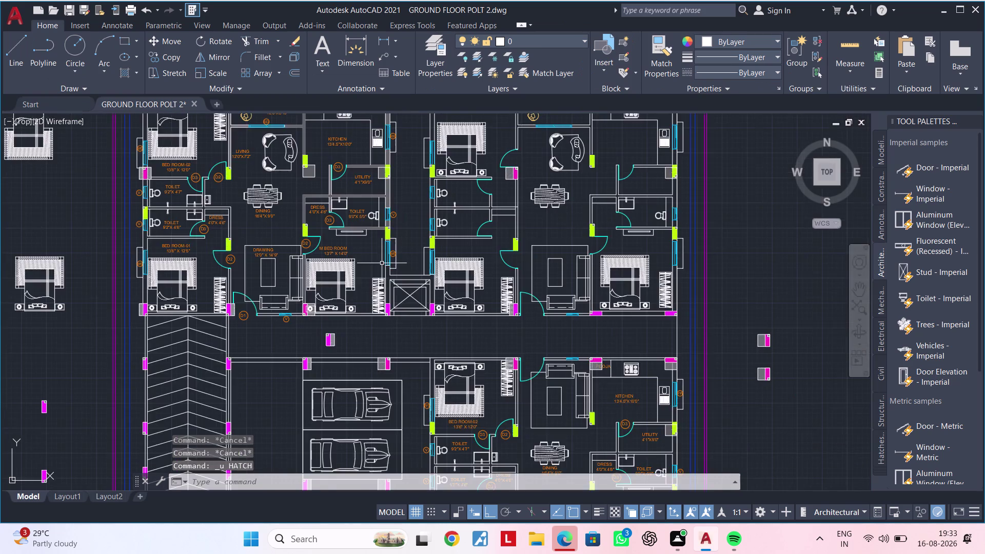
Zoom to the magenta bedroom column, attempt a hatch fill there, then cancel it.
middle_drag(367, 277, 532, 249)
scroll(up, 3)
middle_drag(289, 282, 471, 274)
scroll(up, 3)
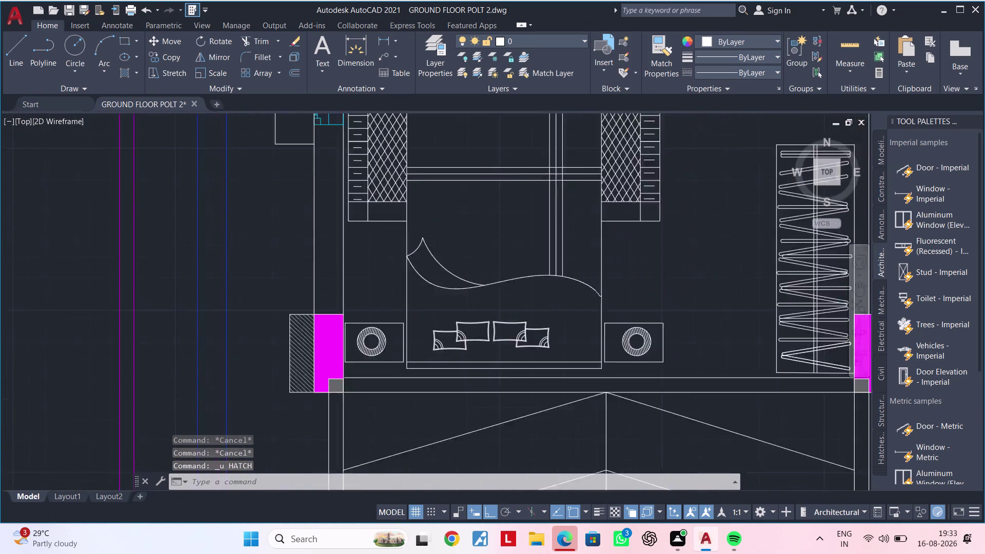
key(Escape)
key(Escape)
key(h)
key(space)
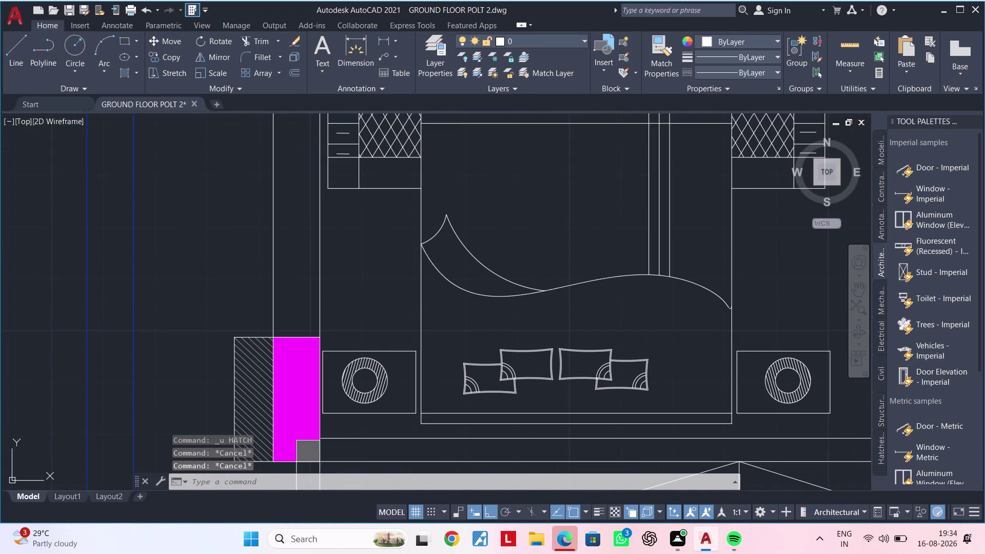
click(303, 318)
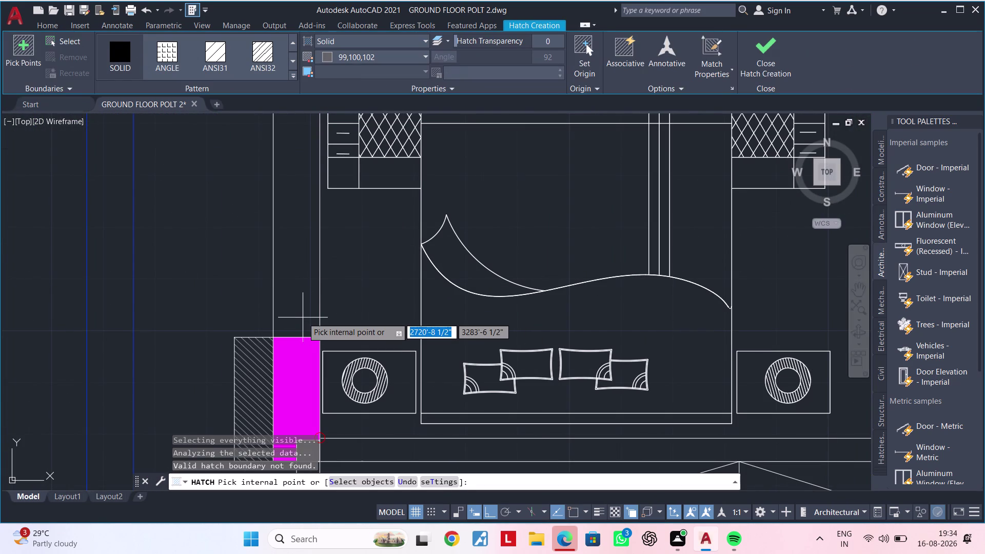
key(Escape)
key(Escape)
key(Escape)
Zoom into the column's corner and pick the polyline among the overlapping objects there.
scroll(down, 3)
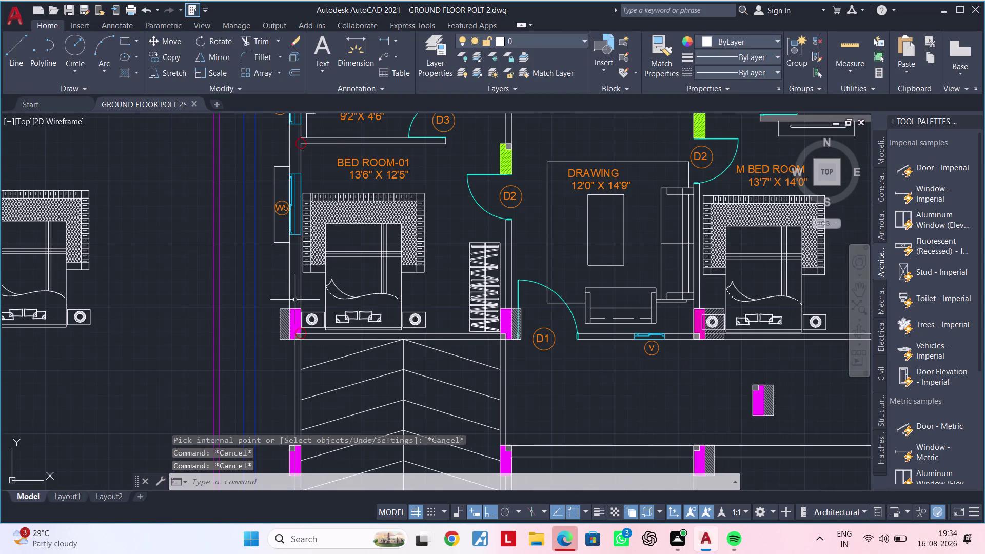
middle_drag(295, 297, 295, 266)
scroll(up, 3)
scroll(up, 3)
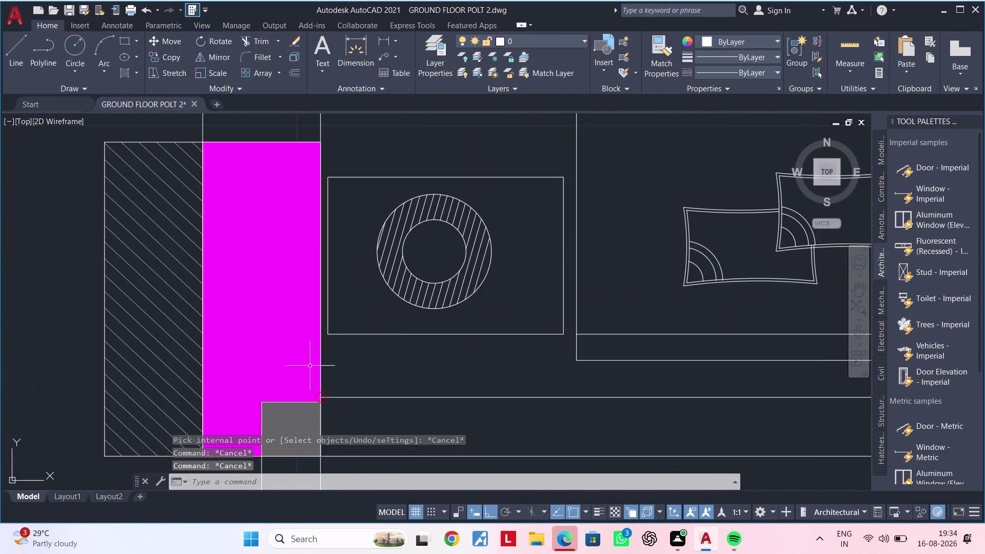
middle_drag(318, 357, 315, 273)
key(Escape)
click(320, 314)
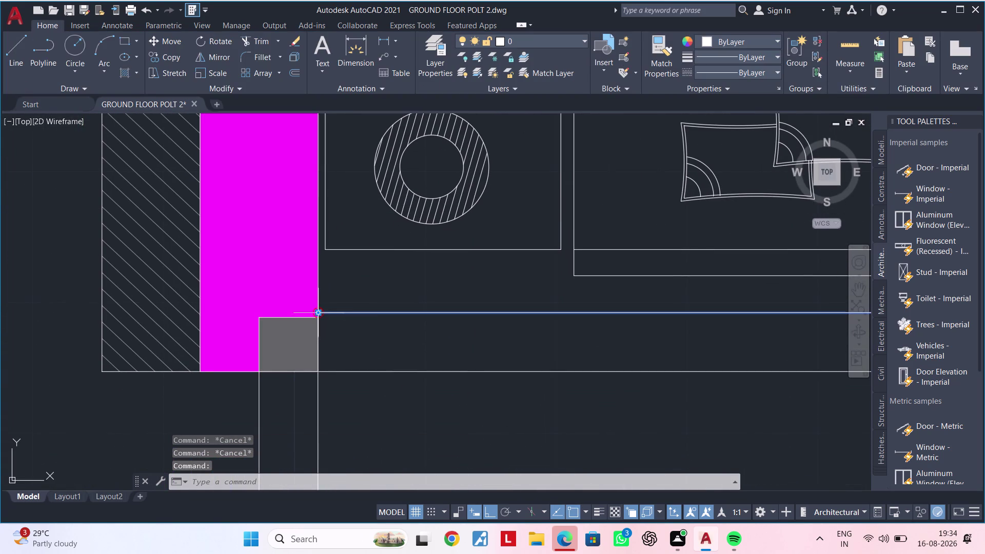
key(Escape)
click(317, 288)
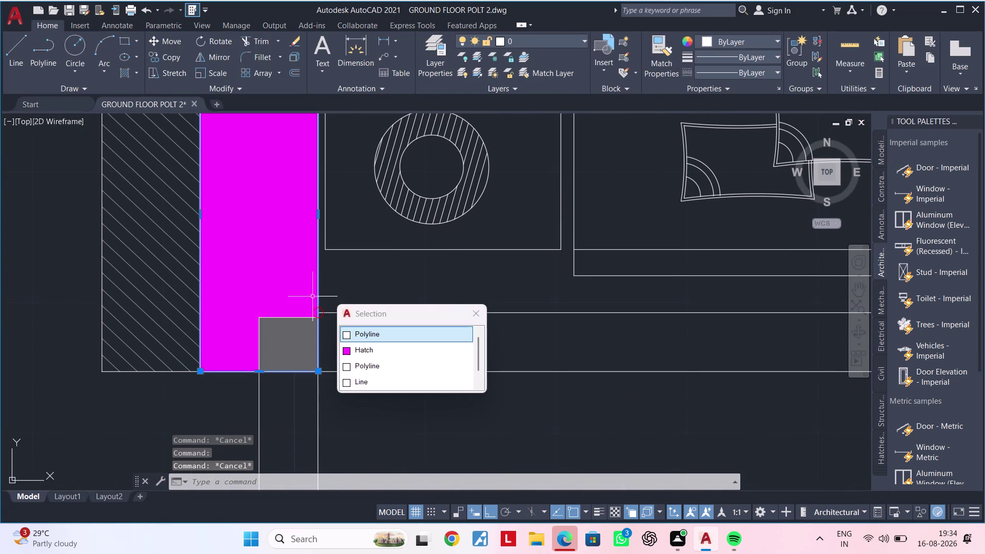
click(317, 370)
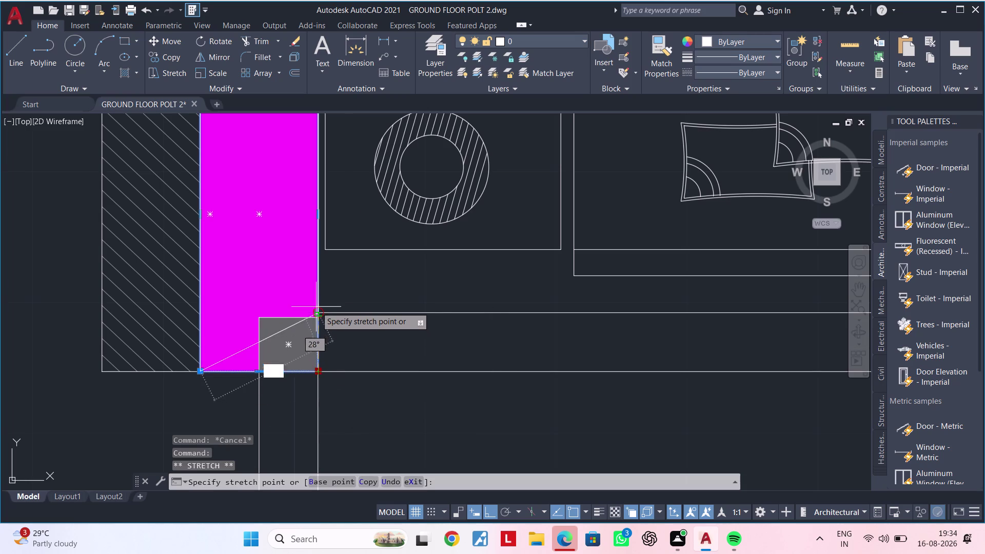
key(Escape)
key(Escape)
key(Escape)
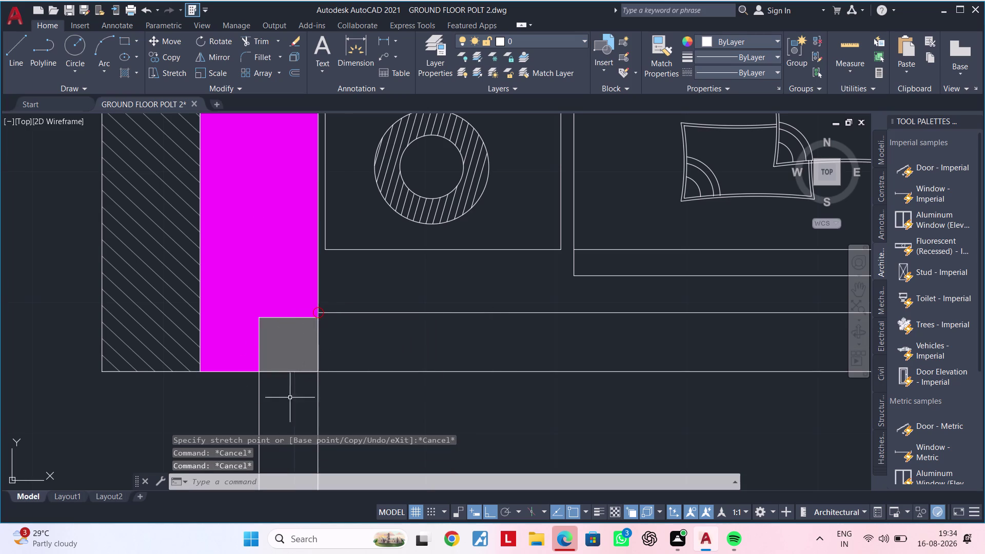
Select the magenta hatch at the column corner and inspect its corner grip and wall edge.
click(255, 372)
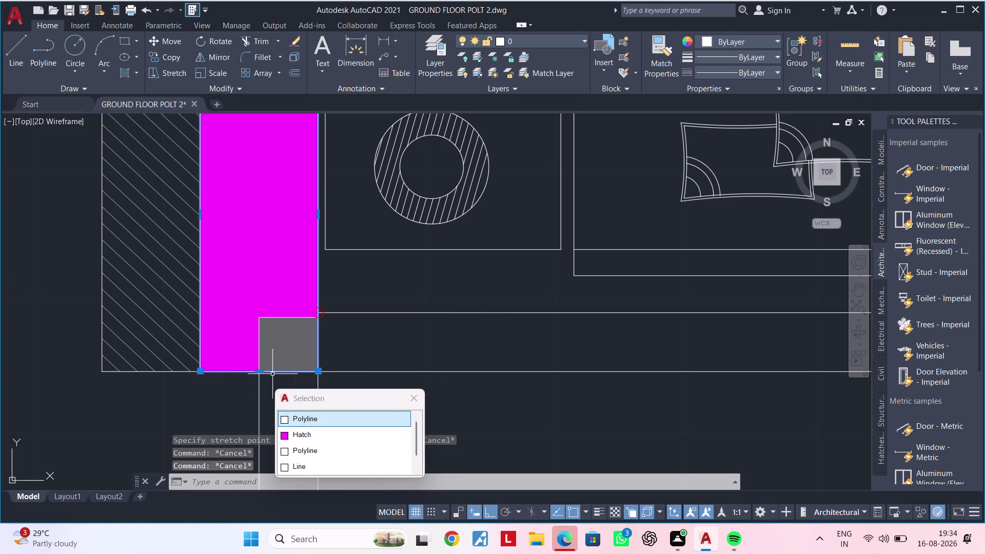
key(Escape)
key(Escape)
click(317, 373)
key(Escape)
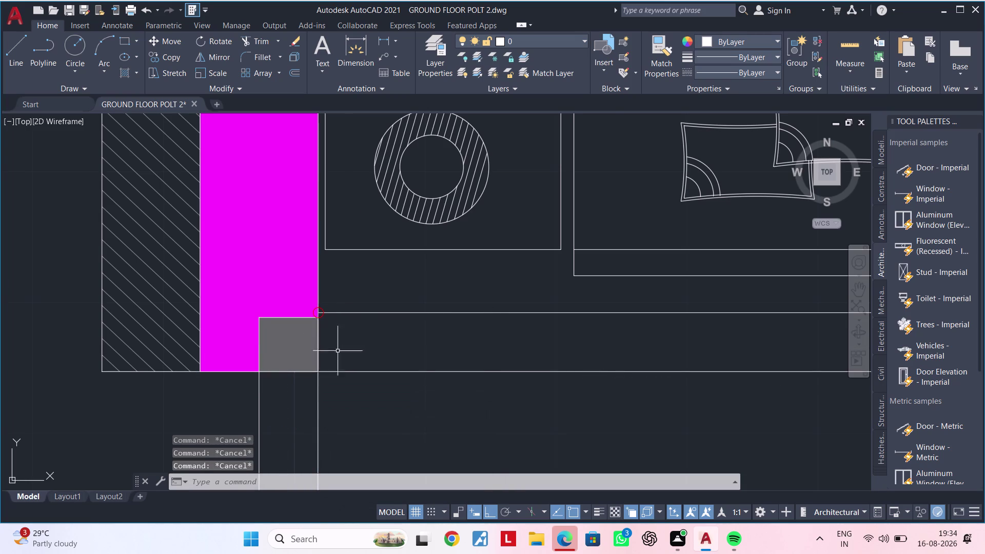
click(320, 300)
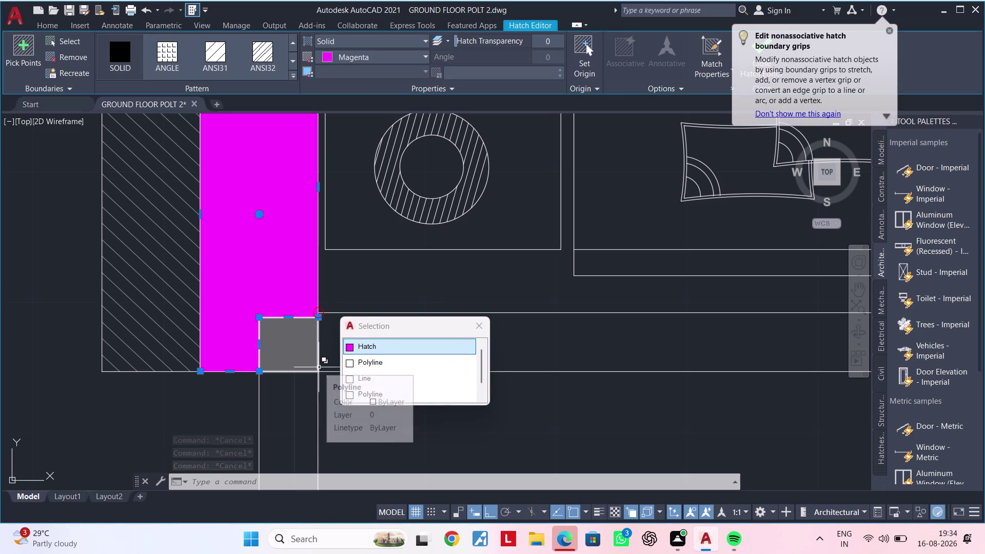
click(363, 381)
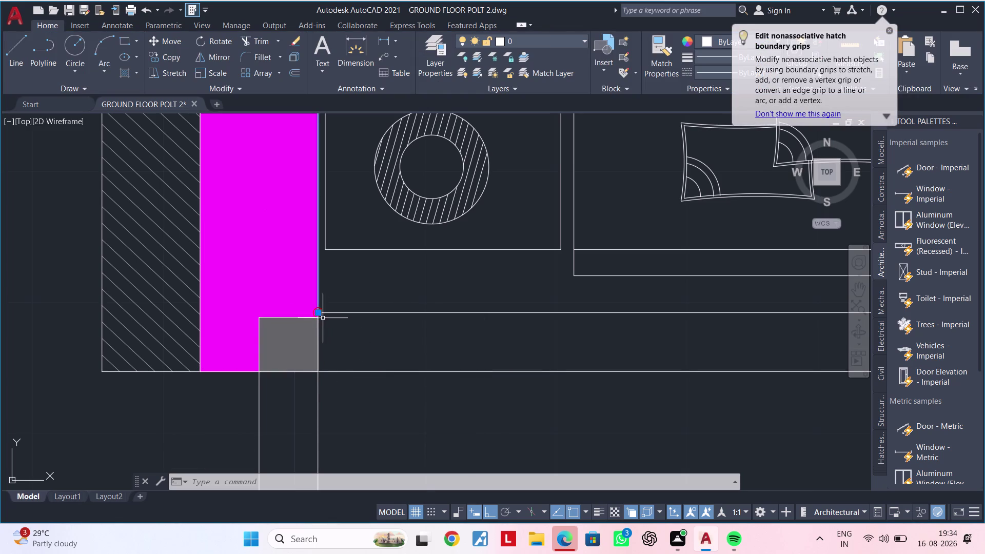
click(320, 312)
click(318, 319)
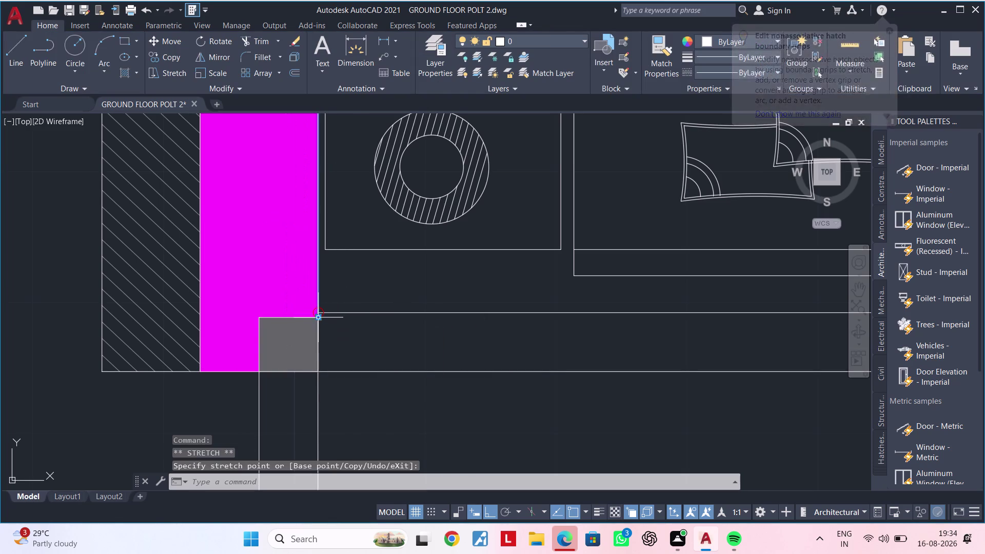
scroll(up, 3)
middle_drag(305, 319, 393, 306)
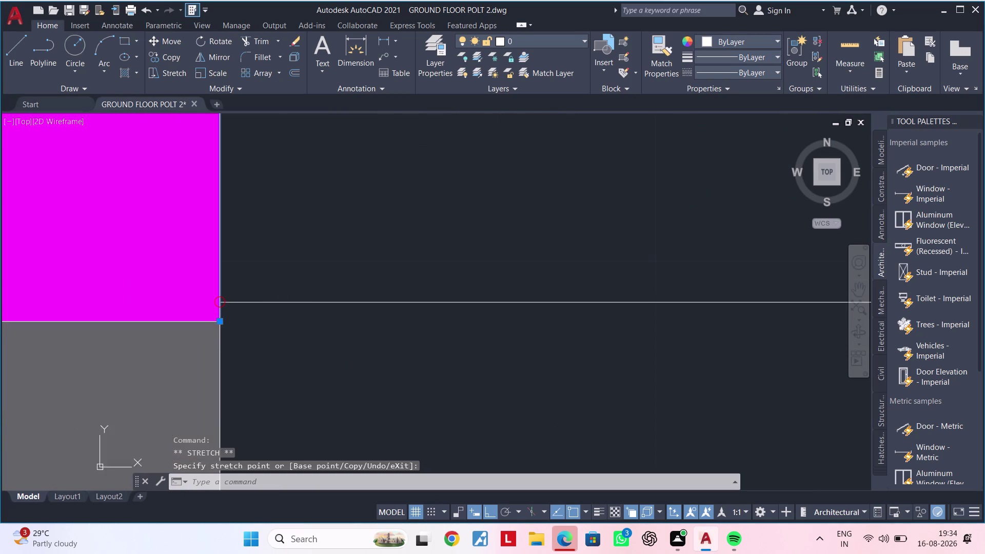
click(267, 304)
click(220, 302)
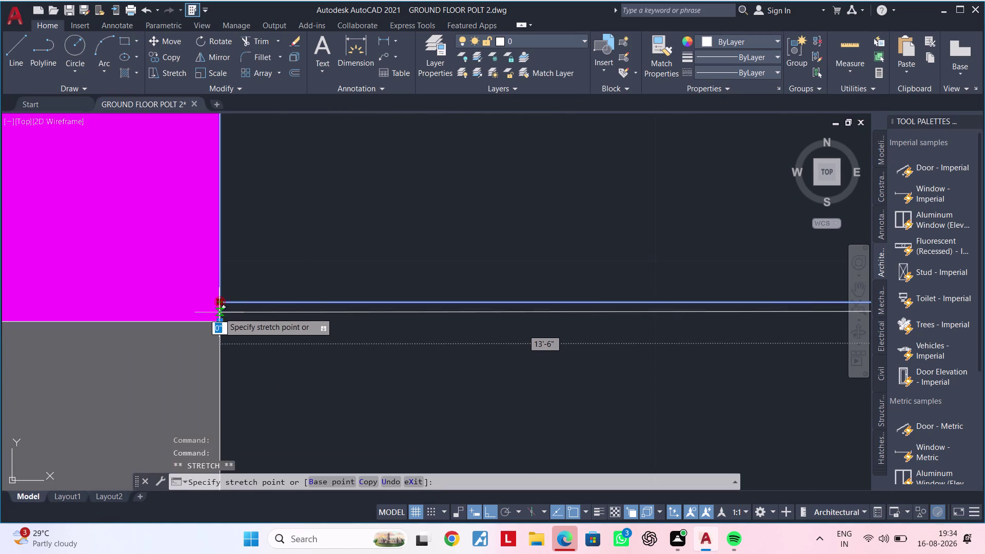
click(219, 320)
scroll(down, 3)
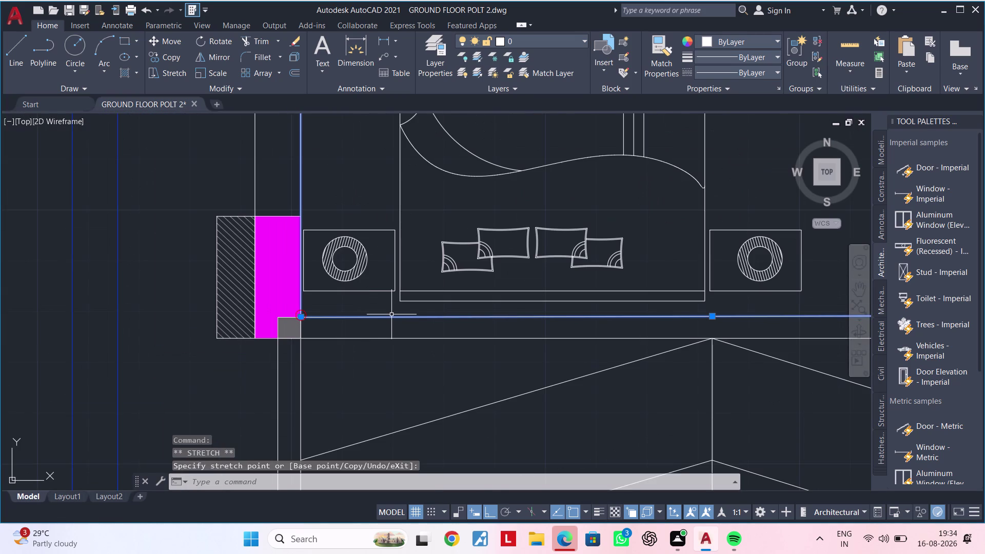
Cancel the stretch, clear the selection and restart Hatch with H.
key(Escape)
key(Escape)
middle_drag(328, 312, 376, 311)
key(Escape)
key(Escape)
key(Escape)
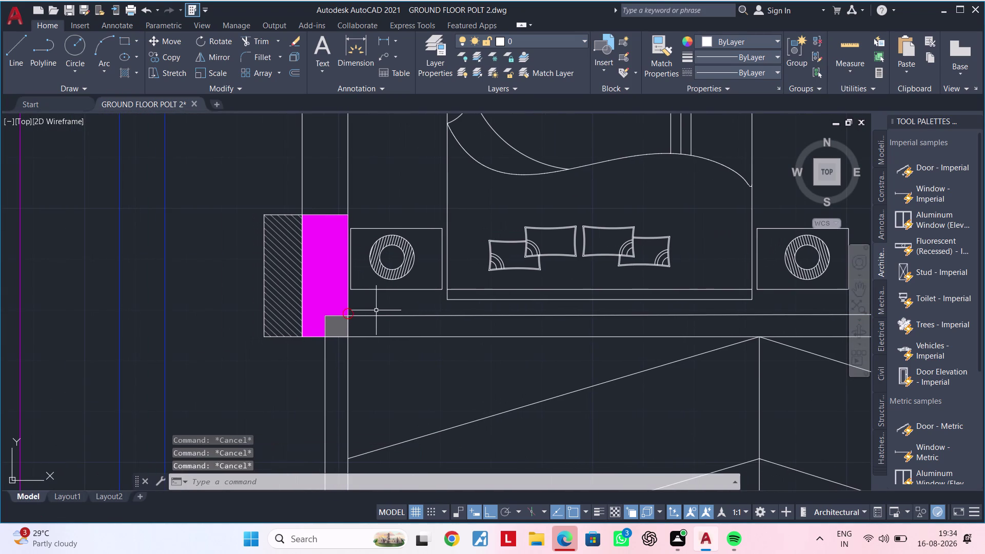
text(H)
key(space)
Pick wall strips along the wall toward the D1 door as hatch areas, then cancel.
click(378, 330)
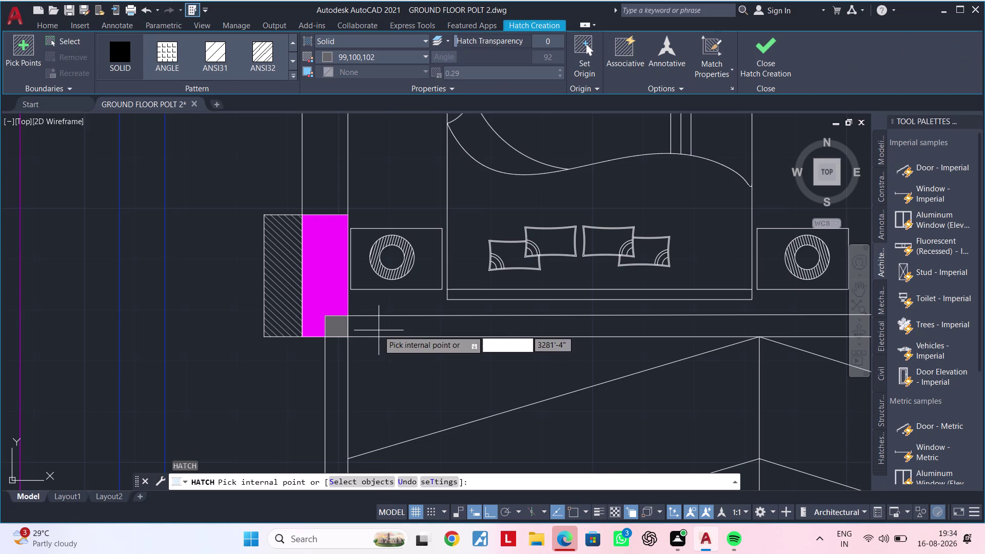
scroll(down, 3)
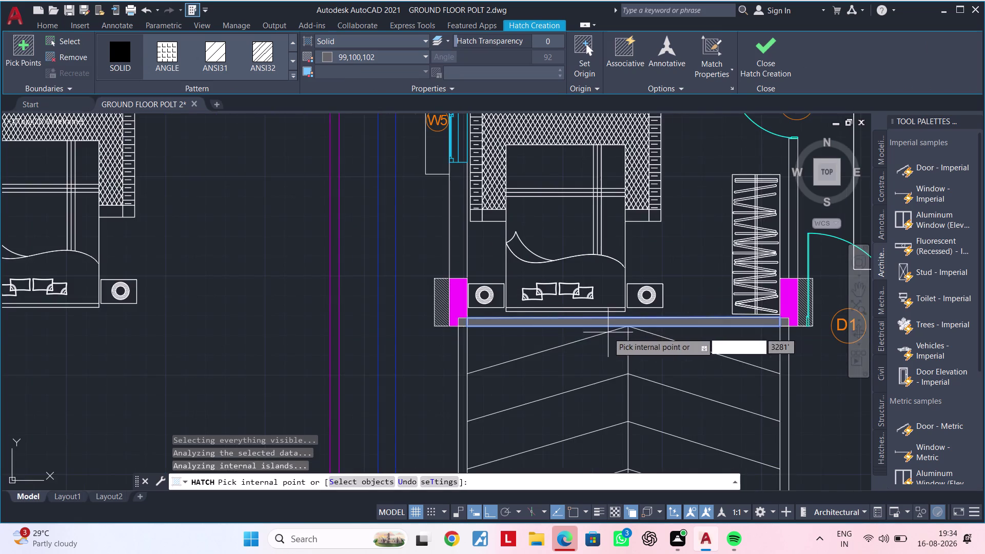
middle_drag(598, 336, 179, 388)
scroll(up, 3)
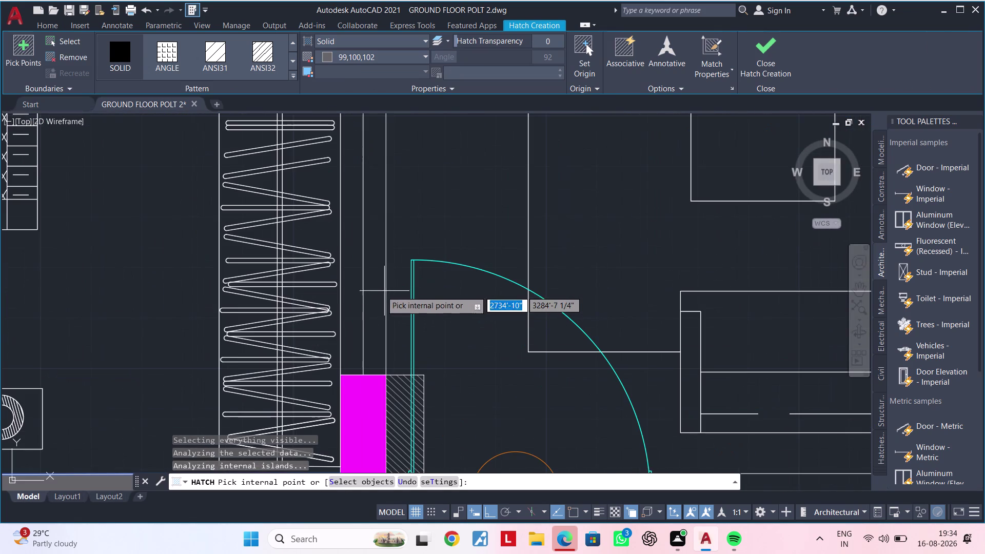
click(376, 291)
scroll(down, 3)
scroll(up, 3)
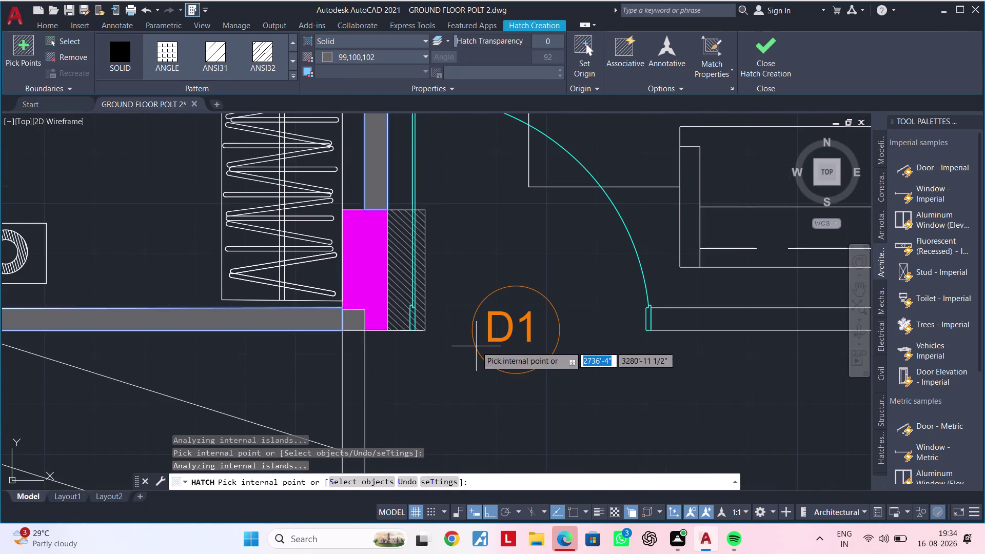
middle_drag(476, 346, 198, 383)
click(404, 351)
scroll(down, 3)
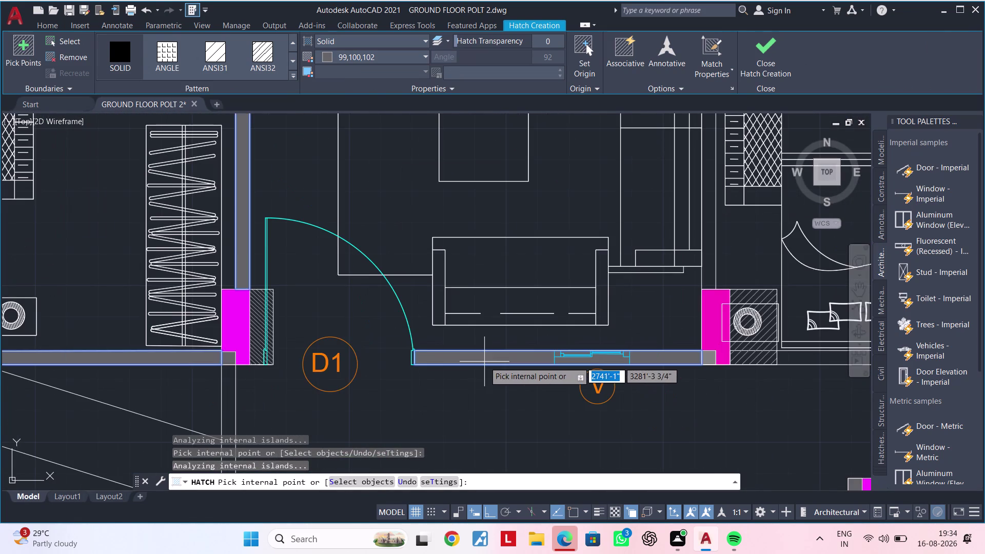
middle_drag(484, 361, 310, 359)
key(Escape)
scroll(up, 3)
key(Escape)
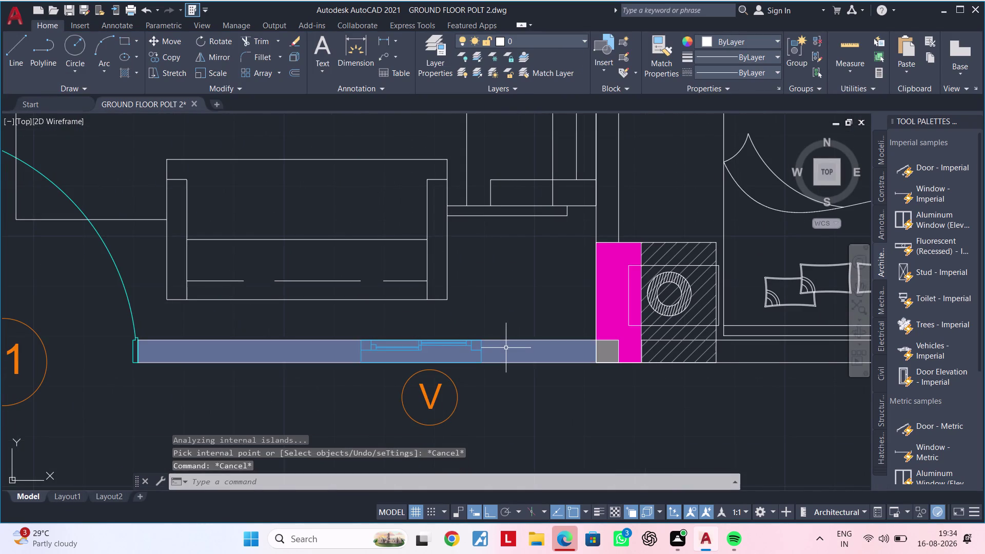
Delete the wrongly filled wall strip beside the window.
click(505, 351)
key(Delete)
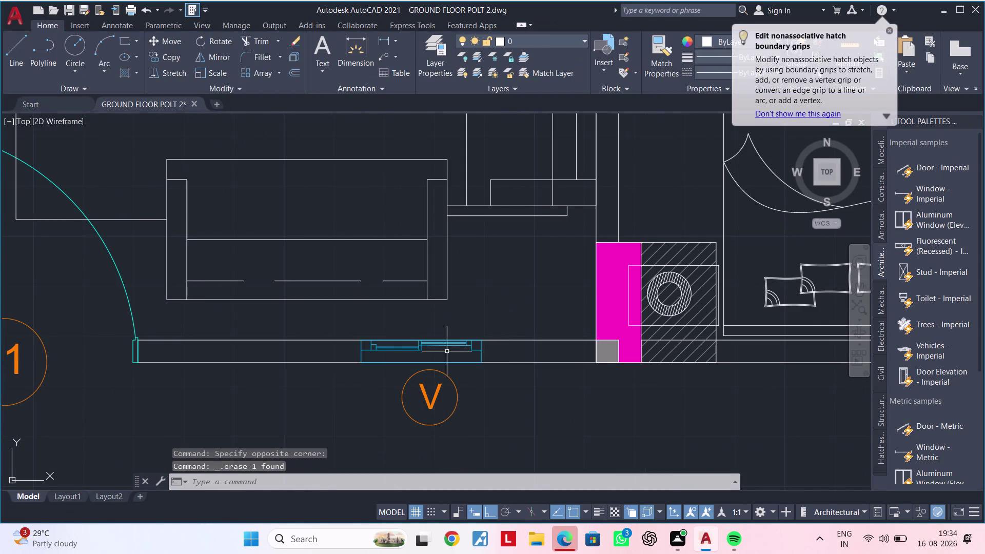
middle_drag(435, 356, 462, 348)
key(Escape)
key(Escape)
Draw a line across the wall from its top edge to its bottom edge at the window frame.
text(L)
key(space)
scroll(up, 3)
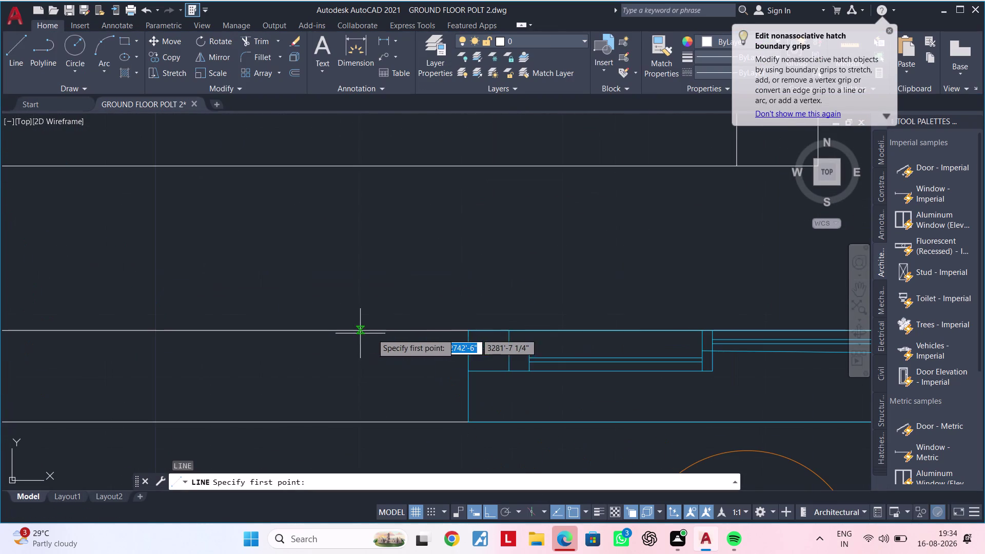
click(470, 331)
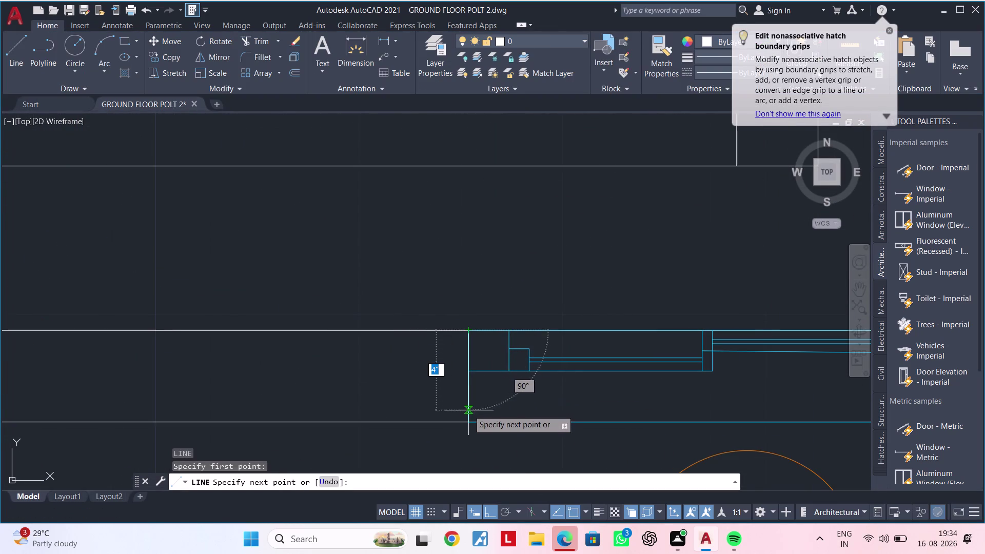
click(470, 420)
key(Escape)
key(Escape)
Bring the whole window wall strip into view and restart Hatch.
scroll(down, 3)
middle_drag(395, 378, 443, 362)
key(Escape)
key(Escape)
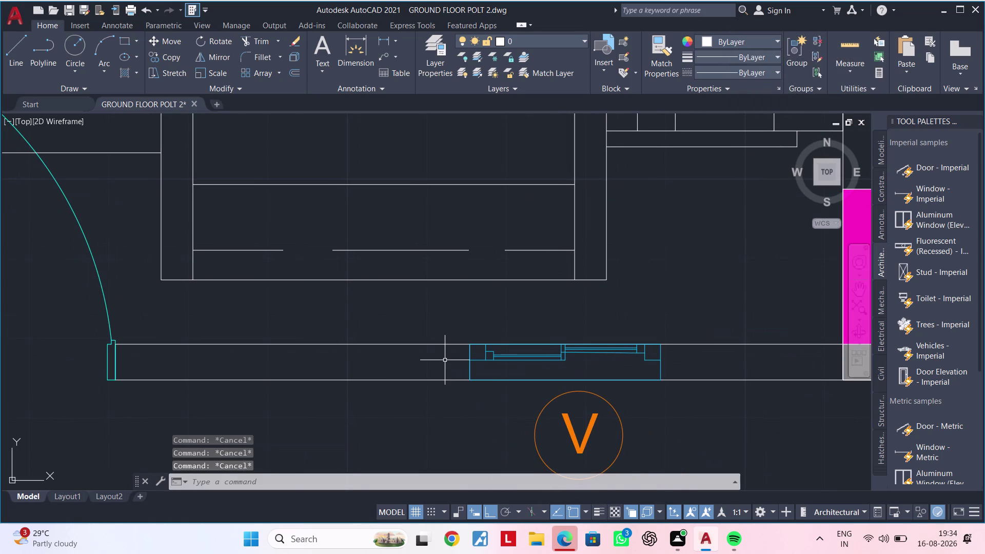
text(H)
key(space)
Fill the wall strips on both sides of the window and below the bedroom.
click(373, 362)
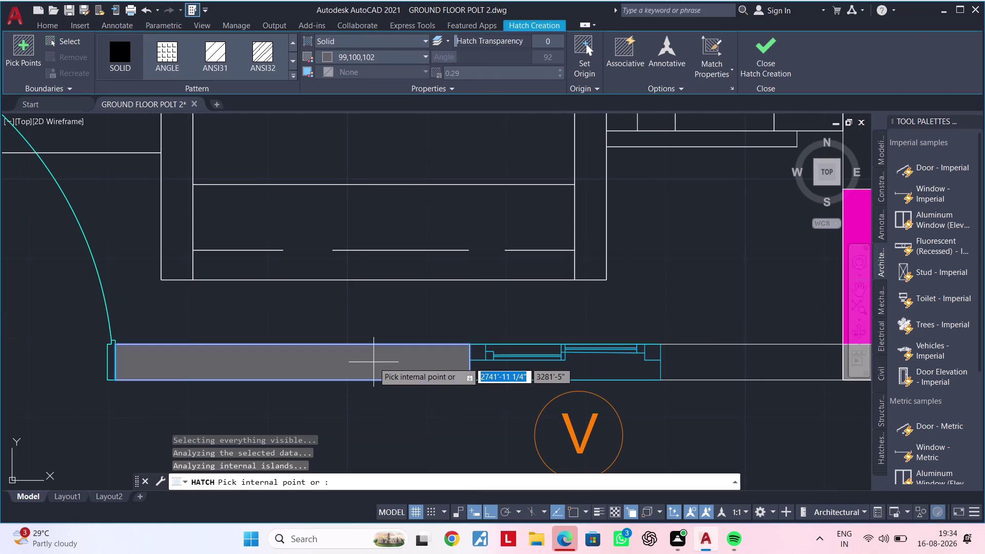
middle_drag(395, 363, 280, 364)
click(582, 360)
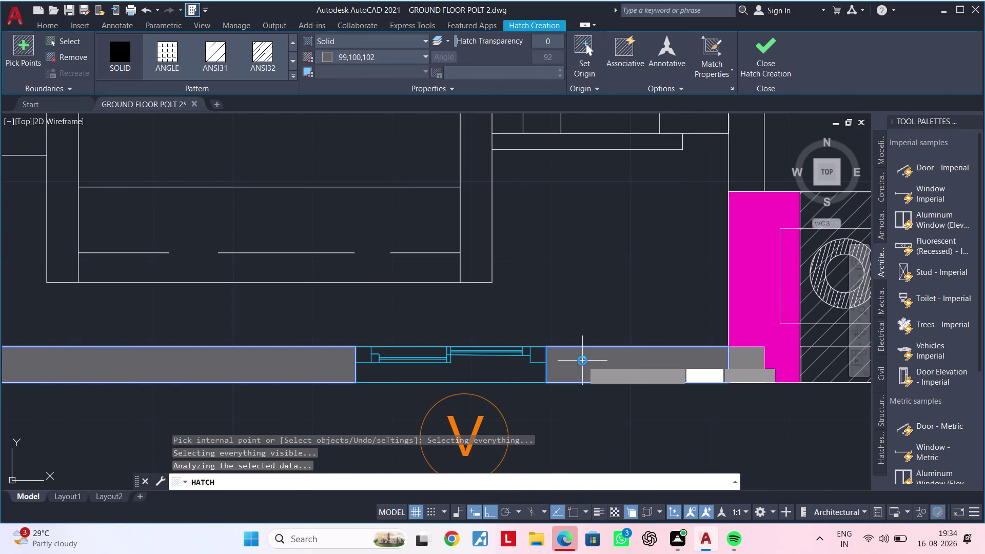
scroll(down, 3)
middle_drag(648, 365, 246, 354)
click(477, 351)
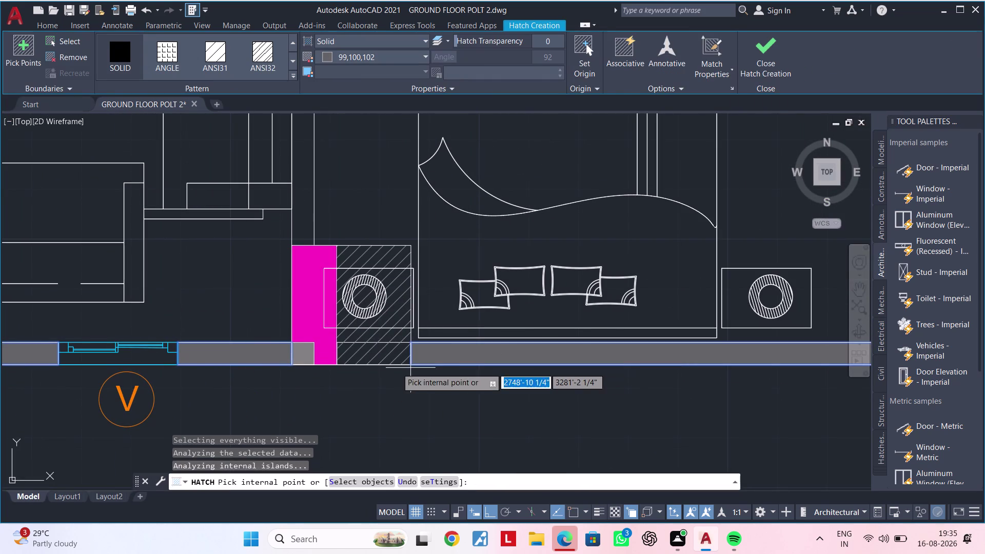
click(385, 358)
Fill the walls around the lift shaft.
scroll(down, 3)
middle_drag(565, 383, 204, 403)
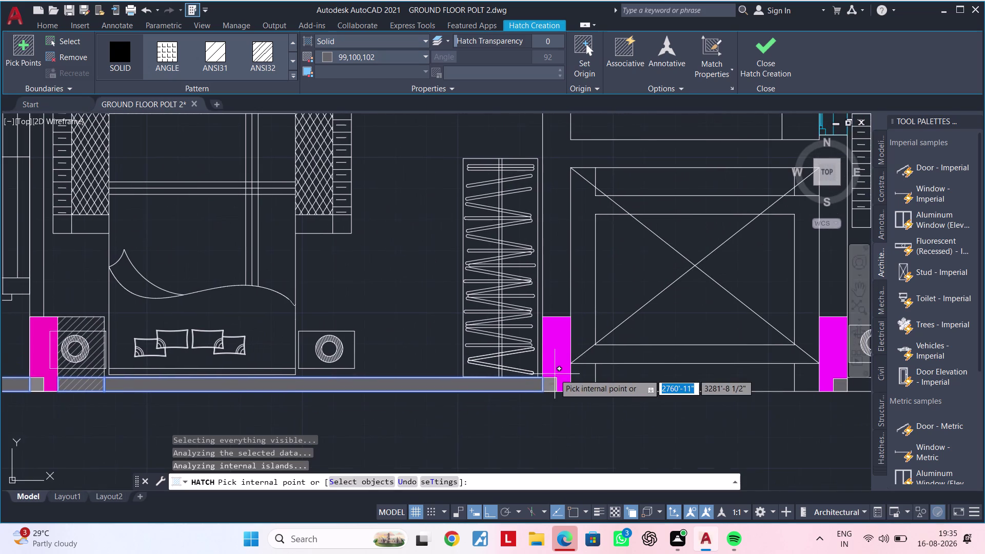
click(553, 296)
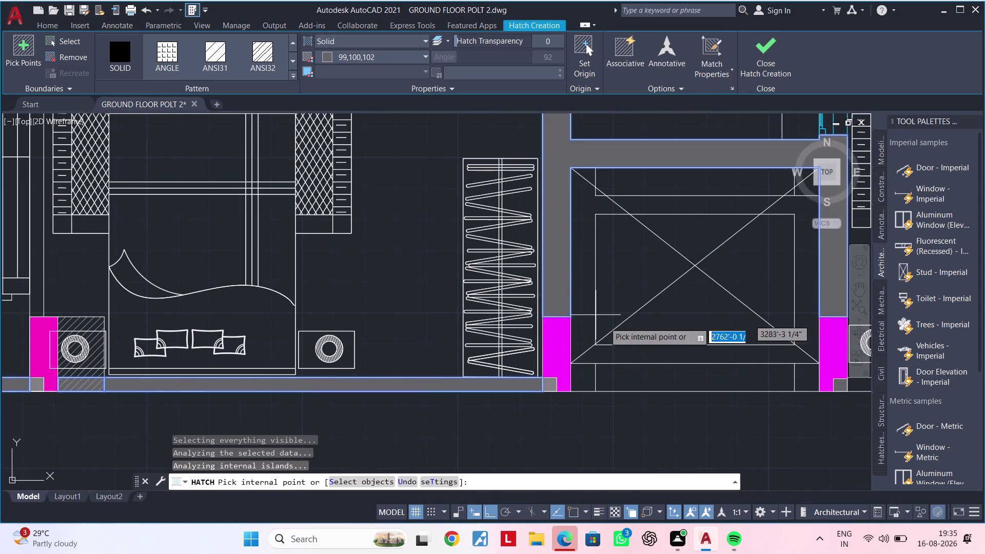
scroll(down, 3)
middle_drag(664, 363, 480, 365)
scroll(up, 3)
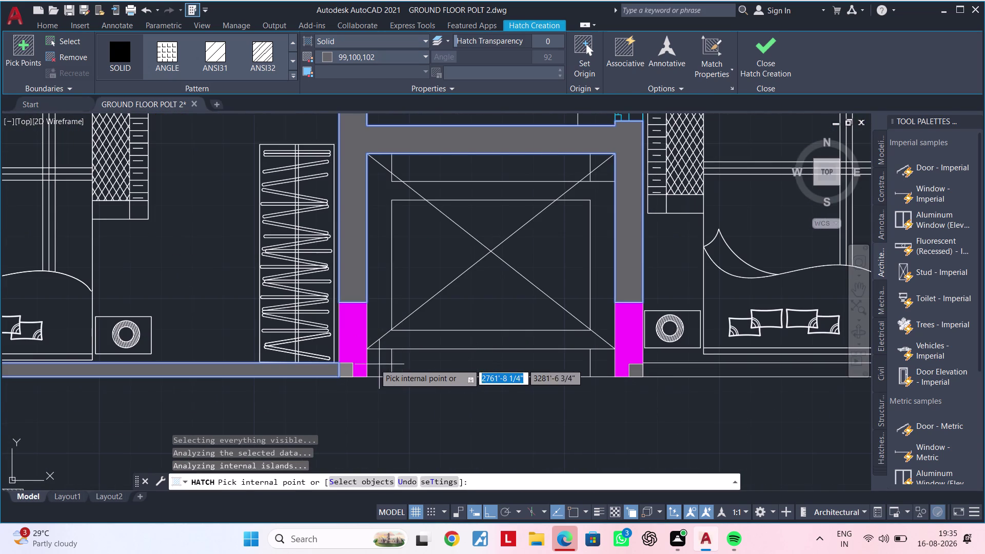
scroll(up, 3)
click(379, 364)
Fill the wall strip right of the lift and the strip near the bedroom.
middle_drag(529, 367, 394, 371)
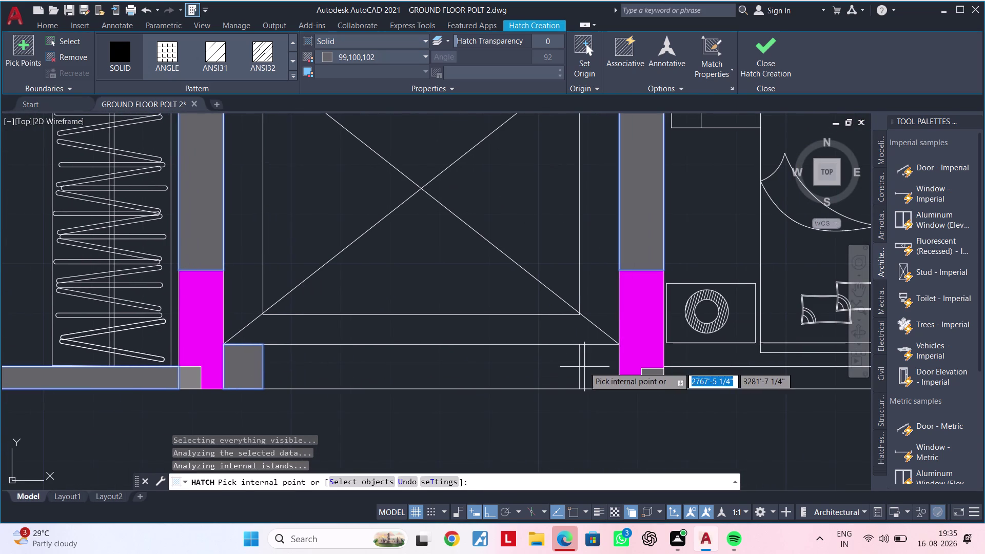
click(596, 364)
scroll(down, 3)
scroll(down, 3)
middle_drag(484, 324, 539, 457)
middle_drag(466, 308, 594, 163)
middle_drag(478, 352, 679, 397)
scroll(up, 3)
click(389, 360)
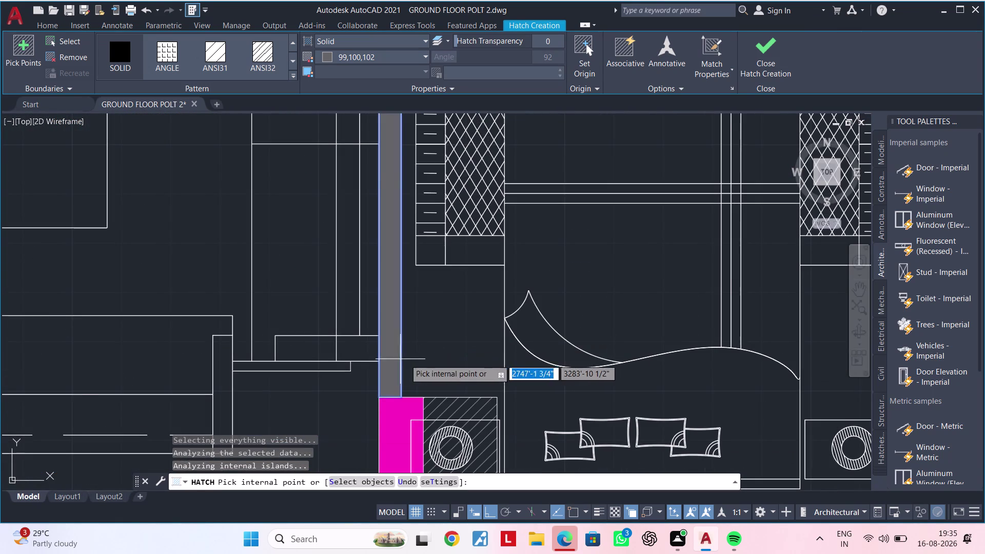
Fill the wall beside Bed Room-01, then exit the hatch command.
scroll(down, 3)
middle_drag(420, 353, 593, 374)
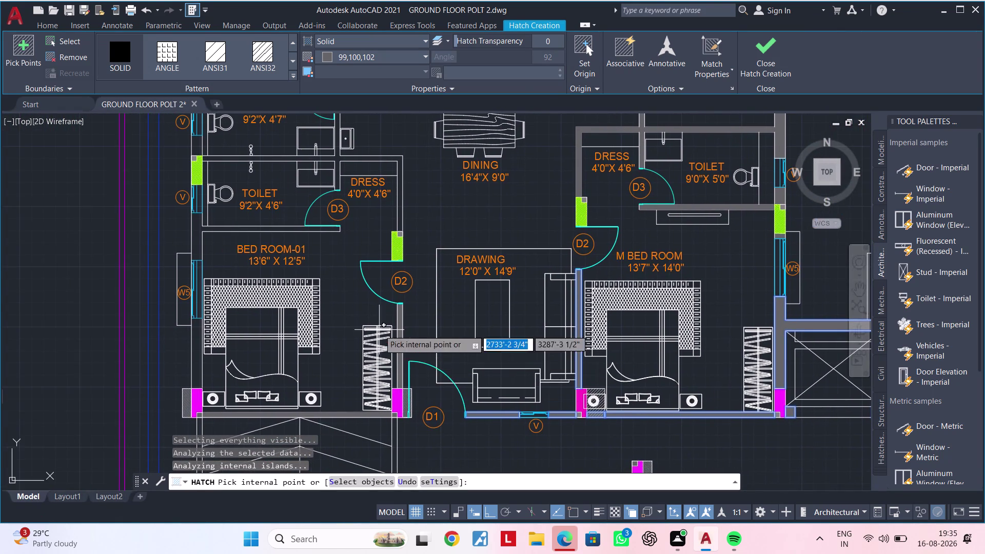
middle_drag(383, 330, 540, 317)
scroll(up, 3)
click(365, 353)
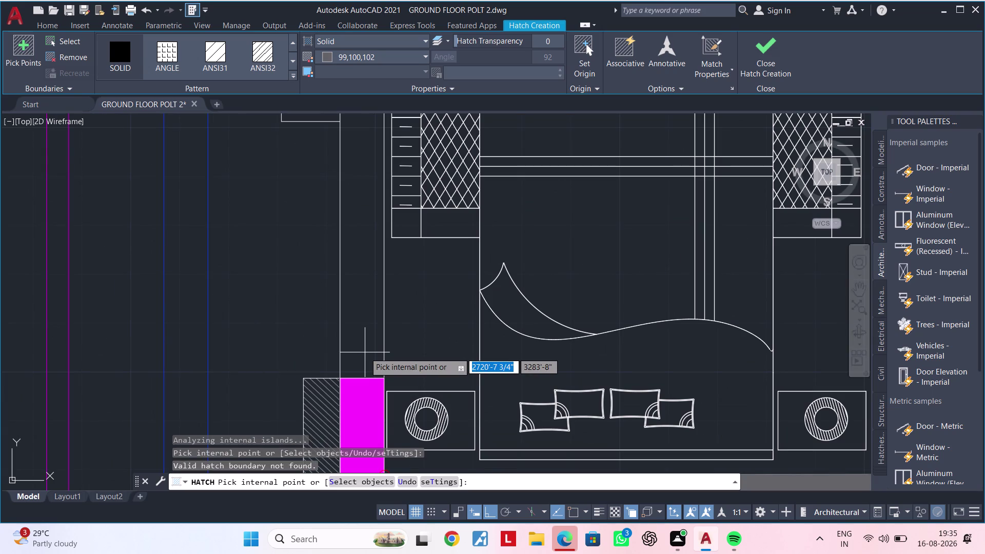
scroll(down, 3)
middle_drag(395, 334, 392, 377)
key(Escape)
key(Escape)
middle_drag(482, 355, 449, 423)
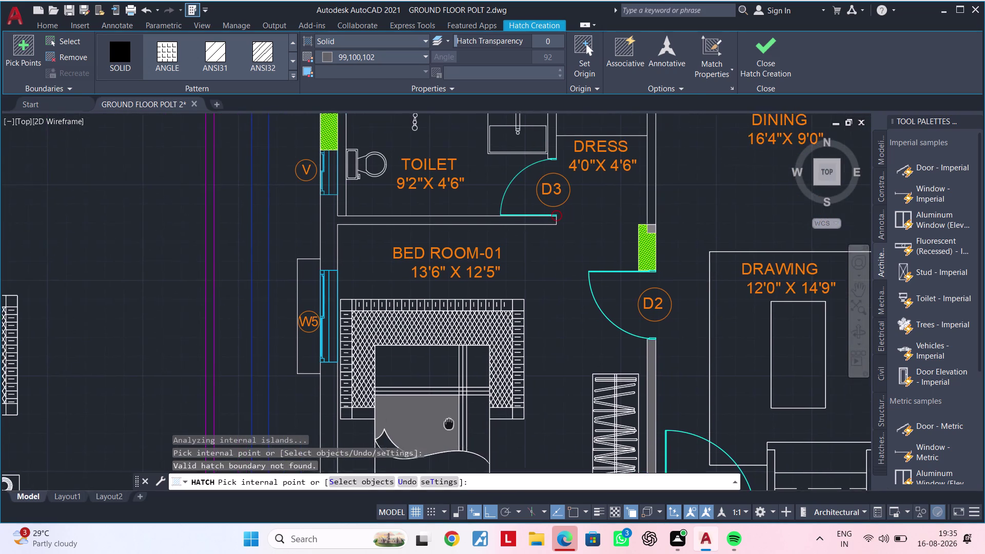
middle_drag(449, 424, 462, 389)
key(Escape)
key(Escape)
Restart the hatch and fill the walls beside the DRESS room and the toilet.
middle_drag(564, 296, 443, 429)
scroll(down, 3)
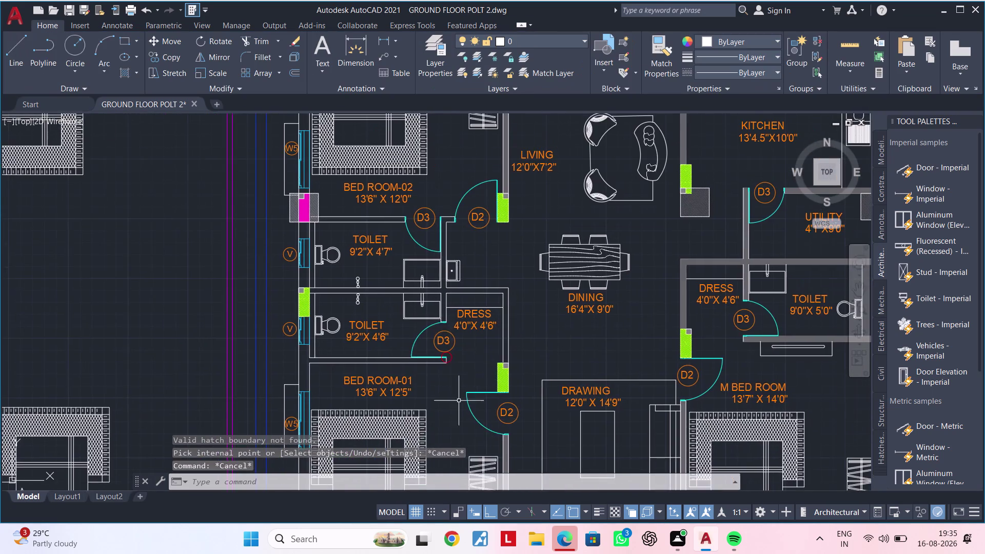
scroll(up, 3)
key(space)
scroll(up, 3)
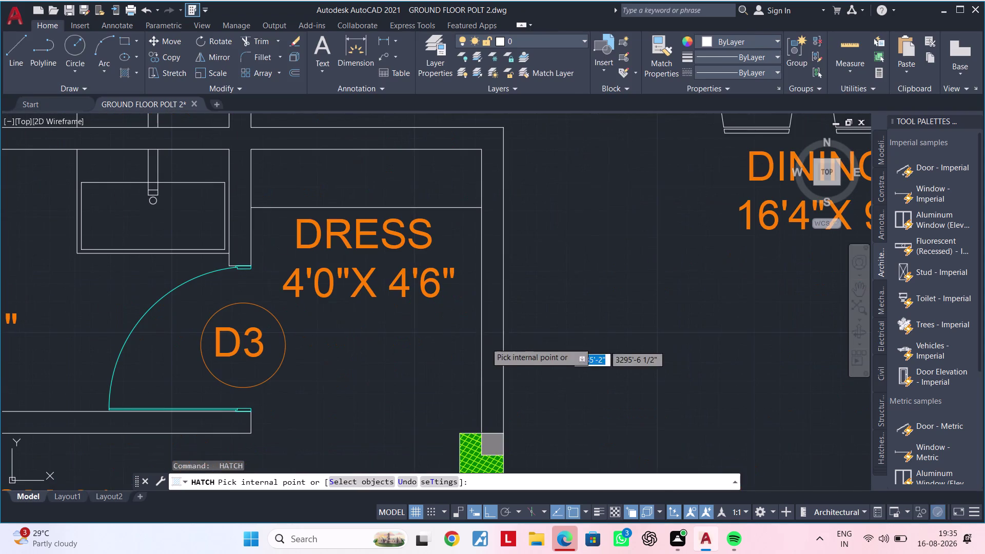
click(491, 330)
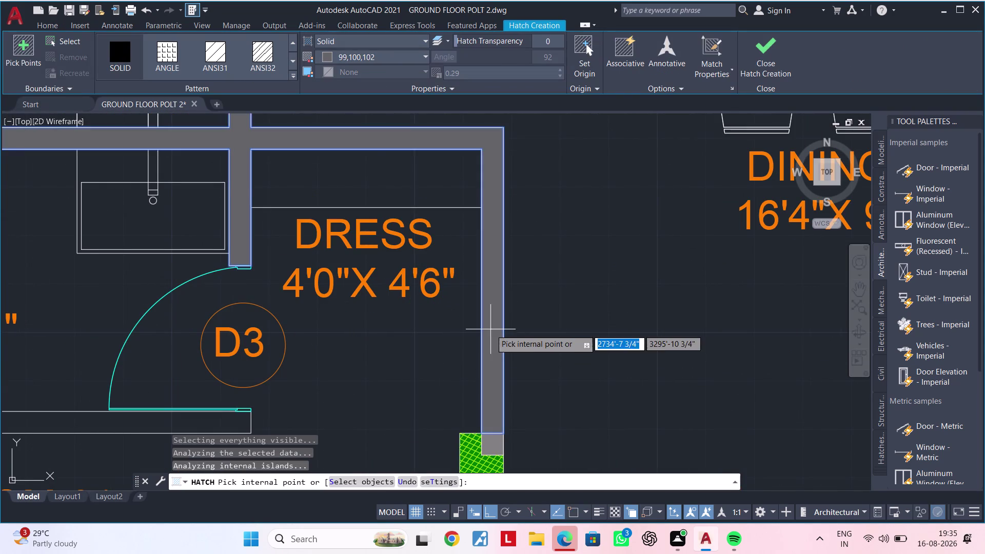
scroll(down, 3)
middle_drag(443, 353, 505, 333)
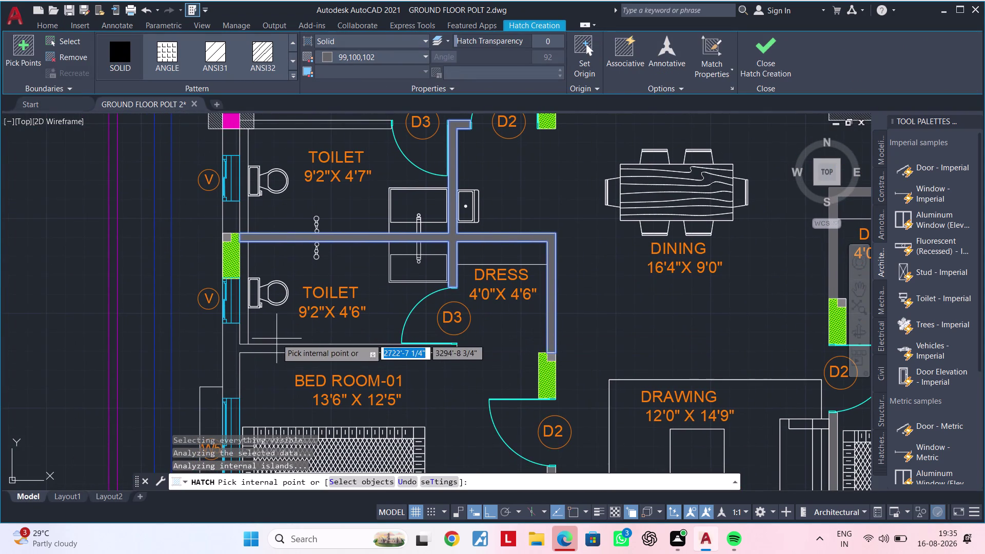
scroll(up, 3)
click(222, 361)
scroll(down, 3)
middle_drag(220, 361, 306, 309)
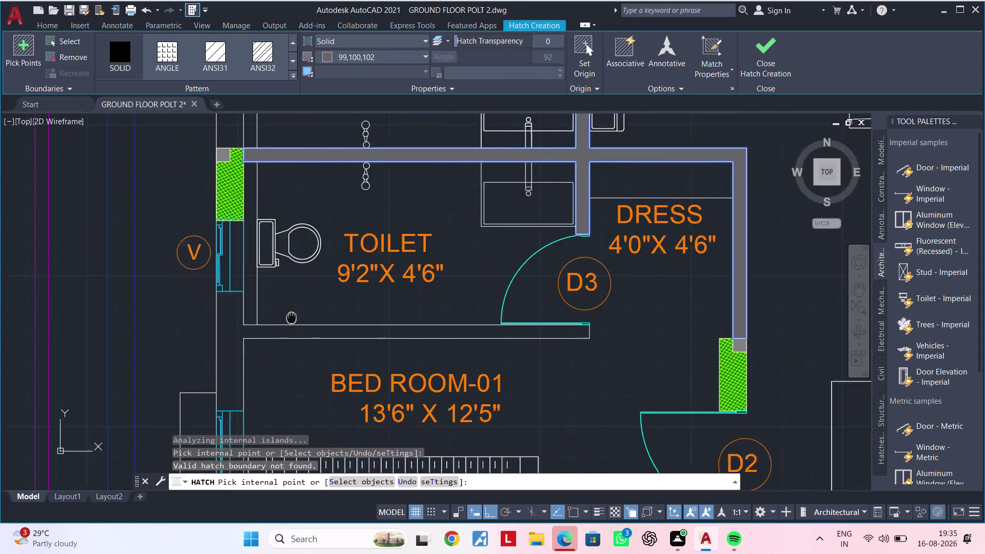
middle_drag(306, 309, 380, 264)
End the hatch command and pan toward the toilets and Bed Room-01.
key(Escape)
key(Escape)
key(Escape)
key(Escape)
key(Escape)
scroll(down, 3)
middle_drag(421, 334, 341, 426)
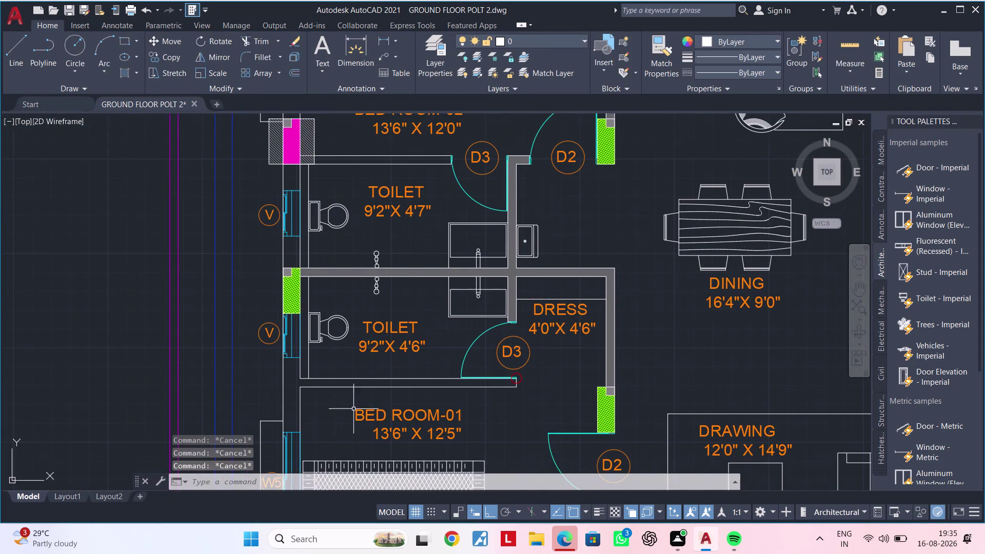
key(Escape)
scroll(up, 3)
Bring the Bed Room-02 walls into view and restart the solid wall hatch.
scroll(up, 3)
scroll(up, 3)
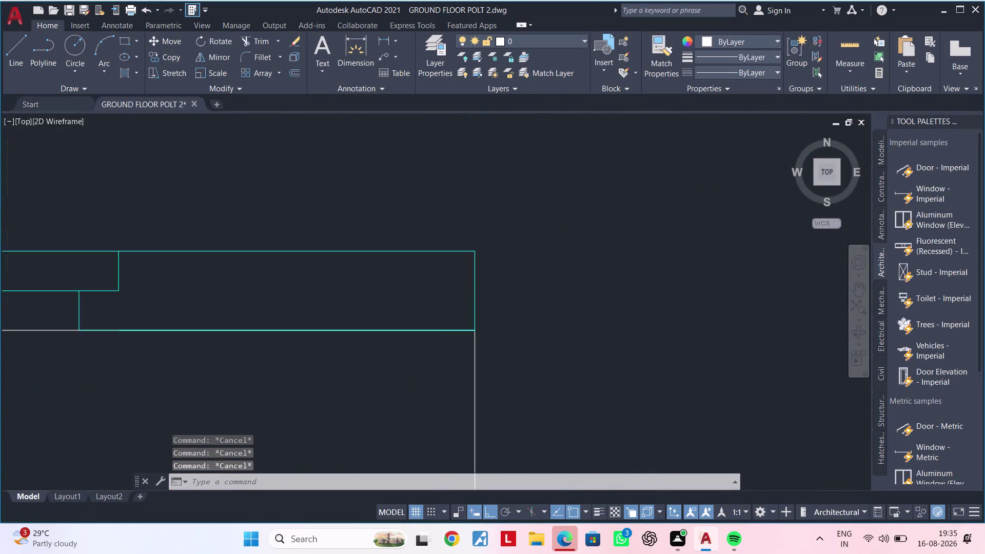
scroll(up, 3)
scroll(up, 3)
scroll(up, 3)
scroll(up, 3)
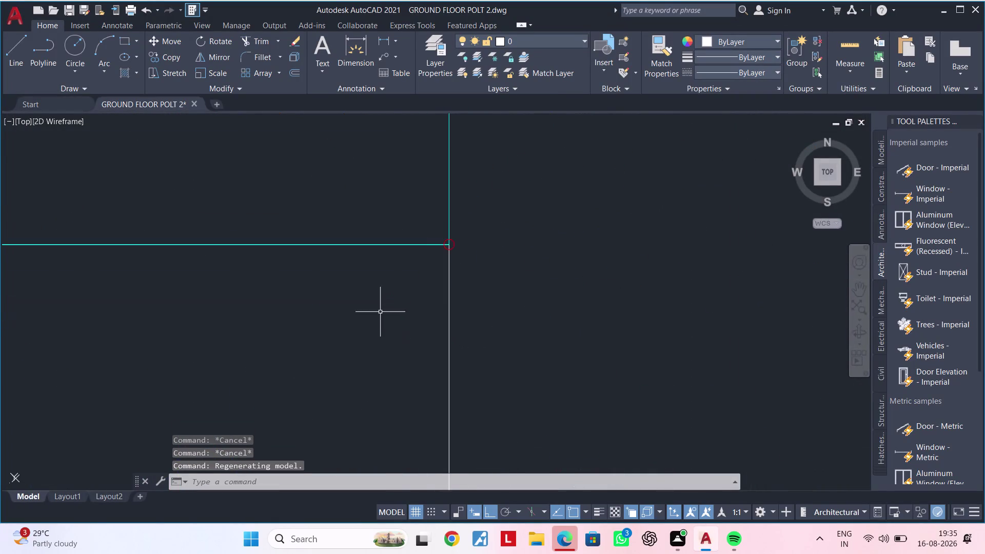
scroll(up, 3)
scroll(up, 3)
scroll(down, 3)
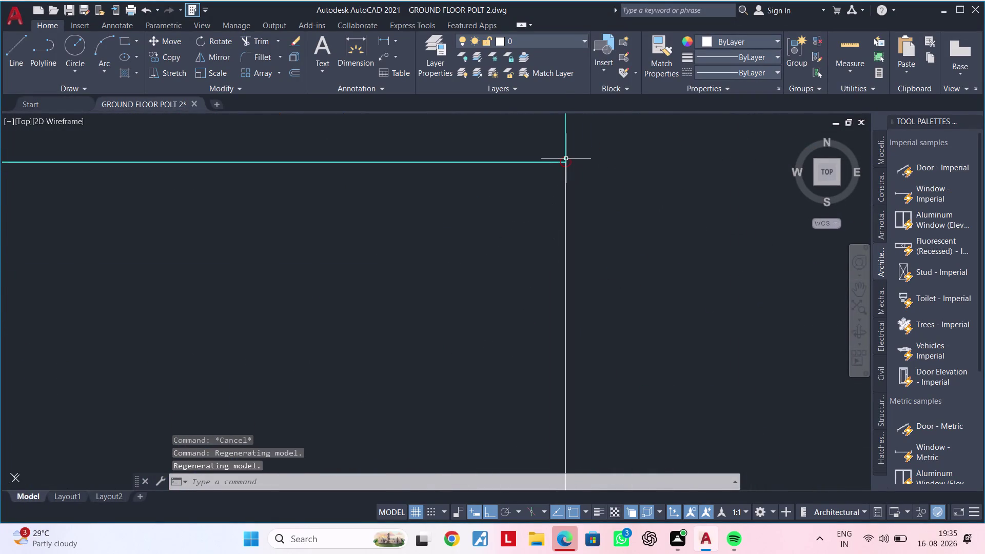
middle_click(566, 159)
scroll(down, 3)
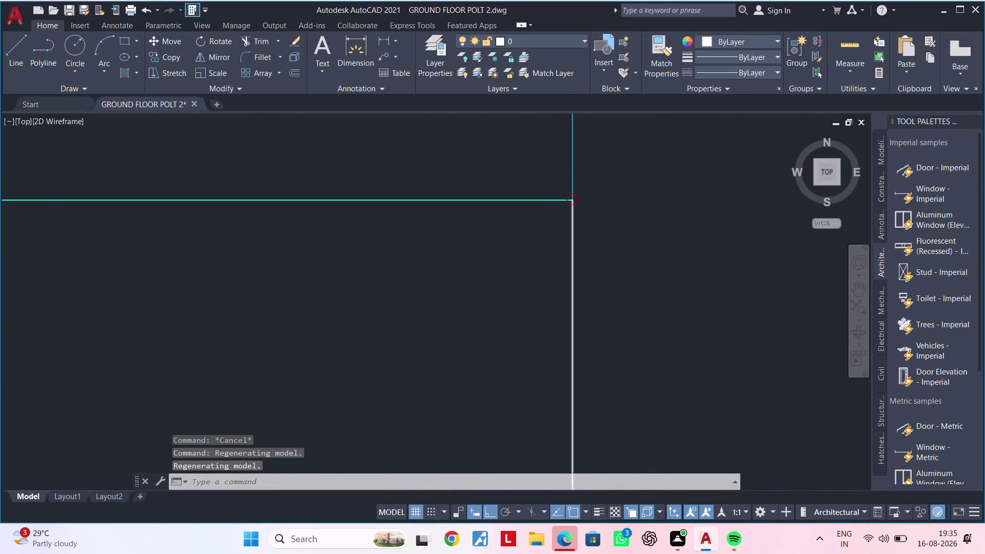
scroll(down, 3)
scroll(down, 3)
scroll(down, 3)
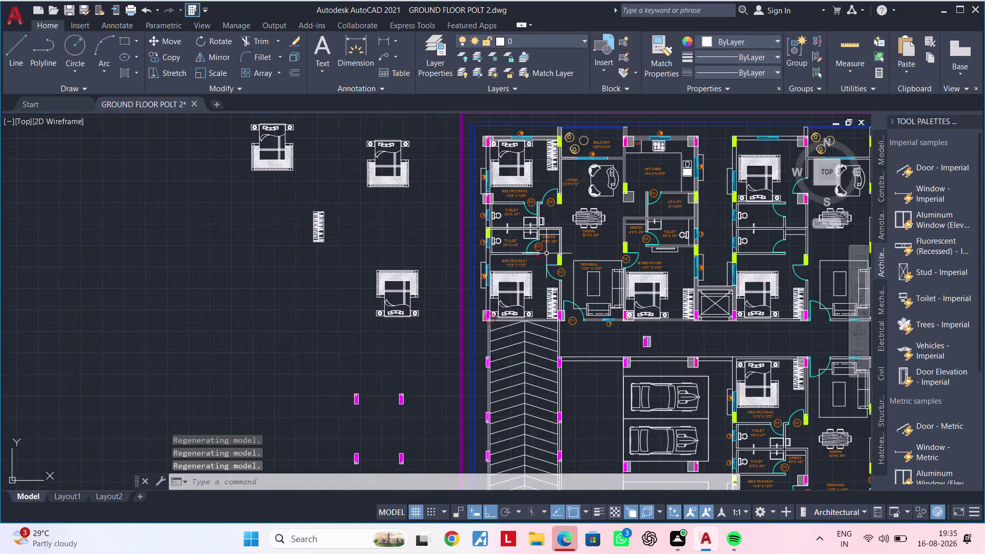
middle_drag(540, 264, 449, 381)
scroll(up, 3)
middle_drag(451, 298, 500, 247)
middle_drag(406, 390, 489, 323)
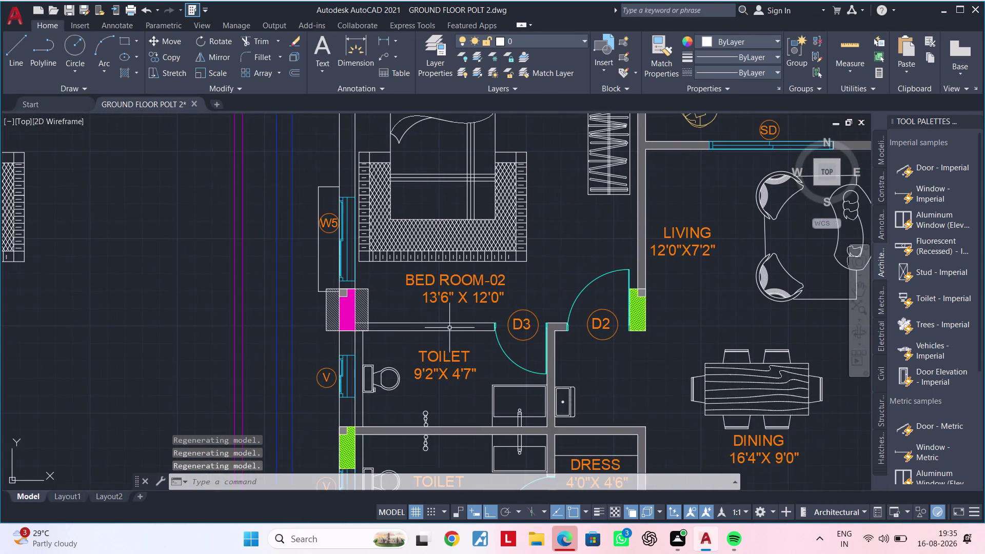
middle_drag(449, 328, 461, 319)
scroll(up, 3)
middle_drag(448, 319, 490, 301)
key(Escape)
key(Escape)
key(space)
scroll(up, 3)
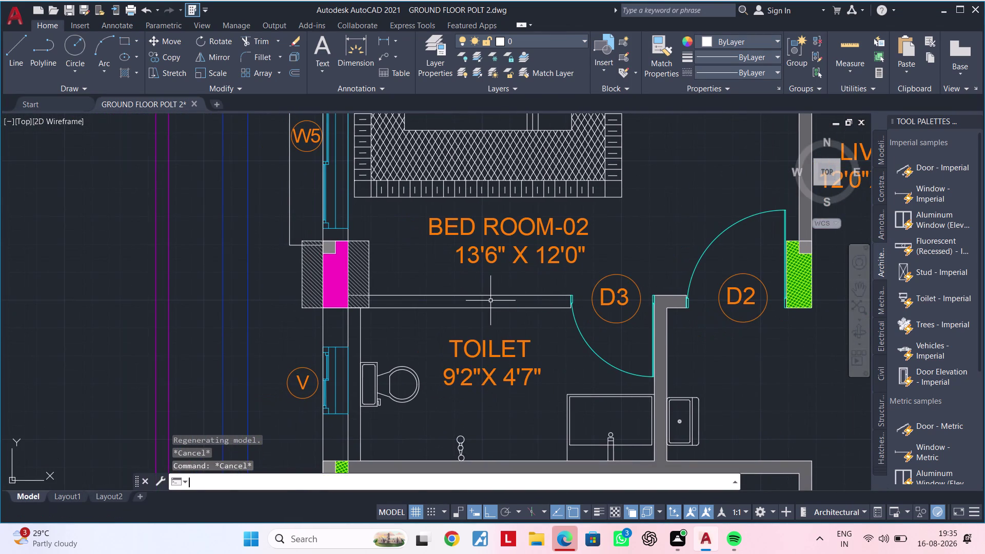
Fill the wall strips around Bed Room-02 and beside the toilet with solid gray.
click(470, 304)
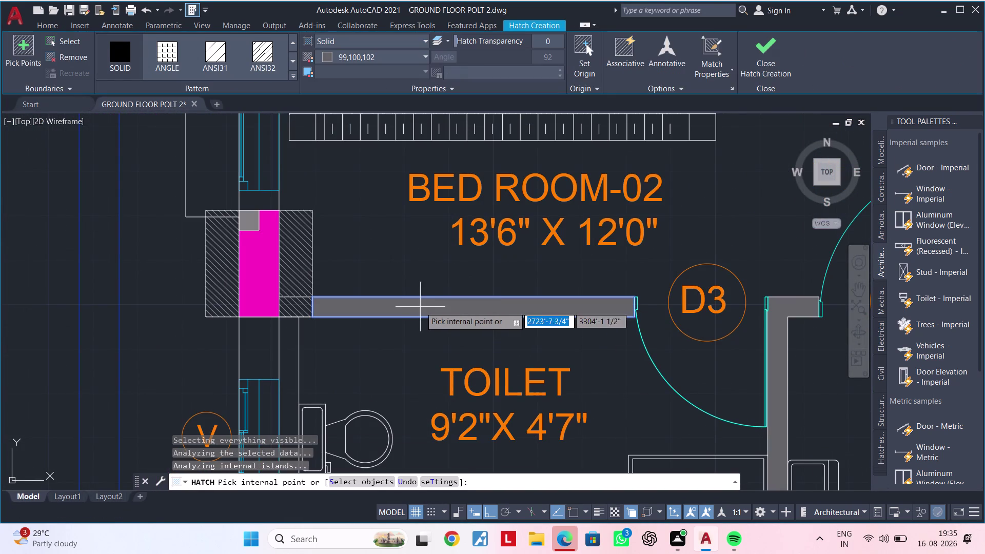
middle_drag(394, 301, 471, 275)
scroll(up, 3)
click(372, 284)
scroll(down, 3)
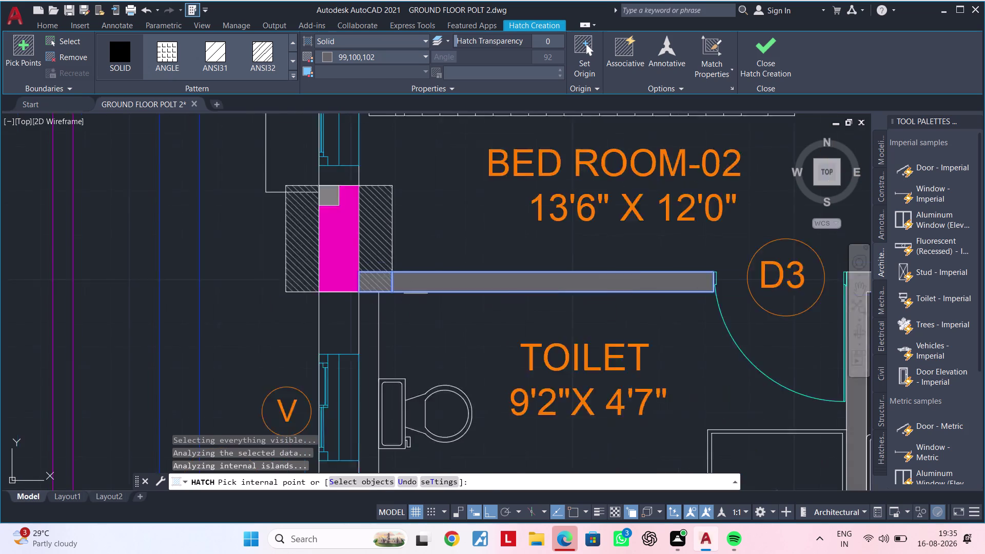
scroll(down, 3)
middle_drag(415, 315, 416, 277)
middle_drag(414, 296, 441, 281)
click(397, 265)
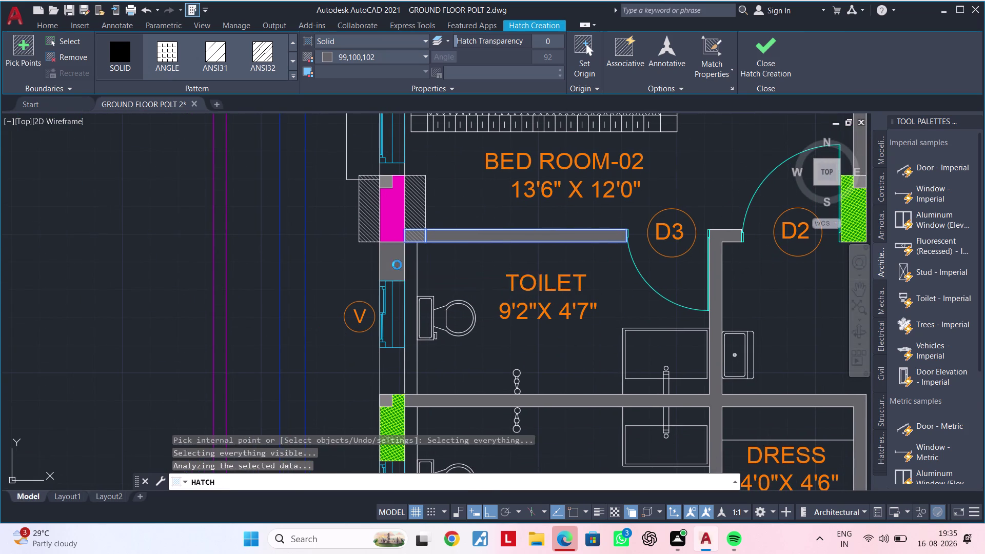
click(395, 358)
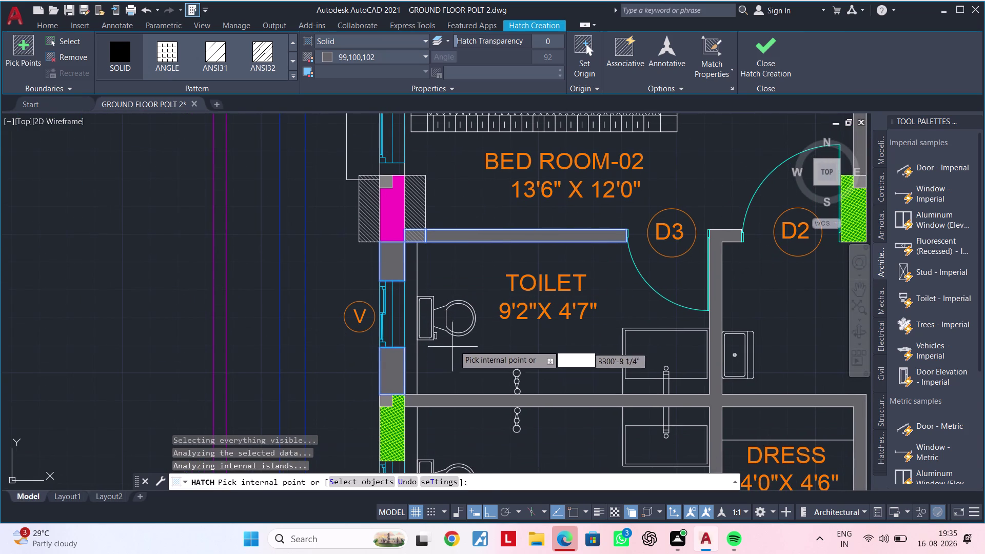
Fill the walls above and beside Bed Room-01, then end the hatch.
middle_drag(456, 341, 451, 187)
middle_drag(413, 357, 429, 278)
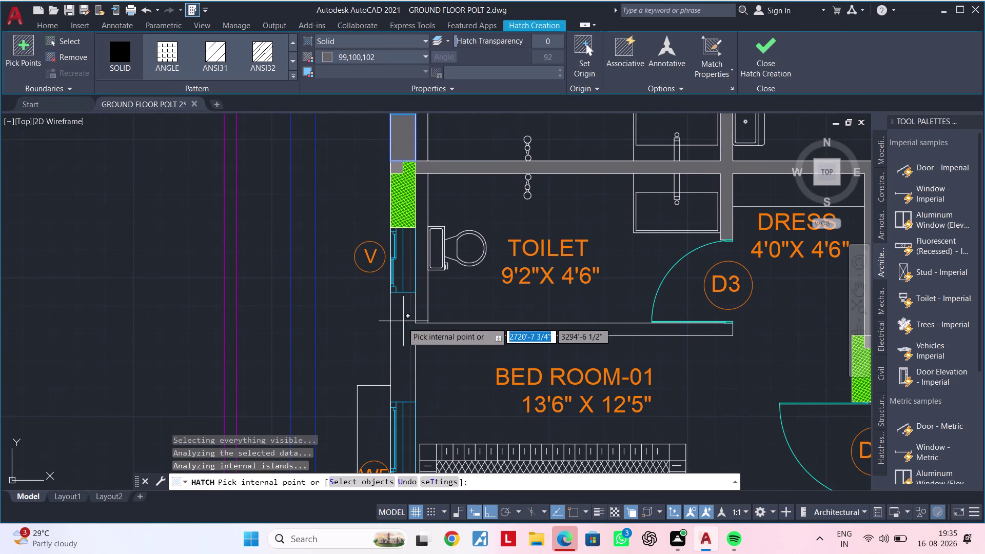
click(403, 322)
scroll(down, 3)
middle_drag(427, 330, 430, 264)
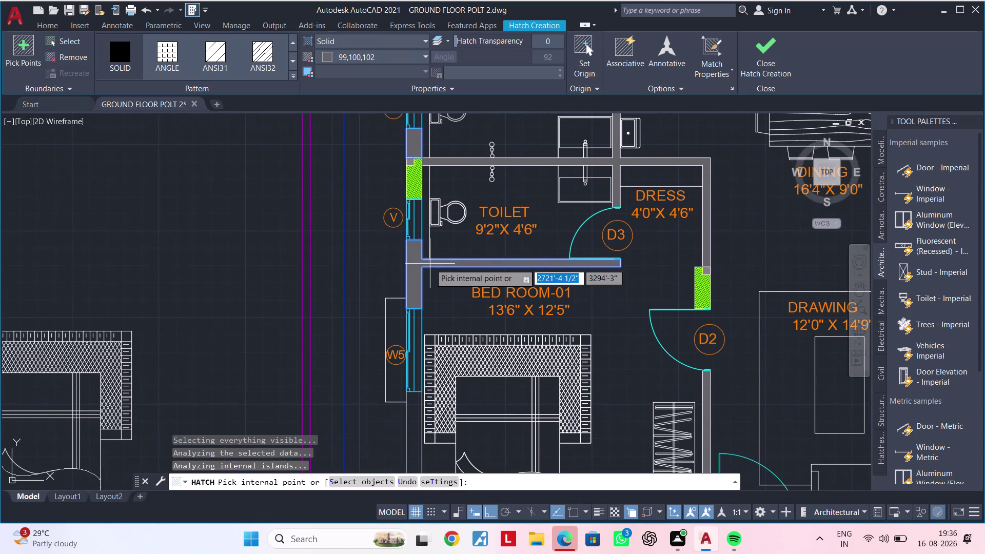
middle_drag(442, 326, 456, 237)
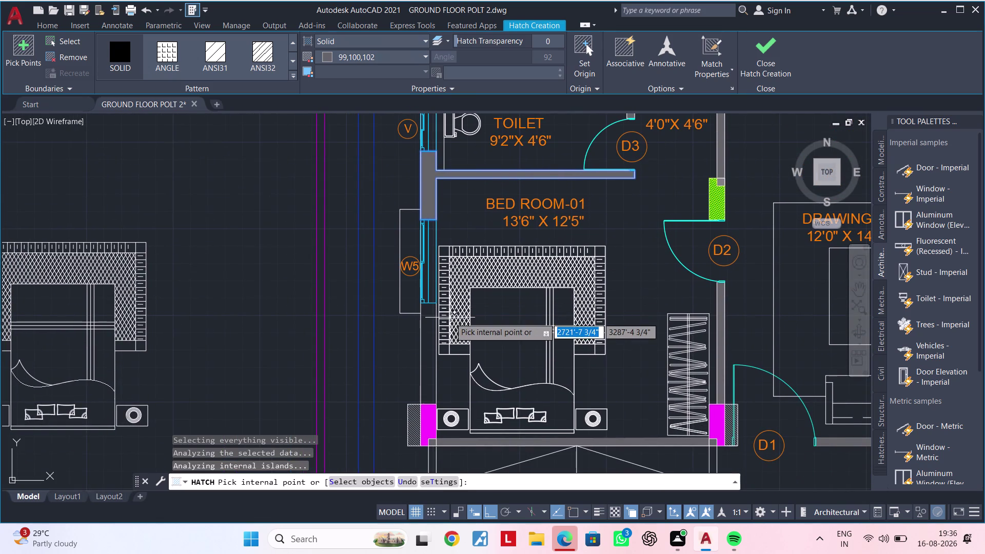
scroll(up, 3)
click(418, 344)
scroll(down, 3)
middle_drag(431, 334, 446, 305)
key(Escape)
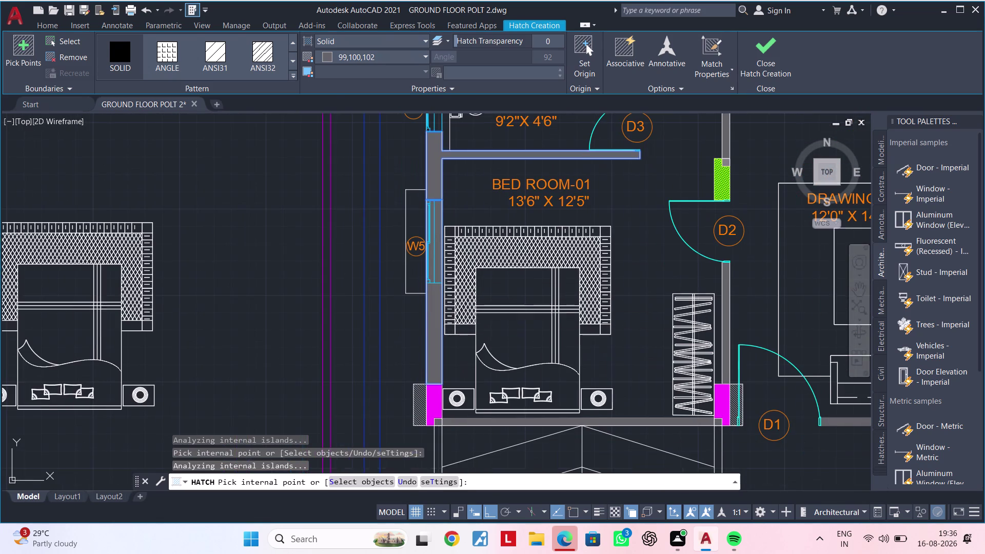
key(Escape)
click(438, 321)
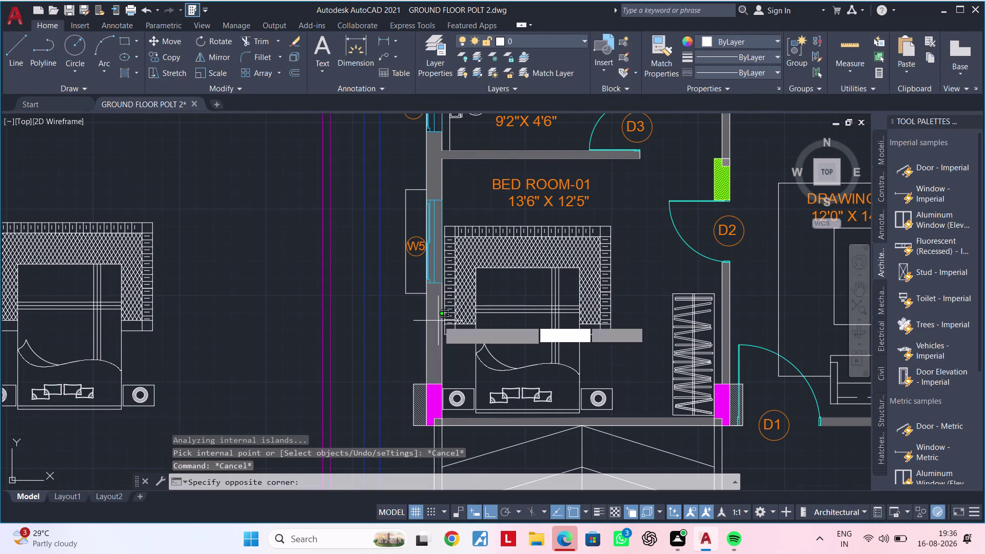
key(Delete)
scroll(up, 3)
middle_drag(424, 287, 414, 333)
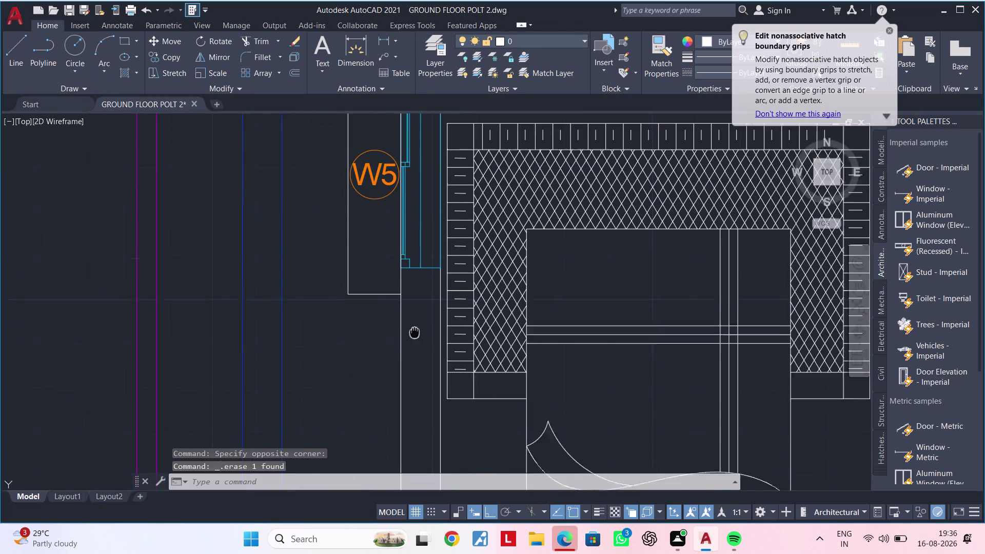
middle_drag(414, 333, 409, 348)
key(Escape)
key(Escape)
text(L)
key(space)
scroll(up, 3)
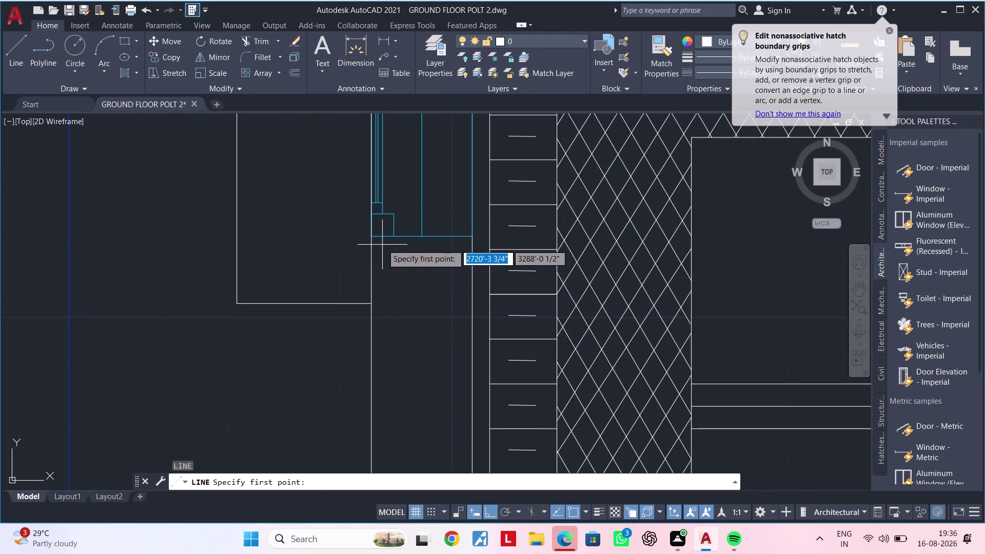
click(375, 236)
click(471, 233)
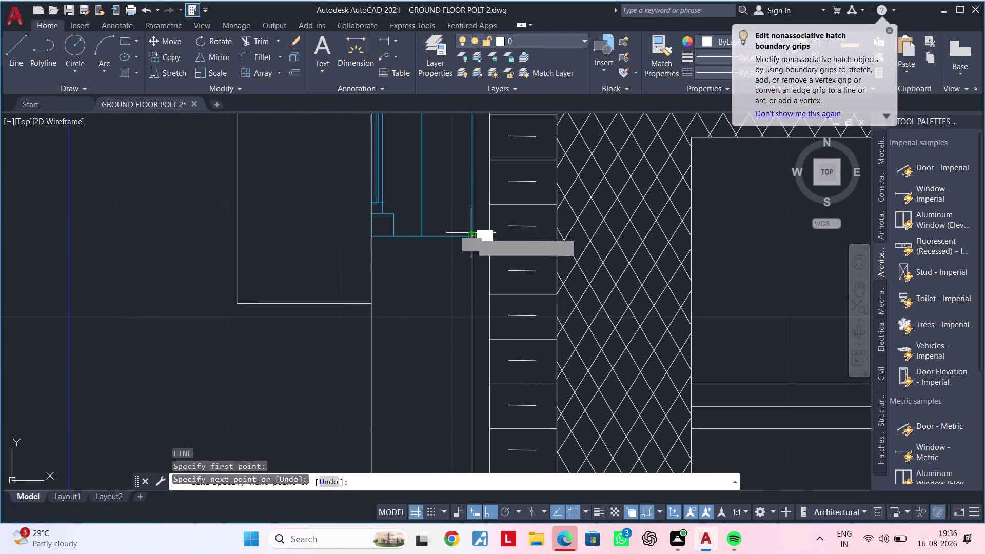
key(Escape)
key(Escape)
key(h)
key(space)
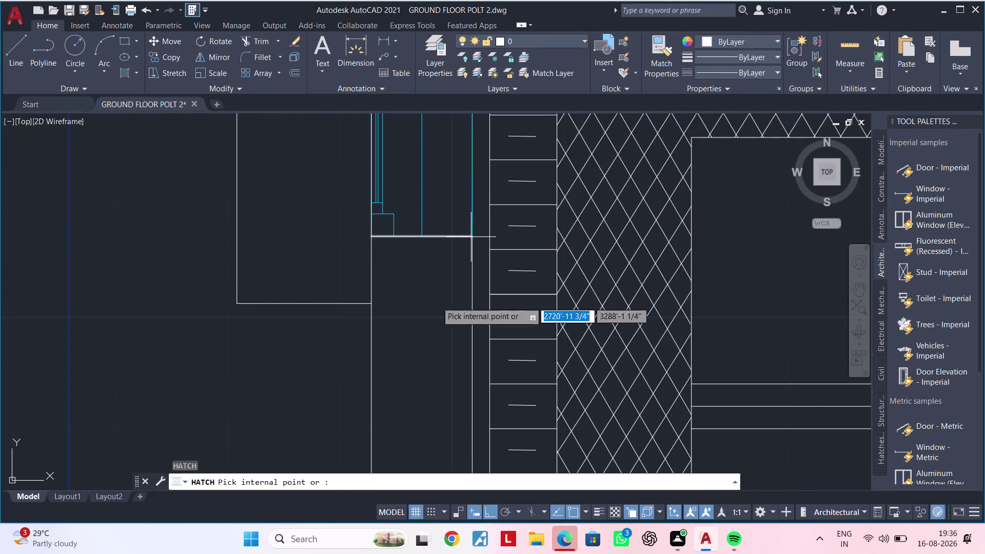
key(Escape)
text(H)
key(space)
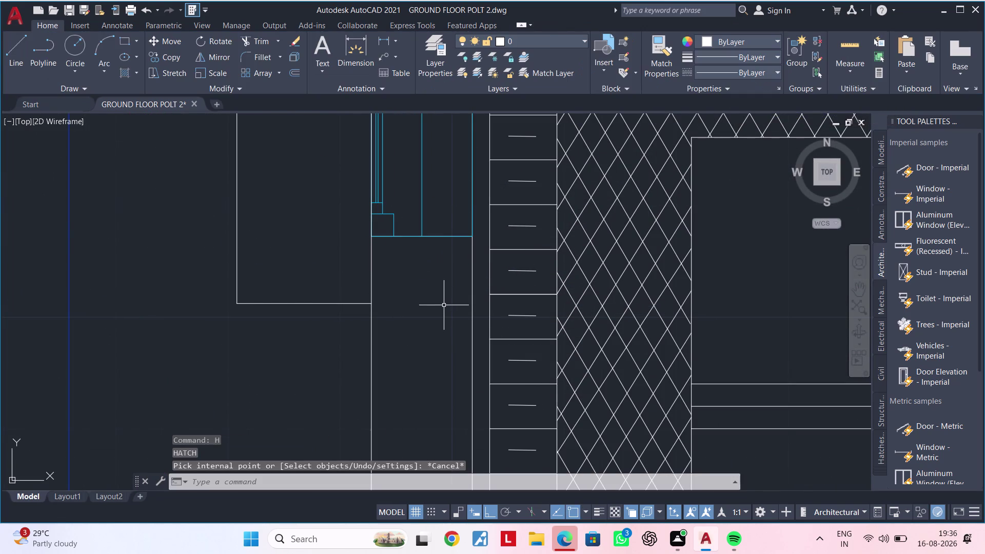
click(432, 307)
key(Escape)
key(Escape)
scroll(up, 3)
scroll(down, 3)
middle_drag(396, 300, 396, 313)
key(Escape)
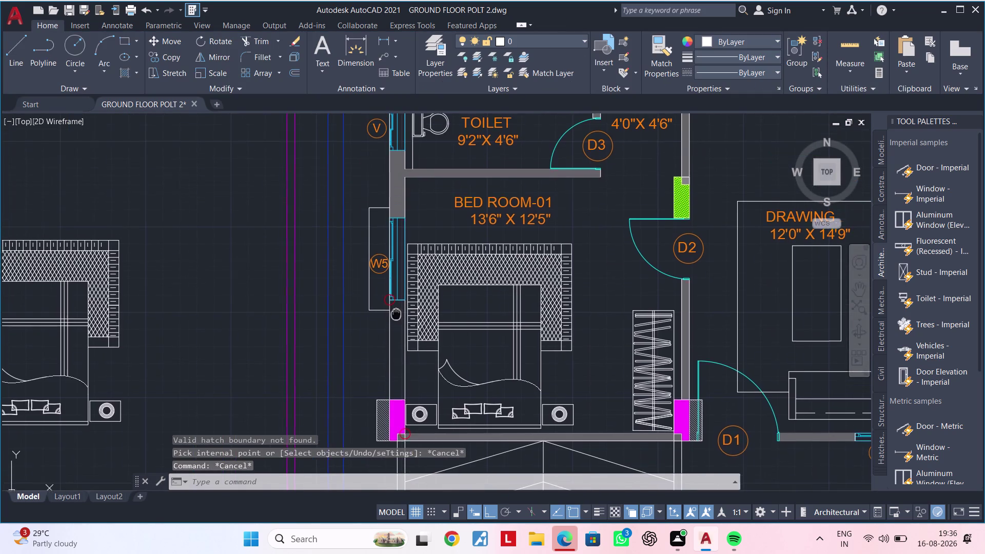
middle_drag(396, 313, 396, 313)
key(Escape)
key(Escape)
key(Escape)
text(H)
key(space)
scroll(up, 3)
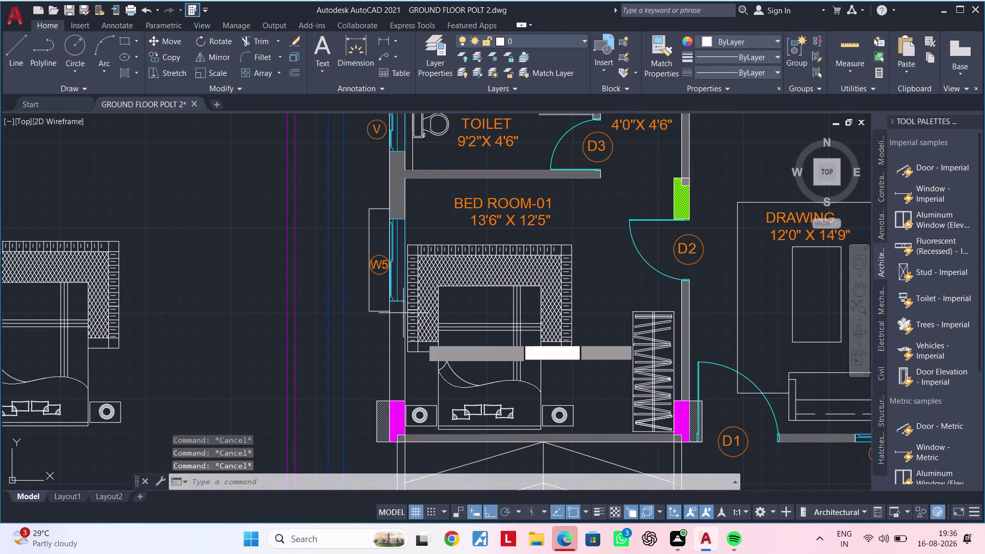
scroll(up, 3)
click(404, 346)
scroll(down, 3)
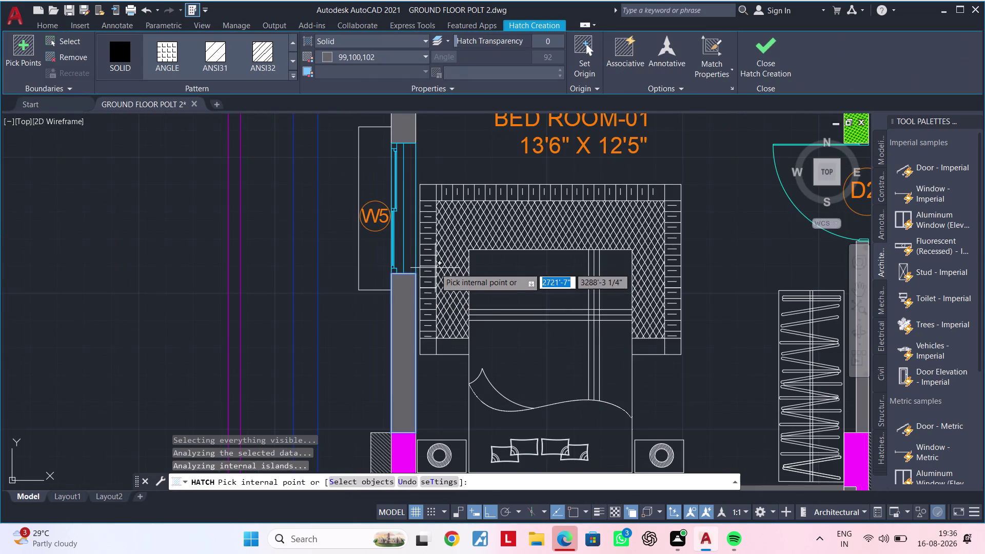
middle_drag(435, 267, 410, 459)
scroll(down, 3)
middle_drag(418, 237, 401, 461)
scroll(up, 3)
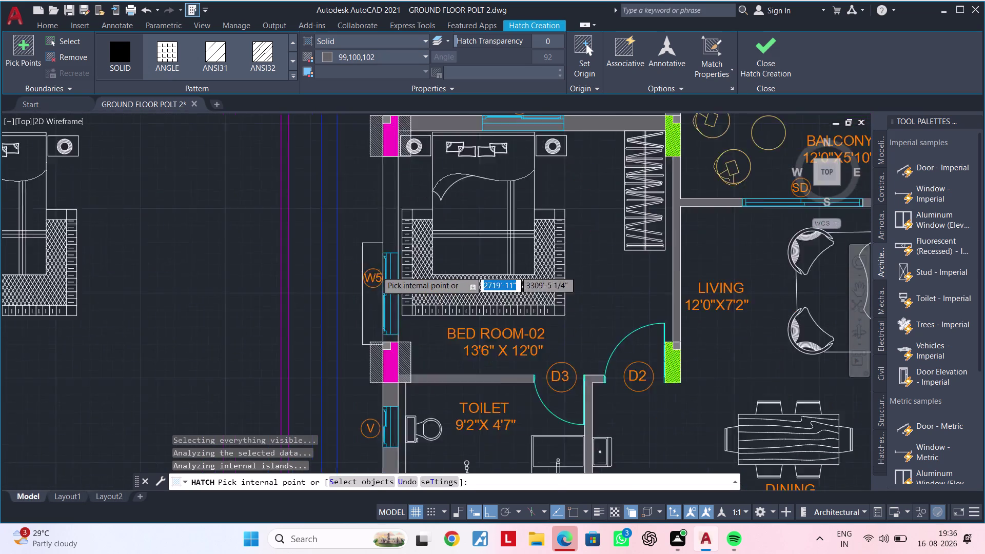
scroll(up, 3)
middle_drag(385, 305, 384, 150)
scroll(up, 3)
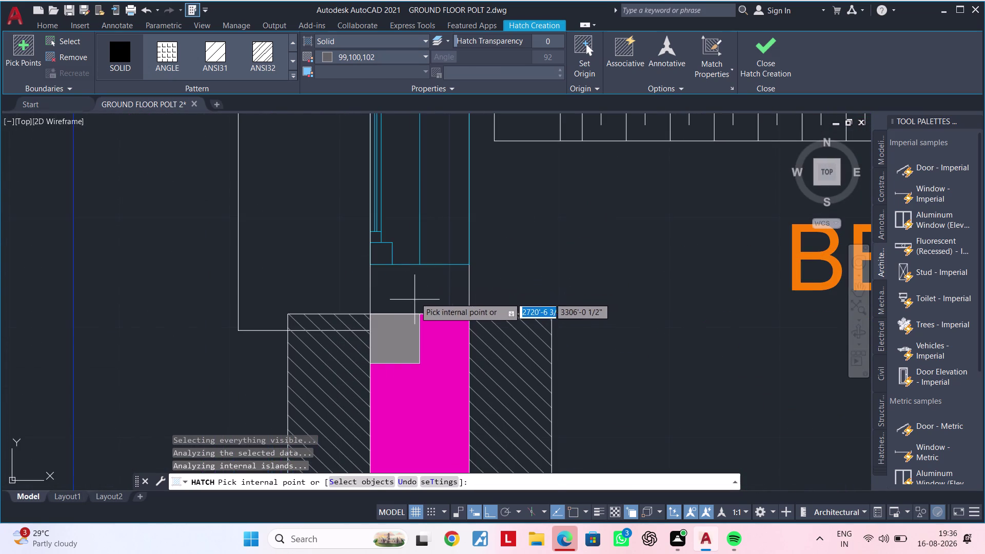
click(415, 296)
click(415, 297)
scroll(down, 3)
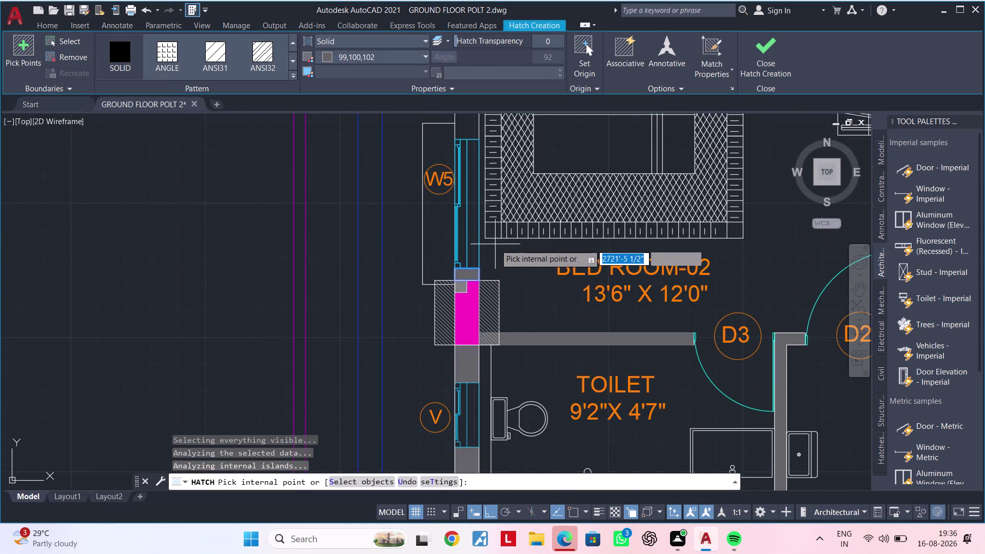
middle_drag(495, 244, 464, 363)
click(434, 204)
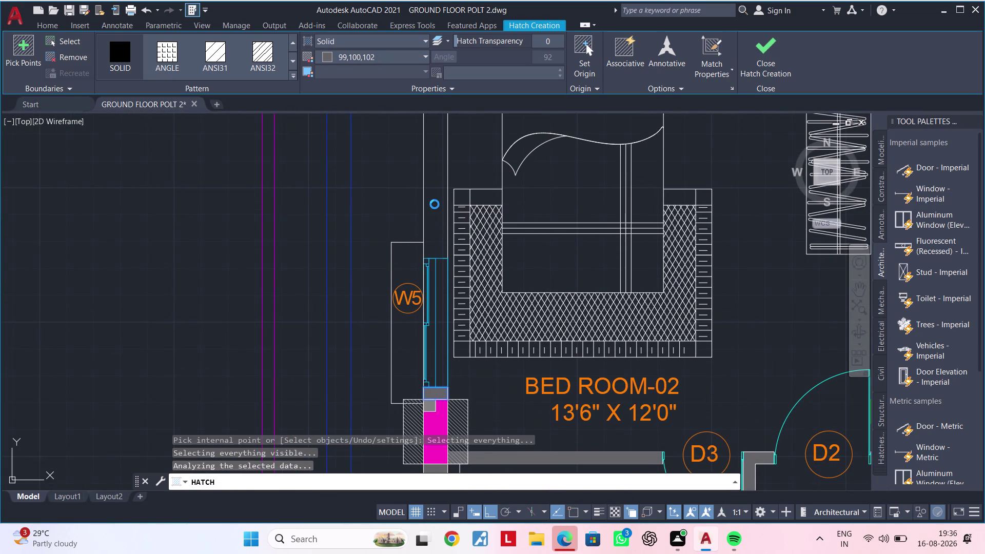
key(Escape)
scroll(down, 3)
middle_drag(434, 209, 423, 290)
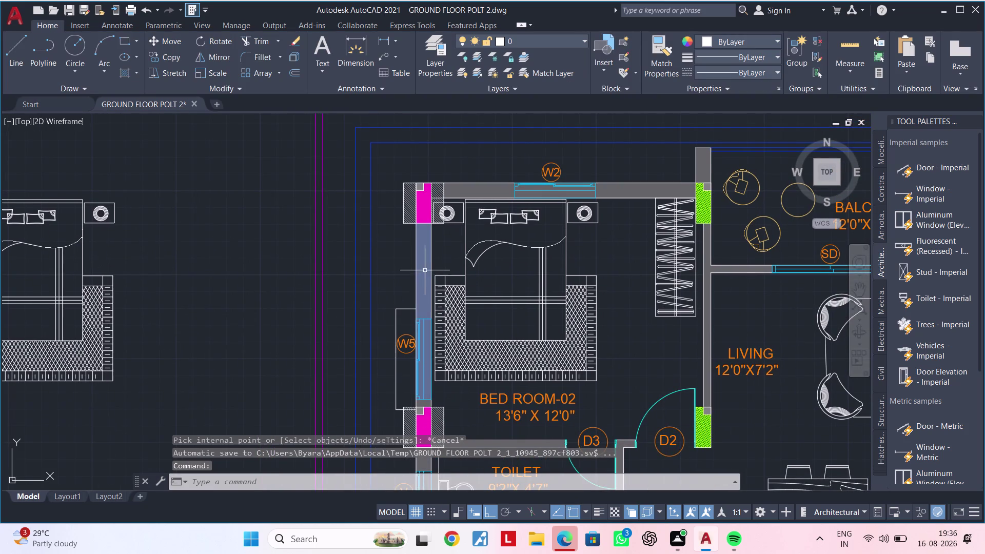
click(425, 269)
key(Delete)
middle_drag(425, 296, 401, 195)
scroll(up, 3)
middle_drag(400, 220, 386, 267)
key(Escape)
key(Escape)
text(L)
key(space)
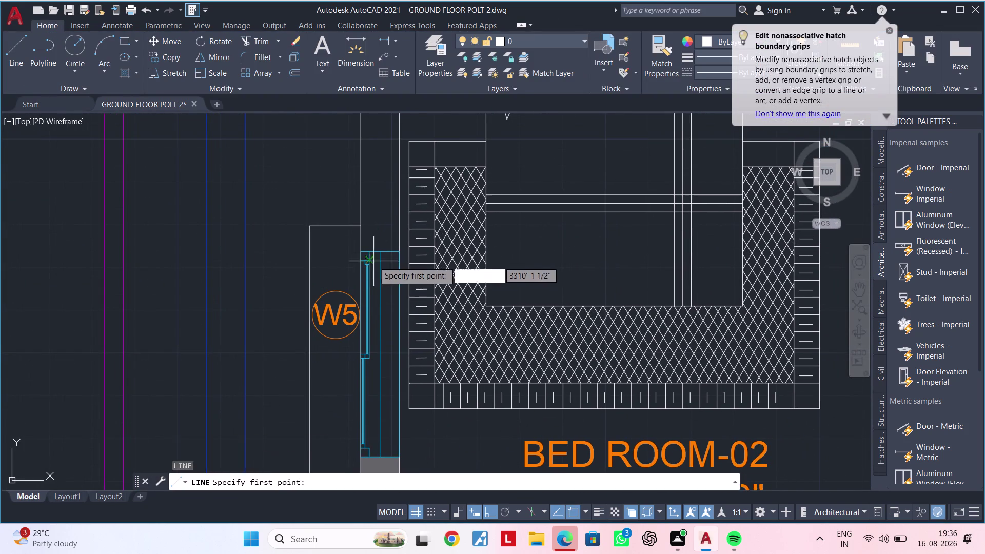
scroll(up, 3)
click(340, 232)
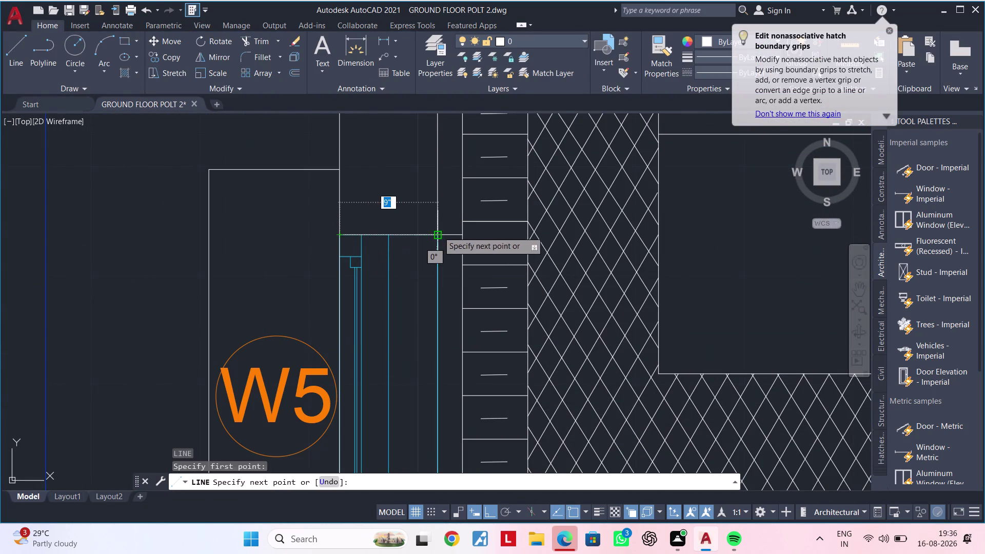
click(438, 231)
key(Escape)
key(Escape)
scroll(down, 3)
middle_drag(410, 204, 402, 245)
middle_drag(412, 195, 405, 217)
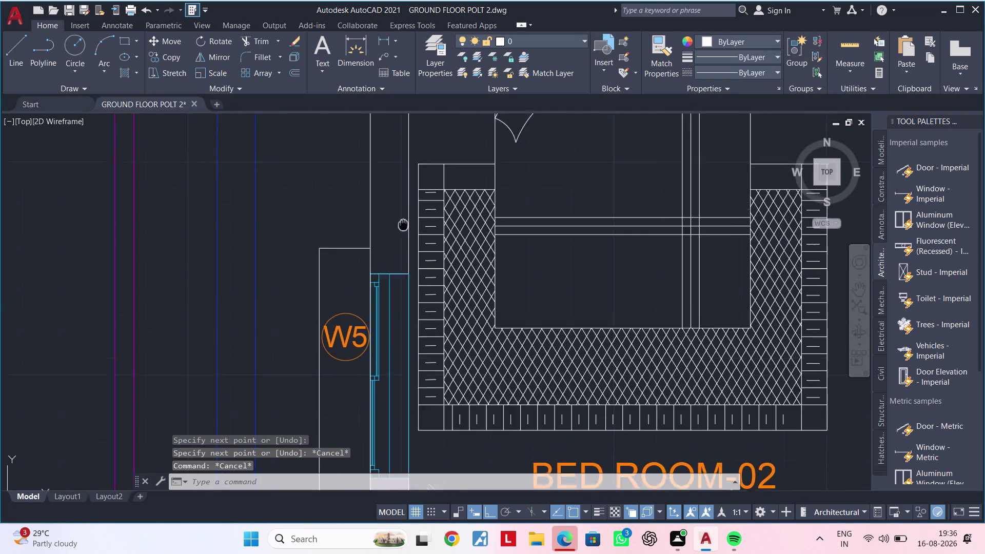
middle_drag(405, 217, 389, 284)
key(h)
key(space)
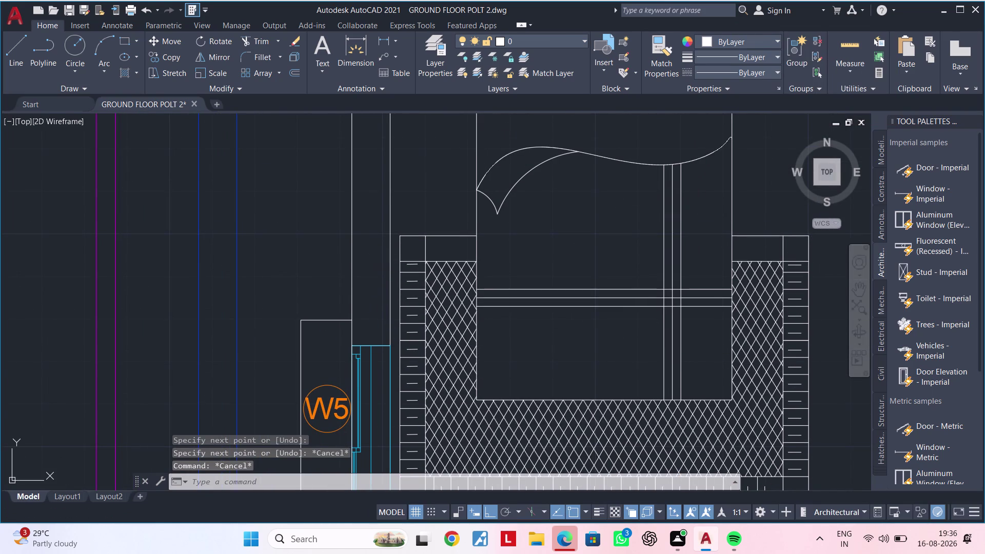
click(362, 233)
scroll(down, 3)
key(Escape)
key(Escape)
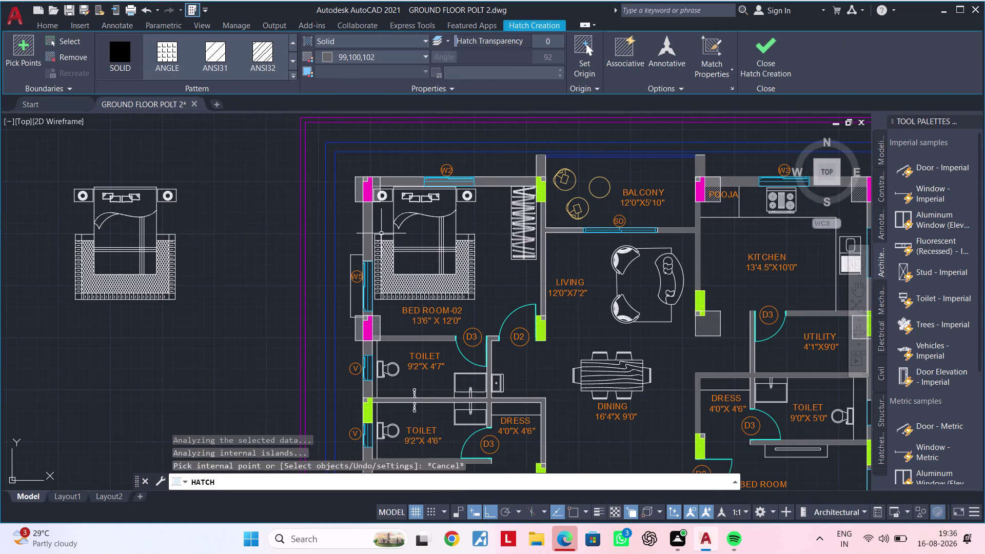
Cancel the pending hatch and frame the left apartment plan.
scroll(down, 3)
middle_drag(486, 250, 349, 193)
key(Escape)
key(Escape)
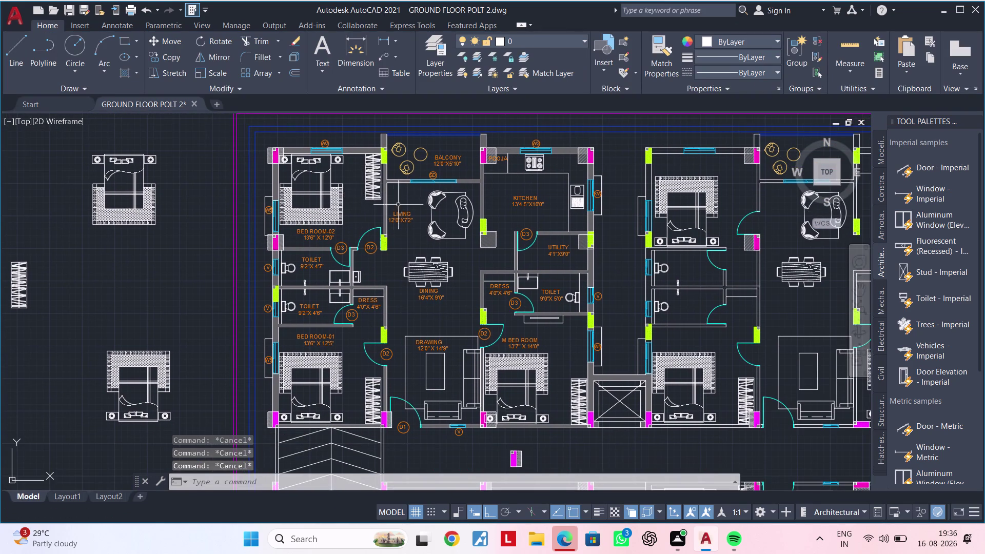
scroll(up, 3)
middle_drag(360, 232, 398, 203)
key(Escape)
key(Escape)
scroll(down, 3)
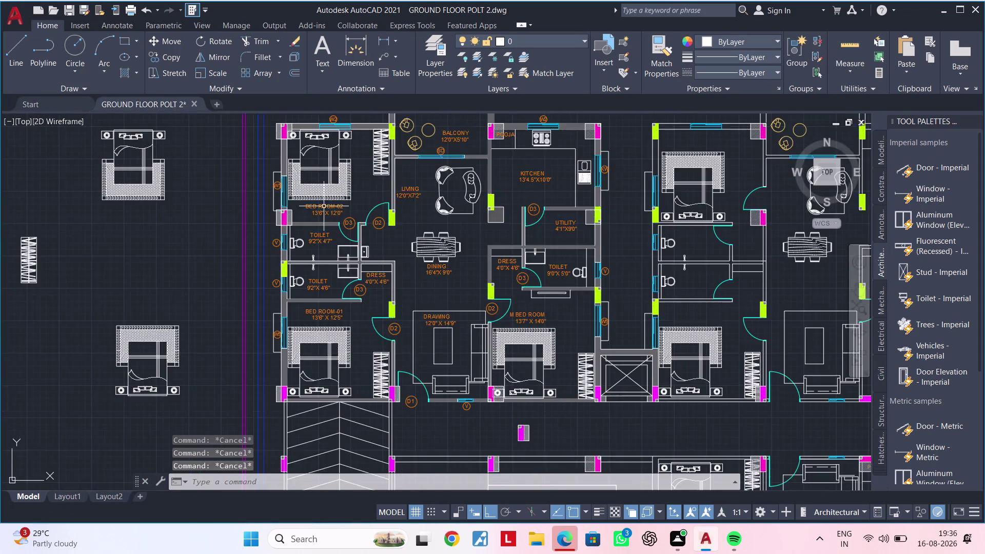
scroll(up, 3)
Select the BED ROOM-02, TOILET and DRESS labels plus the V, D3 and D2 tags.
click(330, 210)
scroll(down, 3)
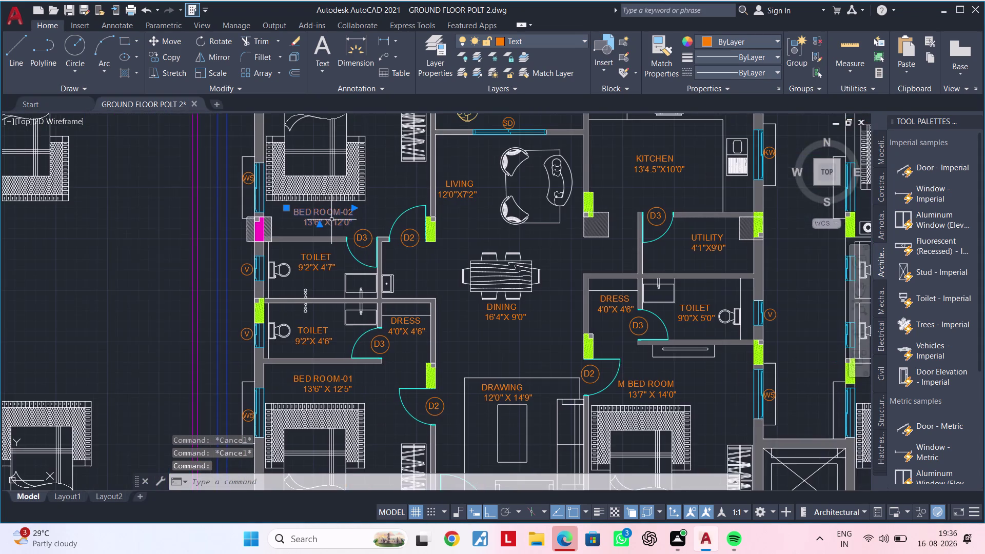
middle_drag(332, 219, 360, 218)
scroll(up, 3)
click(270, 176)
scroll(down, 3)
middle_drag(289, 192, 302, 108)
click(288, 246)
click(285, 353)
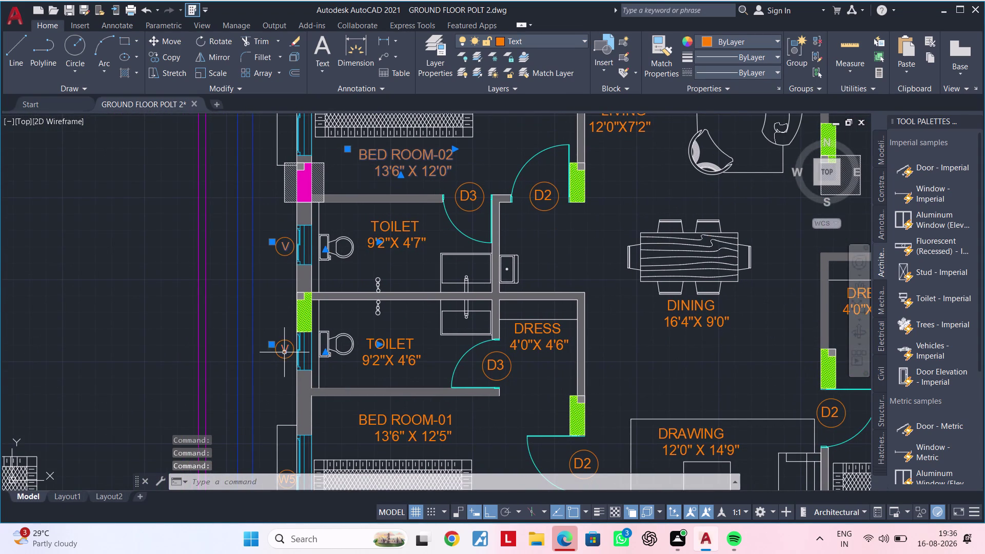
click(386, 346)
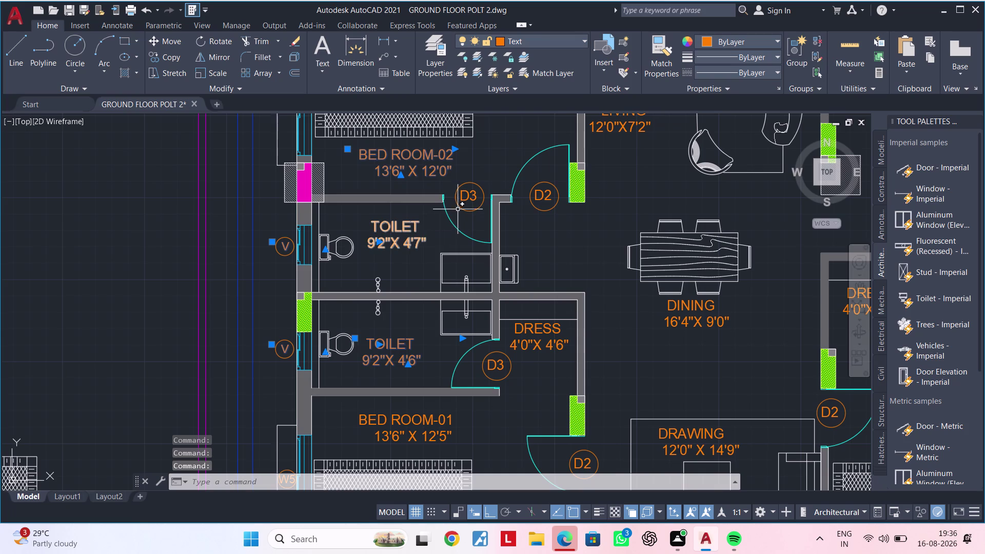
click(460, 201)
click(539, 200)
click(531, 334)
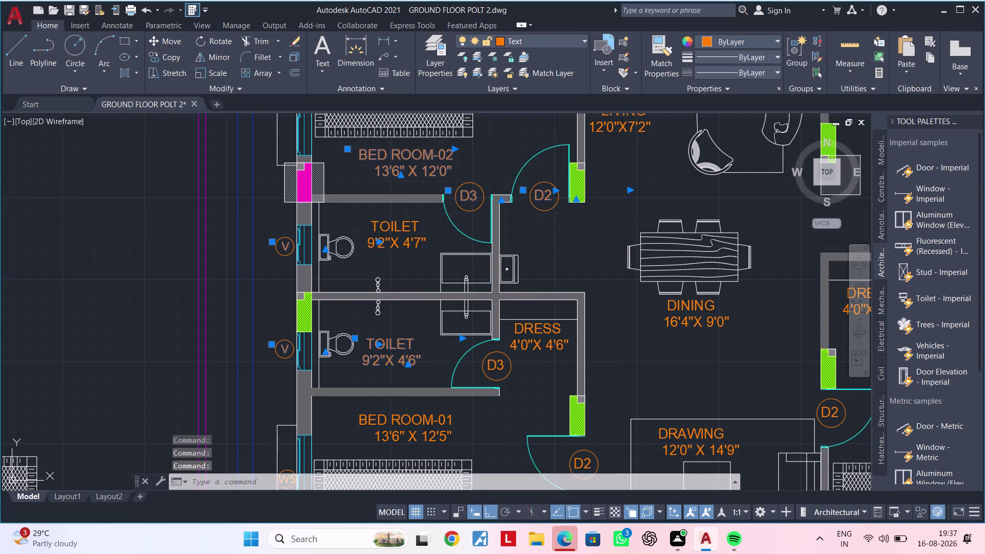
click(504, 368)
Add the BED ROOM-01, DRAWING, DINING and LIVING labels and the W5, D2, D1, V tags.
middle_drag(526, 357, 494, 209)
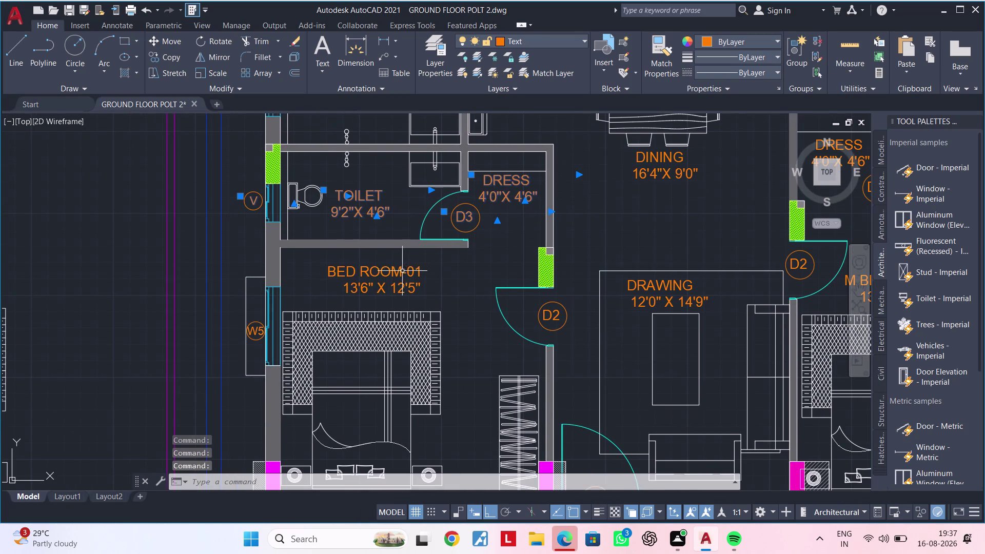
click(394, 275)
click(255, 330)
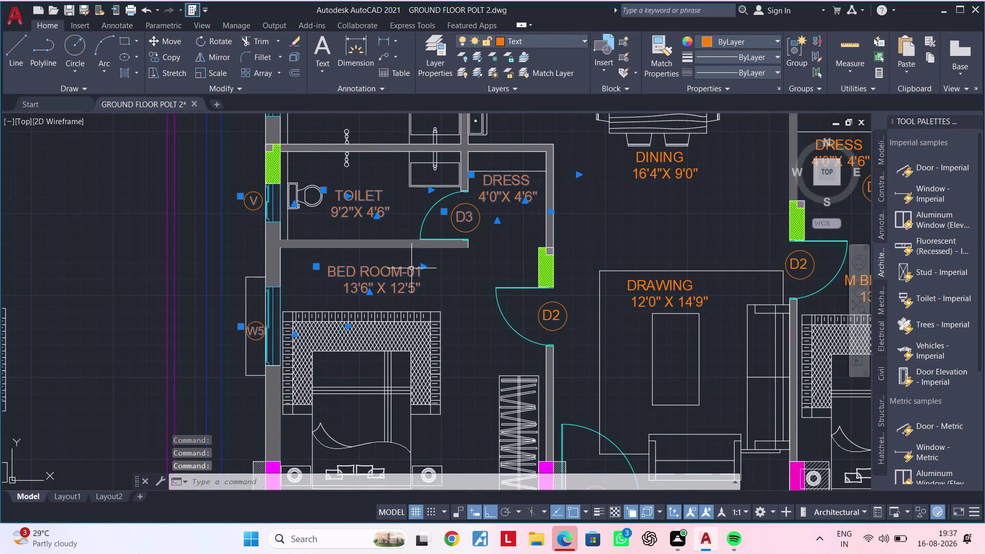
middle_drag(411, 269, 422, 358)
click(370, 167)
scroll(down, 3)
middle_drag(399, 239, 376, 197)
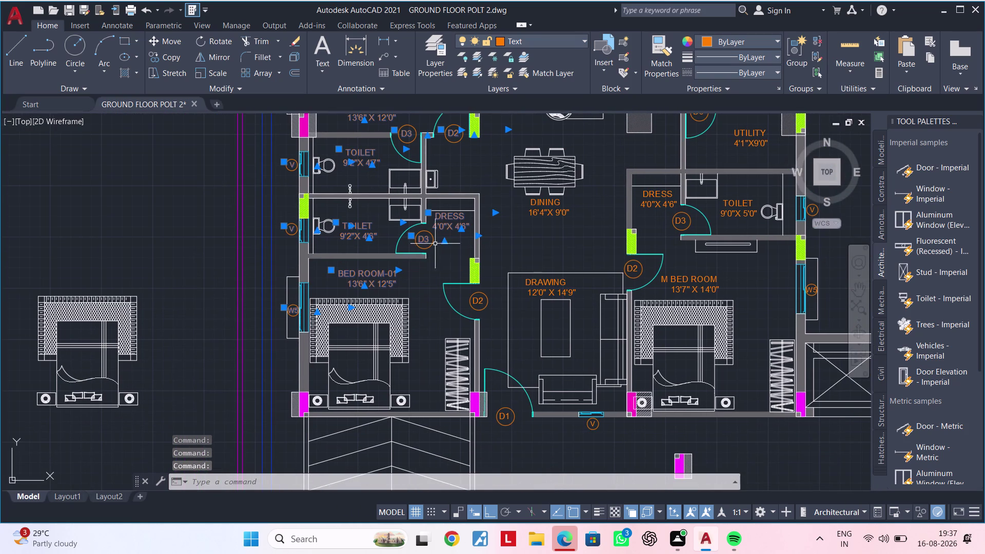
click(482, 300)
middle_drag(502, 283, 446, 255)
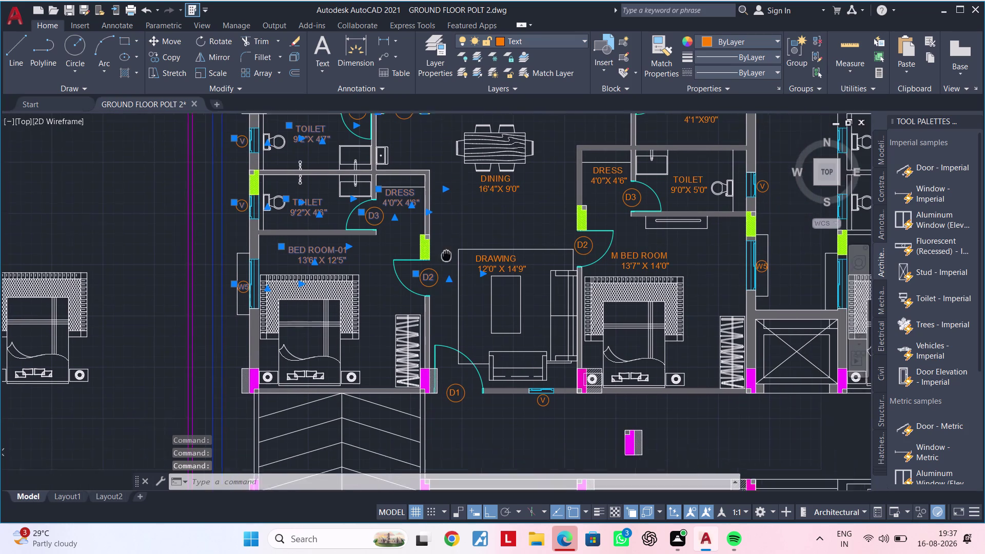
middle_drag(446, 256, 445, 255)
click(456, 384)
click(542, 396)
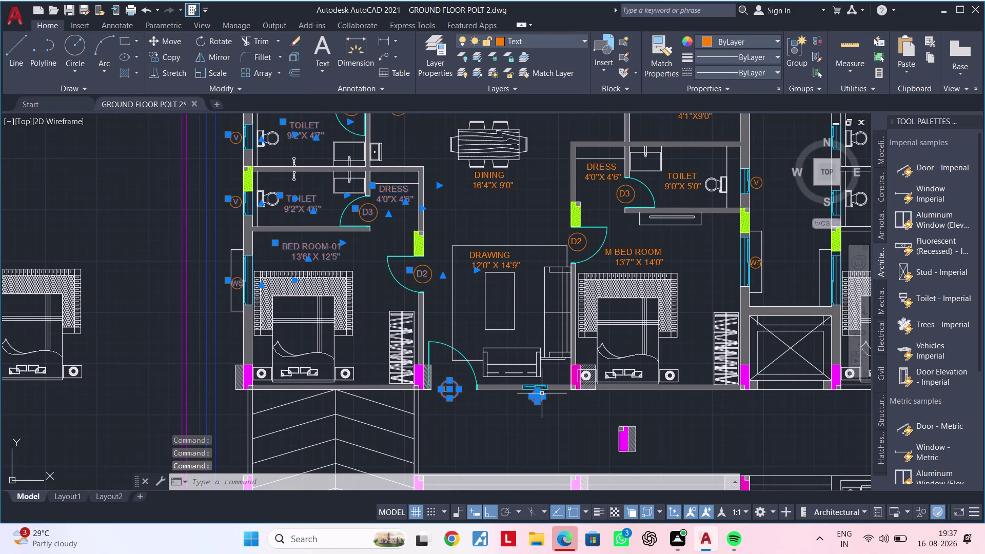
click(512, 263)
middle_drag(522, 203, 506, 271)
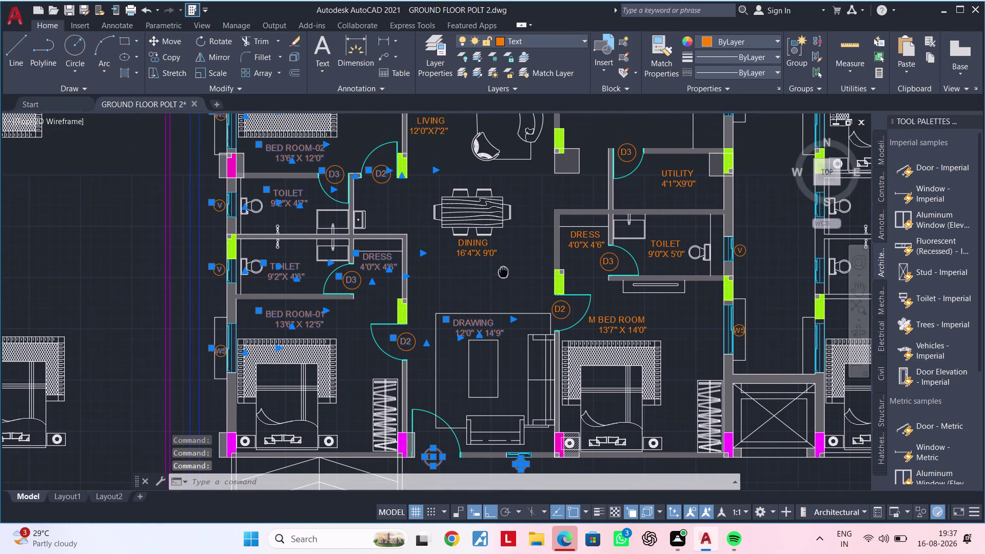
click(471, 253)
Add the living room marker and the BALCONY, KITCHEN and utility room labels.
middle_drag(420, 138, 420, 220)
click(423, 213)
middle_drag(453, 168, 452, 187)
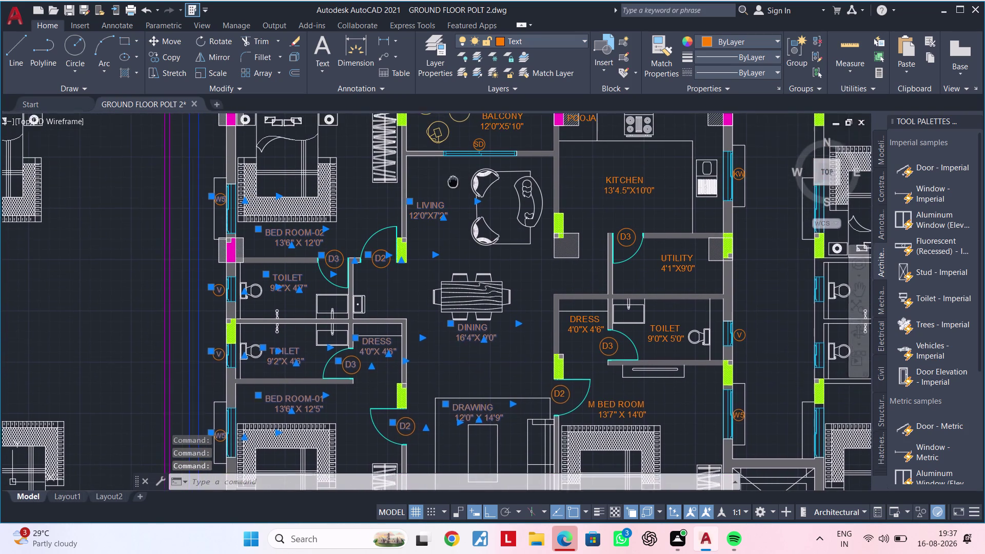
middle_drag(453, 186, 433, 264)
click(478, 214)
click(458, 235)
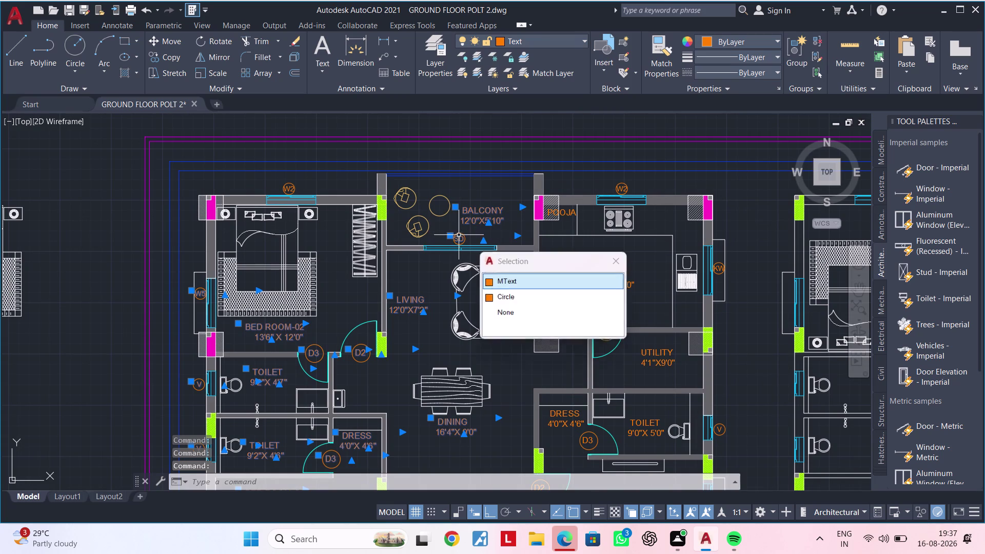
middle_drag(477, 236, 401, 233)
click(548, 184)
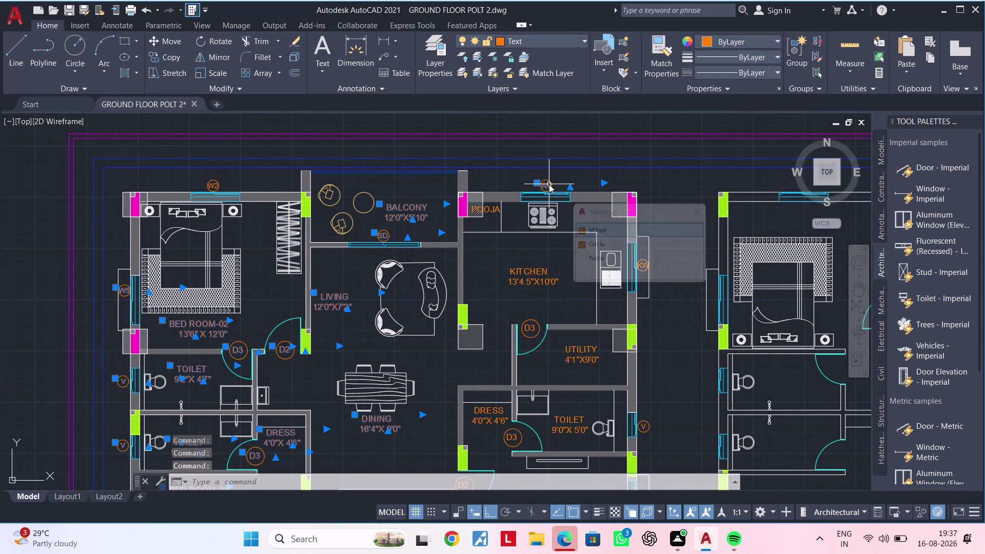
click(494, 209)
middle_drag(518, 259, 495, 221)
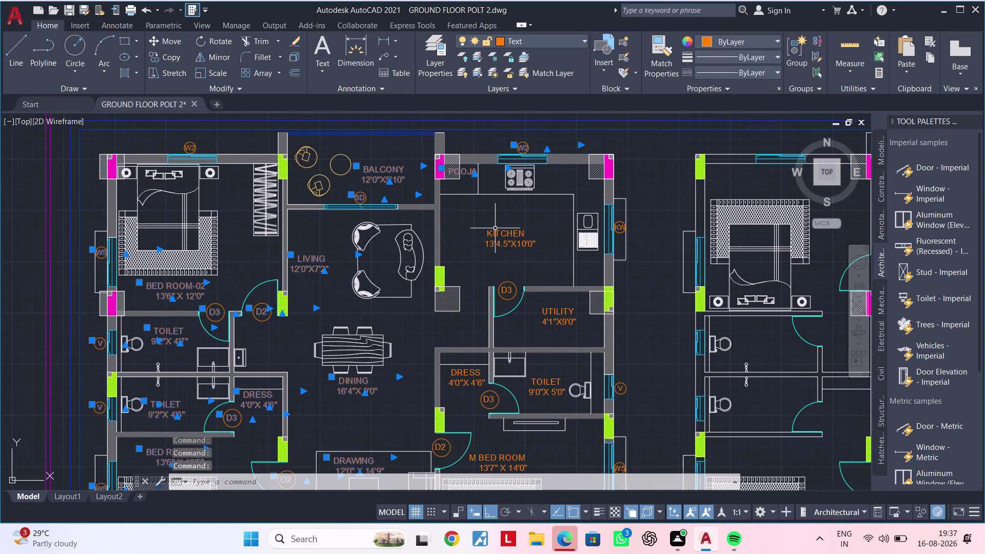
click(495, 228)
click(518, 292)
click(568, 315)
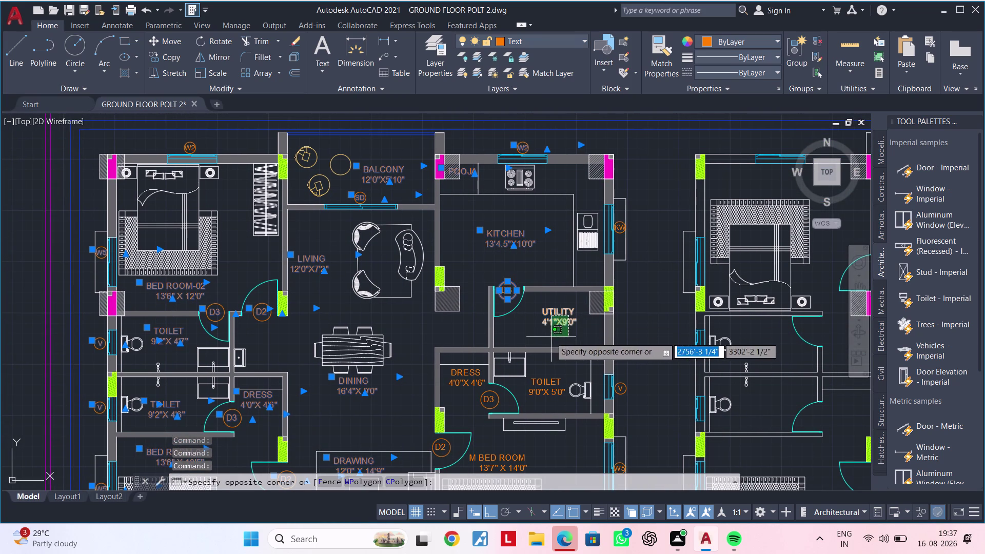
middle_drag(535, 329, 526, 319)
click(524, 318)
middle_drag(549, 314, 540, 223)
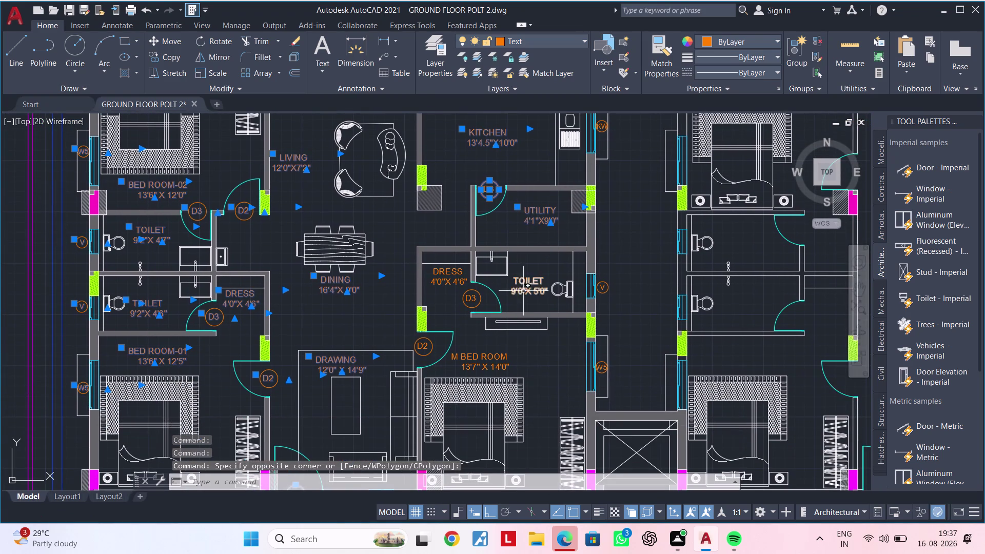
Add the DRESS and M BED ROOM labels, the D2 tag and the toilet window tags.
click(524, 291)
click(470, 298)
click(452, 279)
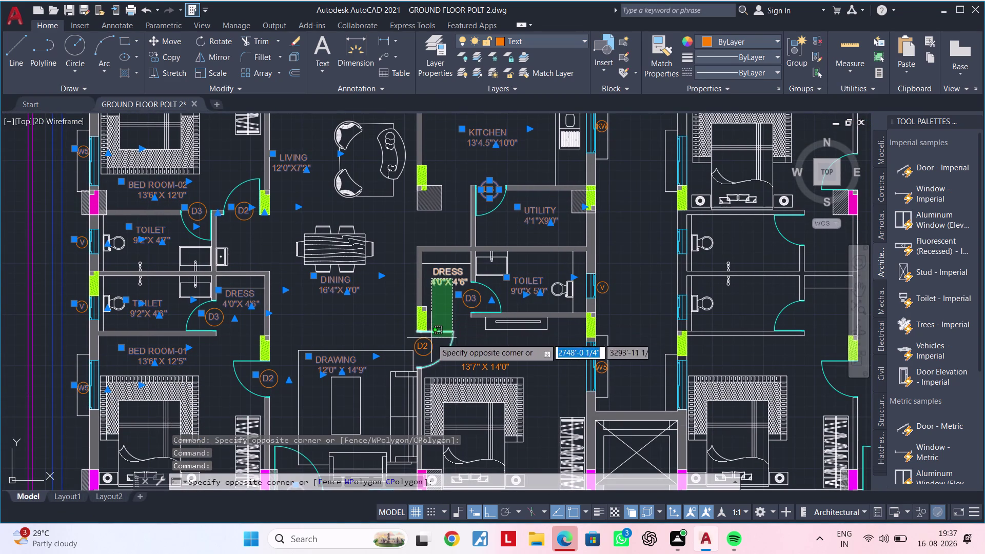
click(456, 282)
click(451, 280)
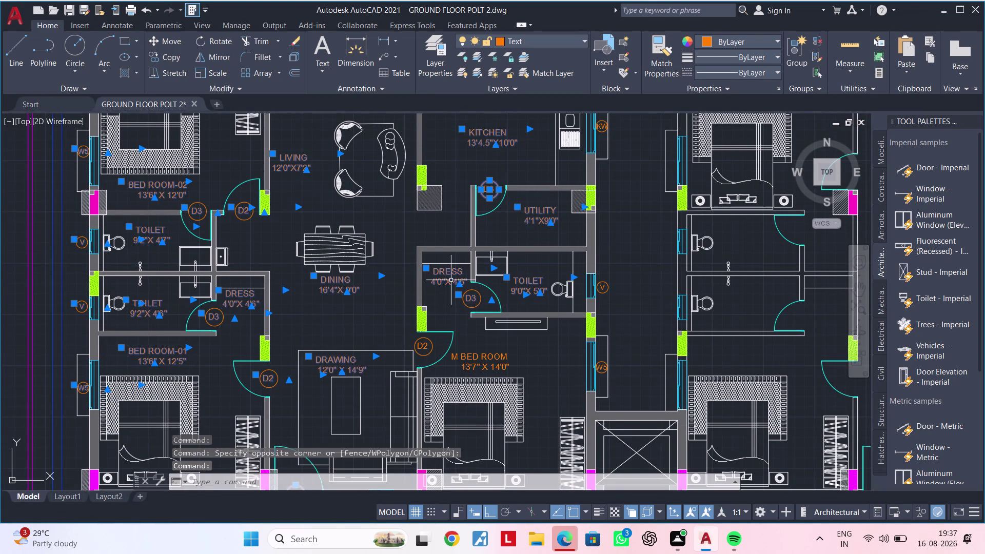
click(428, 351)
click(494, 358)
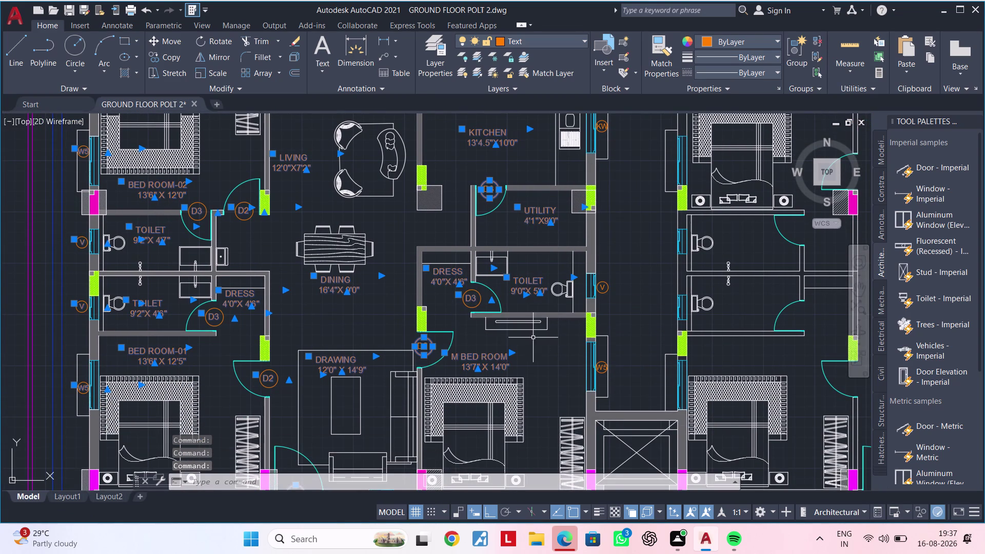
middle_drag(534, 336, 417, 313)
scroll(up, 3)
click(489, 271)
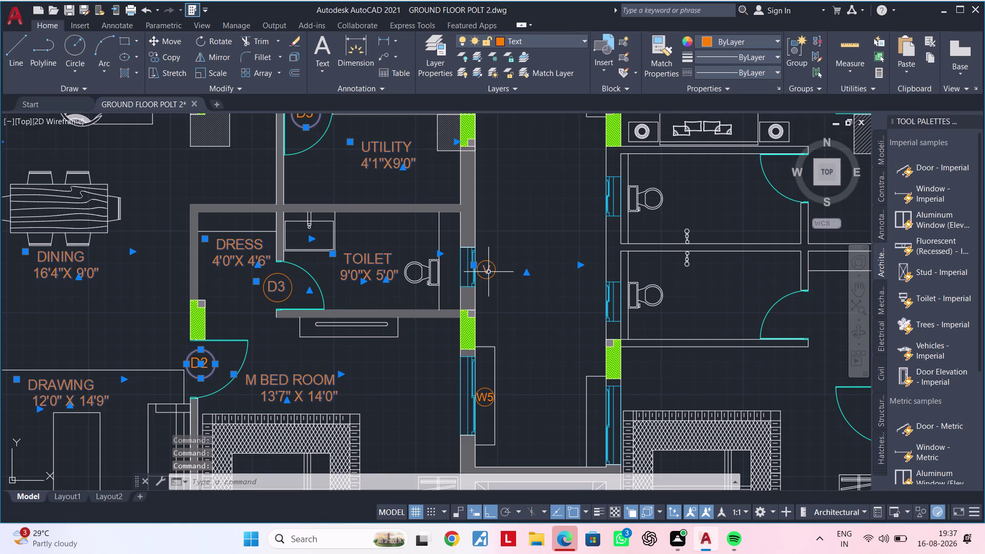
click(487, 391)
scroll(down, 3)
Add the KW kitchen window tags to the selection.
middle_drag(525, 313, 538, 155)
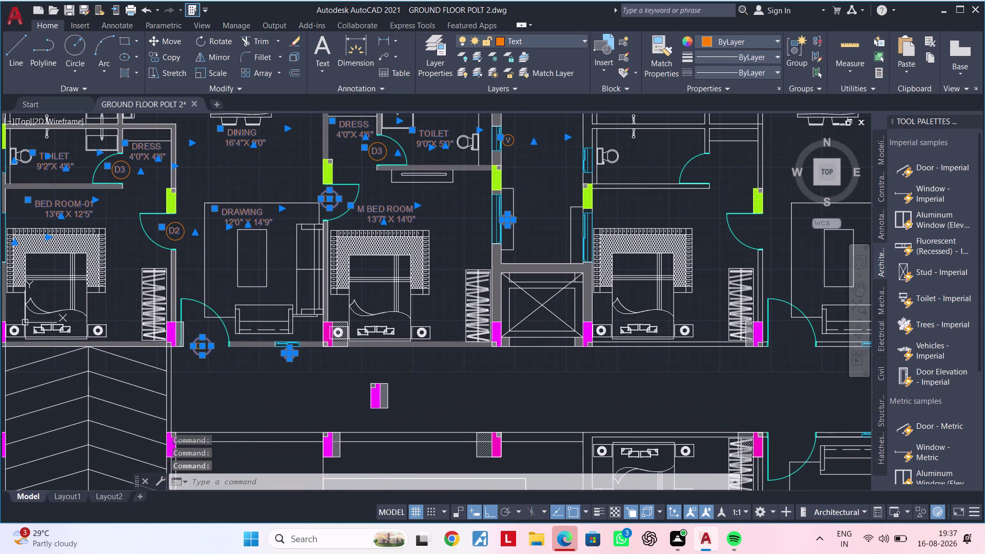
scroll(down, 3)
middle_drag(450, 347, 357, 387)
scroll(up, 3)
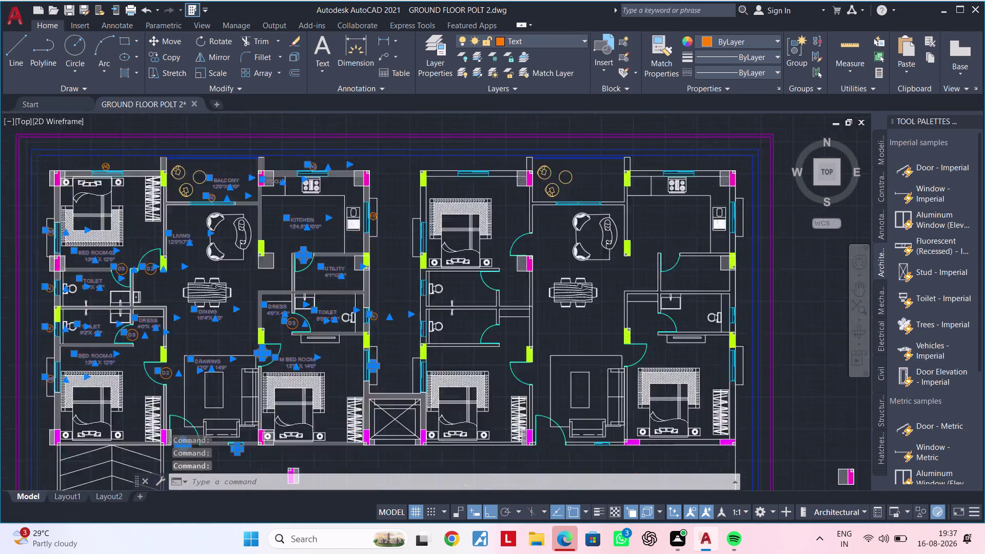
scroll(up, 3)
middle_drag(415, 243, 412, 307)
scroll(down, 3)
scroll(up, 3)
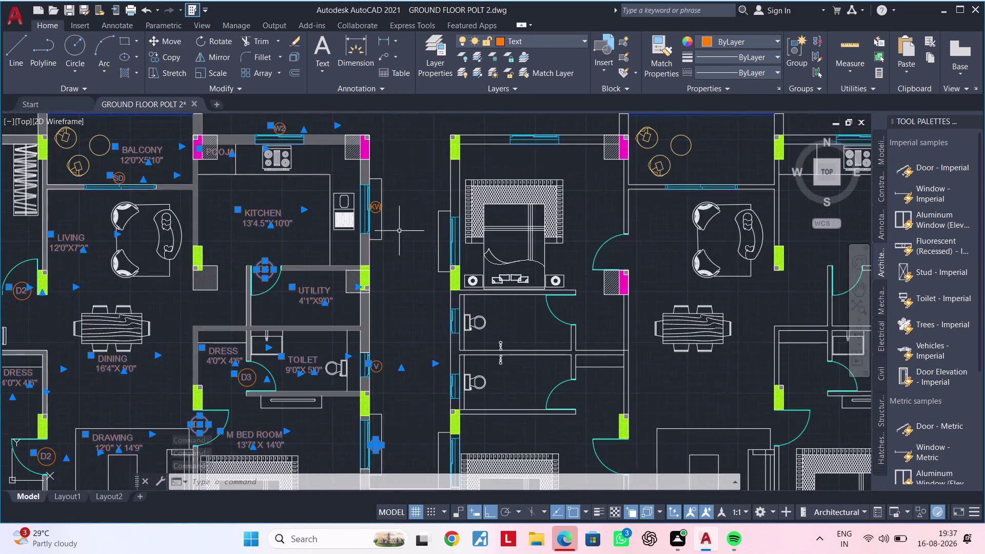
scroll(up, 3)
click(378, 203)
click(370, 212)
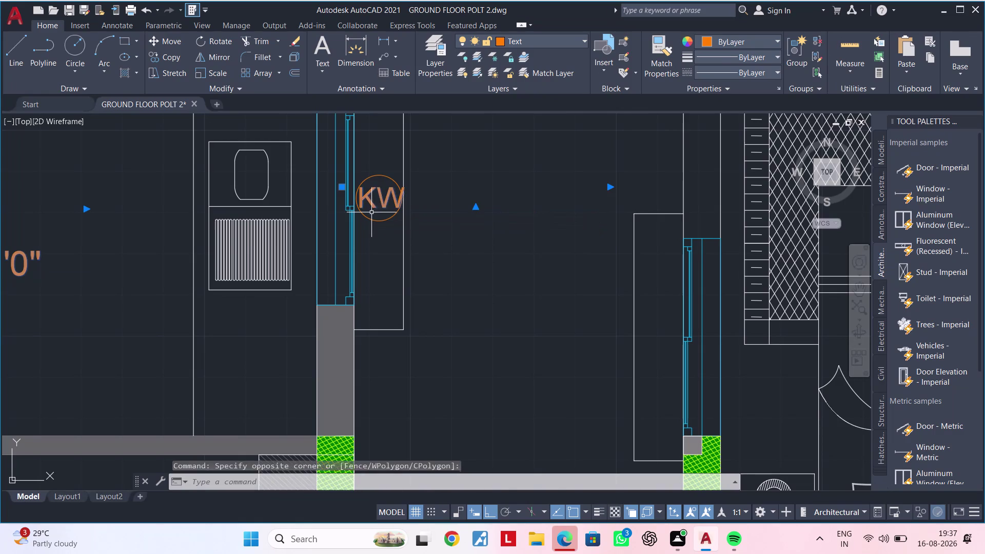
scroll(down, 3)
scroll(down, 3)
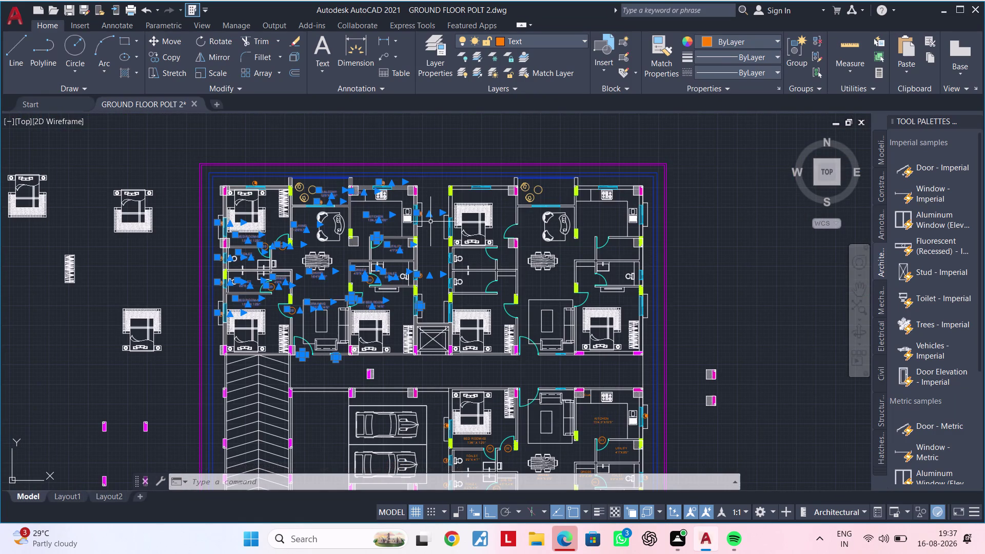
scroll(up, 3)
middle_drag(440, 190, 422, 279)
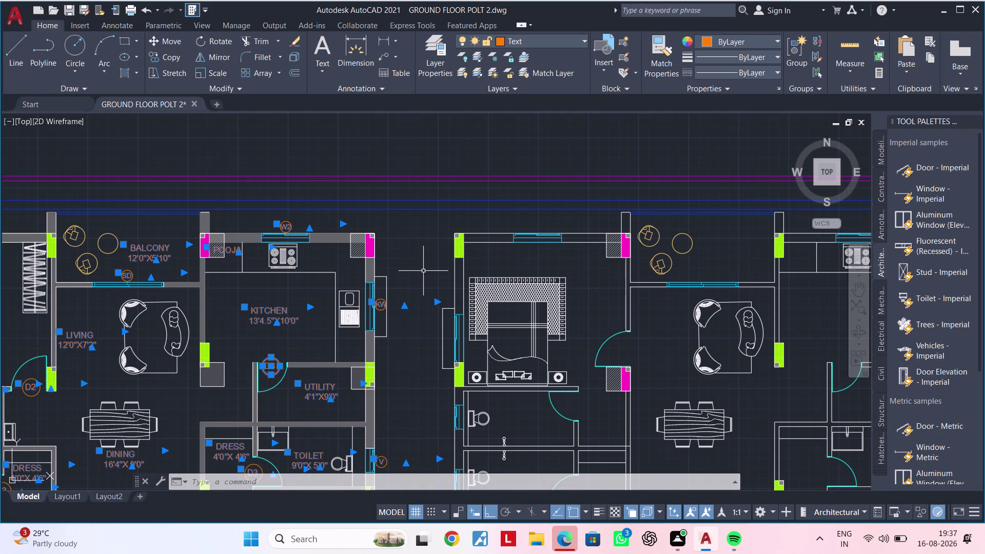
Mirror the selection (MI) about a vertical line through the staircase, keeping the originals.
text(MI)
key(space)
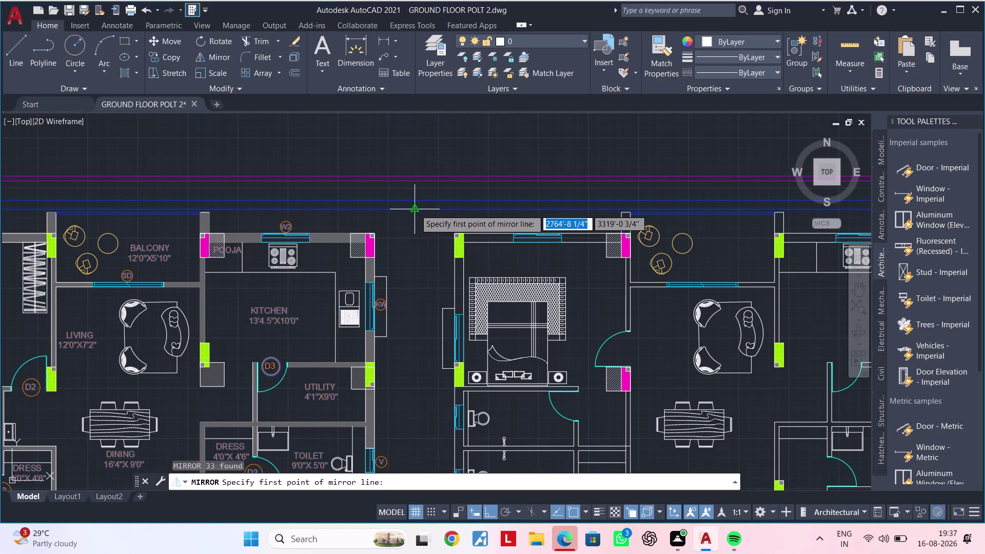
click(415, 209)
scroll(down, 3)
middle_drag(411, 326, 420, 145)
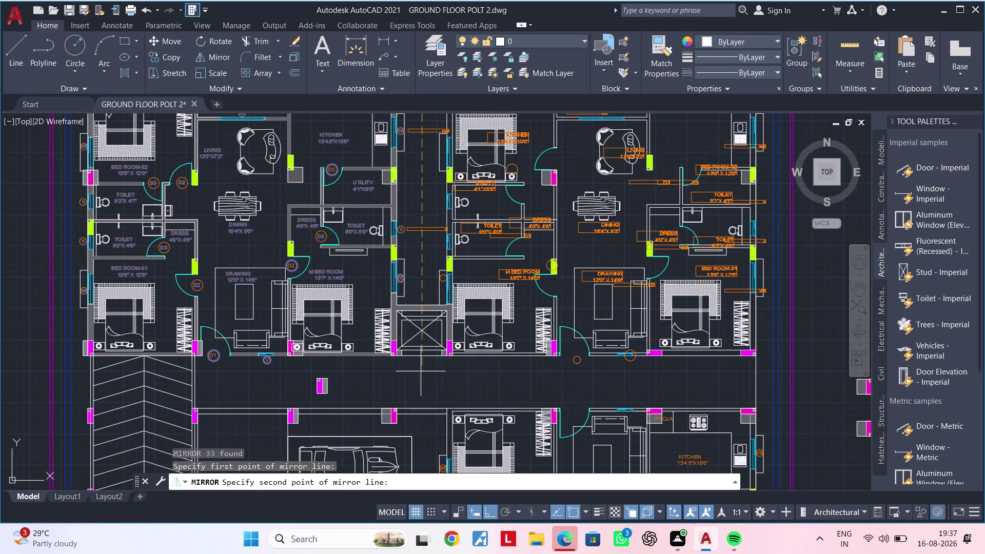
scroll(up, 3)
click(421, 358)
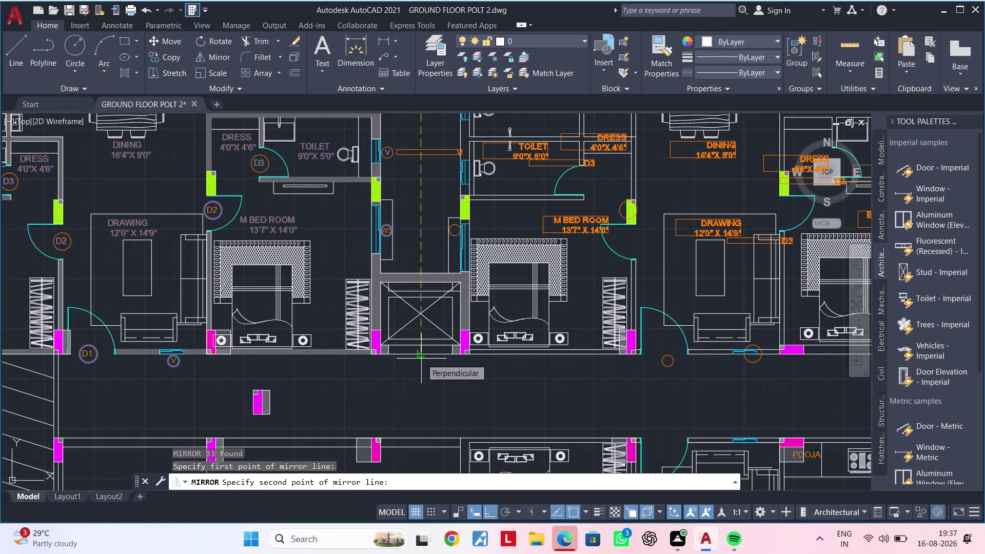
drag(442, 400, 421, 358)
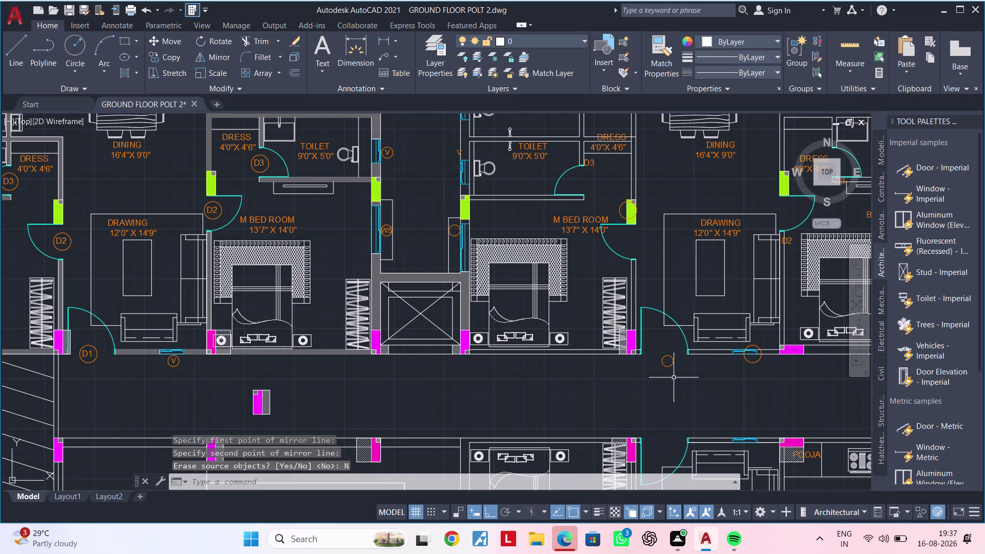
middle_drag(720, 378, 467, 415)
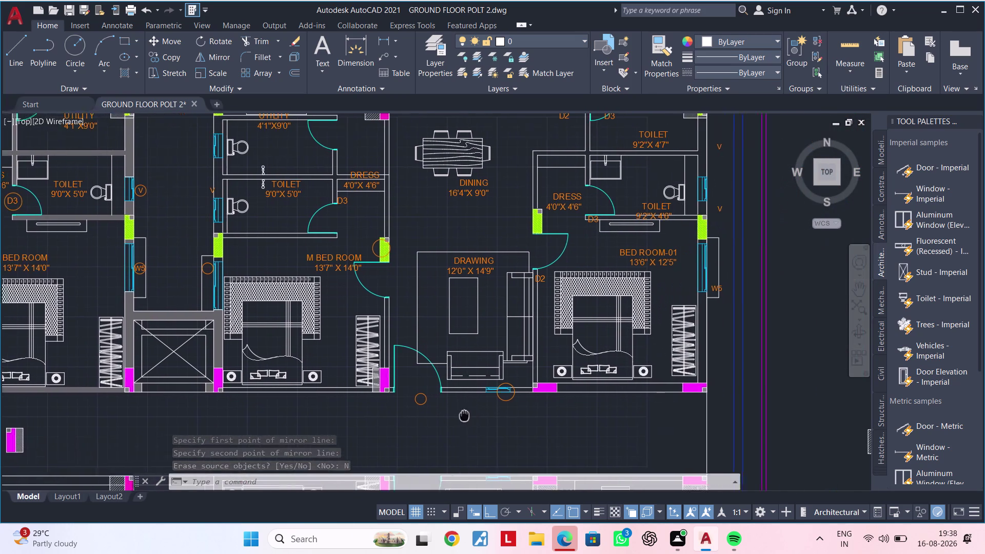
Pan and zoom across the right apartment to inspect the mirrored room labels.
middle_drag(467, 415, 413, 416)
middle_drag(458, 409, 456, 429)
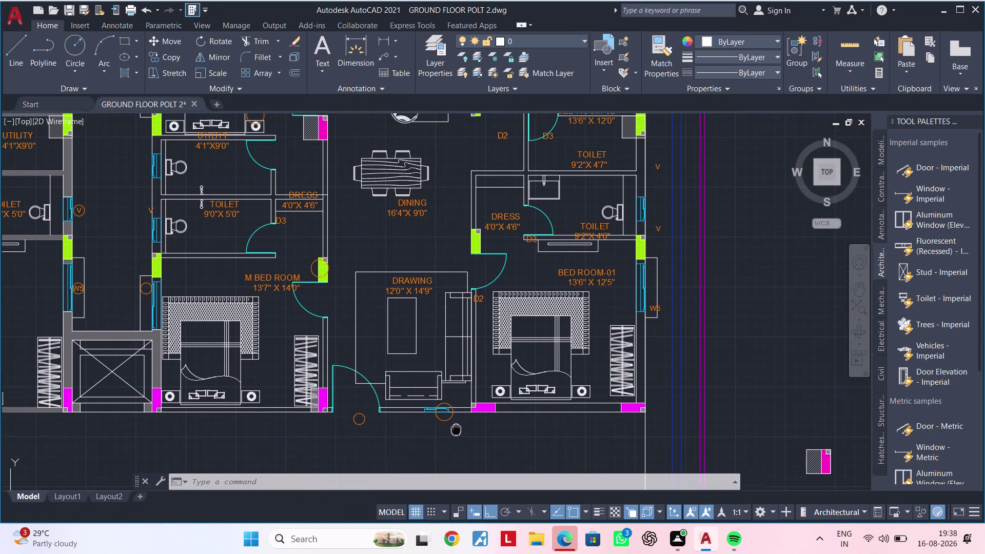
middle_drag(456, 429, 453, 471)
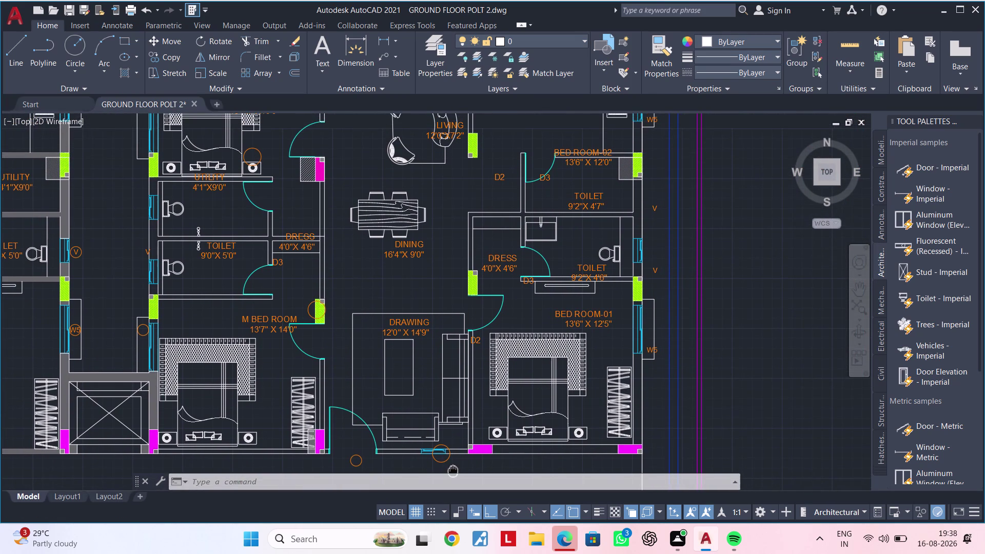
middle_drag(453, 471, 527, 393)
scroll(down, 3)
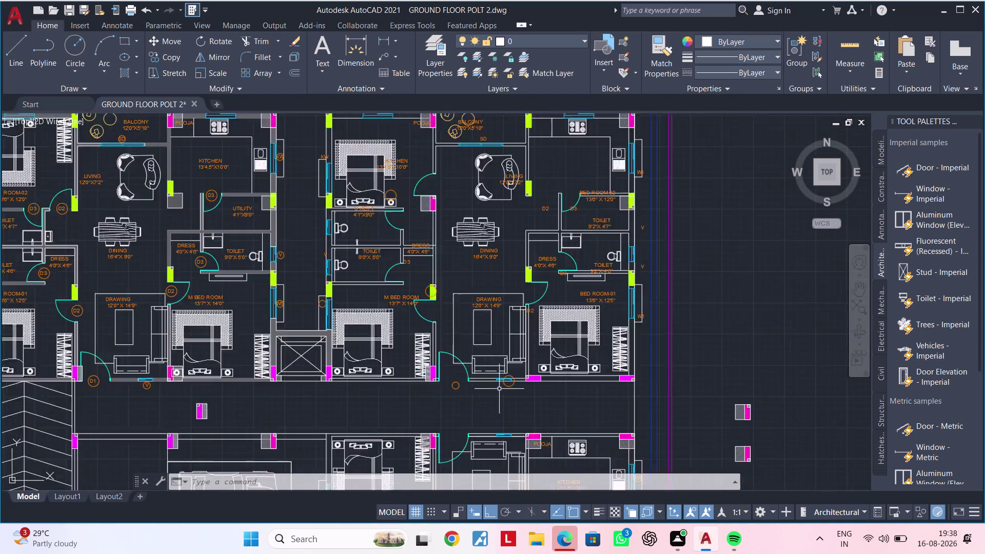
scroll(down, 3)
middle_drag(499, 388, 599, 295)
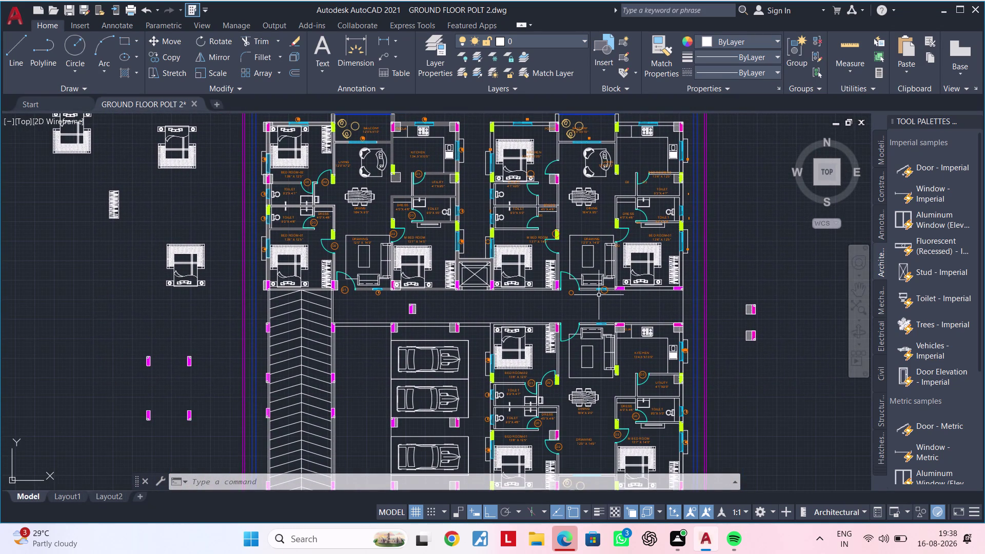
Undo back through the view changes until the mirrored room labels disappear.
key(ctrl+z)
scroll(down, 3)
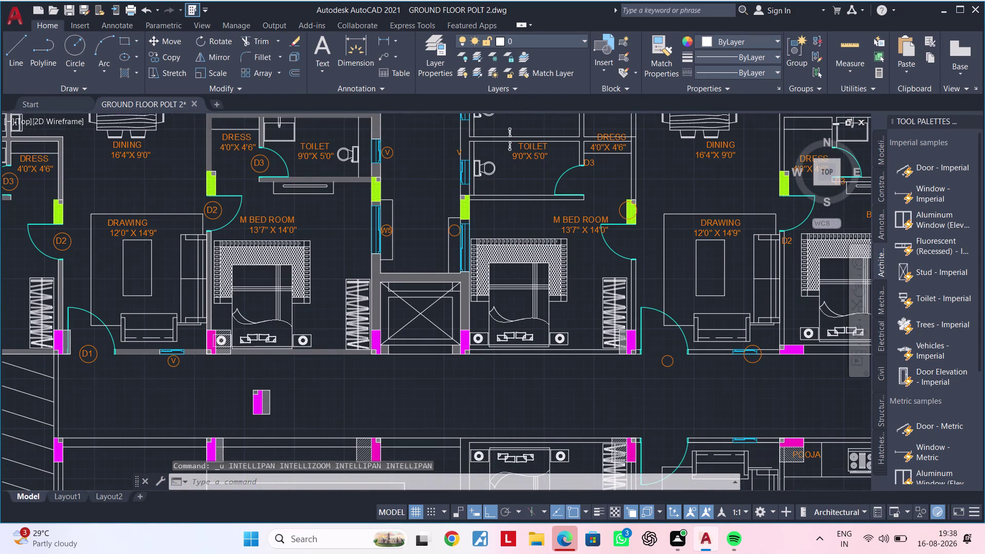
key(ctrl+z)
scroll(down, 3)
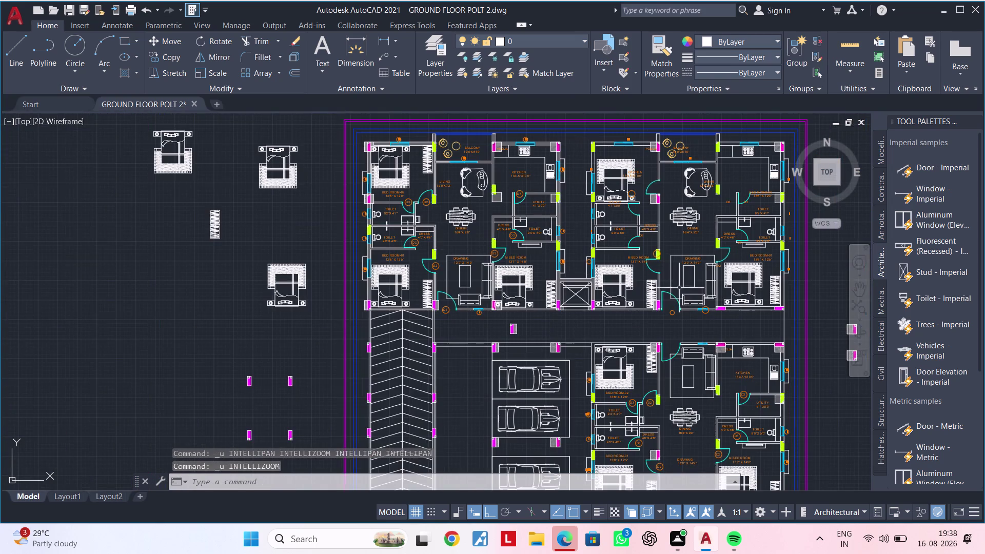
middle_drag(692, 299, 545, 314)
scroll(up, 3)
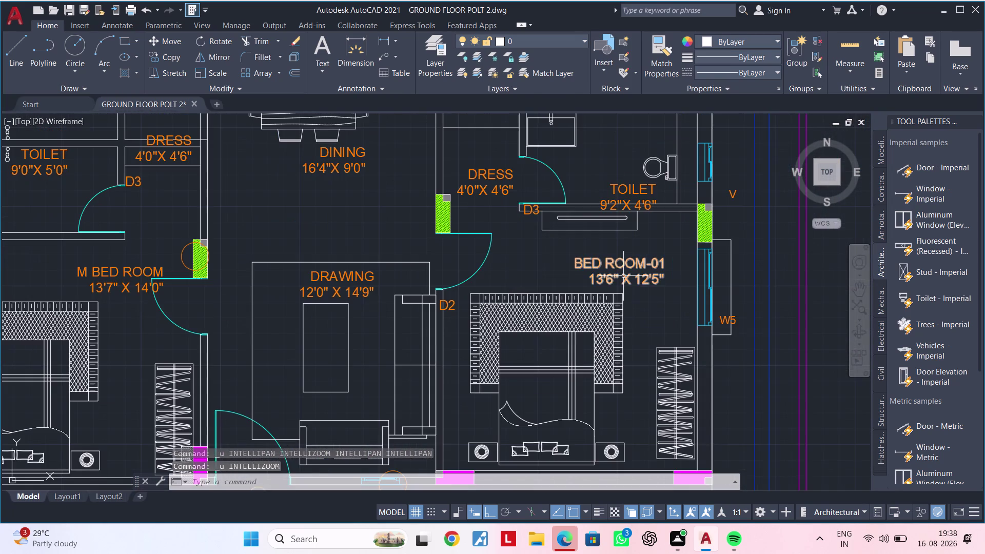
scroll(down, 3)
scroll(up, 3)
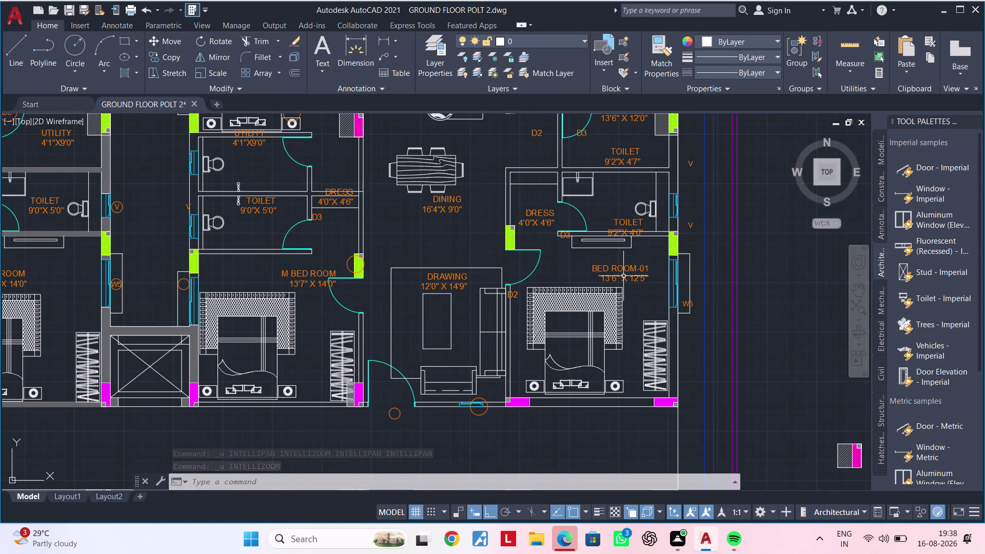
key(ctrl+z)
key(ctrl+z)
key(ctrl+z)
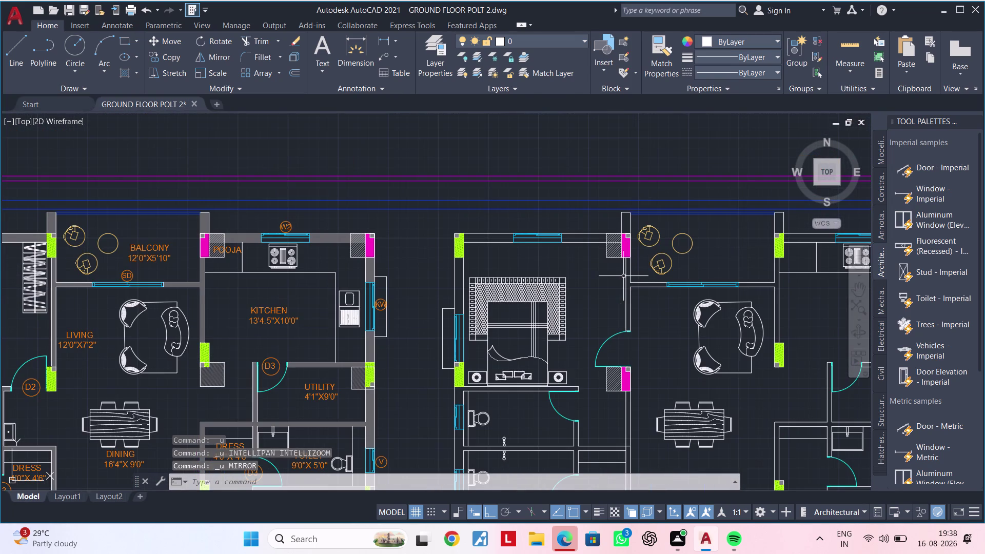
Pan the plan to review the result and show the left apartment's top rooms.
scroll(down, 3)
middle_drag(607, 238, 597, 219)
middle_drag(600, 284, 545, 269)
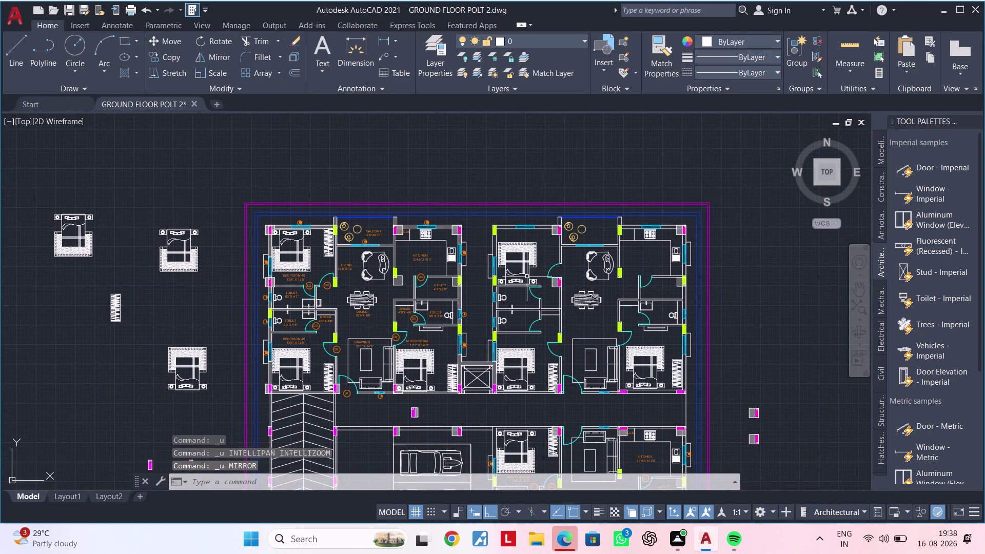
middle_drag(515, 277, 524, 265)
scroll(up, 3)
Select the KITCHEN, UTILITY, TOILET and DRESS labels plus the nearby D3 door tags.
scroll(up, 3)
click(324, 223)
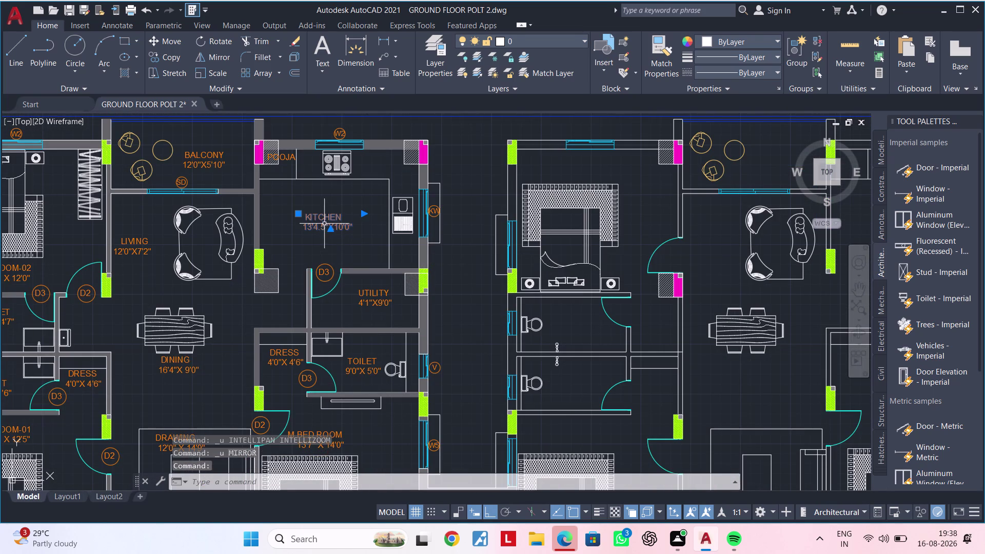
click(367, 296)
click(365, 368)
middle_drag(367, 350, 391, 264)
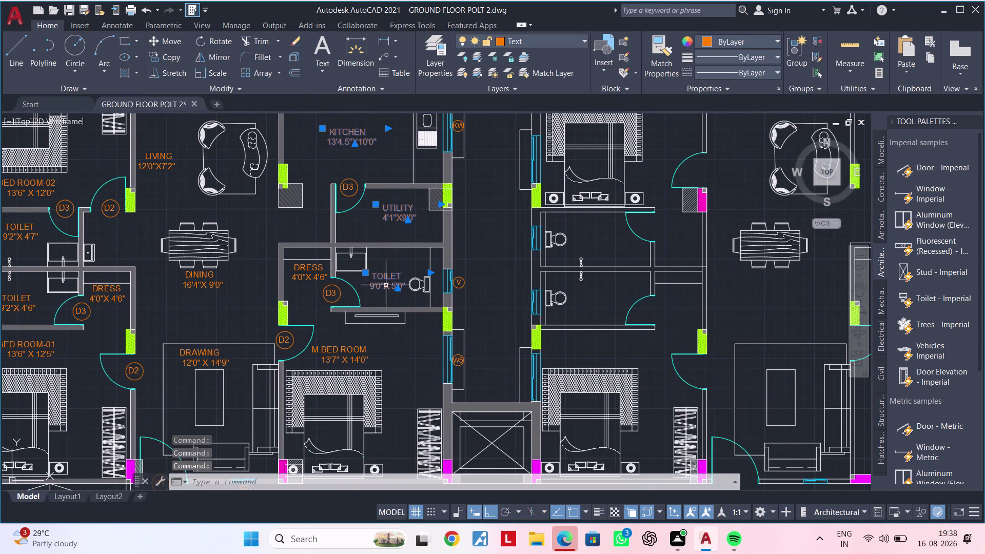
click(335, 361)
click(306, 271)
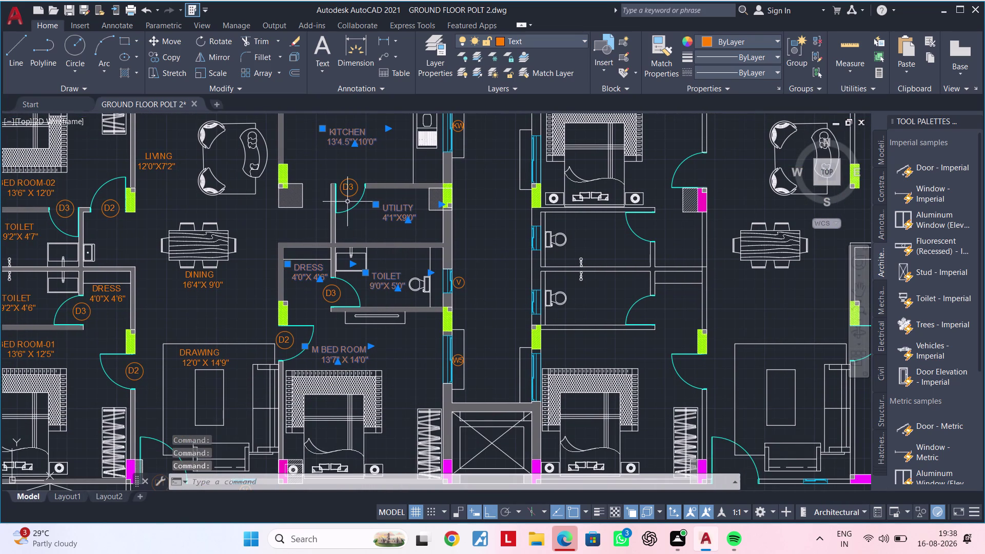
click(354, 184)
click(333, 294)
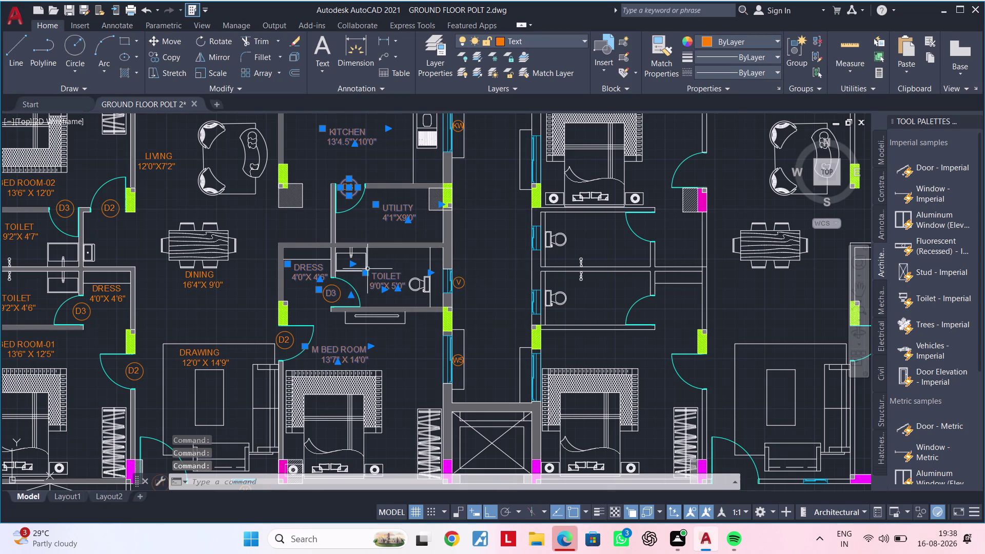
Add the KW kitchen window tag and the dress room D3 tags to the selection.
middle_drag(396, 207, 375, 339)
scroll(up, 3)
click(433, 245)
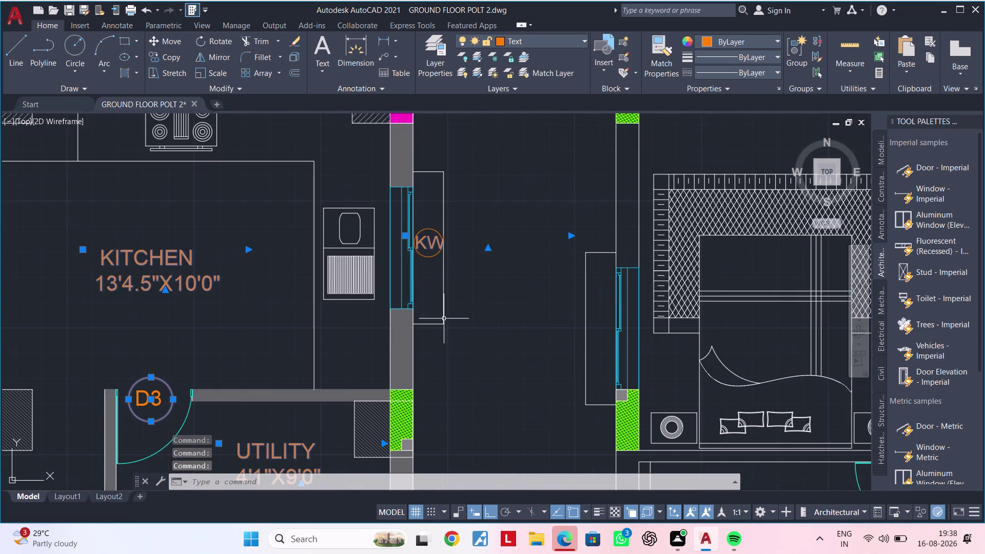
middle_drag(446, 324, 452, 146)
scroll(down, 3)
middle_drag(457, 318, 461, 271)
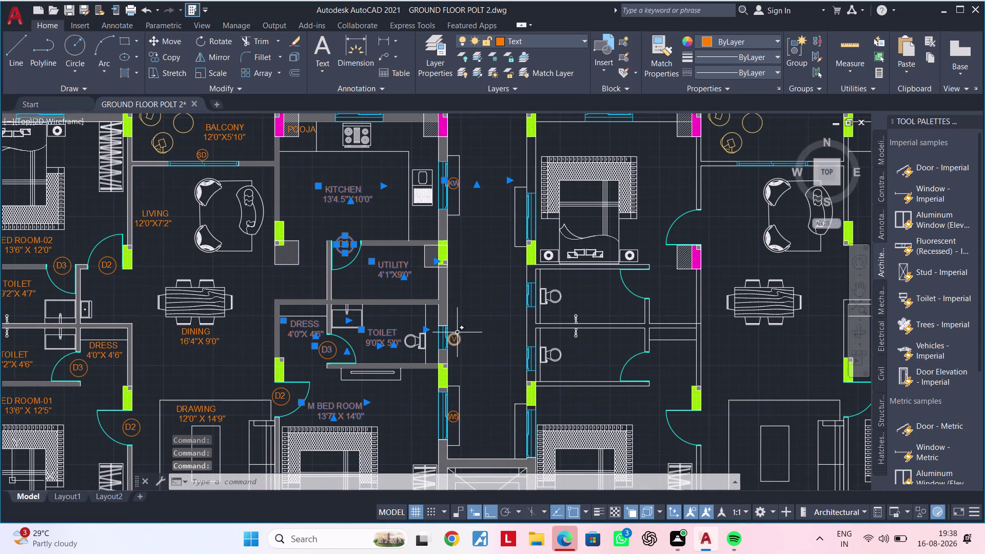
click(457, 332)
click(455, 412)
Add the D2 tag by M BED ROOM and a door tag near the dining room.
middle_drag(487, 376, 495, 276)
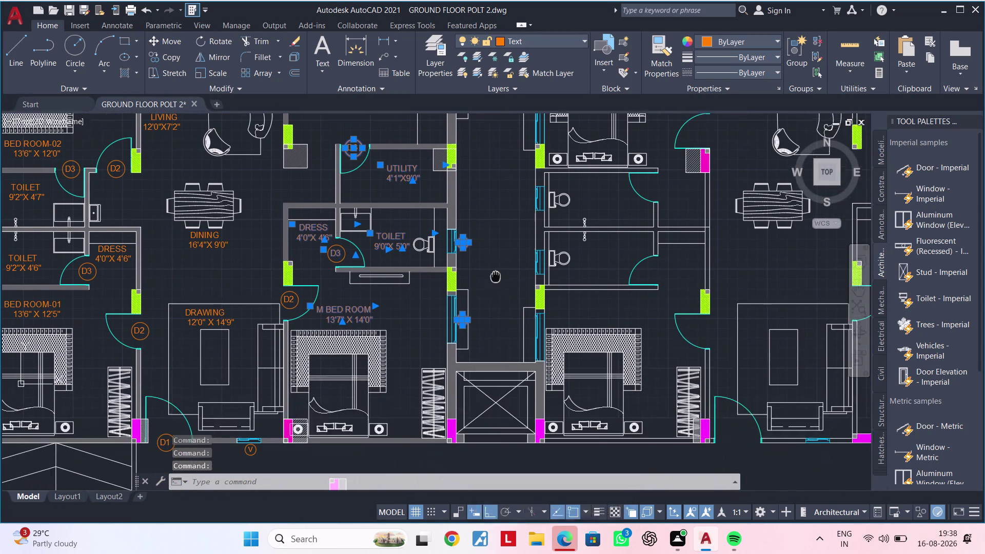
middle_drag(352, 322, 429, 331)
scroll(up, 3)
click(371, 303)
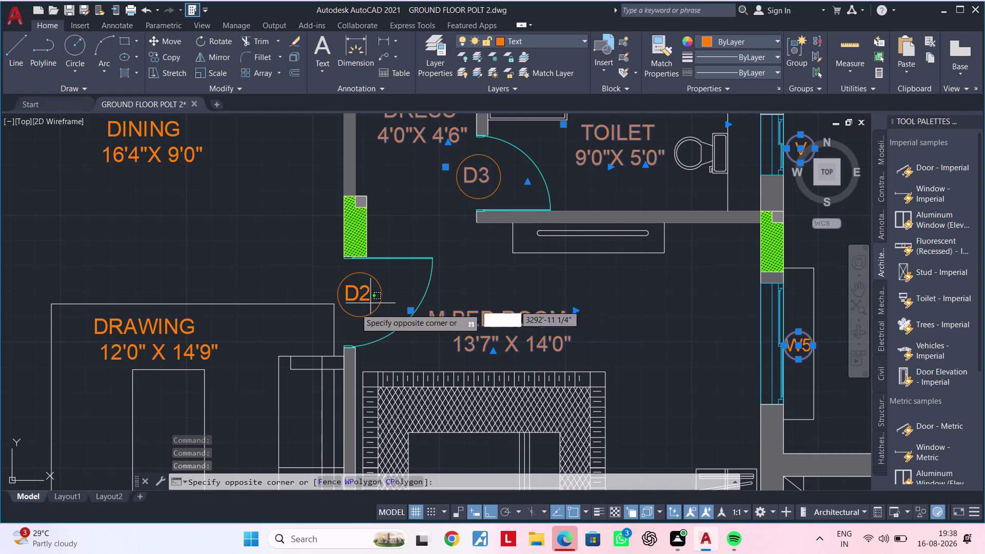
click(341, 288)
scroll(down, 3)
middle_drag(327, 285, 431, 266)
click(326, 303)
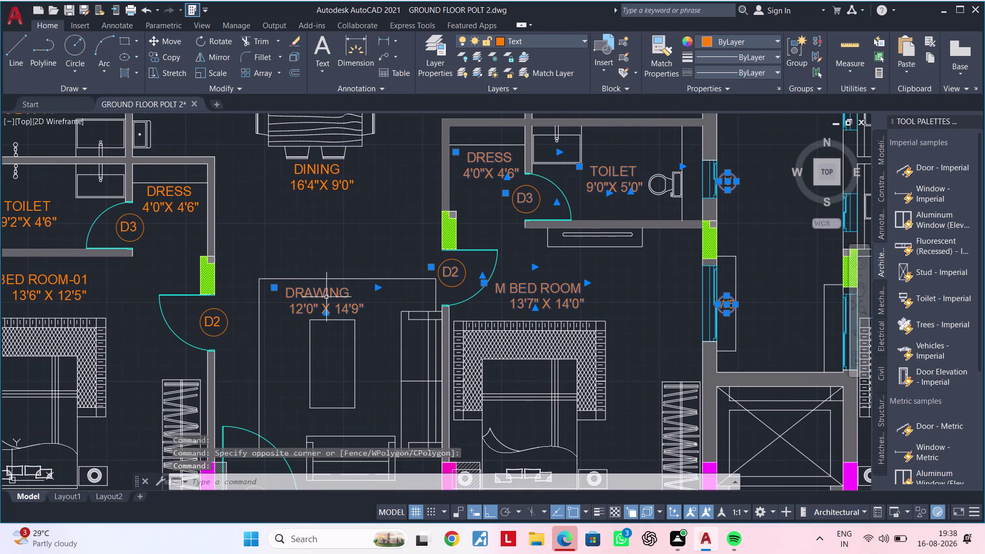
Add the utility room door tag, a kitchen tag and the balcony window tags.
middle_drag(354, 224, 344, 305)
click(309, 264)
middle_drag(348, 254, 344, 430)
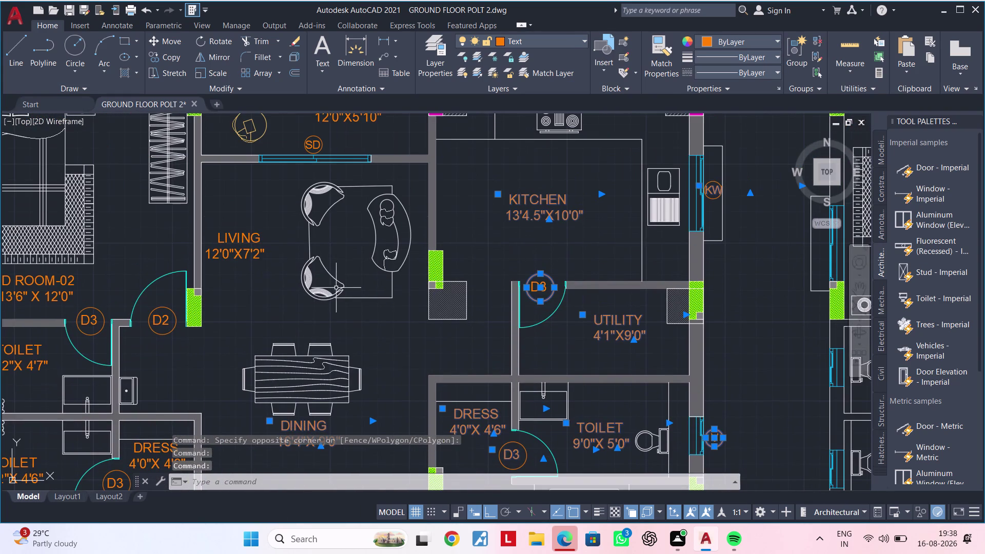
click(242, 242)
scroll(down, 3)
middle_drag(259, 210, 262, 387)
click(310, 330)
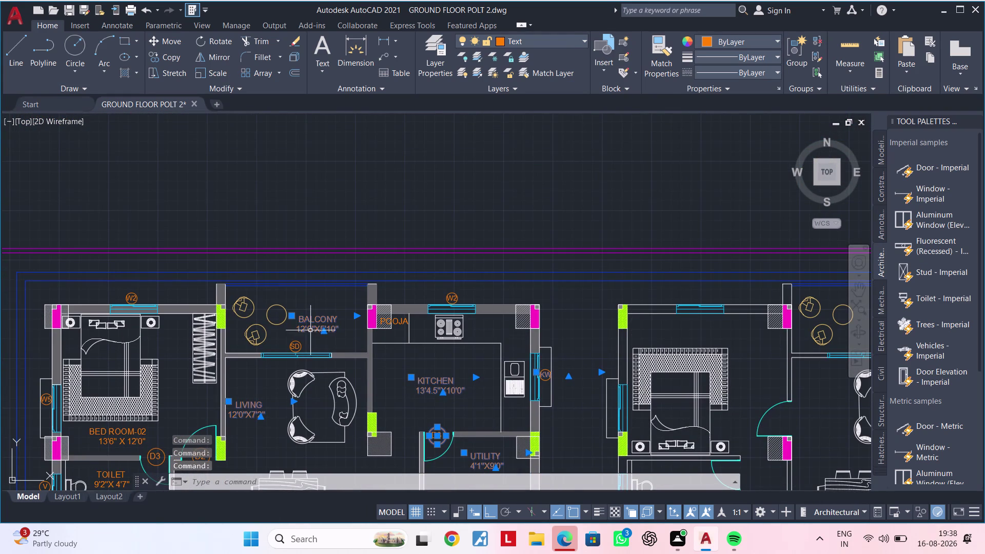
click(298, 342)
scroll(up, 3)
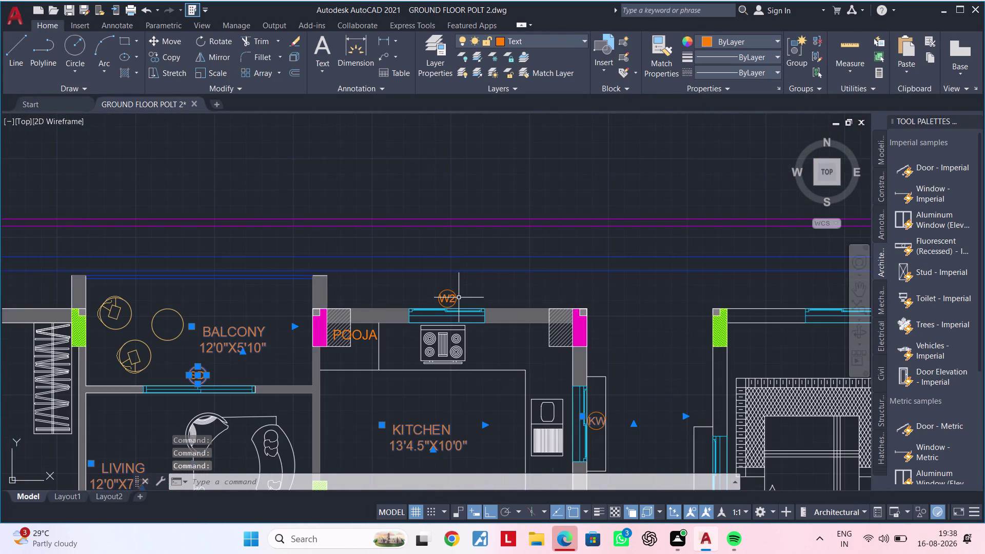
Add the W2 tag above the kitchen, bed room-02's window tag and the living room D2.
click(450, 295)
click(365, 333)
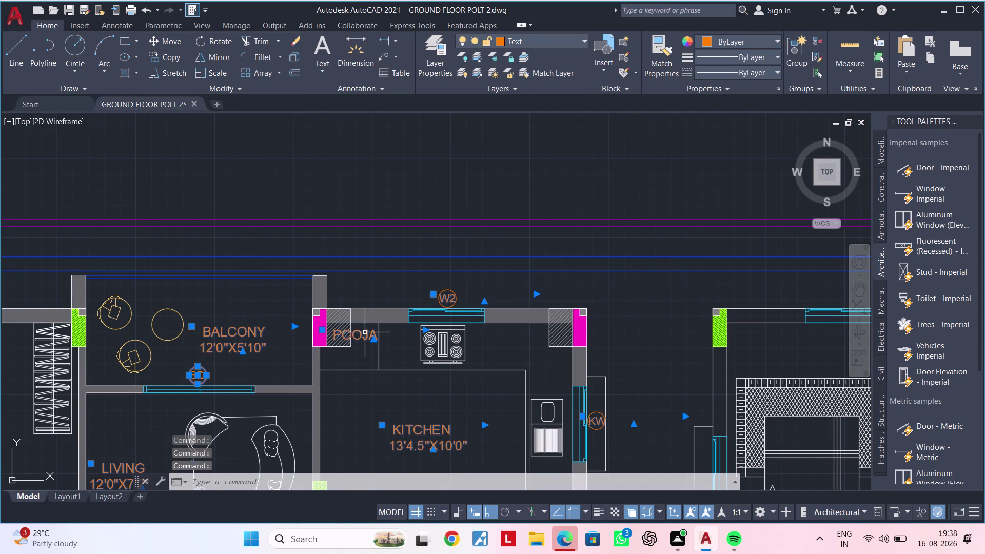
scroll(down, 3)
middle_drag(361, 350, 448, 328)
scroll(up, 3)
scroll(up, 3)
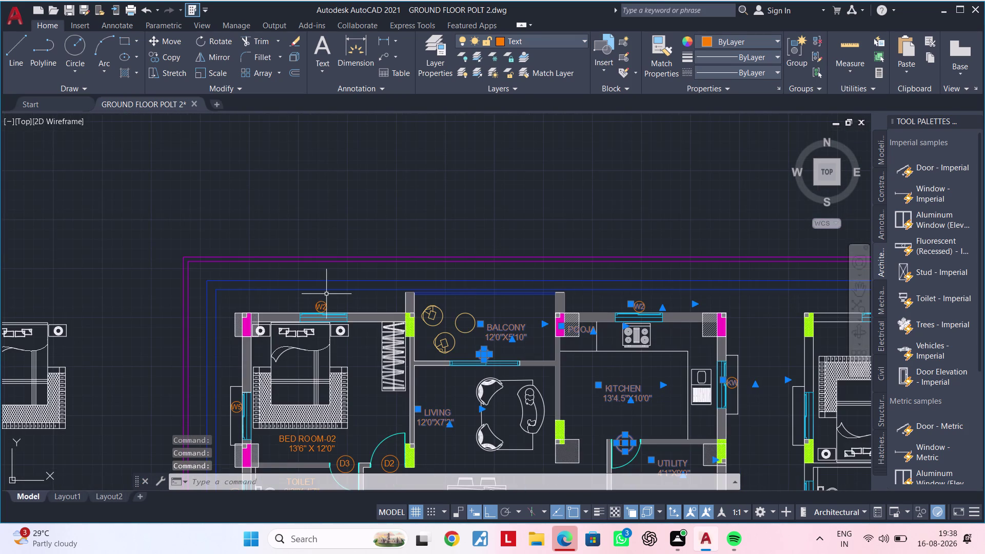
click(321, 300)
middle_drag(396, 362, 370, 260)
scroll(up, 3)
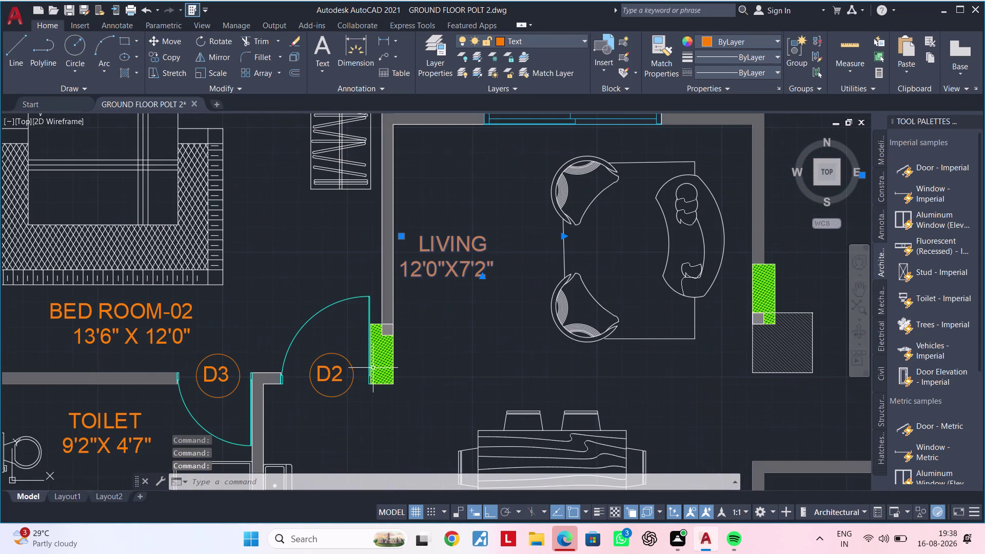
click(342, 374)
Add the D3 door tags, toilet and dining area tags, and the dress room D3 tag.
click(144, 327)
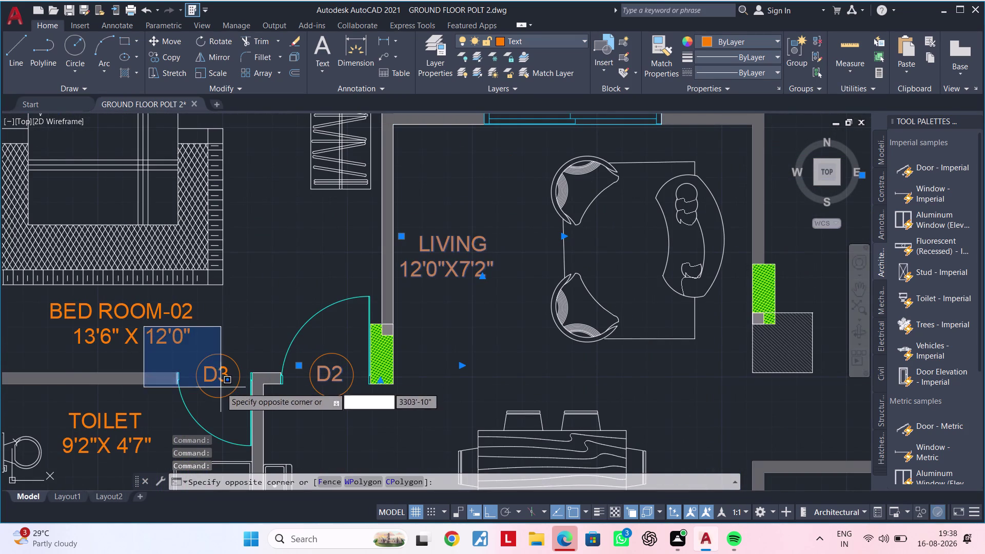
click(164, 325)
click(153, 336)
click(217, 370)
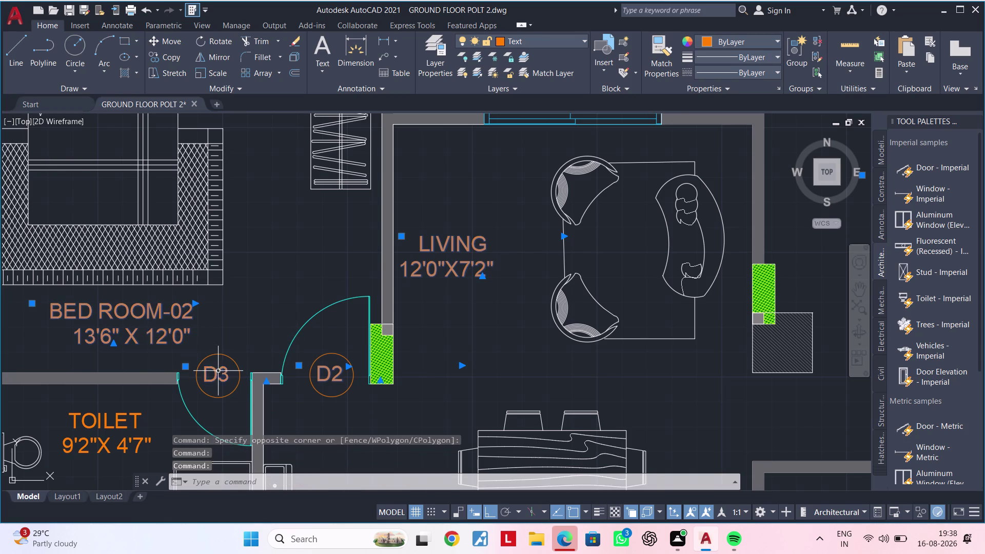
scroll(down, 3)
middle_drag(263, 365, 402, 235)
click(306, 290)
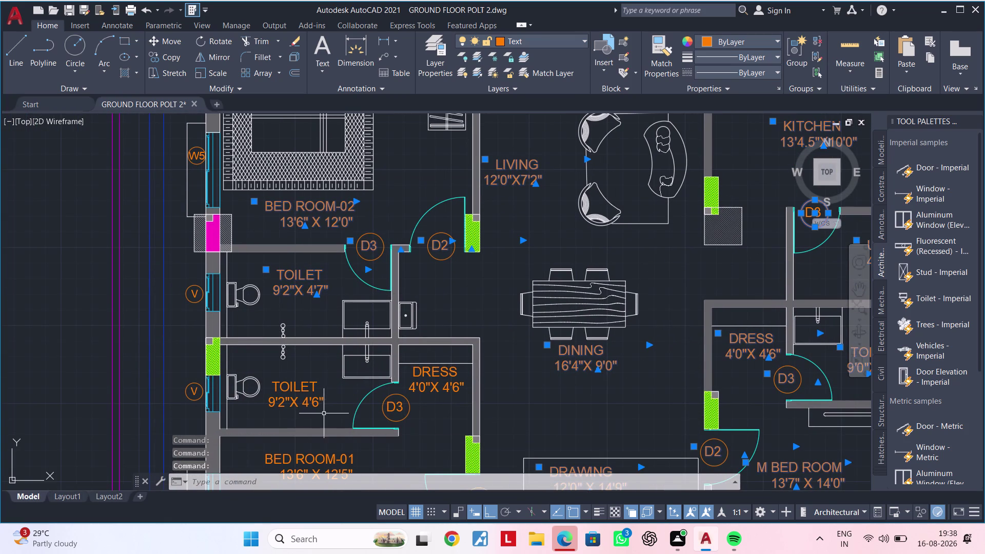
click(305, 400)
click(432, 384)
click(393, 414)
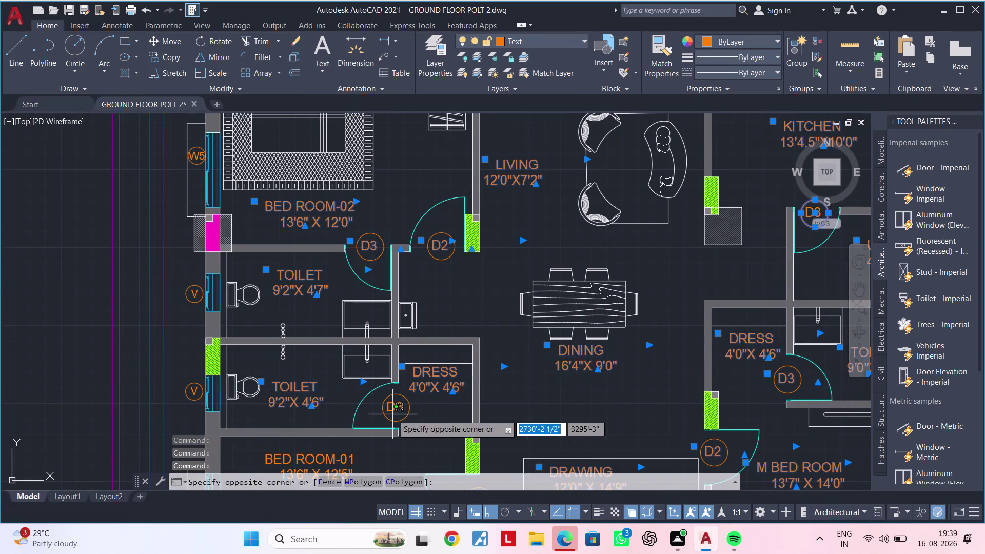
click(387, 395)
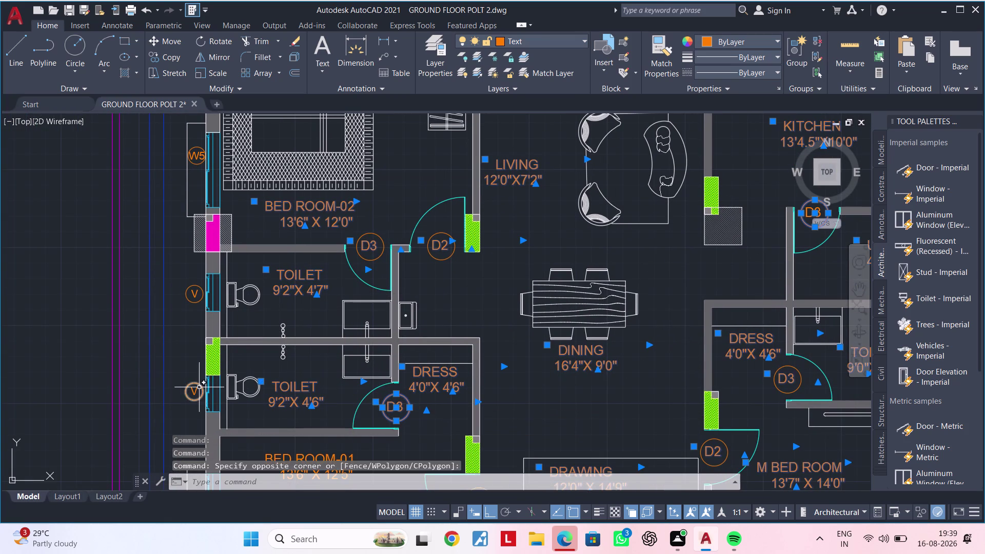
Add the V tags of the upper and lower toilets and another window tag.
click(198, 389)
click(191, 300)
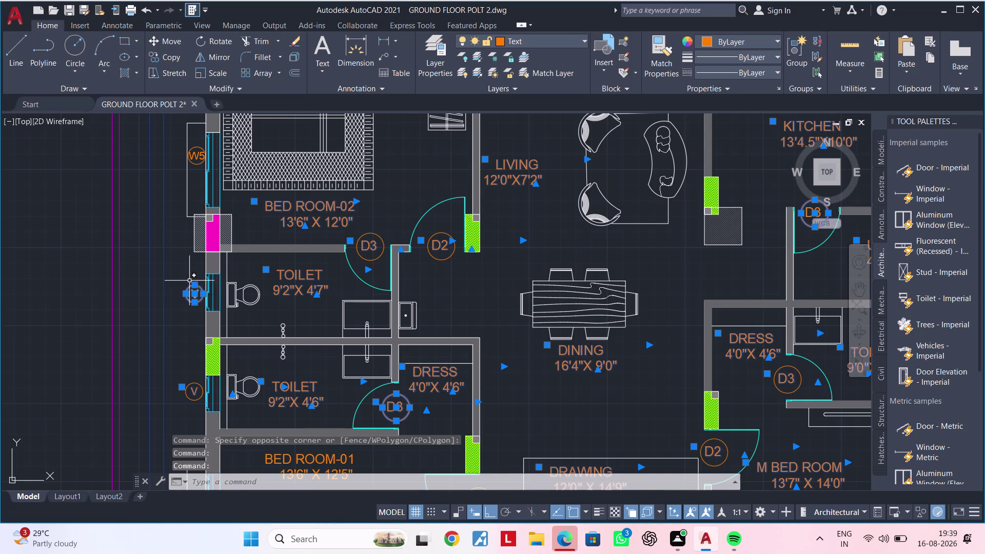
scroll(up, 3)
middle_drag(213, 378, 231, 232)
scroll(up, 3)
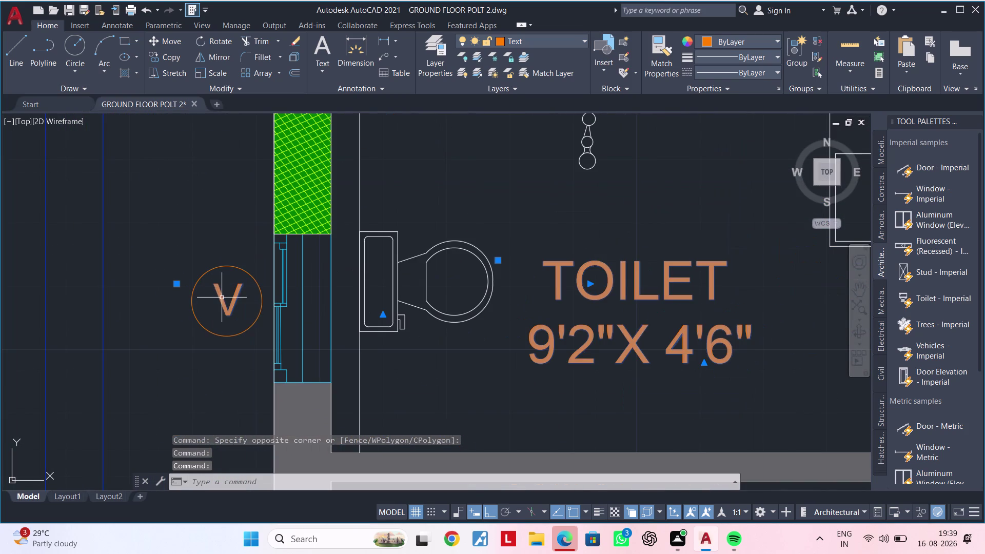
click(222, 297)
scroll(down, 3)
scroll(down, 3)
middle_drag(225, 251, 237, 448)
scroll(up, 3)
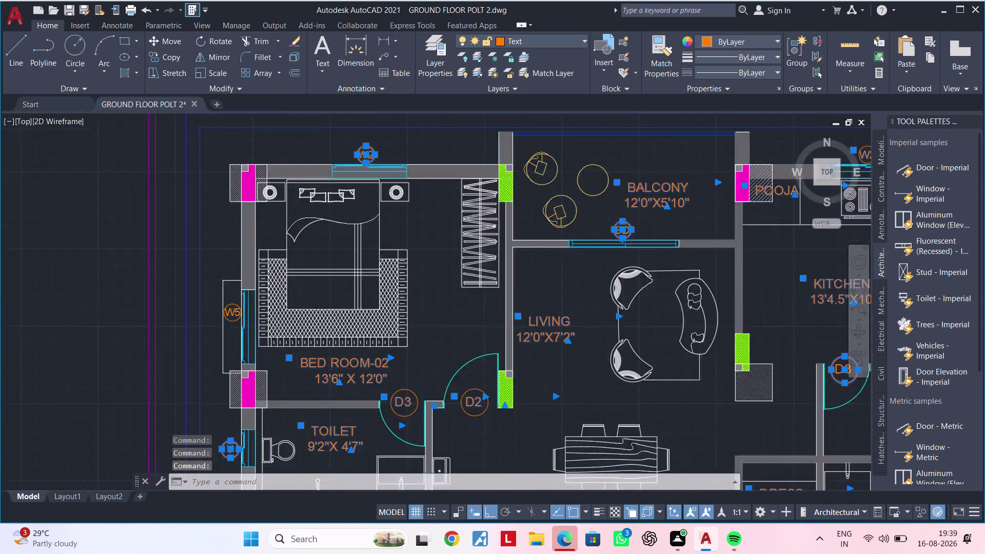
click(225, 314)
Add a lower-room tag and the drawing room's D2 and door tags to the selection.
scroll(down, 3)
middle_drag(305, 347, 328, 224)
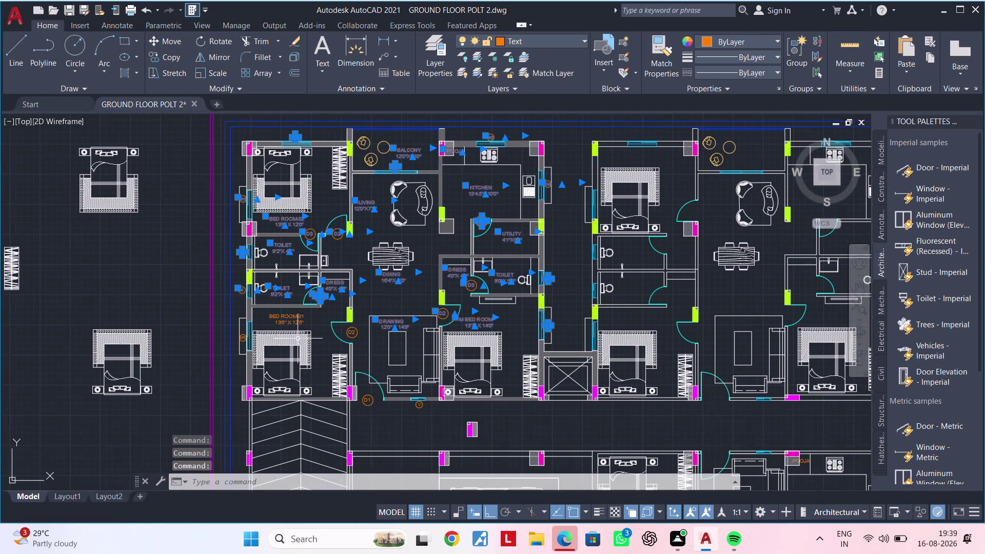
middle_drag(304, 320, 314, 262)
scroll(up, 3)
click(298, 265)
scroll(down, 3)
middle_drag(357, 291, 338, 241)
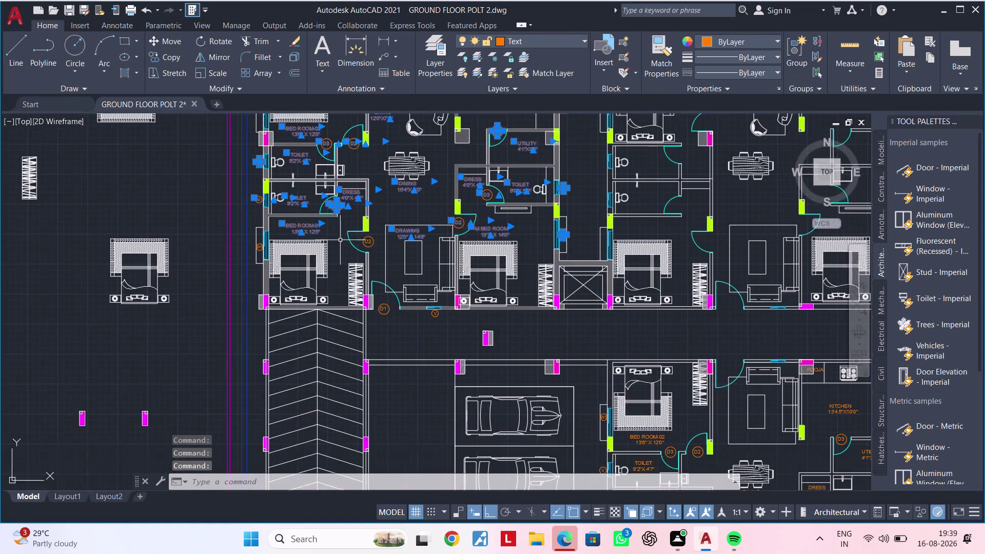
scroll(up, 3)
click(403, 226)
scroll(up, 3)
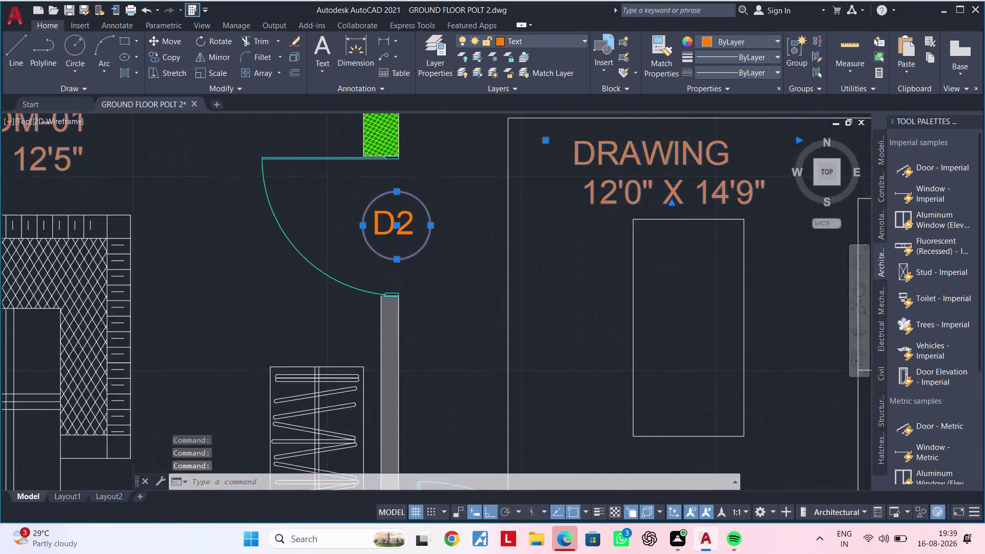
click(381, 227)
Box-select the D1 entrance door tag and the V tag next to it.
scroll(down, 3)
middle_click(384, 256)
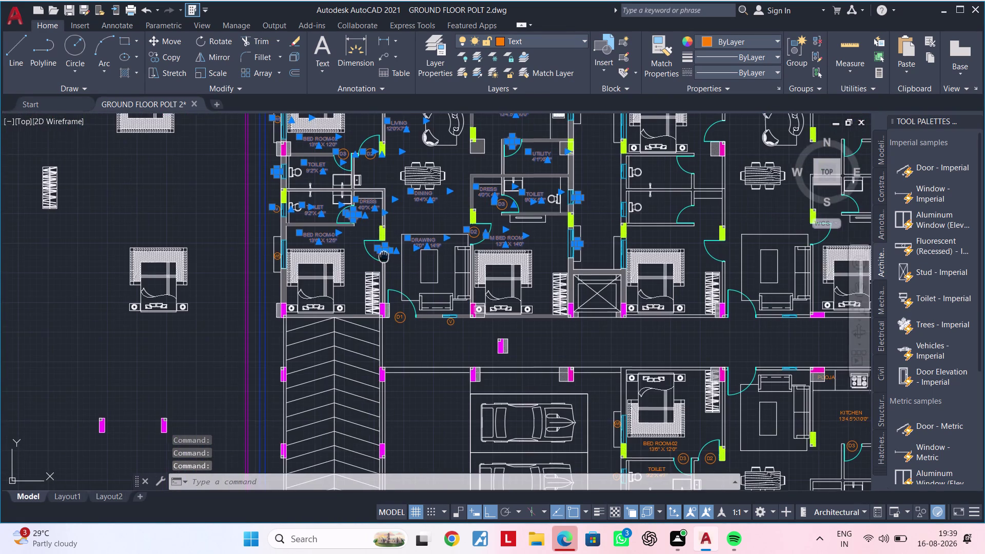
scroll(up, 3)
scroll(up, 3)
click(344, 302)
click(356, 282)
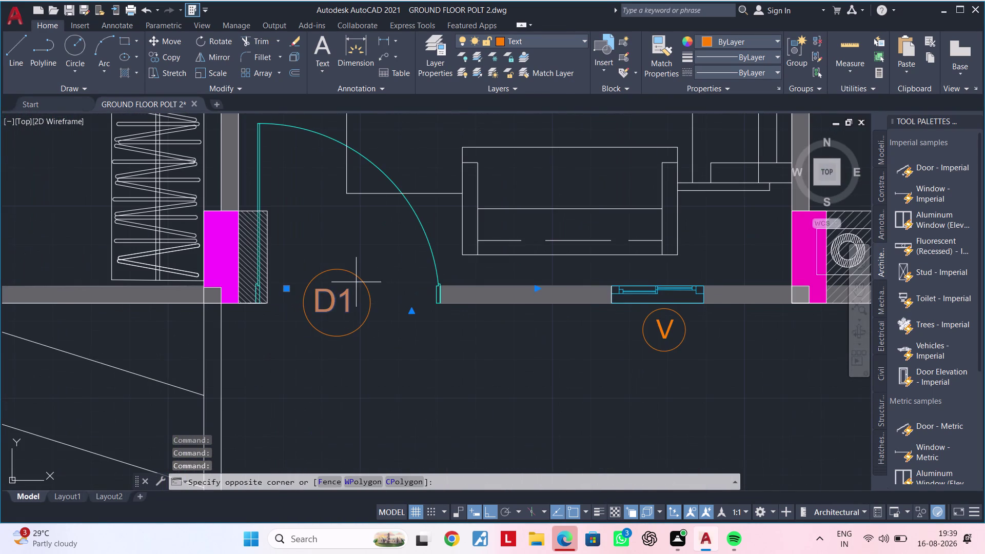
drag(355, 269, 338, 293)
scroll(down, 3)
scroll(up, 3)
click(539, 308)
click(471, 351)
scroll(down, 3)
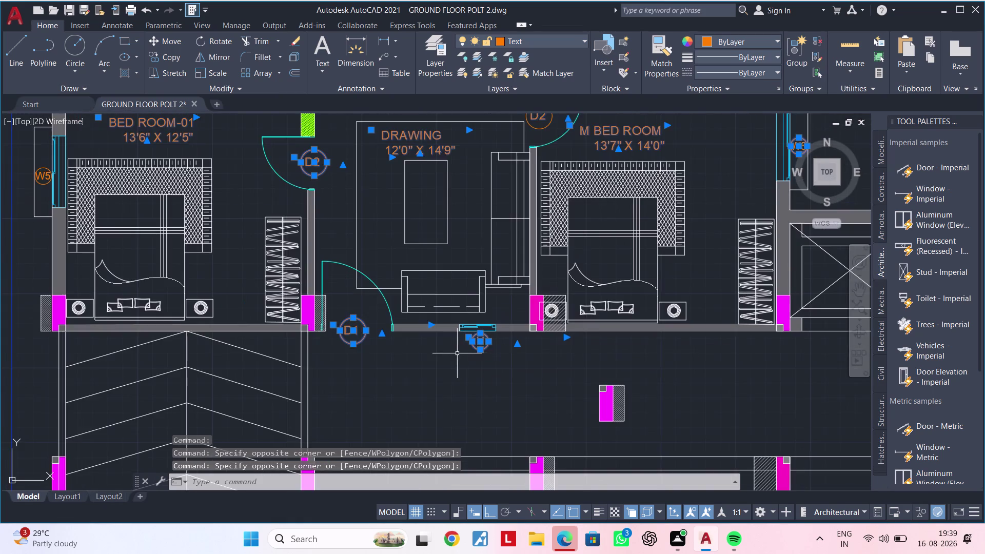
Box-select the W5 window tag of bed room-01.
middle_drag(457, 353, 600, 404)
middle_drag(190, 251, 190, 316)
scroll(up, 3)
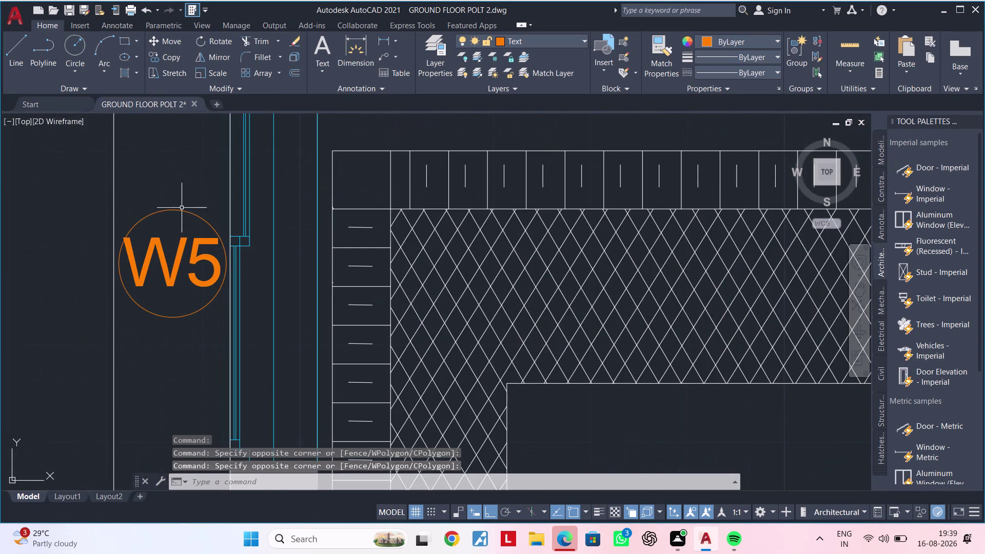
drag(188, 184, 187, 204)
click(169, 316)
Box-select the upper toilet's window tag.
scroll(down, 3)
middle_drag(175, 254, 179, 379)
scroll(down, 3)
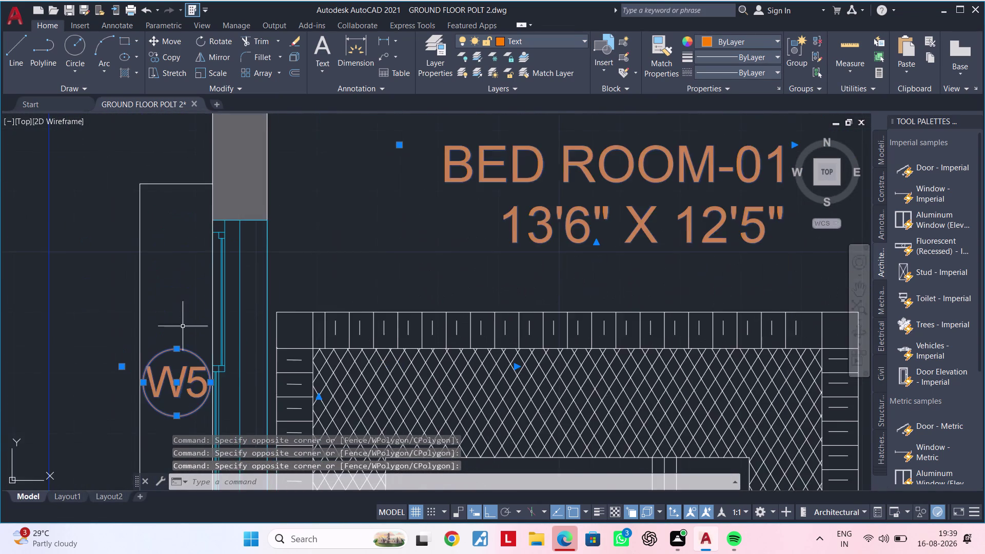
scroll(down, 3)
middle_drag(184, 305, 198, 434)
scroll(up, 3)
scroll(up, 3)
middle_drag(196, 278, 198, 451)
drag(196, 226, 194, 235)
click(139, 340)
Add two more toilet tags and the W5 window tag of bed room-02.
scroll(down, 3)
middle_drag(178, 200, 175, 388)
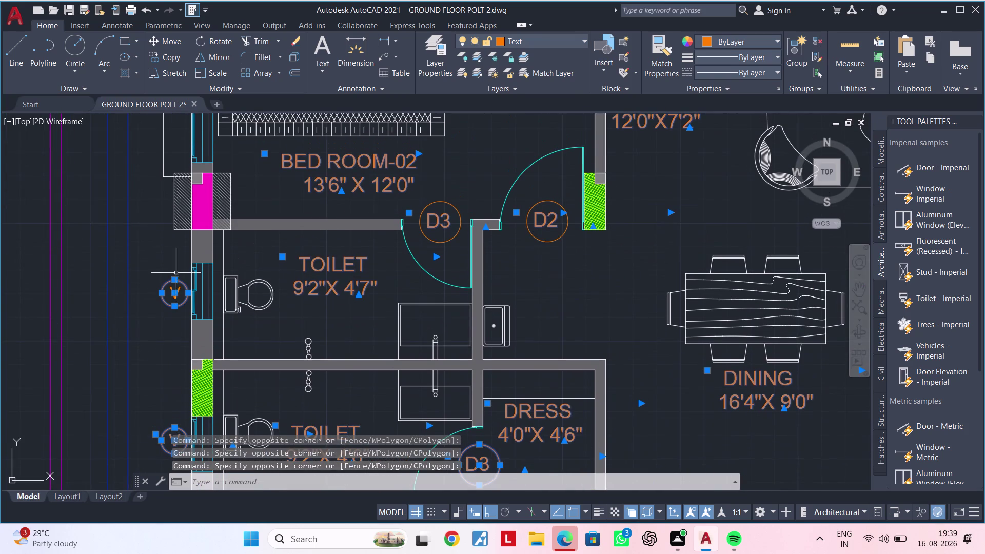
click(182, 265)
click(160, 314)
middle_drag(160, 299, 157, 530)
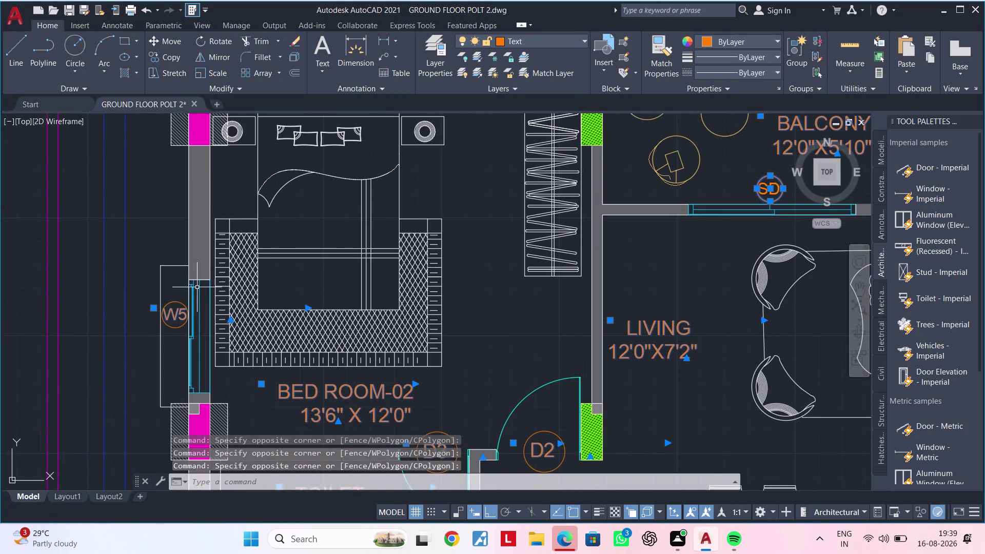
scroll(up, 3)
drag(180, 287, 180, 292)
click(158, 346)
Zoom and pan out to show the whole left apartment with its 42 selected tags.
scroll(down, 3)
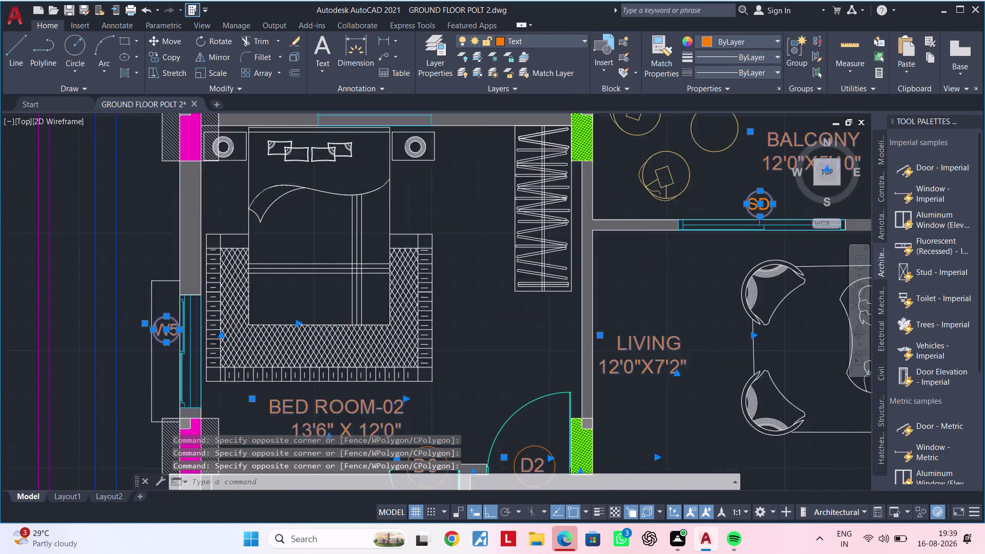
scroll(down, 3)
middle_drag(325, 340, 253, 275)
middle_drag(313, 291, 258, 343)
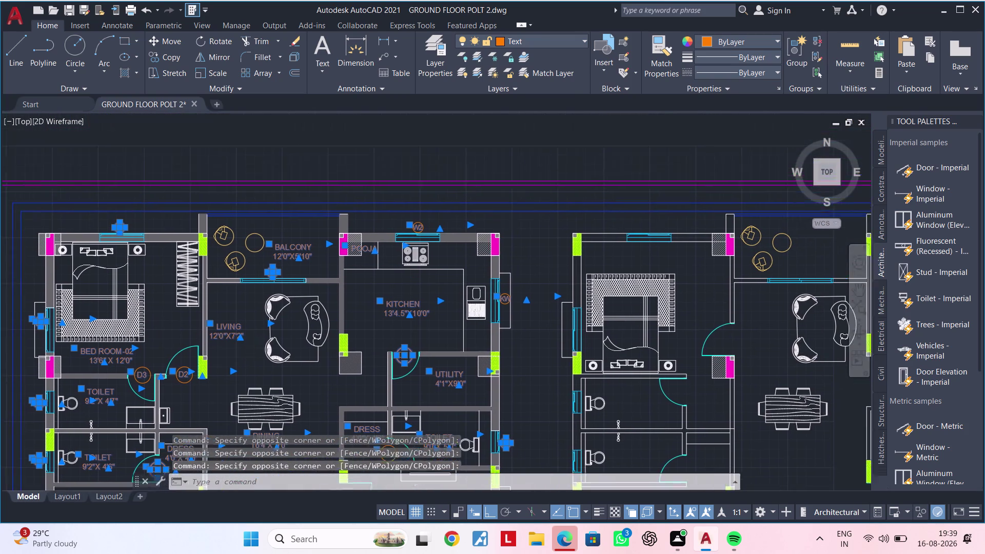
middle_drag(258, 344, 246, 317)
Copy the 42 selected room labels and tags into the right-hand apartment.
text(CO)
key(space)
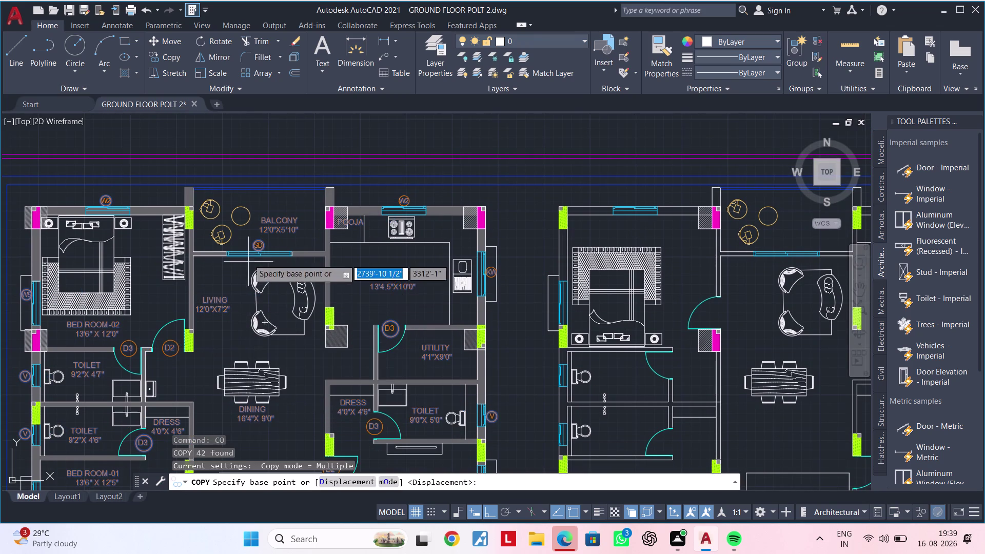
scroll(up, 3)
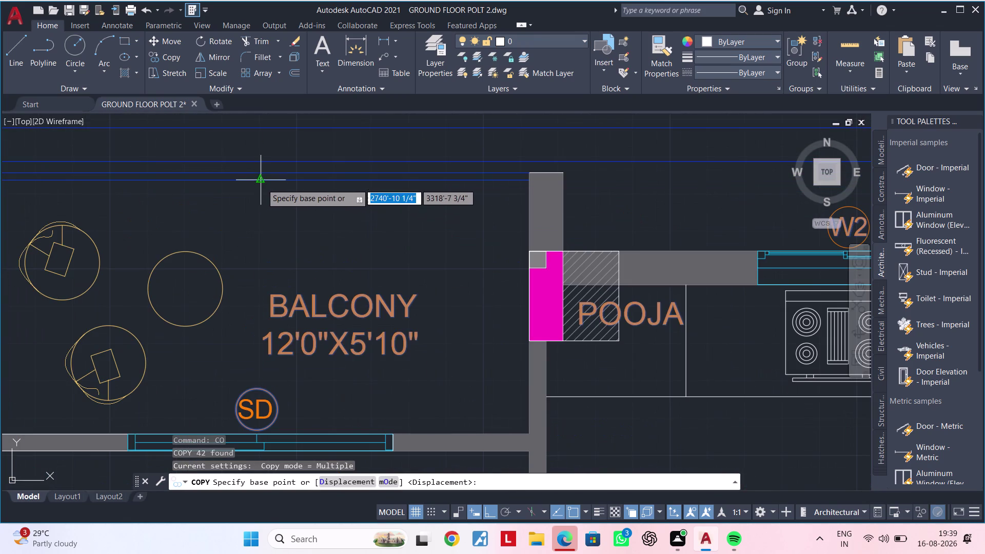
click(262, 183)
scroll(down, 3)
middle_drag(489, 216, 94, 221)
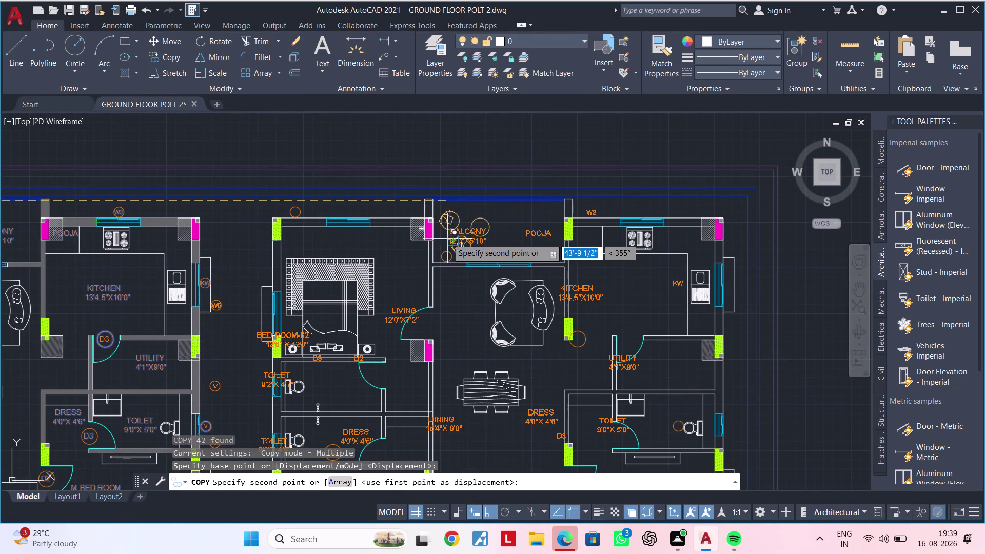
scroll(up, 3)
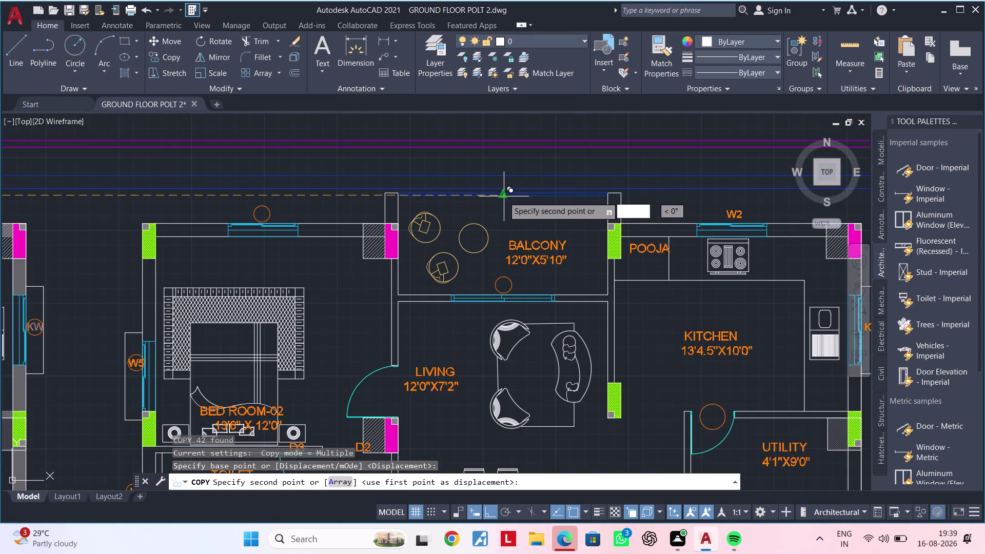
click(503, 196)
scroll(down, 3)
middle_drag(495, 294, 259, 276)
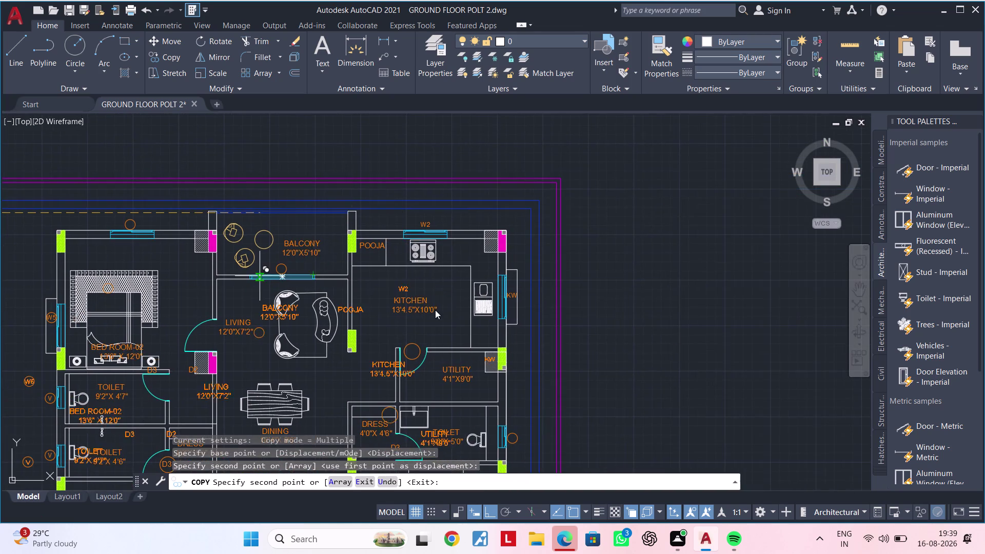
key(Escape)
middle_drag(371, 308, 509, 246)
middle_drag(463, 307, 484, 282)
scroll(up, 3)
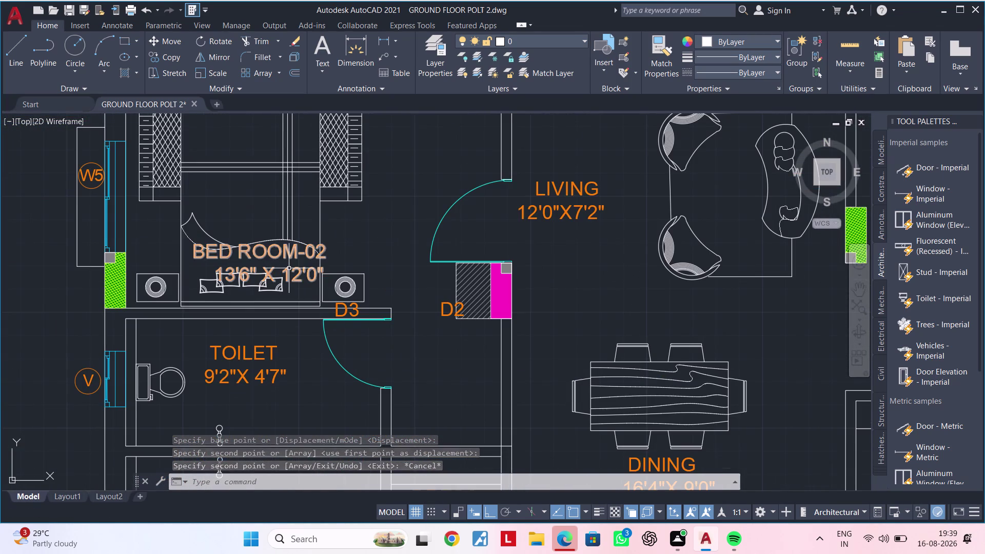
Move the BED ROOM-02 label up above the bed.
click(289, 268)
text(M)
key(space)
click(287, 262)
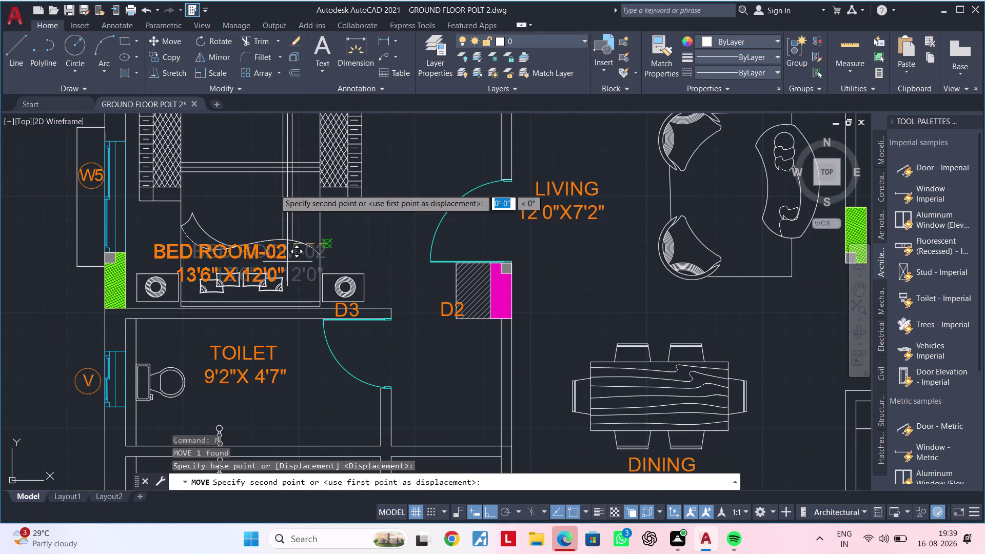
middle_drag(273, 165, 273, 330)
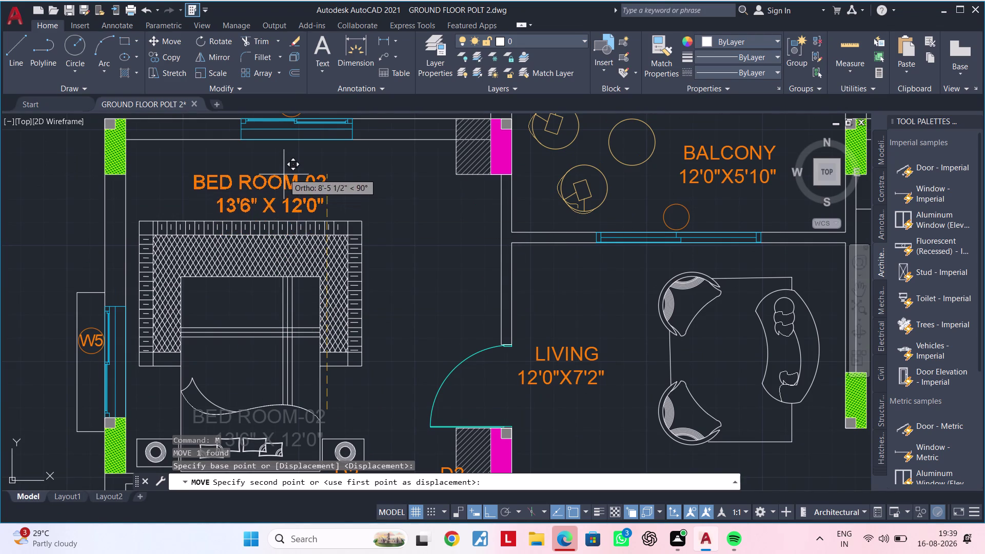
click(284, 173)
scroll(down, 3)
middle_drag(349, 237, 339, 308)
scroll(up, 3)
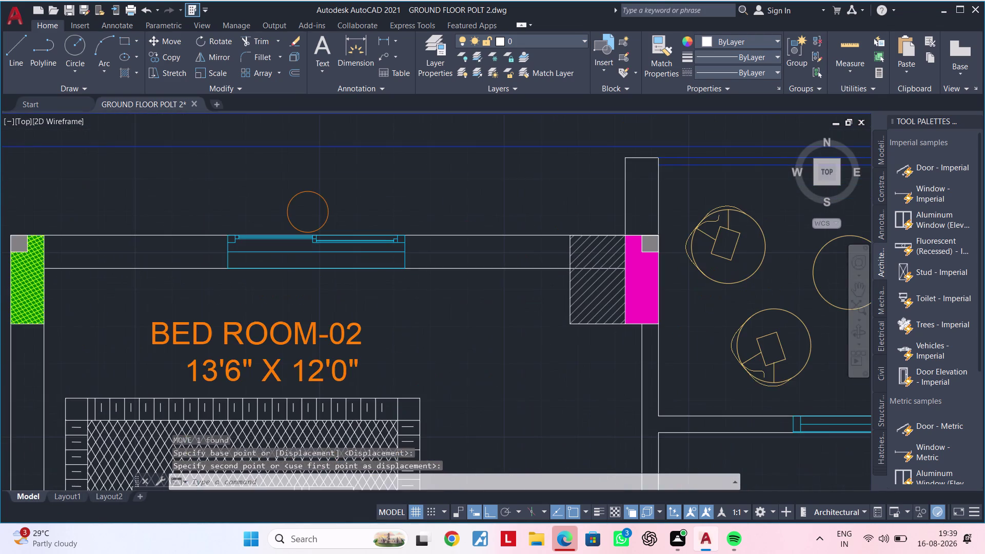
scroll(down, 3)
middle_drag(290, 232, 289, 267)
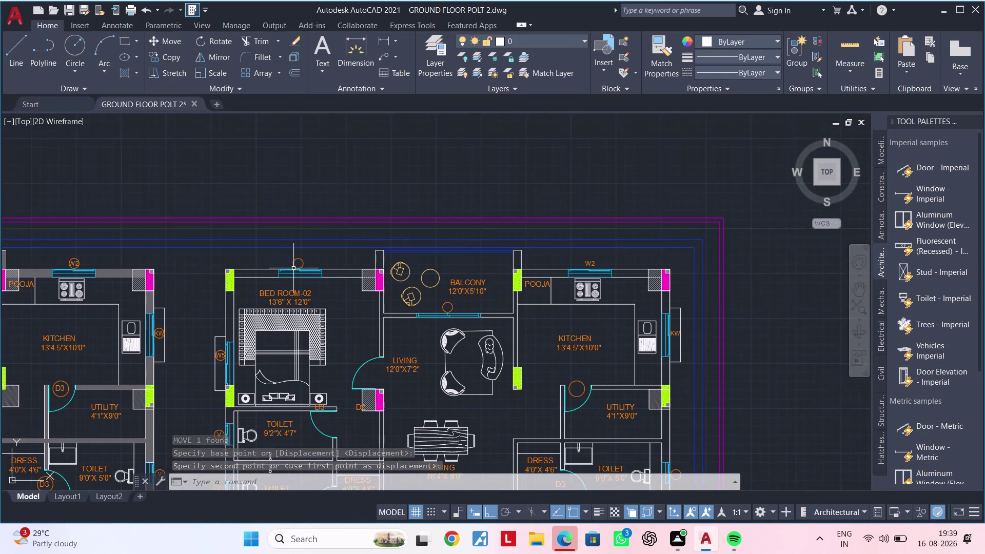
scroll(up, 3)
middle_drag(292, 271, 474, 271)
scroll(down, 3)
middle_drag(328, 284, 629, 297)
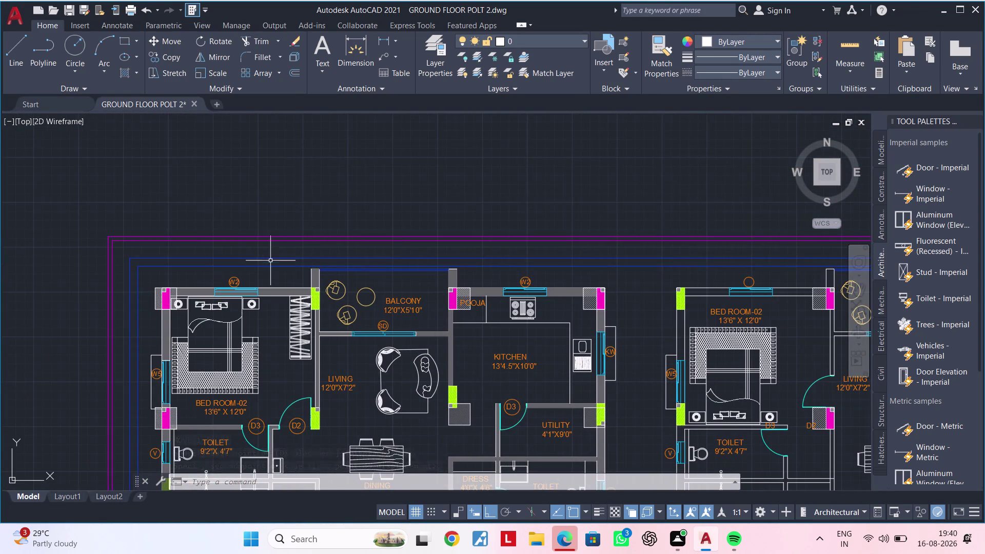
scroll(up, 3)
click(177, 293)
Copy the W2 window tag onto the Bed Room-02 window wall.
key(c)
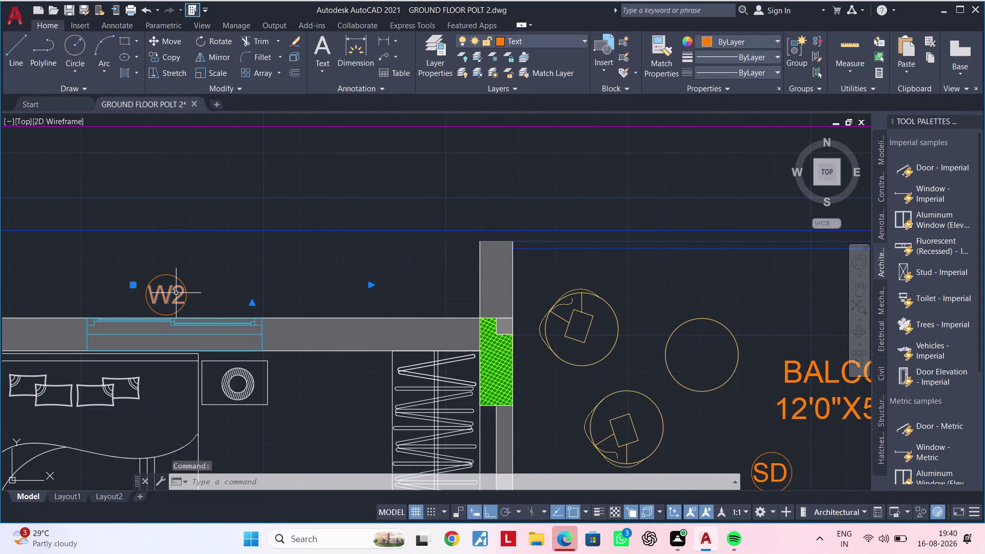
key(o)
key(space)
click(168, 292)
scroll(down, 3)
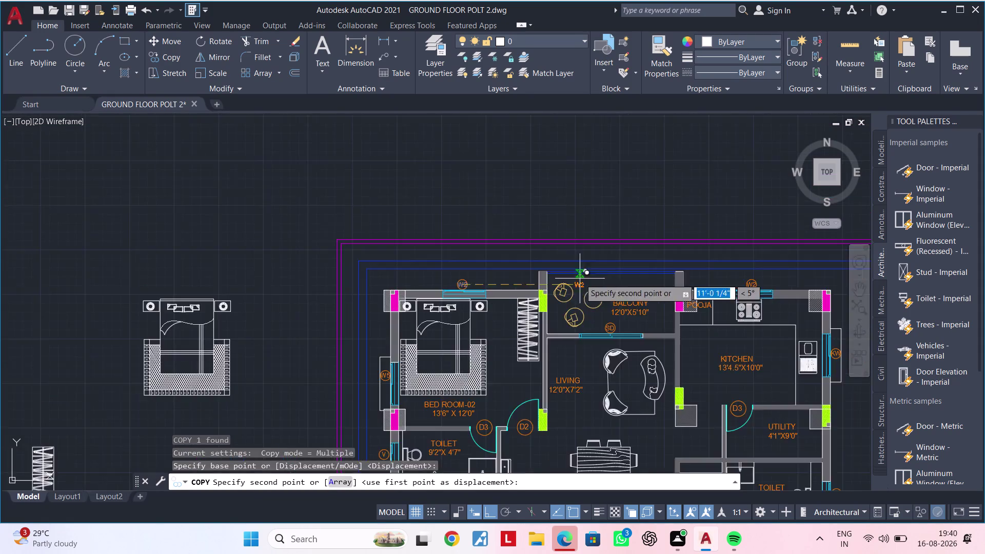
middle_drag(580, 278, 84, 251)
middle_drag(424, 274, 328, 293)
scroll(up, 3)
scroll(up, 3)
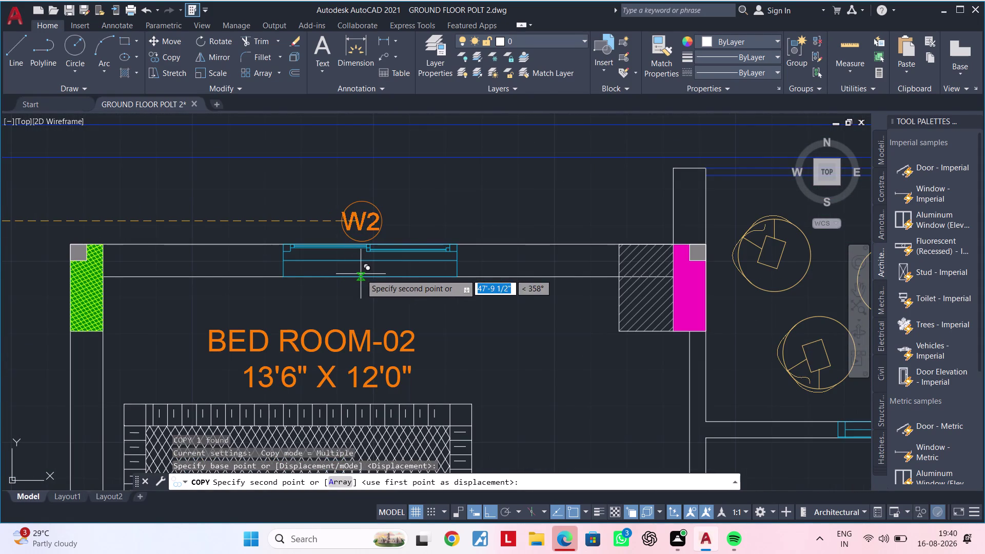
click(361, 274)
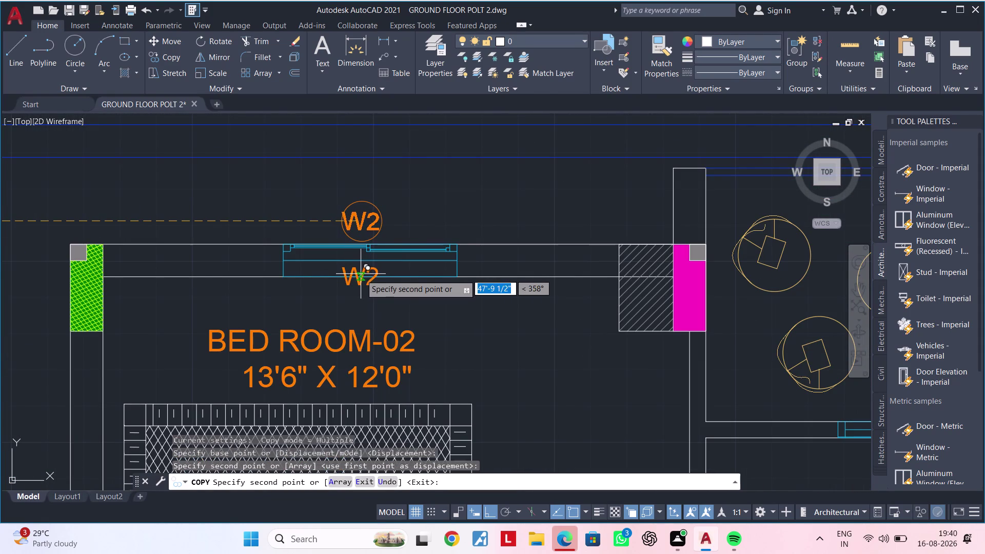
key(Escape)
Move the W2 text up into the circle above the window.
click(363, 274)
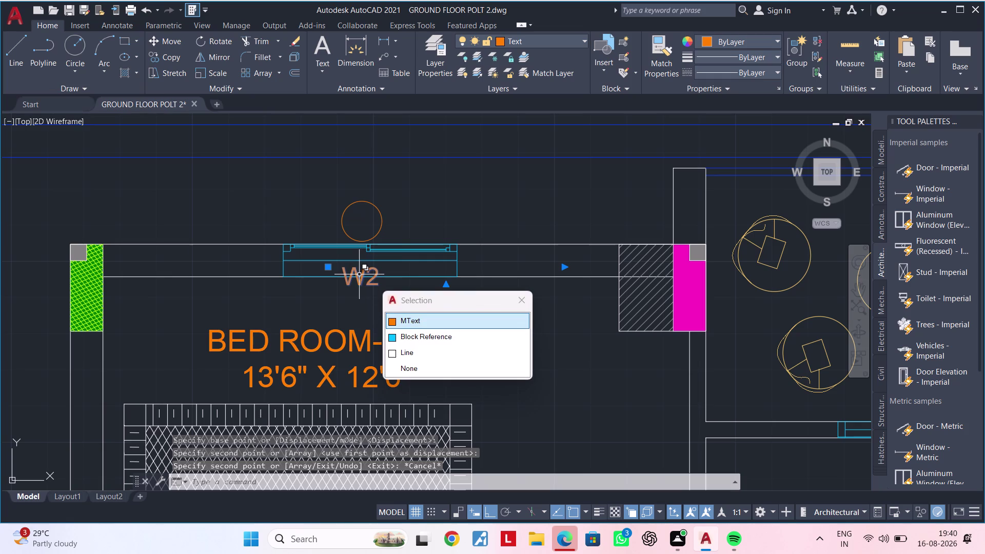
text(M)
key(space)
click(364, 274)
key(Escape)
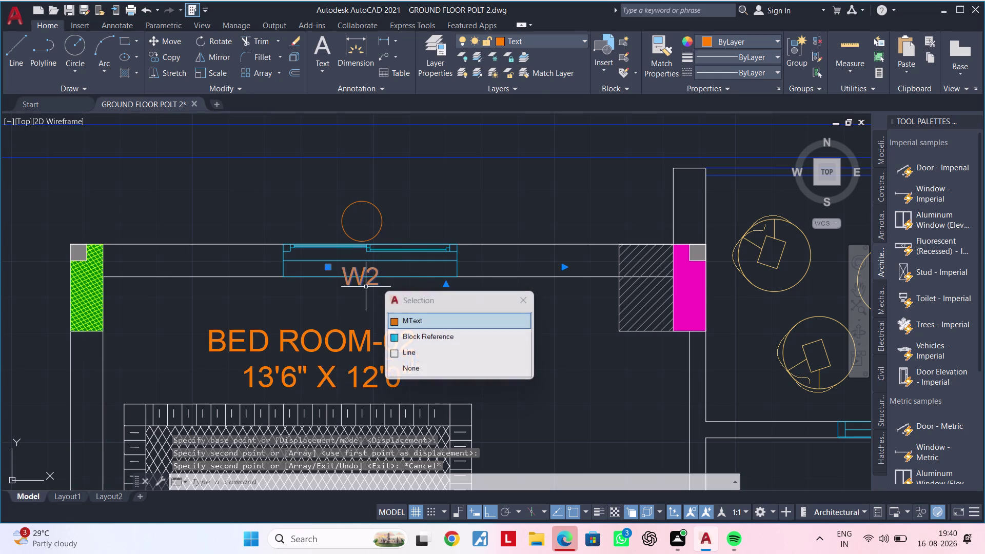
key(Escape)
key(Escape)
click(347, 282)
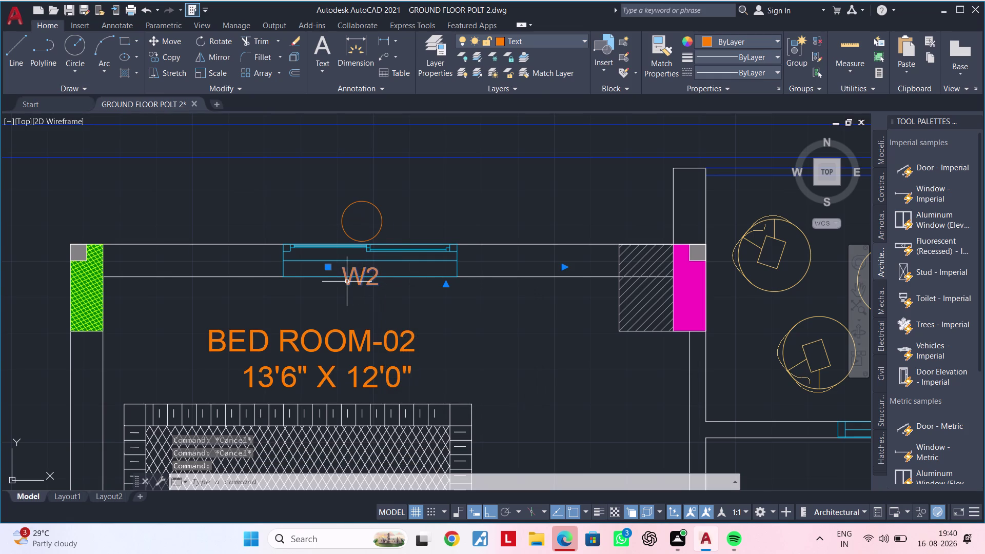
key(m)
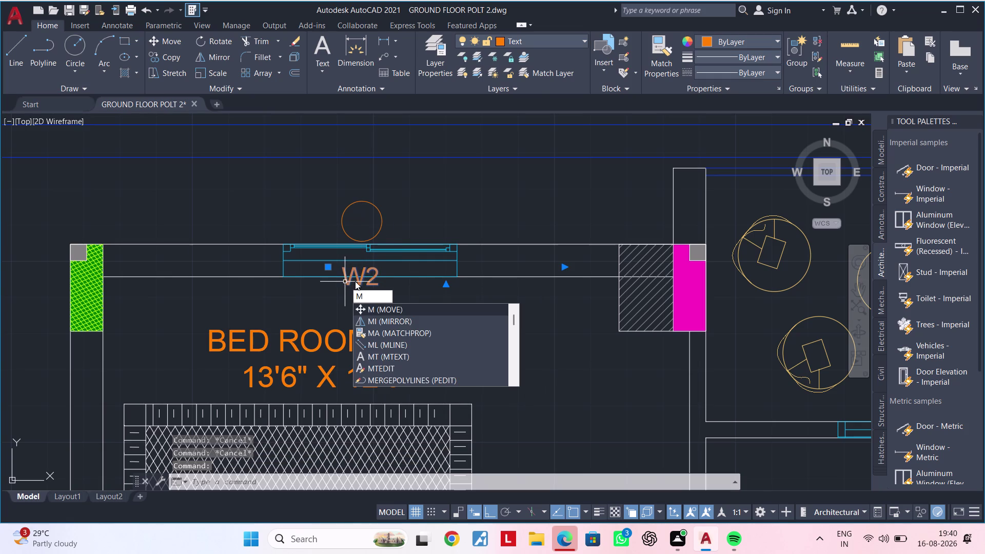
key(space)
click(365, 281)
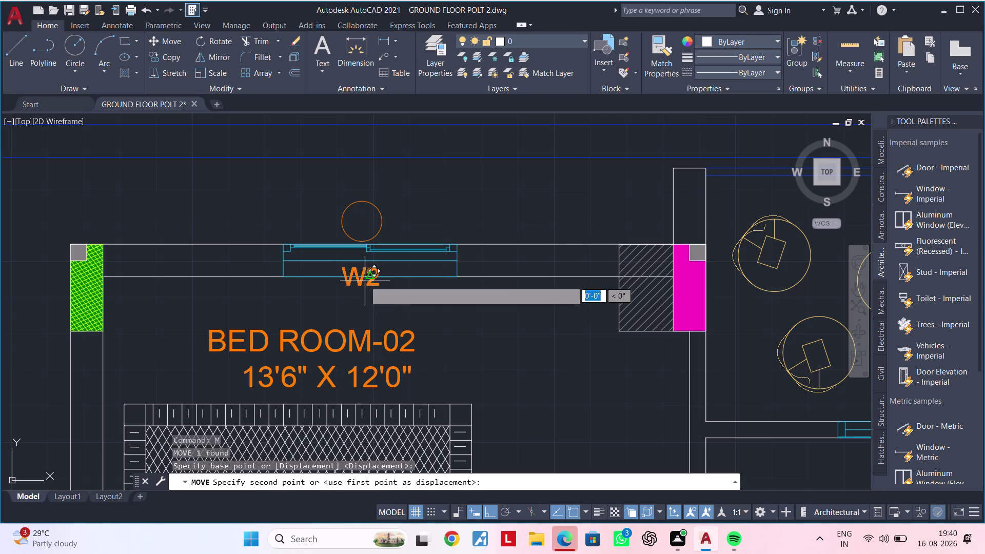
click(362, 224)
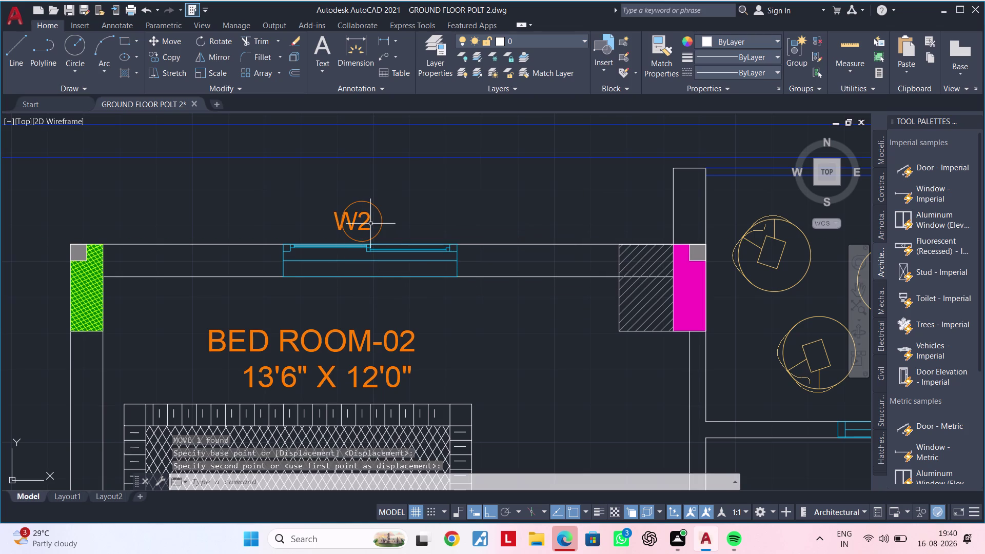
key(Escape)
key(Escape)
key(Escape)
key(Escape)
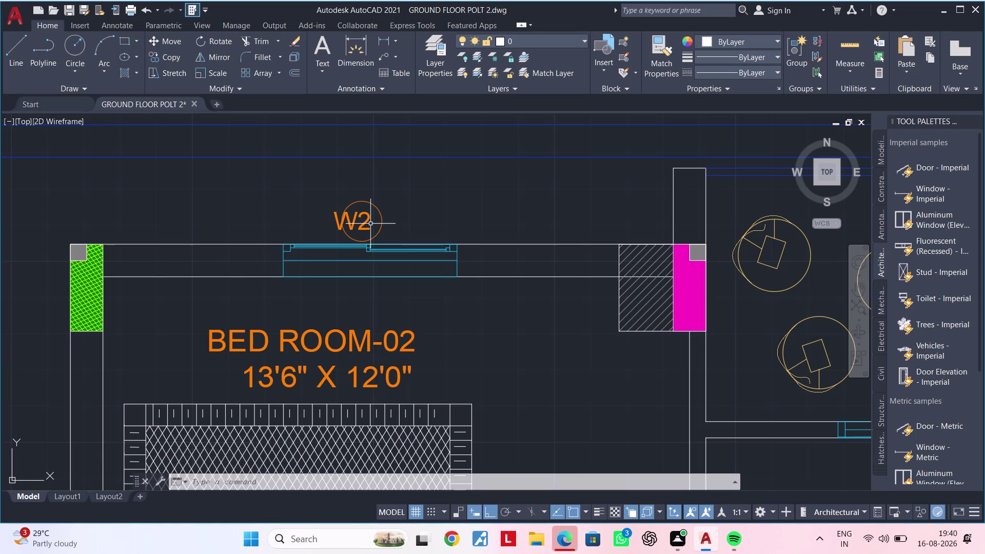
key(Escape)
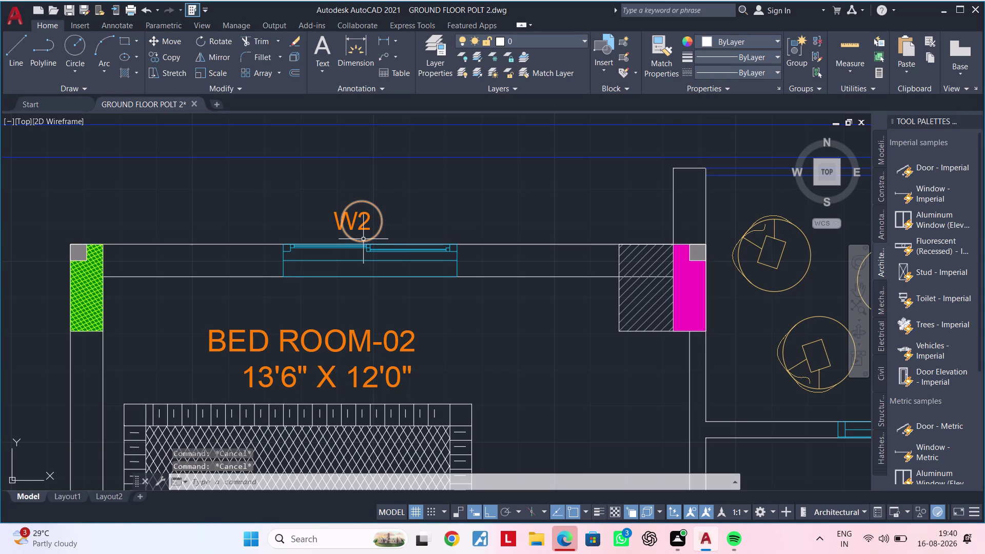
Shift the W2 text sideways to centre it in its circle.
click(357, 221)
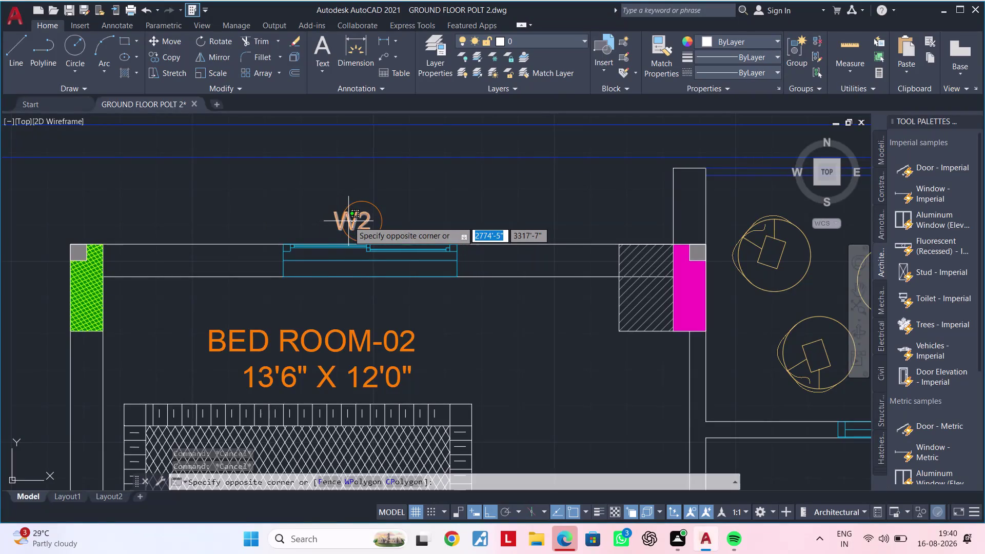
scroll(up, 3)
click(350, 221)
key(Escape)
key(Escape)
key(Escape)
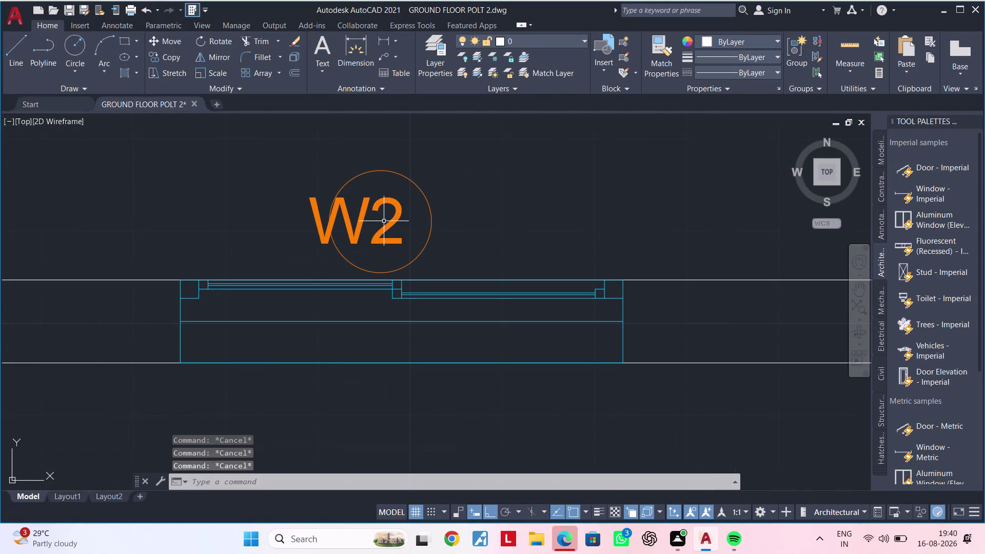
click(384, 227)
text(M)
key(space)
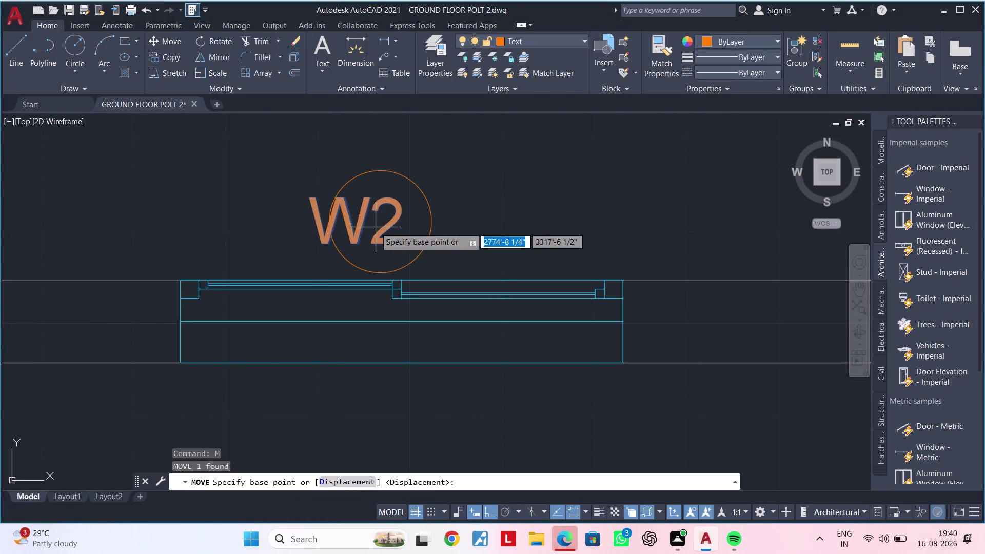
click(375, 228)
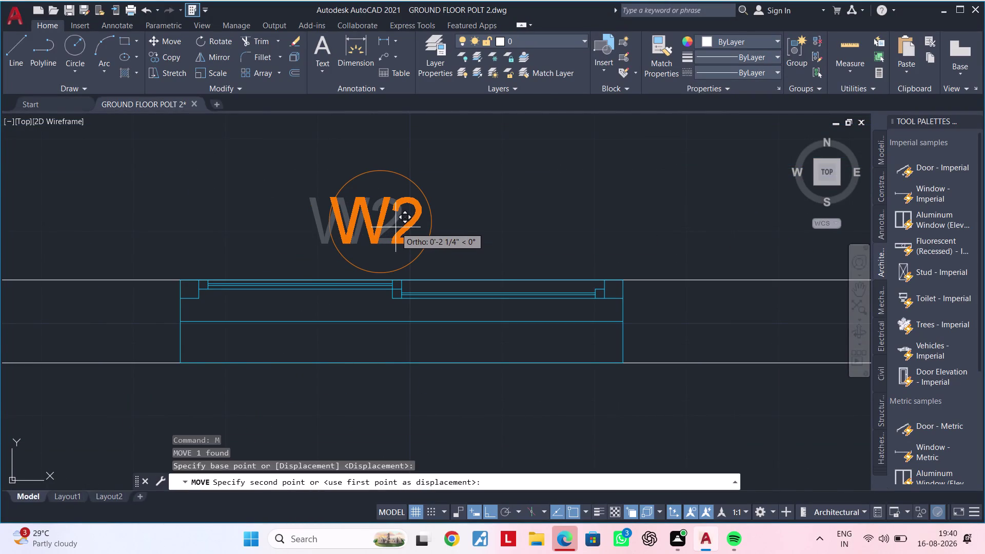
click(396, 227)
scroll(down, 3)
key(Escape)
Pan down the plan to bring the lower bedroom wall into view.
middle_drag(396, 194, 381, 184)
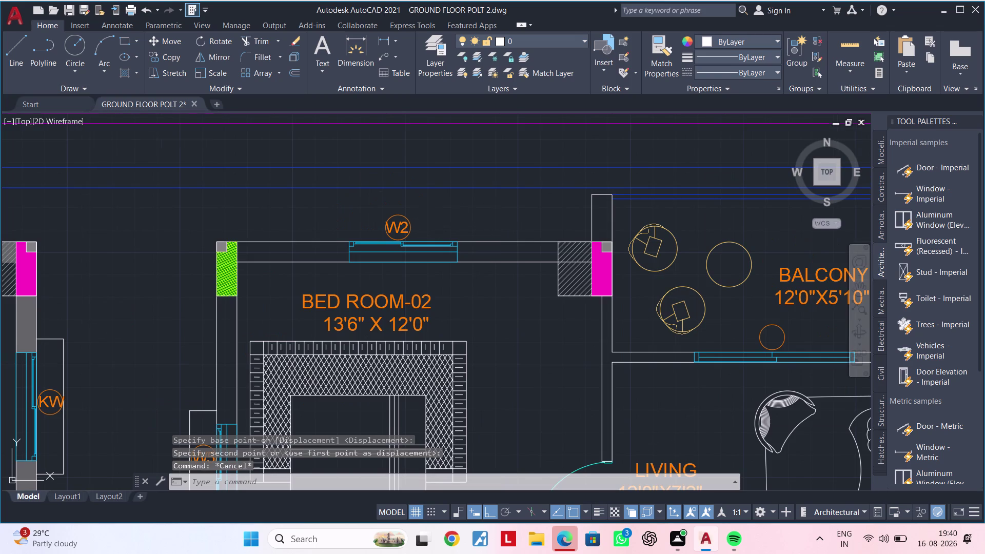
middle_drag(381, 185, 402, 95)
middle_drag(472, 216, 392, 172)
scroll(down, 3)
middle_drag(443, 219, 223, 282)
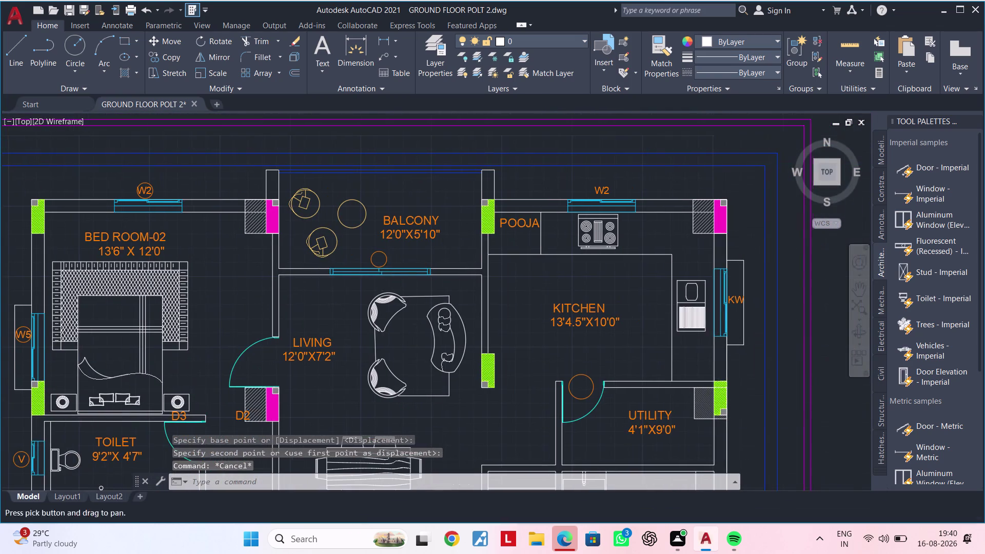
middle_drag(475, 245, 348, 260)
middle_drag(446, 269, 428, 210)
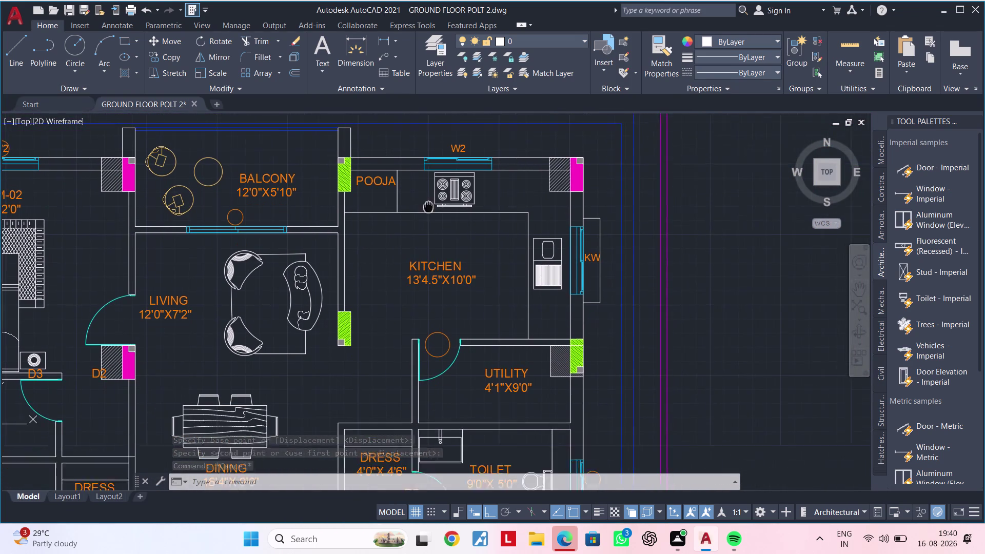
middle_drag(428, 210, 427, 203)
middle_drag(459, 265, 480, 168)
middle_drag(540, 295, 555, 163)
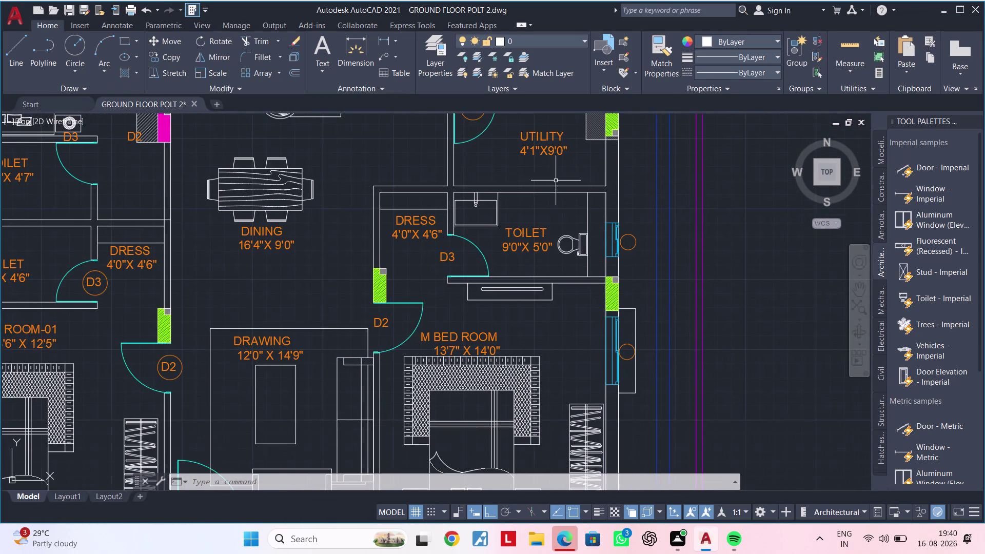
middle_drag(587, 300, 602, 201)
middle_drag(566, 261, 631, 215)
scroll(up, 3)
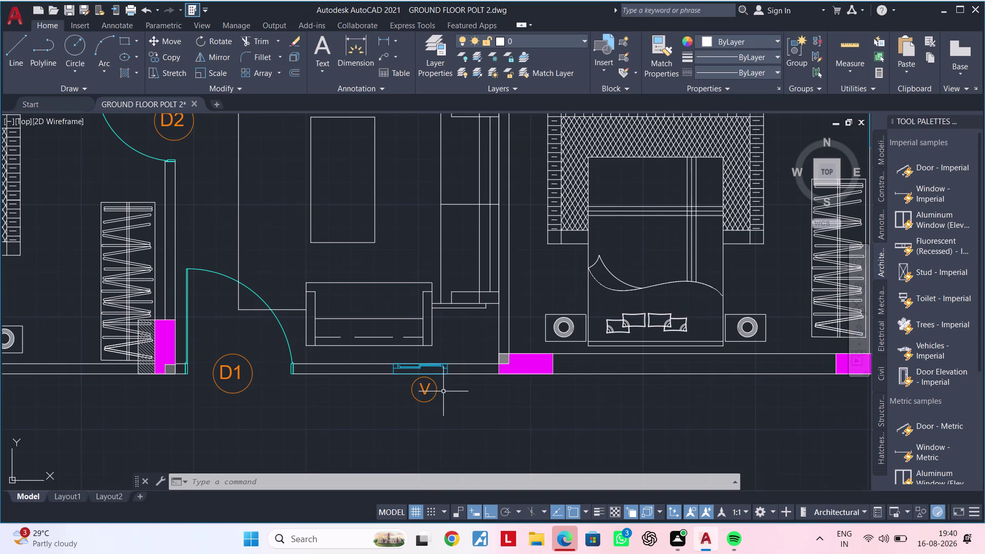
Select the V marker below the wall and turn off ortho mode.
click(424, 390)
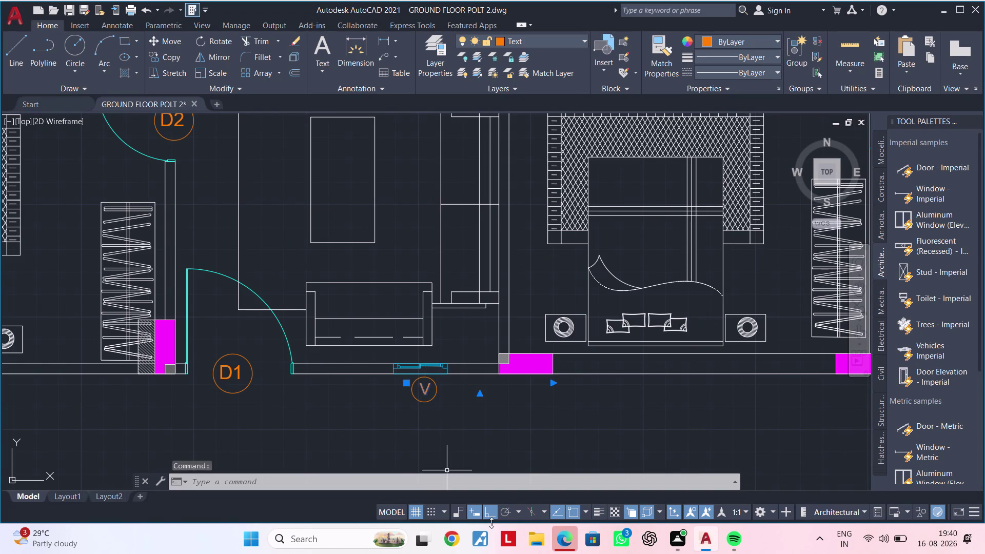
click(491, 523)
click(490, 516)
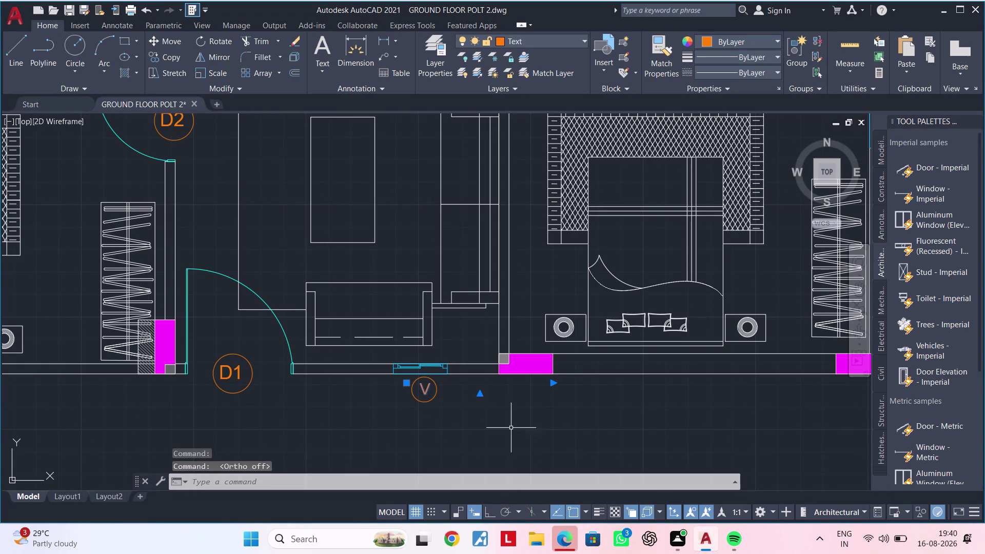
middle_drag(510, 419, 443, 430)
Copy the V marker beside the master bedroom toilet window.
key(c)
key(o)
key(space)
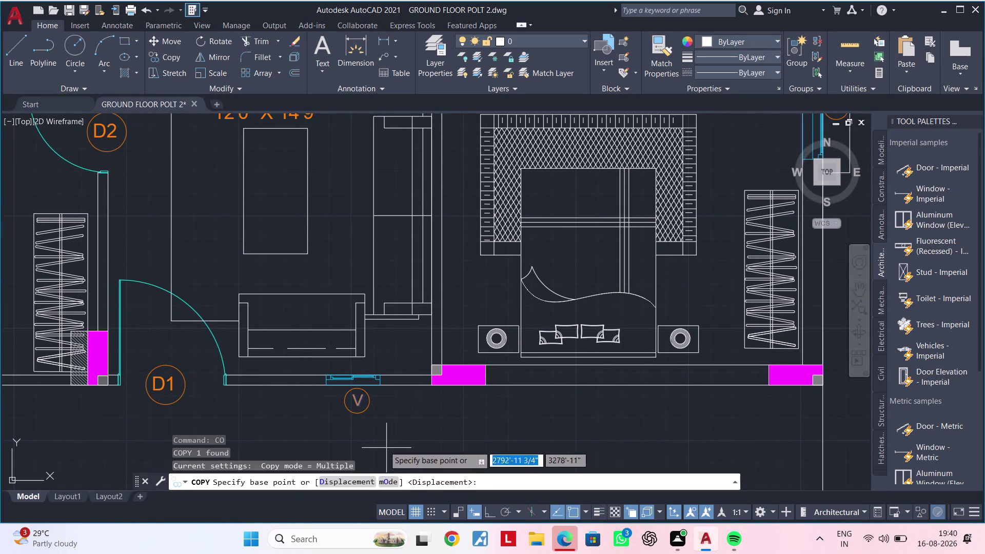
click(363, 407)
middle_drag(555, 380, 251, 540)
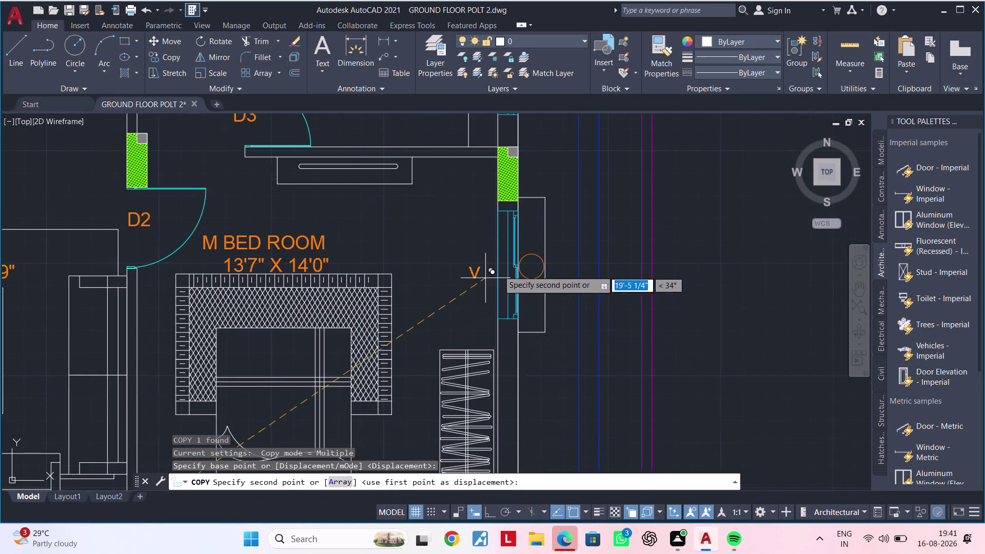
scroll(up, 3)
scroll(down, 3)
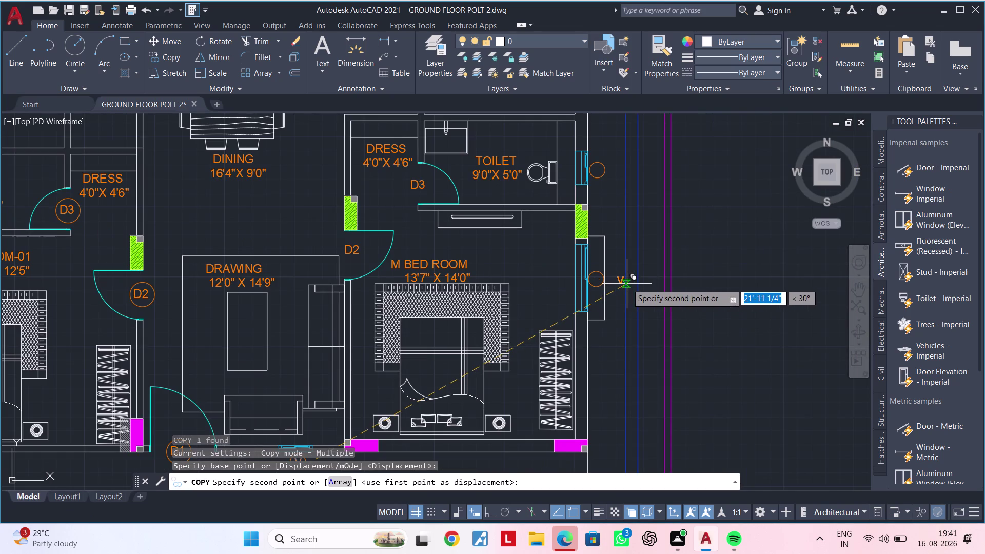
middle_drag(627, 283, 565, 423)
scroll(up, 3)
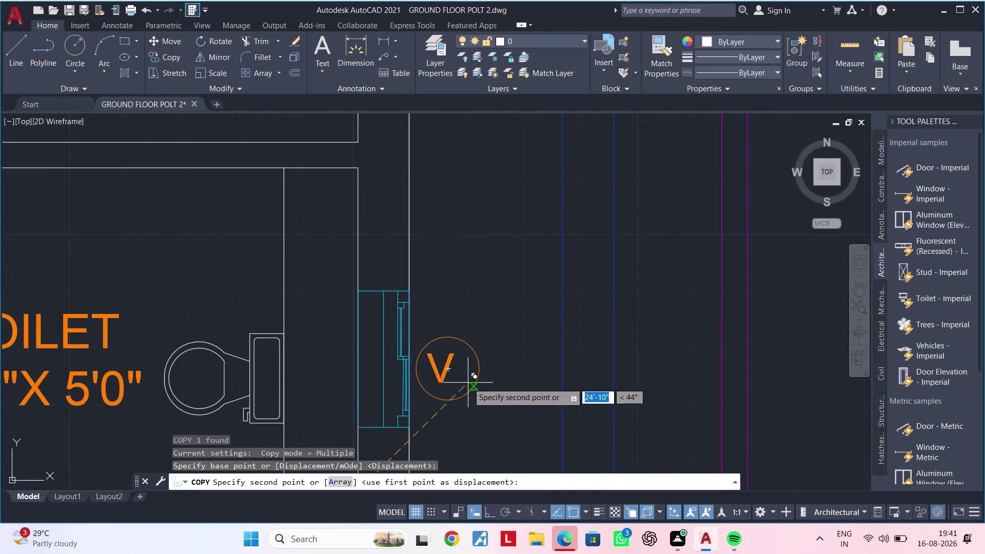
click(467, 382)
scroll(down, 3)
middle_drag(532, 280, 555, 184)
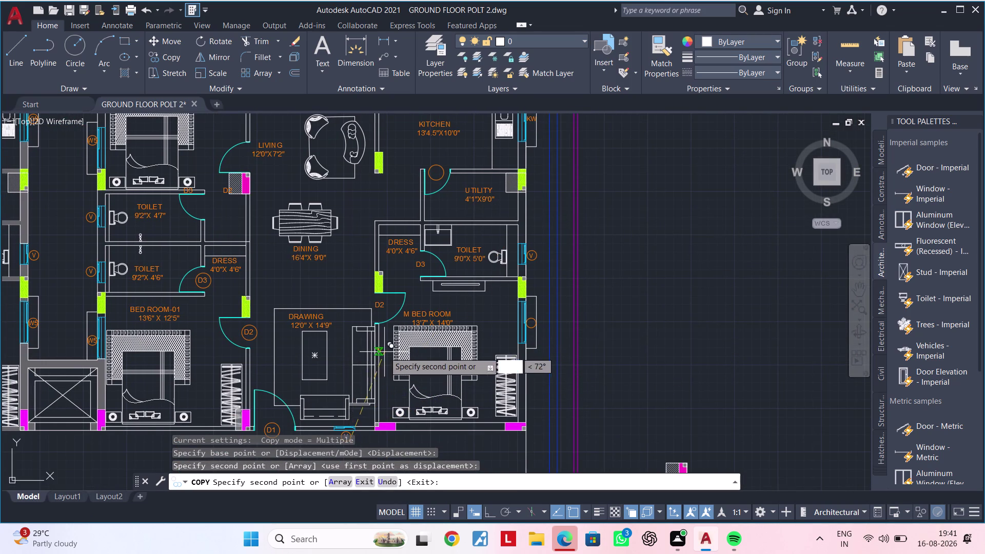
middle_drag(352, 352, 486, 342)
key(Escape)
key(Escape)
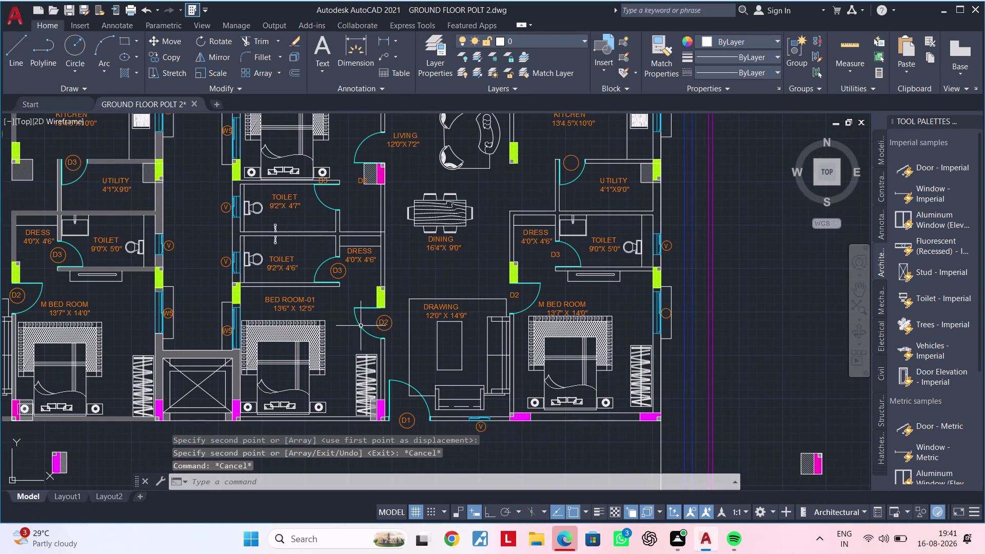
Pan across the neighbouring apartment toward the W5 window tag.
middle_drag(395, 370, 448, 276)
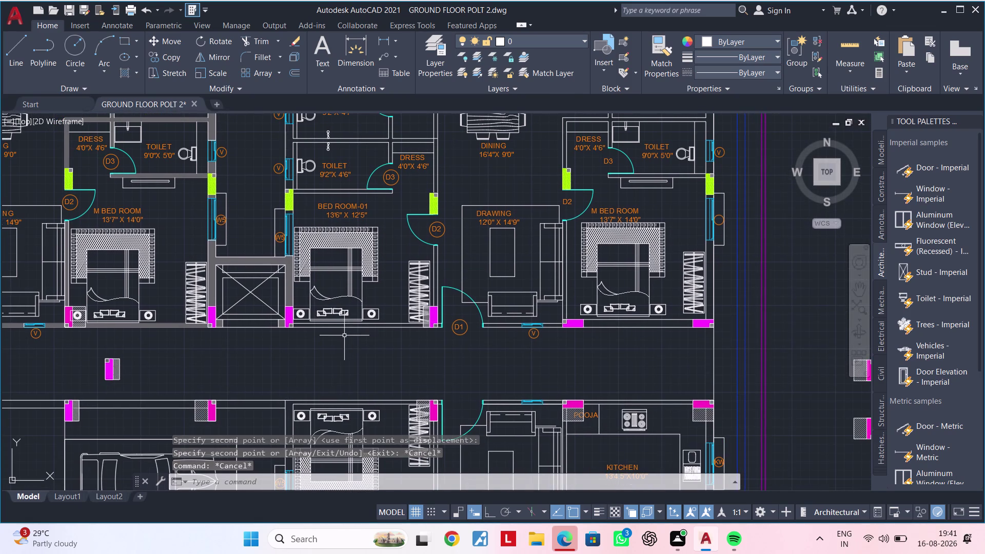
middle_drag(344, 336, 501, 333)
middle_drag(371, 349, 567, 346)
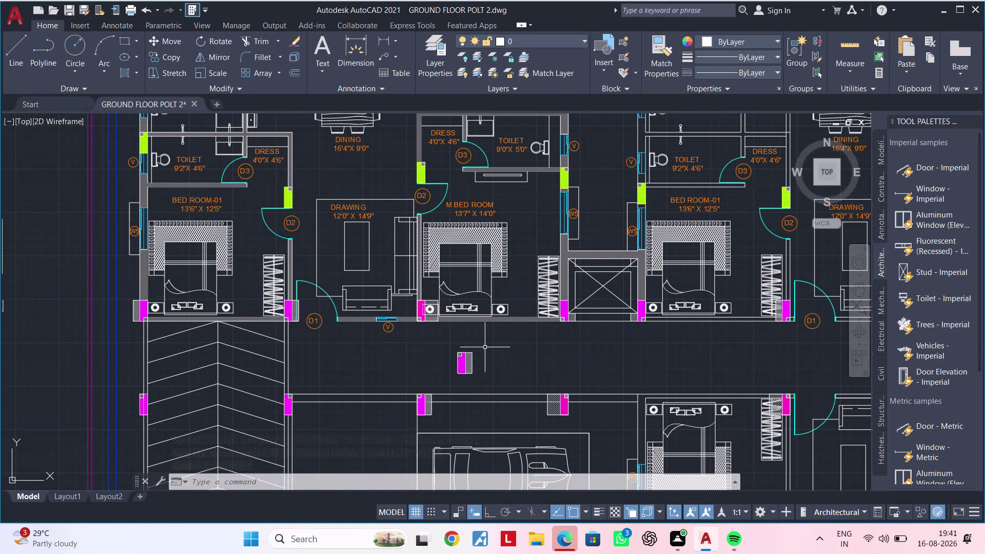
middle_drag(471, 358, 360, 389)
scroll(up, 3)
Copy the W5 window tag to the M BED ROOM window.
click(461, 211)
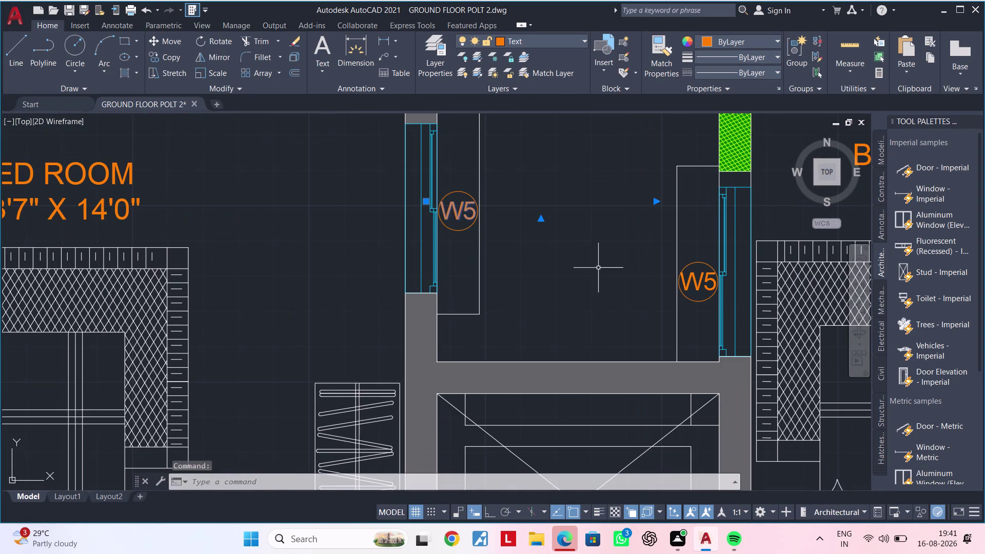
middle_drag(578, 281, 431, 305)
key(c)
text(O)
key(space)
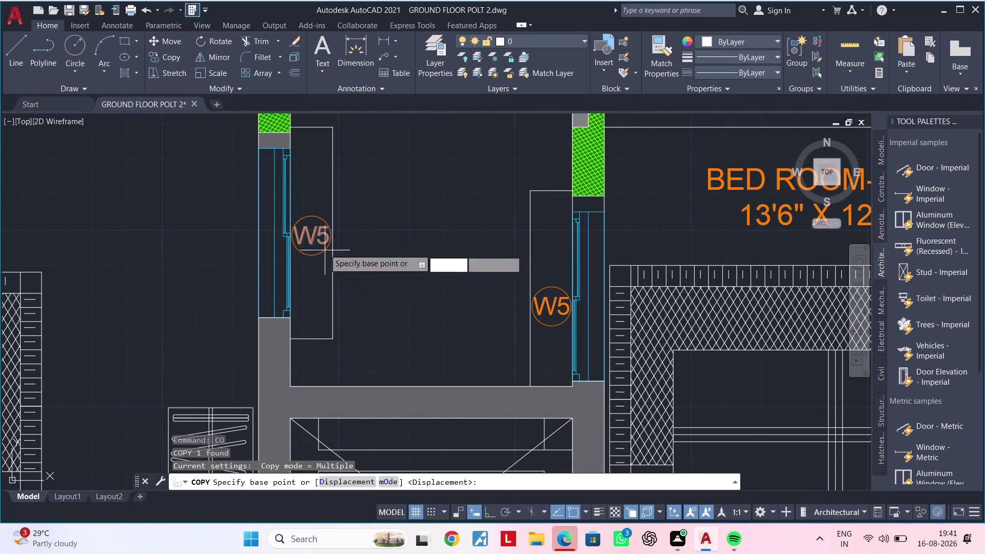
drag(326, 245, 339, 249)
scroll(down, 3)
middle_drag(632, 297, 201, 257)
middle_drag(578, 257, 185, 304)
scroll(up, 3)
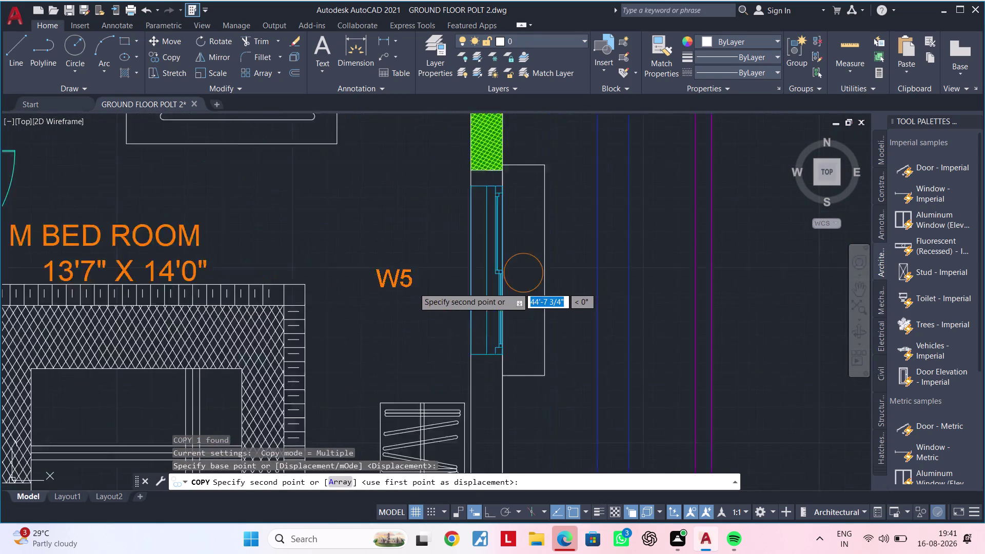
scroll(up, 3)
click(614, 284)
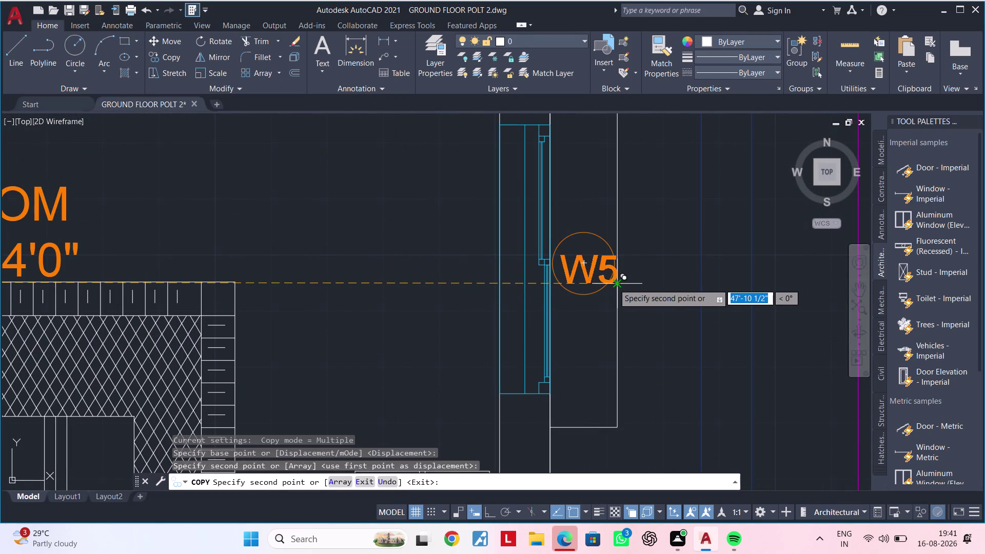
scroll(down, 3)
key(Escape)
key(Escape)
middle_drag(569, 274, 529, 360)
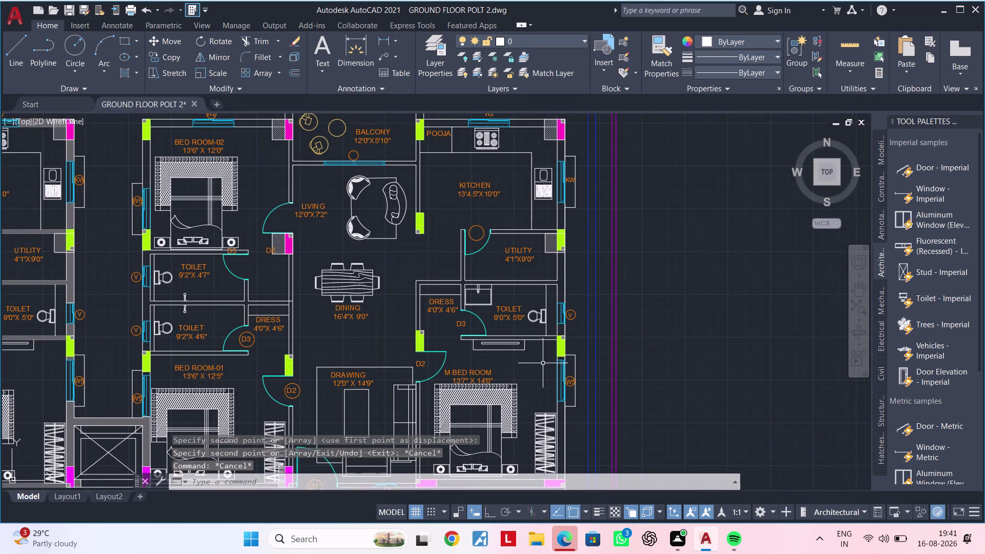
middle_drag(543, 363, 540, 303)
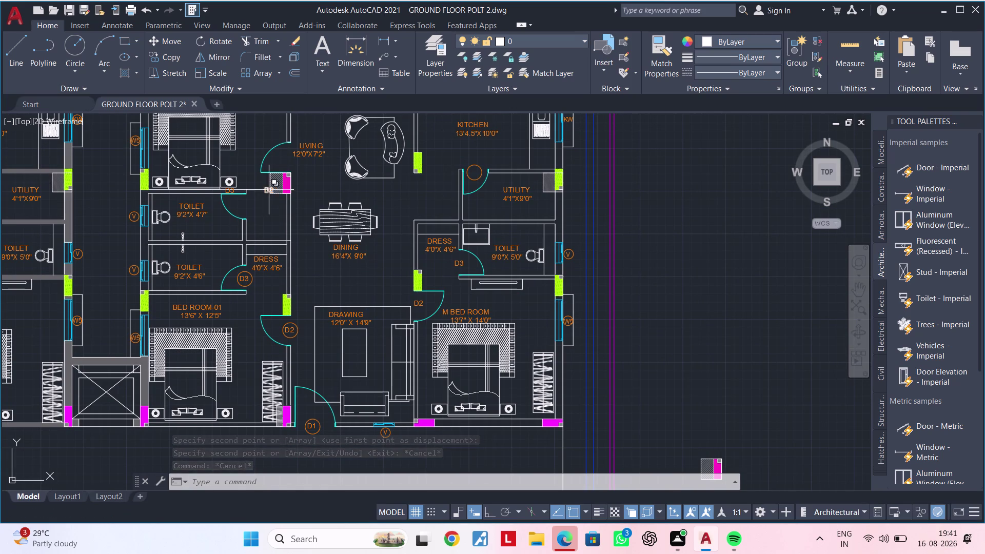
scroll(up, 3)
Move the D2 door tag to sit beside the living room door.
click(252, 185)
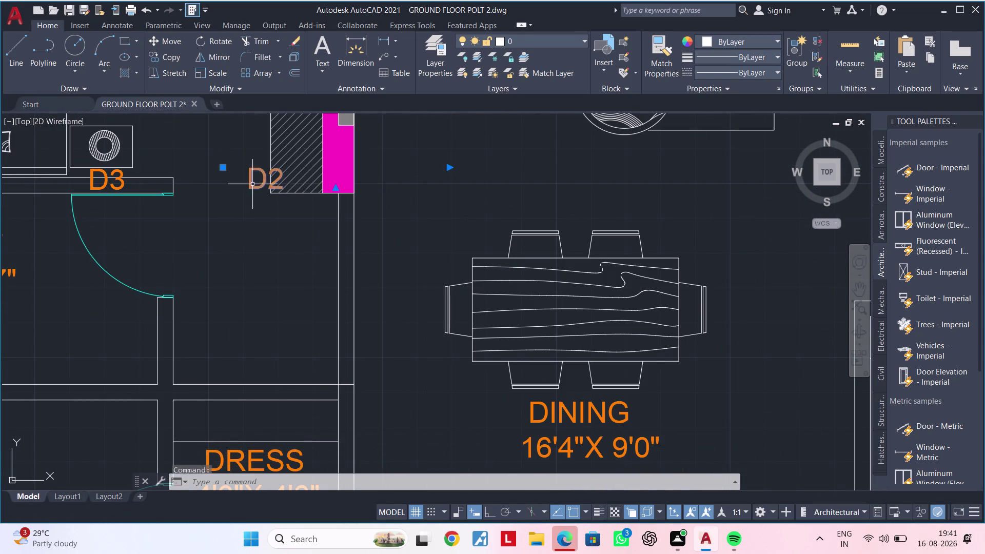
scroll(down, 3)
middle_drag(270, 225, 238, 294)
text(M)
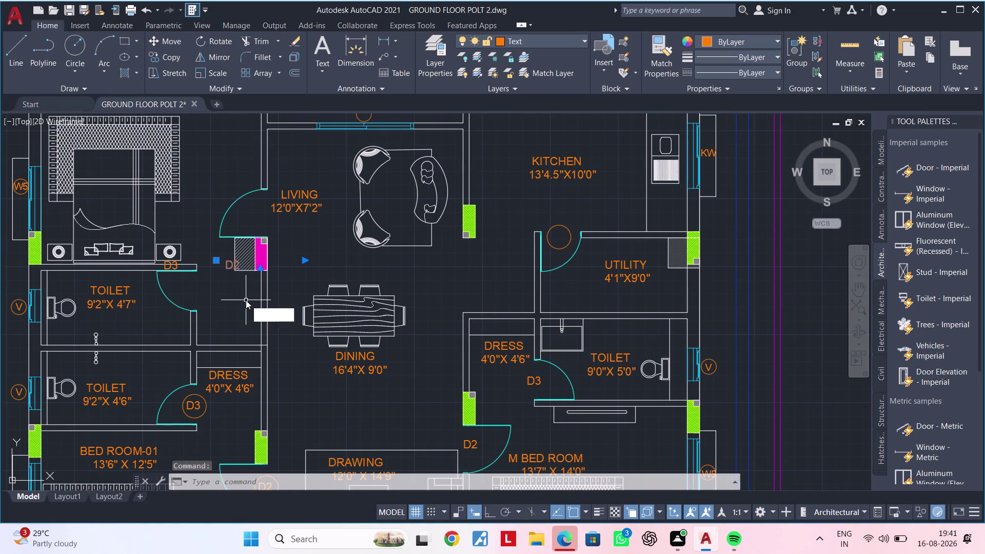
key(space)
click(229, 272)
scroll(up, 3)
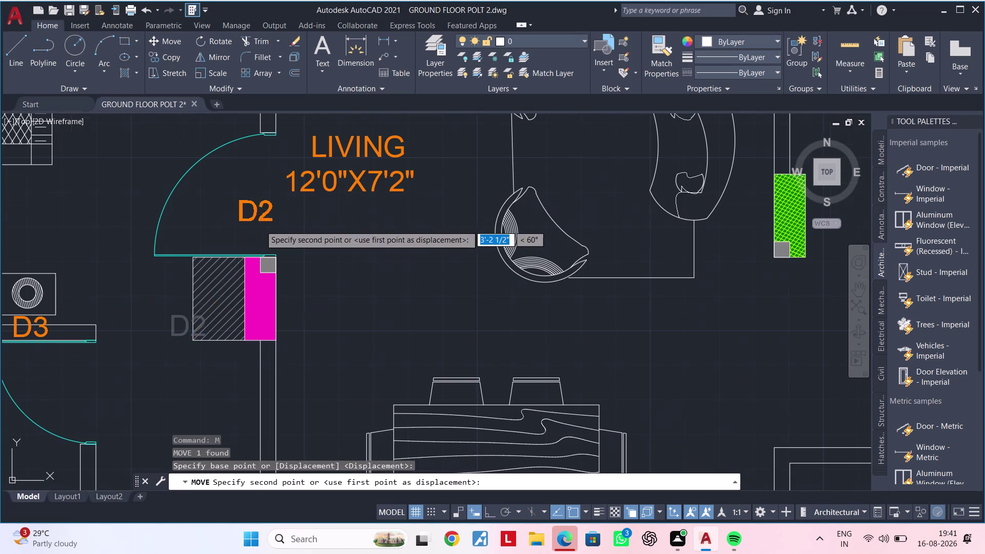
click(269, 225)
scroll(down, 3)
middle_drag(341, 235, 328, 245)
key(Escape)
key(Escape)
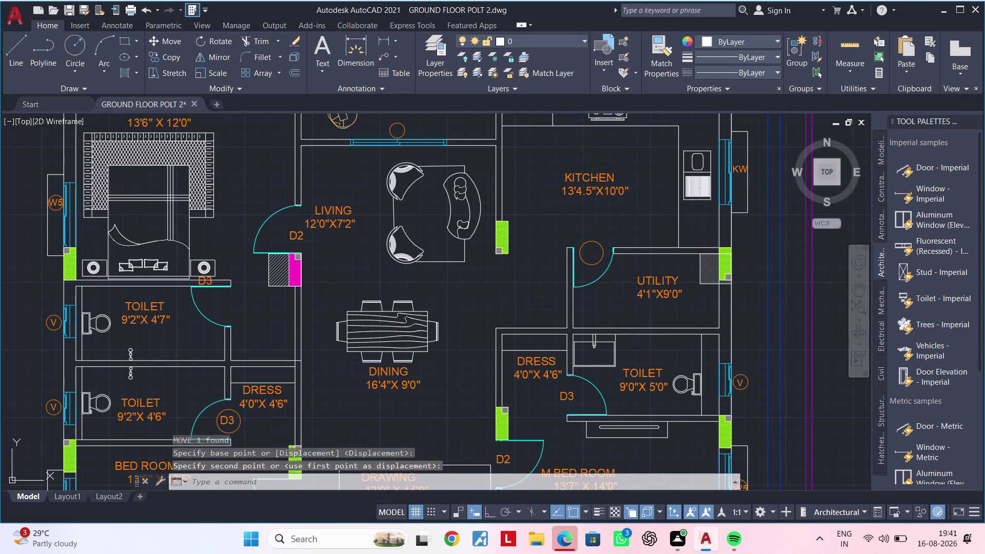
Shift the LIVING room label slightly upward to a new spot.
click(328, 225)
text(M)
key(space)
click(348, 215)
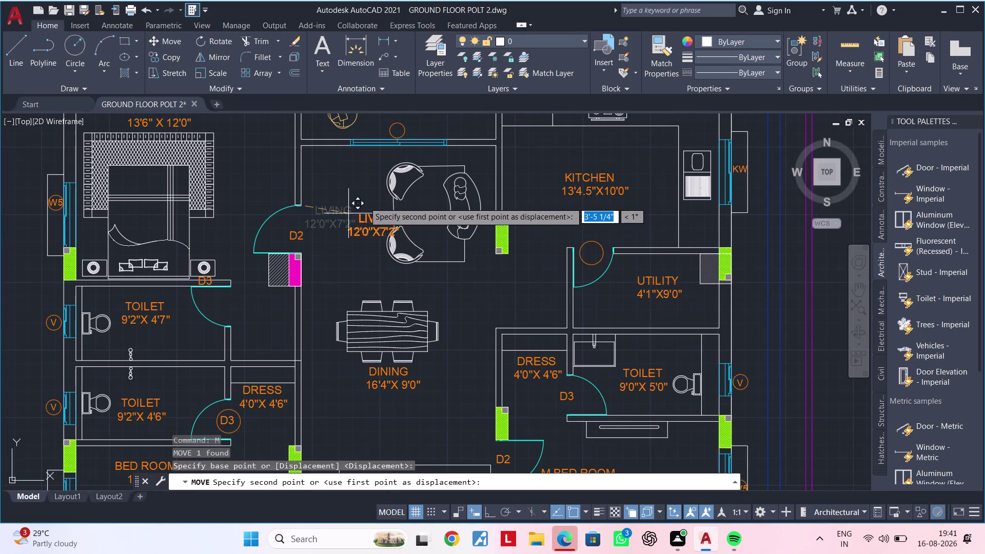
click(332, 183)
key(Escape)
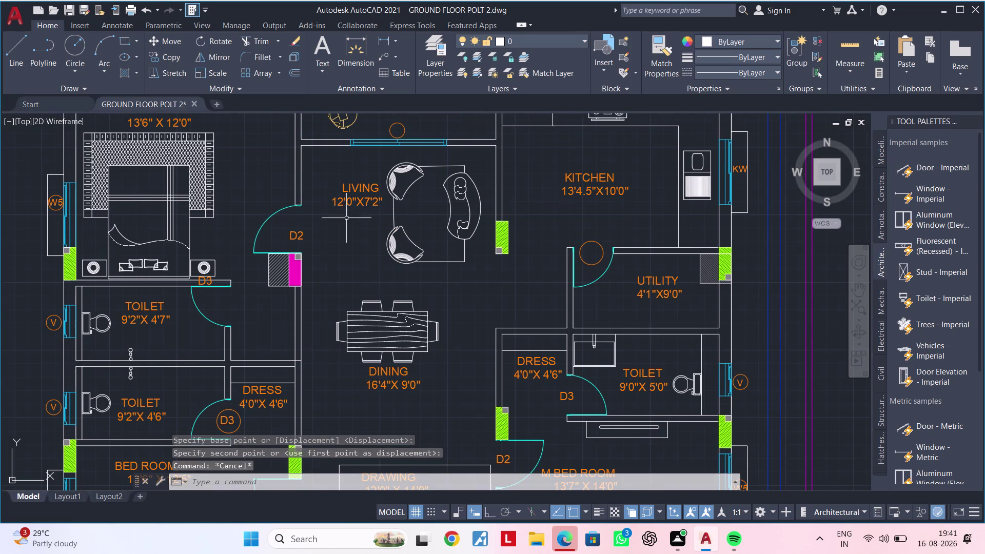
scroll(down, 3)
middle_drag(348, 234, 359, 224)
scroll(up, 3)
middle_drag(365, 213, 444, 356)
scroll(down, 3)
middle_drag(255, 318, 368, 300)
scroll(up, 3)
scroll(up, 3)
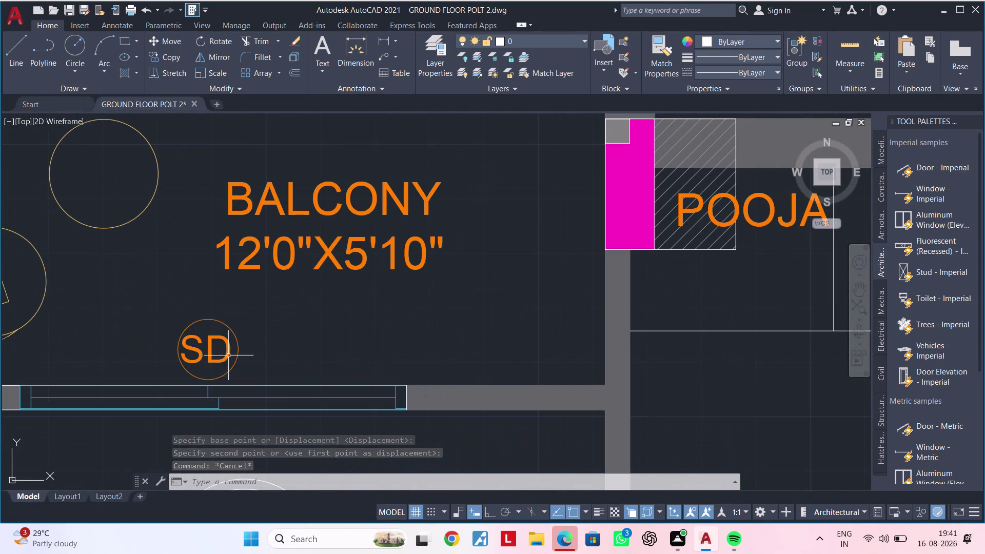
Select the circled SD marker and start copying it from its base point.
click(224, 354)
key(c)
key(o)
key(space)
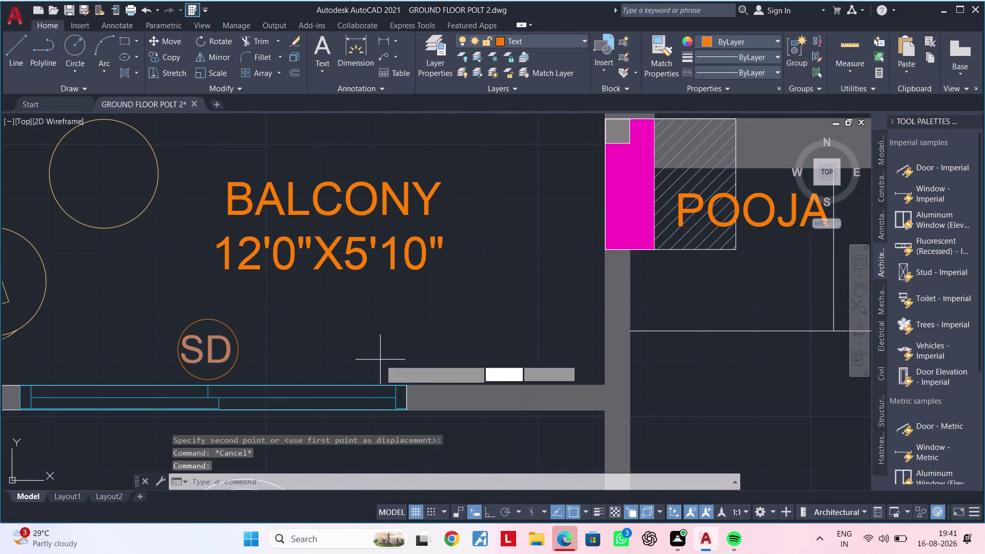
drag(216, 344, 239, 342)
Place the SD marker copy at the right apartment's balcony sliding door.
scroll(down, 3)
middle_drag(622, 321, 240, 293)
middle_drag(540, 323, 272, 323)
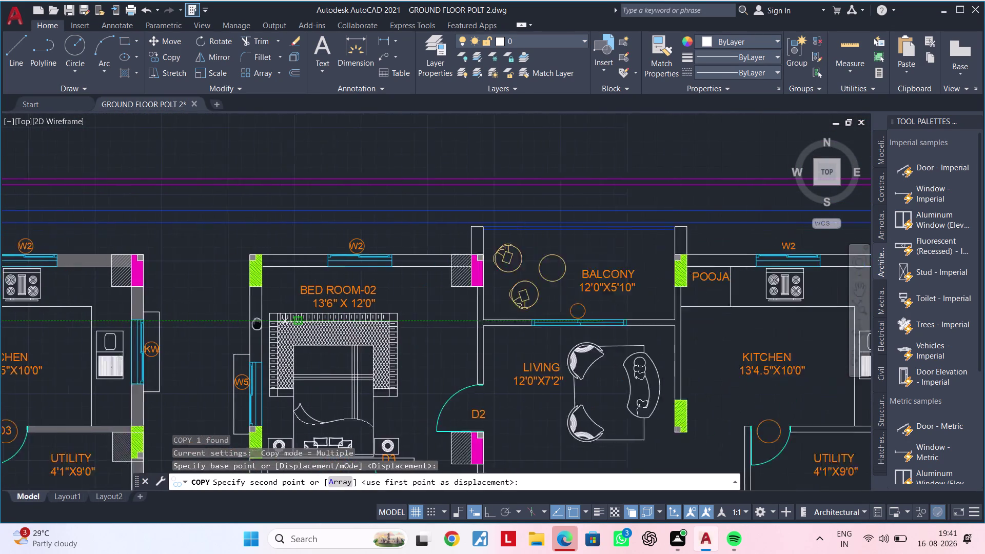
middle_drag(271, 324, 212, 322)
scroll(up, 3)
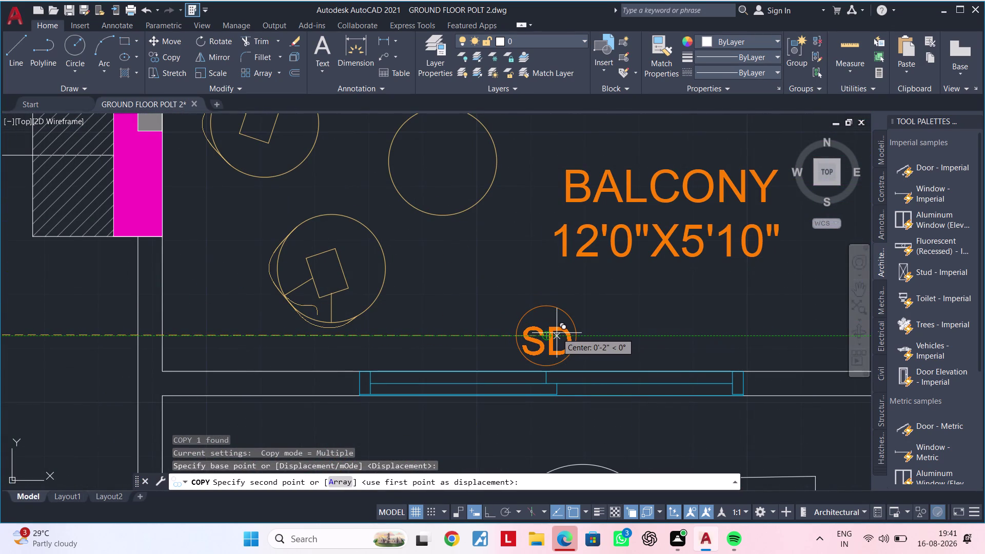
click(557, 331)
scroll(down, 3)
middle_drag(533, 361, 614, 177)
middle_drag(531, 310, 648, 241)
key(Escape)
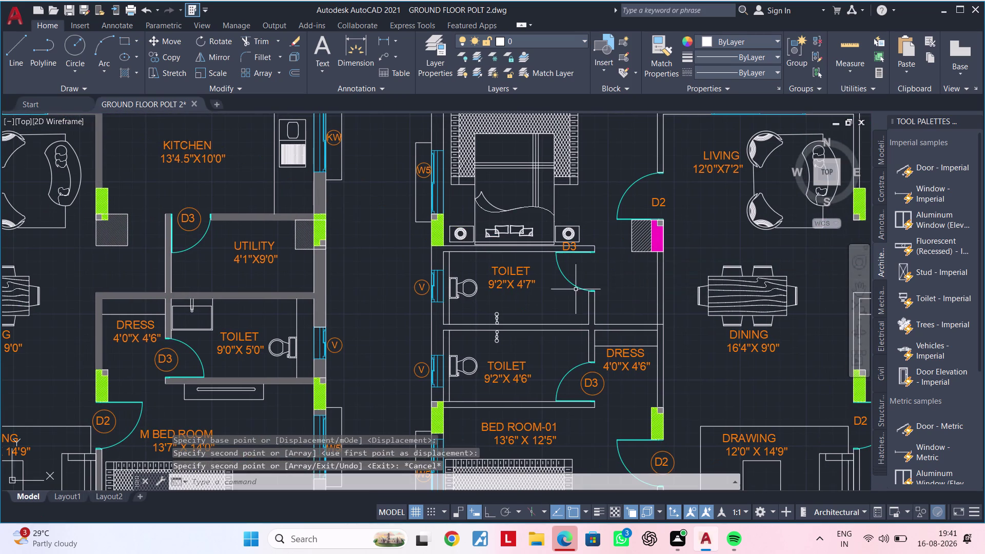
key(Escape)
scroll(up, 3)
middle_drag(576, 292, 344, 413)
scroll(up, 3)
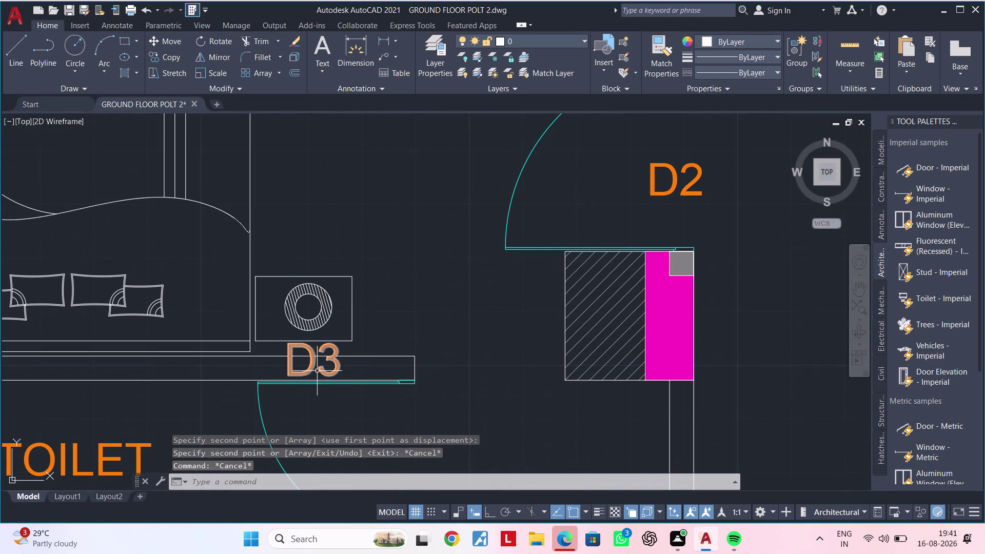
click(308, 365)
key(m)
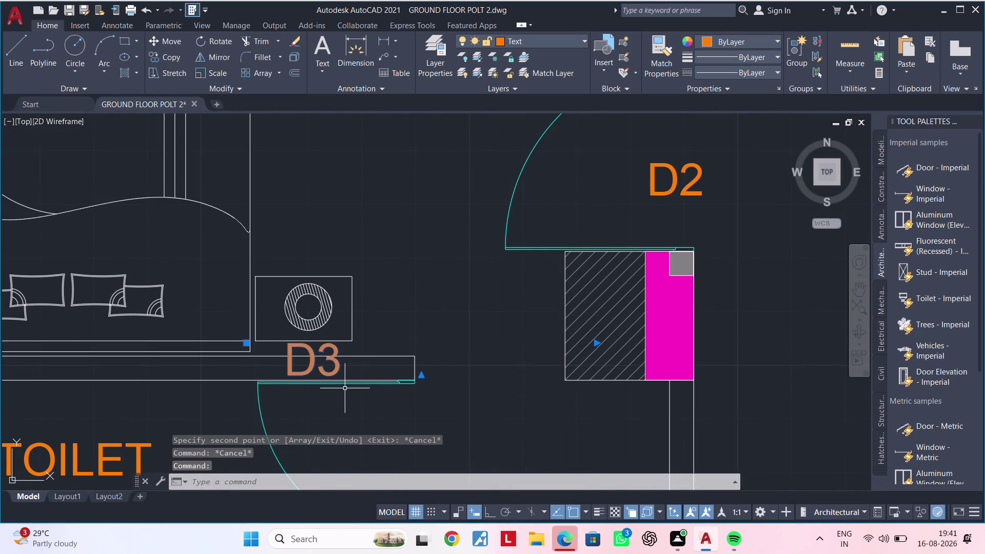
key(space)
drag(304, 357, 356, 387)
middle_drag(455, 423, 410, 244)
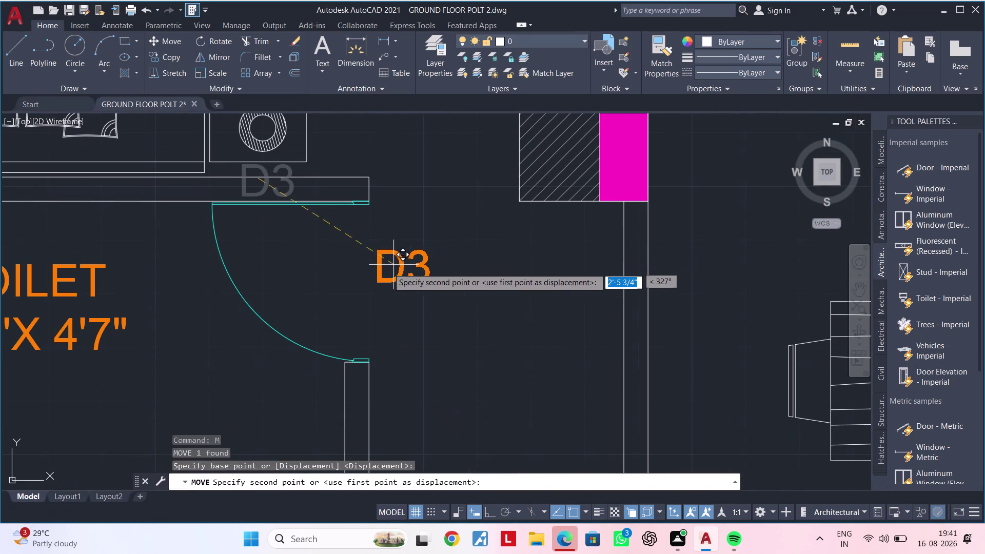
click(373, 282)
scroll(down, 3)
key(Escape)
middle_drag(460, 319, 437, 257)
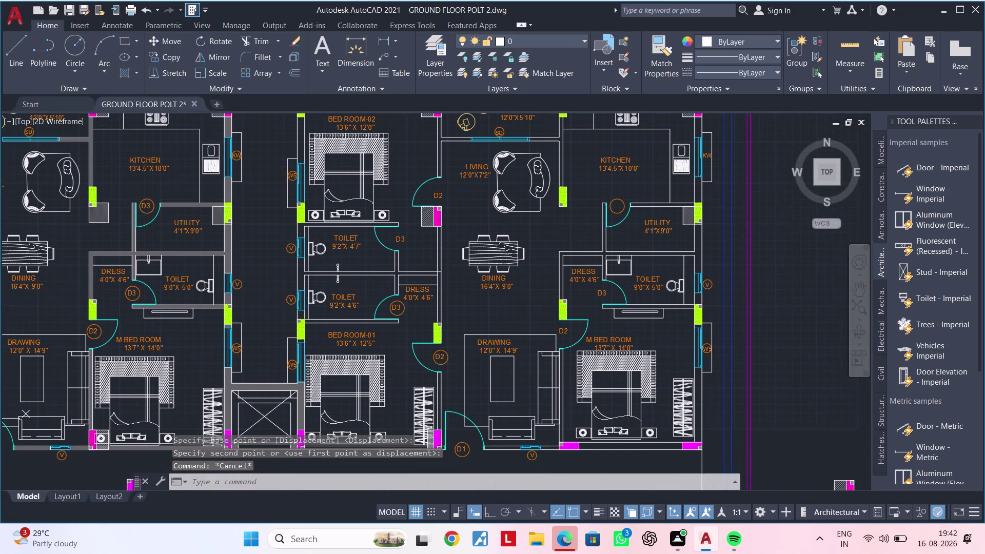
middle_drag(463, 300, 401, 216)
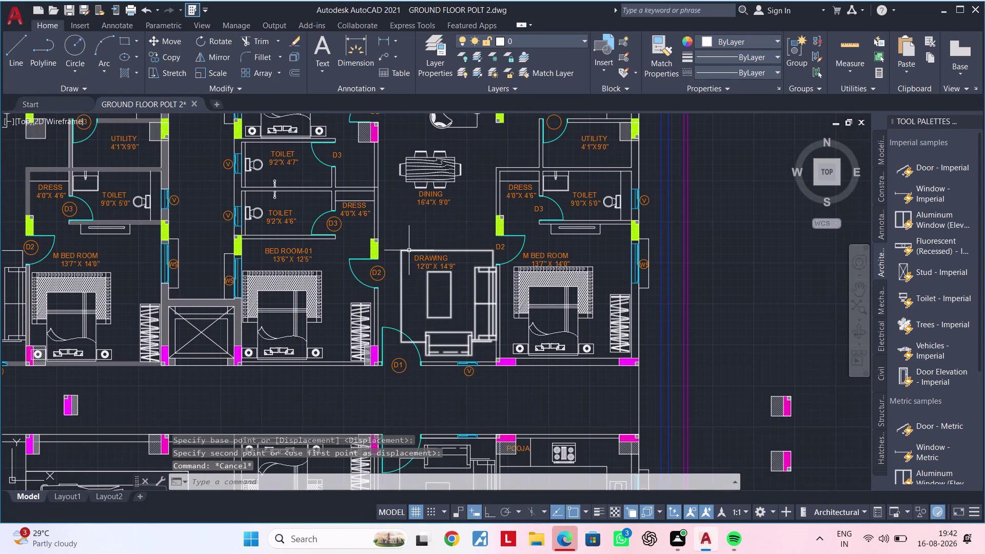
middle_drag(405, 257, 399, 184)
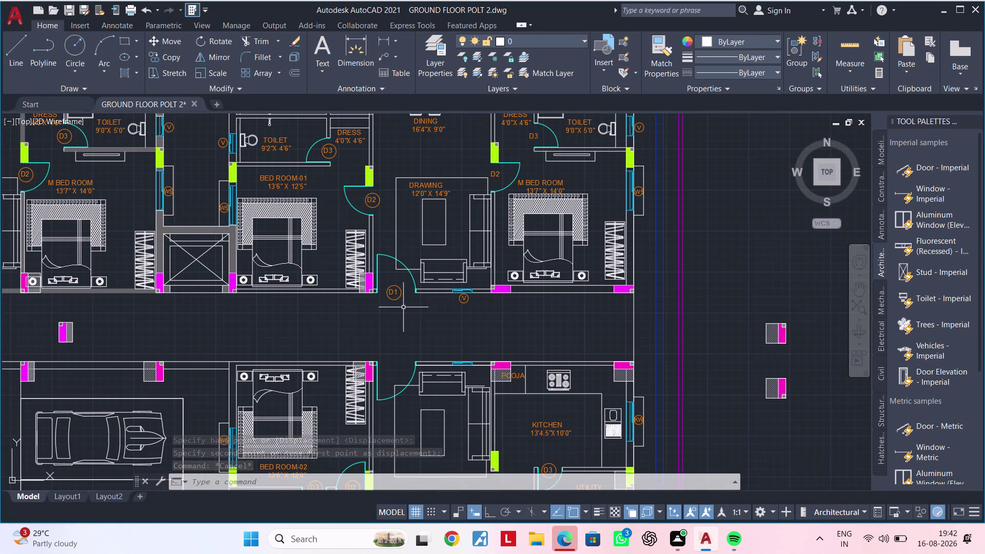
scroll(up, 3)
scroll(down, 3)
middle_drag(434, 308, 418, 225)
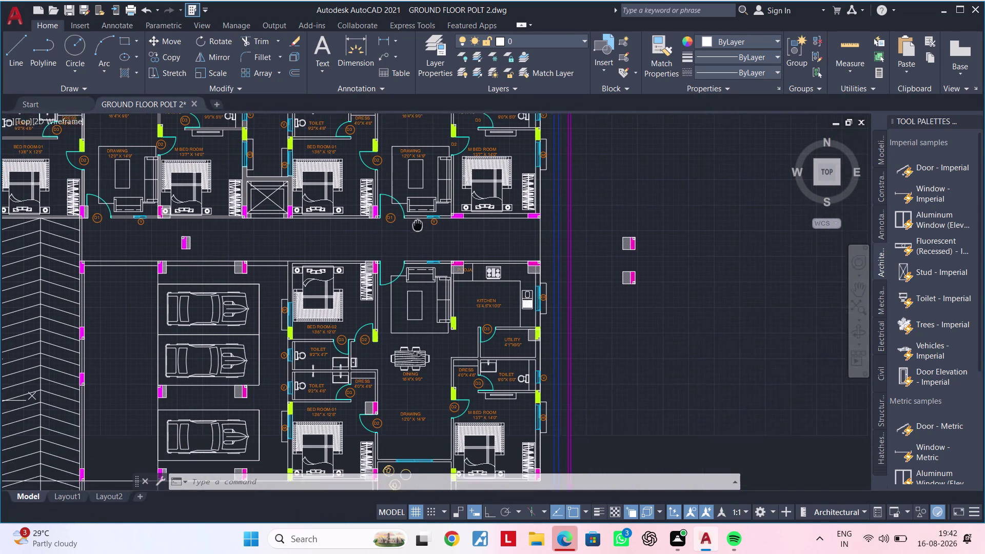
middle_drag(418, 225, 425, 219)
scroll(up, 3)
scroll(down, 3)
middle_drag(455, 262, 451, 186)
middle_drag(481, 305, 499, 282)
middle_drag(474, 311, 472, 280)
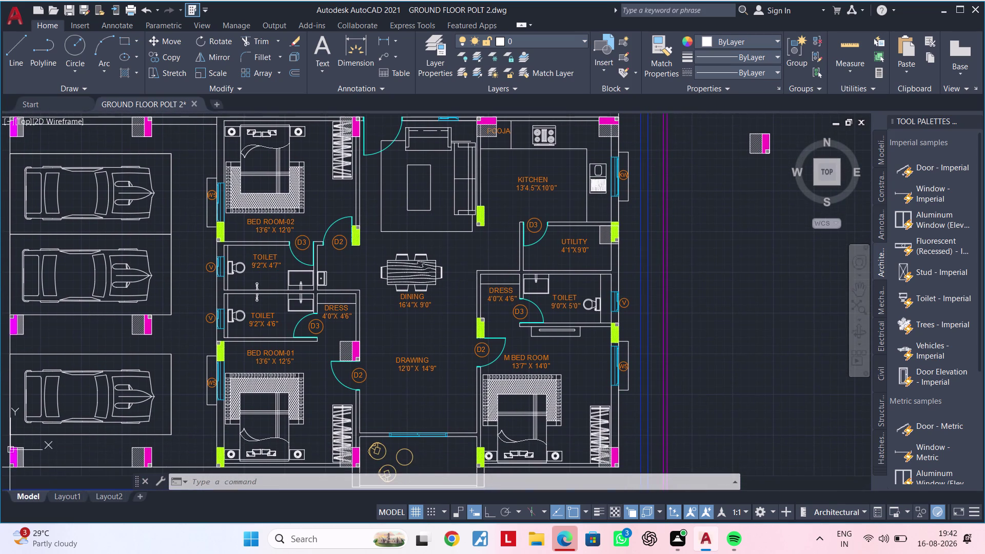
middle_drag(470, 302, 471, 266)
middle_drag(463, 310, 462, 287)
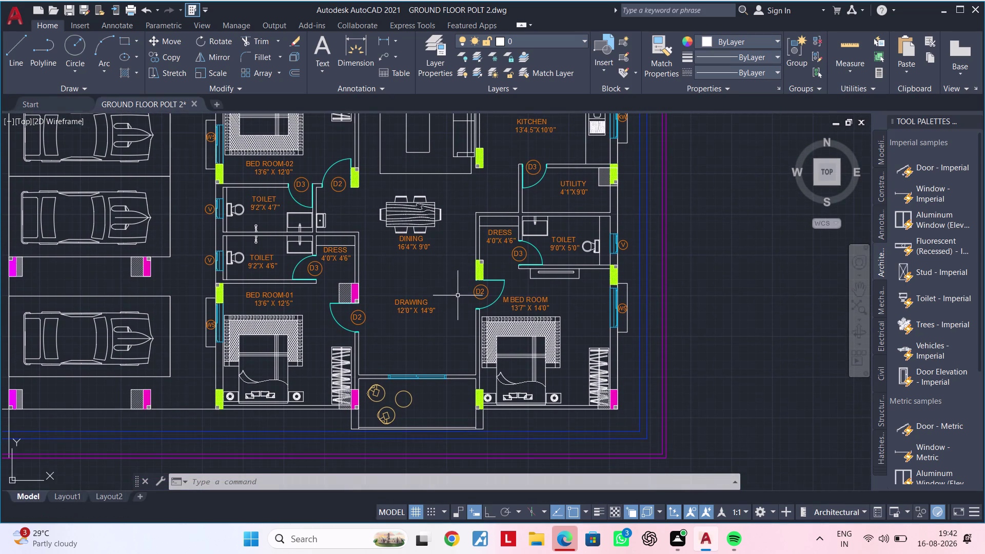
Window-select the DRAWING label and move it up into the sofa room.
key(Escape)
click(452, 288)
click(386, 329)
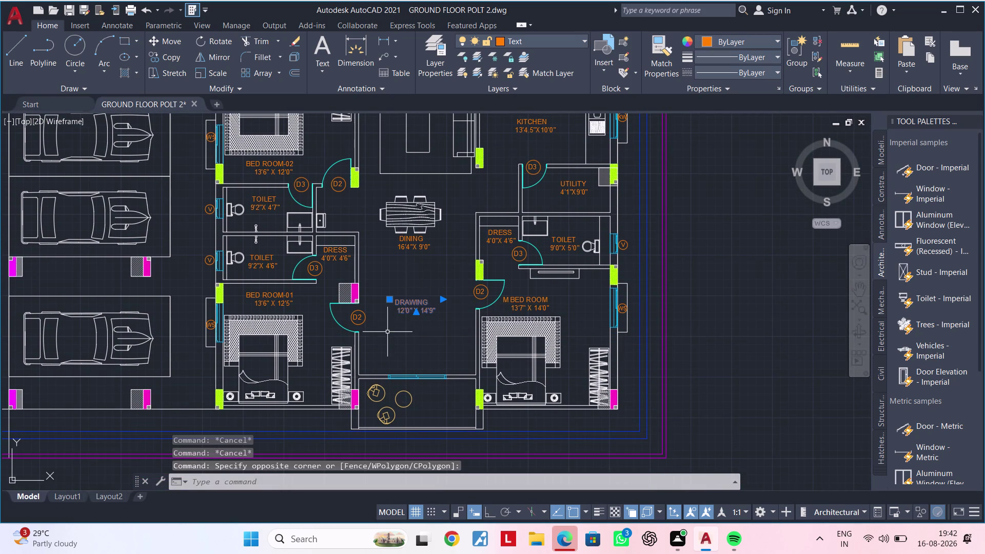
key(m)
key(space)
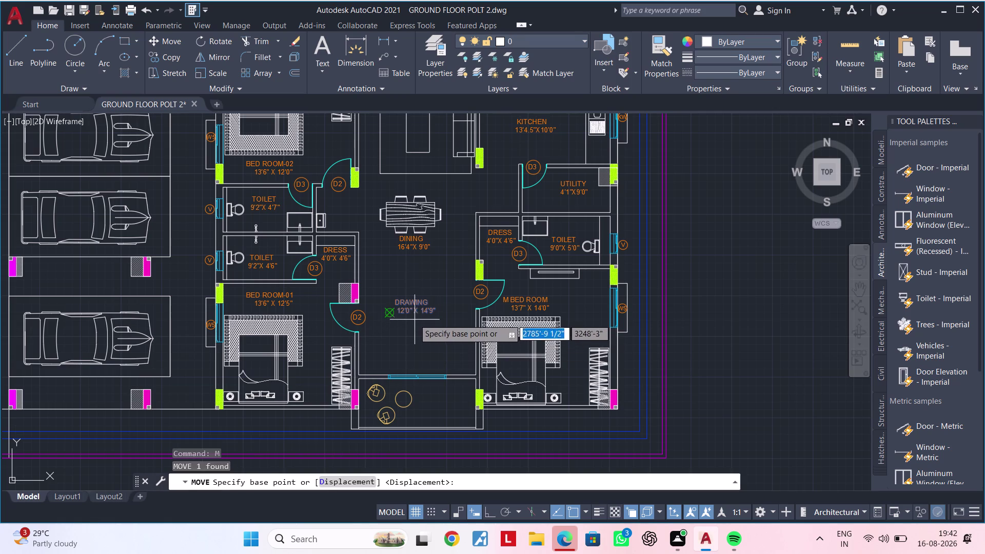
click(412, 313)
middle_drag(420, 266, 390, 397)
scroll(up, 3)
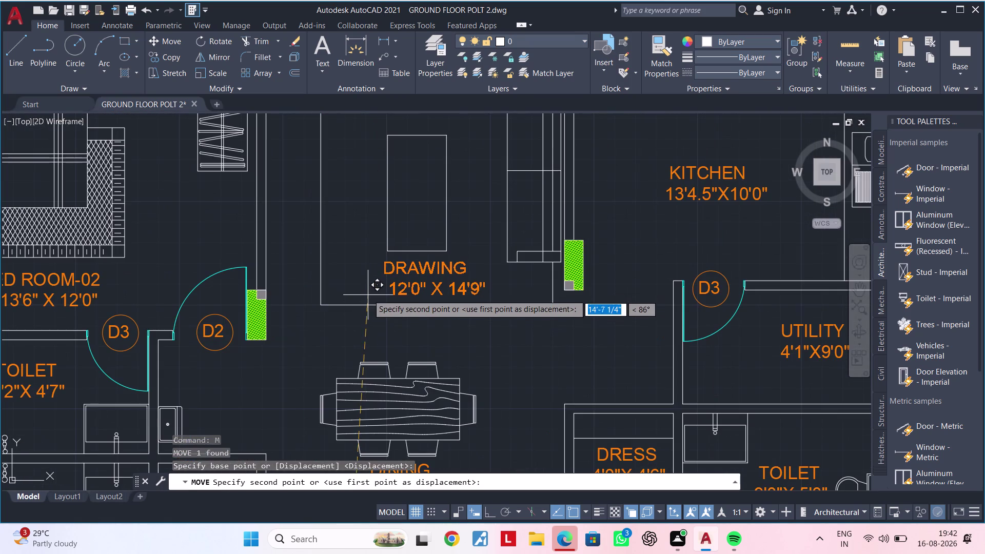
click(363, 293)
Select the upper unit's BALCONY label and start copying it from a base point.
scroll(down, 3)
middle_drag(401, 335, 387, 266)
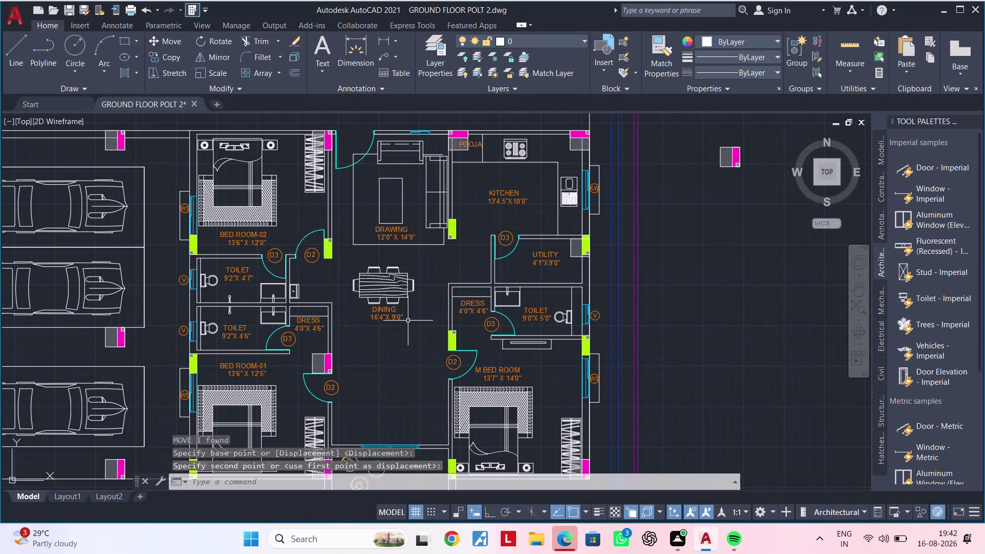
middle_drag(406, 324, 405, 242)
middle_drag(402, 285, 404, 440)
scroll(down, 3)
middle_drag(413, 393, 410, 503)
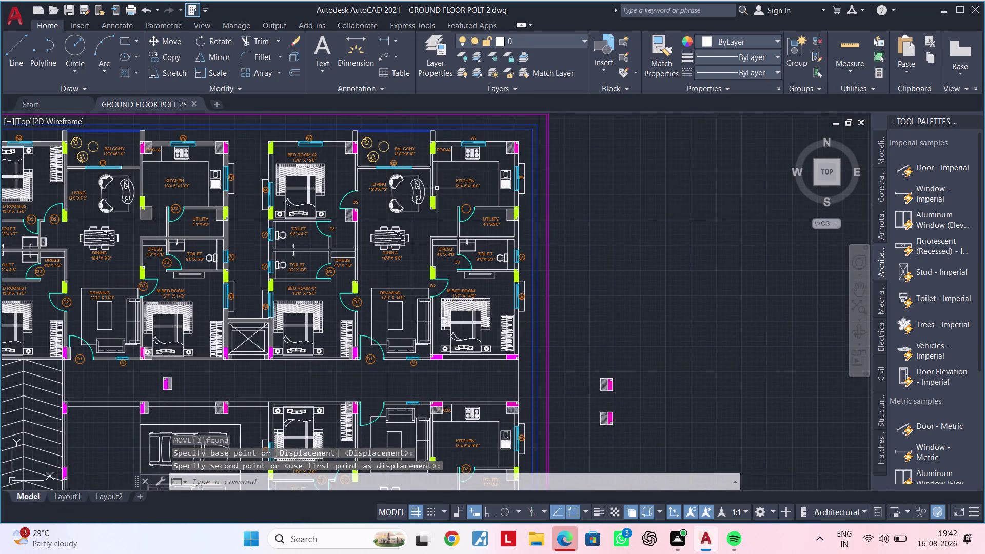
middle_drag(436, 188, 410, 323)
scroll(up, 3)
drag(423, 261, 420, 266)
click(349, 303)
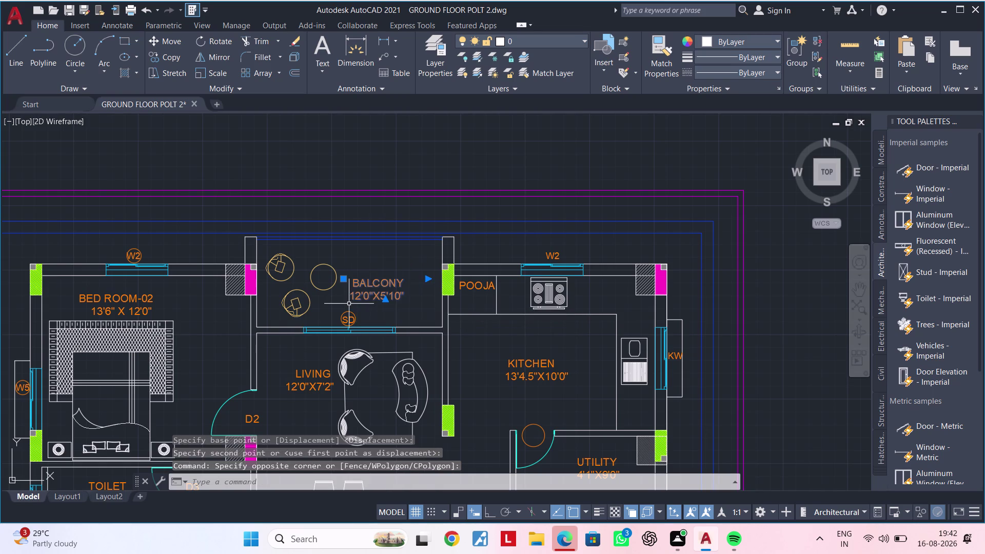
text(CO)
key(space)
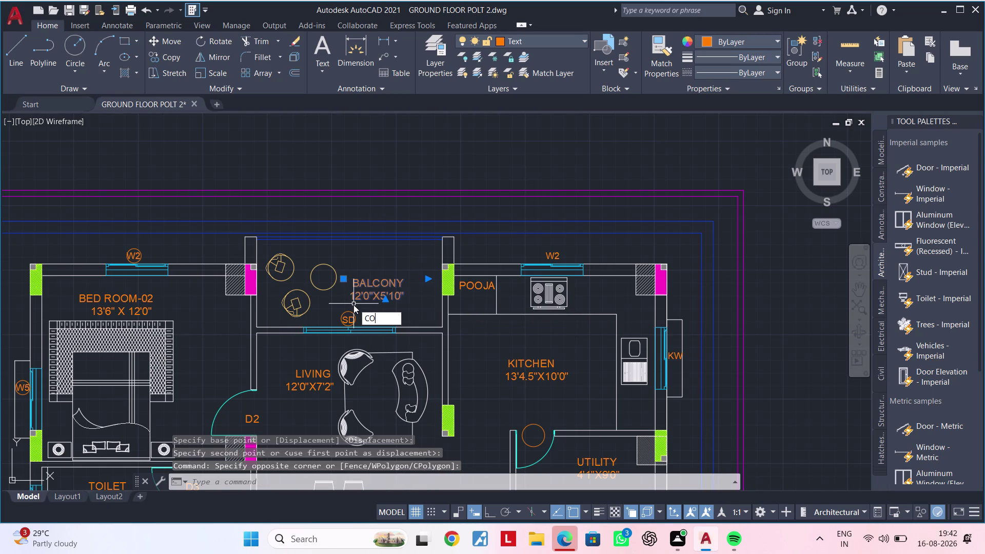
drag(363, 295, 388, 404)
Place the BALCONY label copy in the bottom room.
scroll(down, 3)
middle_drag(393, 398, 408, 135)
scroll(down, 3)
middle_drag(412, 318, 410, 237)
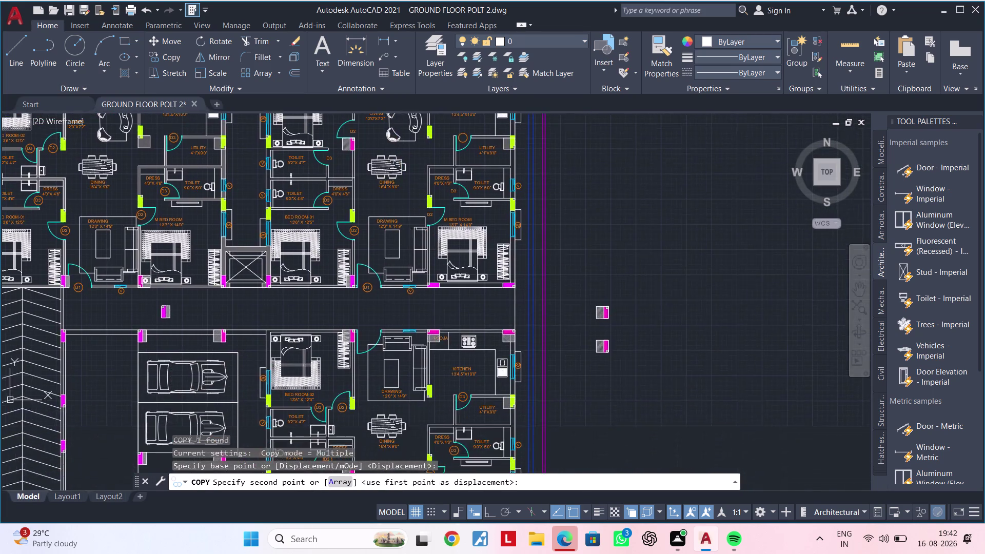
scroll(down, 3)
middle_drag(361, 399, 396, 235)
scroll(up, 3)
scroll(up, 3)
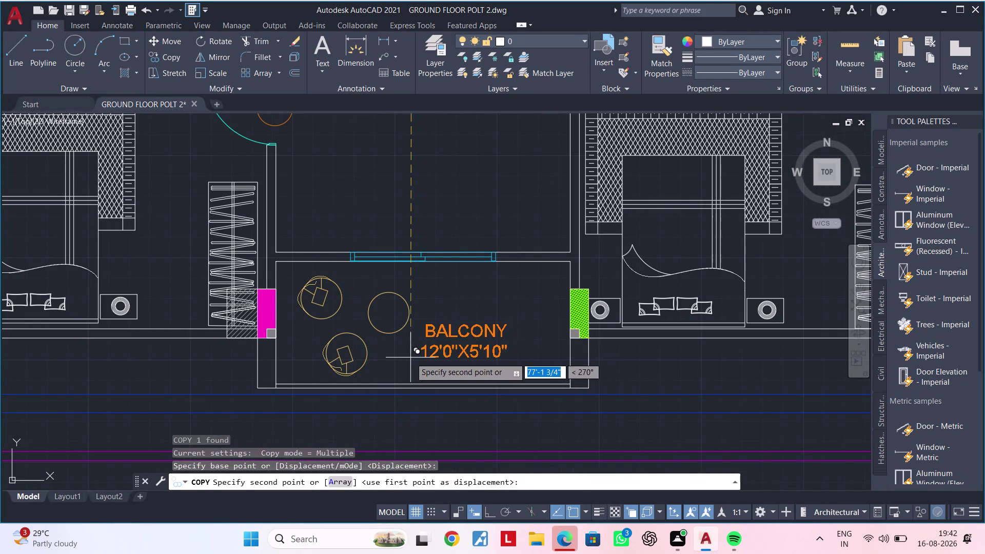
click(400, 361)
key(Escape)
key(Escape)
Select the upper balcony's SD door tag for copying; this first copy attempt is cancelled.
scroll(down, 3)
scroll(down, 3)
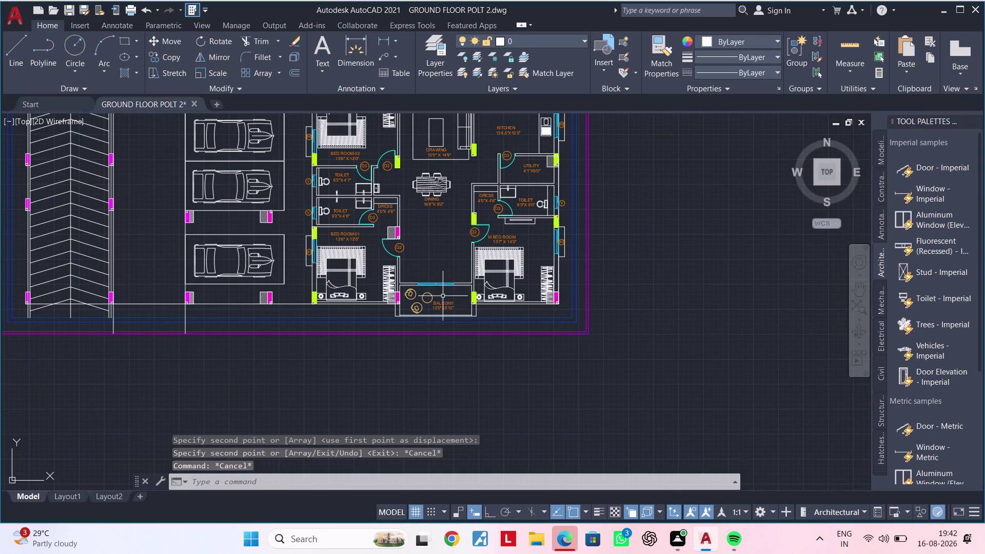
middle_drag(440, 260, 440, 385)
middle_drag(445, 312, 438, 426)
scroll(up, 3)
middle_drag(444, 183, 423, 392)
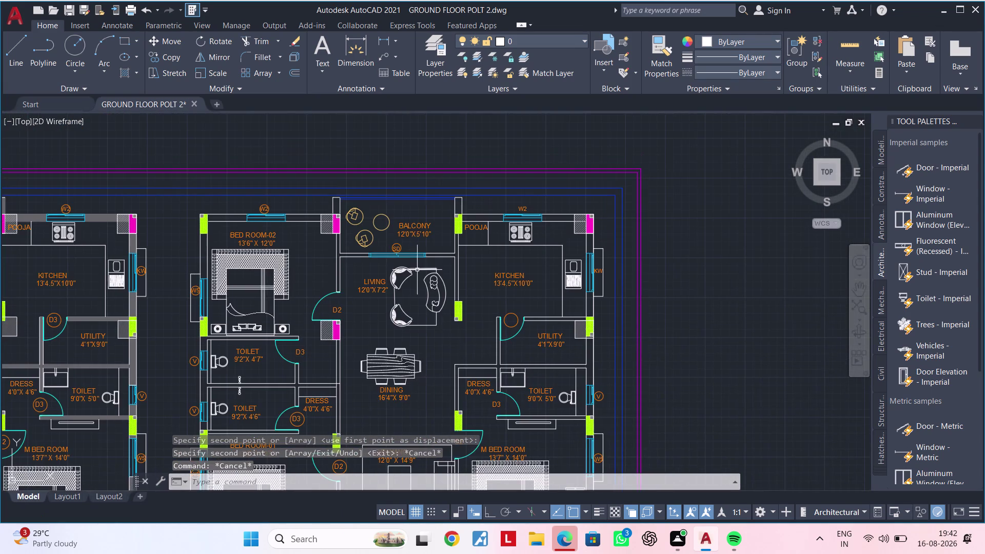
scroll(up, 3)
click(390, 235)
click(383, 240)
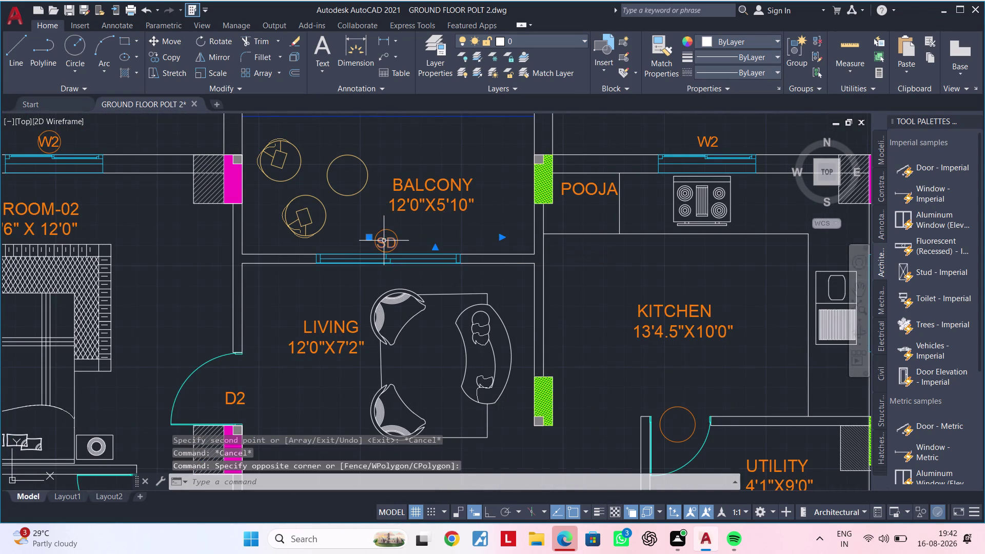
key(c)
key(o)
key(space)
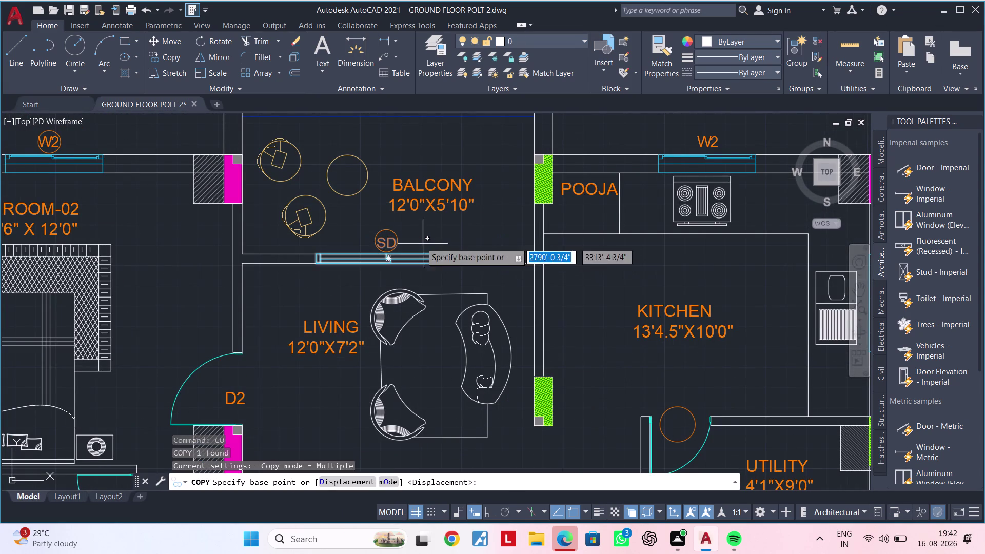
drag(402, 236, 403, 254)
key(Escape)
key(Escape)
Reselect the SD door tag and start copying it from its base point.
scroll(up, 3)
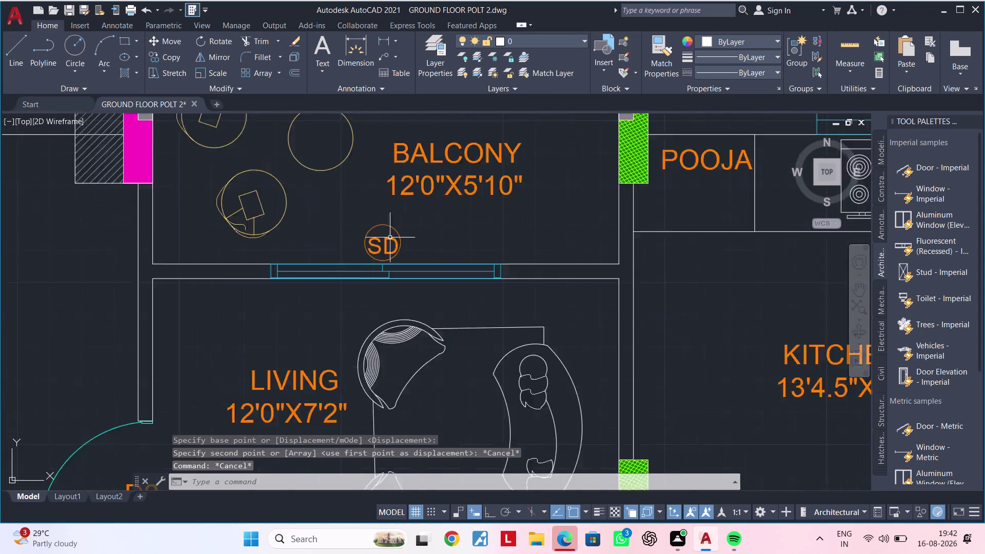
scroll(up, 3)
click(428, 215)
click(345, 256)
text(C)
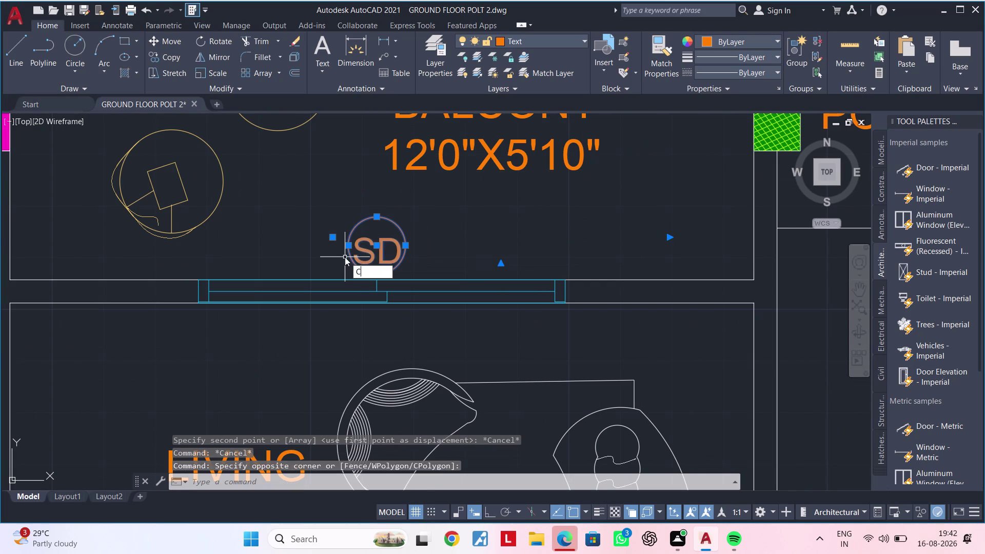
text(O)
key(space)
drag(372, 242, 373, 290)
Place the SD tag copy above the lower apartment's balcony door.
scroll(down, 3)
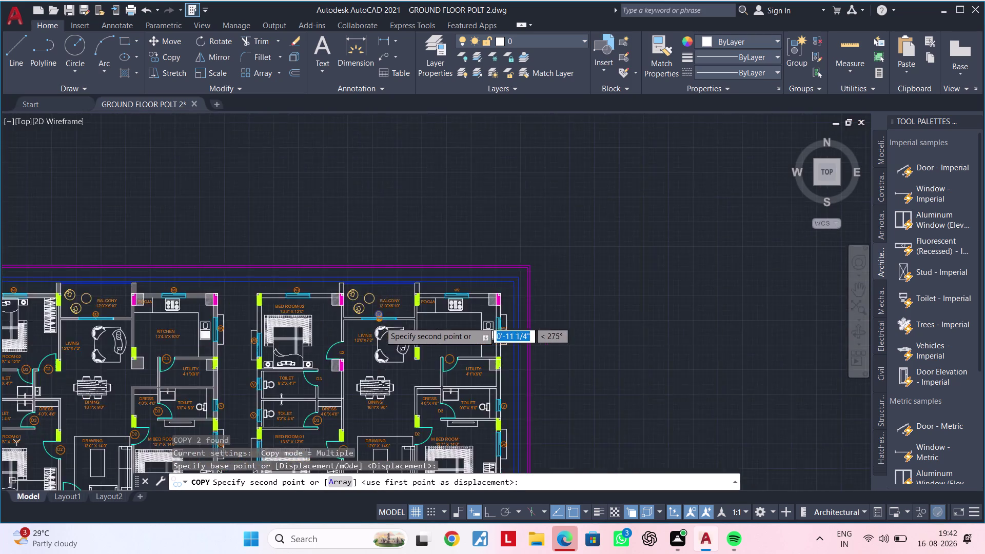
scroll(down, 3)
middle_drag(384, 342, 402, 194)
middle_drag(394, 376, 407, 294)
scroll(up, 3)
middle_drag(406, 367, 410, 318)
scroll(up, 3)
click(410, 342)
key(Escape)
key(Escape)
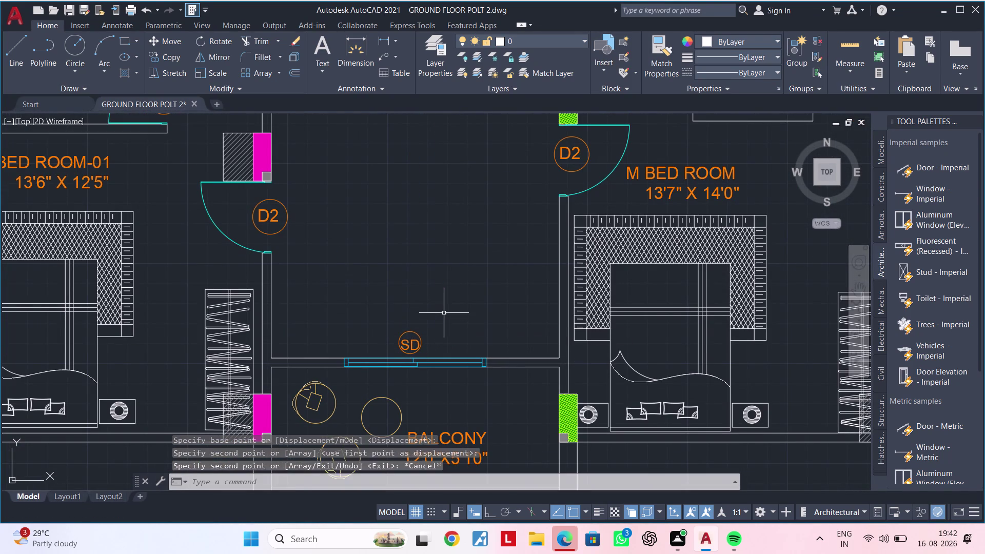
key(Escape)
key(Escape)
Pan and zoom around the ground-floor unit, upper rooms and parking area to review the plan.
scroll(down, 3)
middle_drag(460, 292, 437, 301)
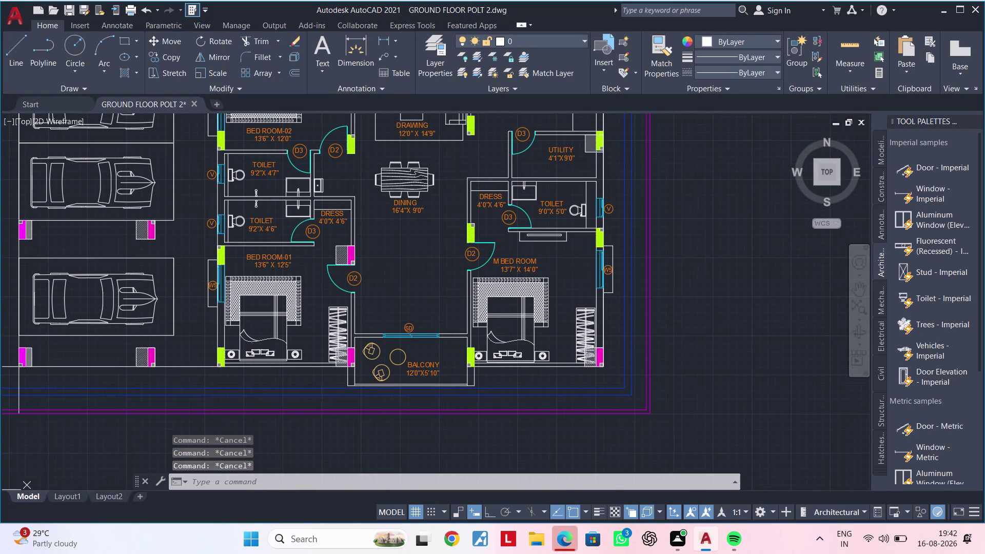
middle_drag(420, 300, 389, 361)
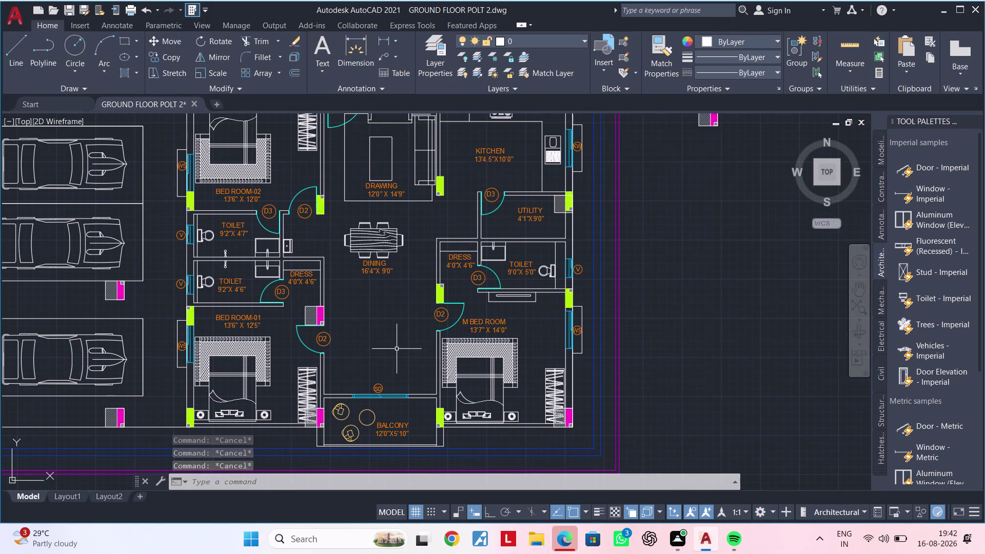
middle_drag(398, 347, 358, 347)
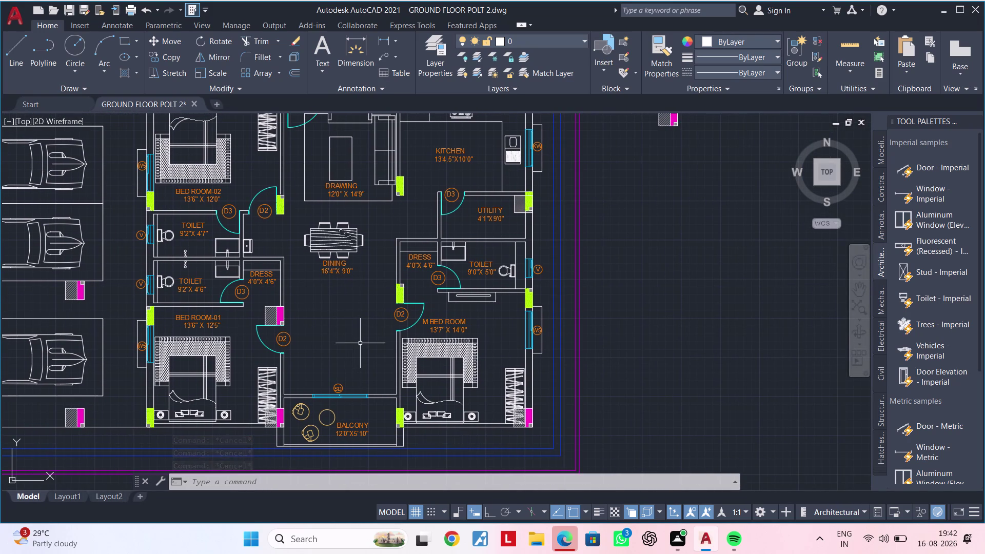
middle_drag(353, 340, 387, 329)
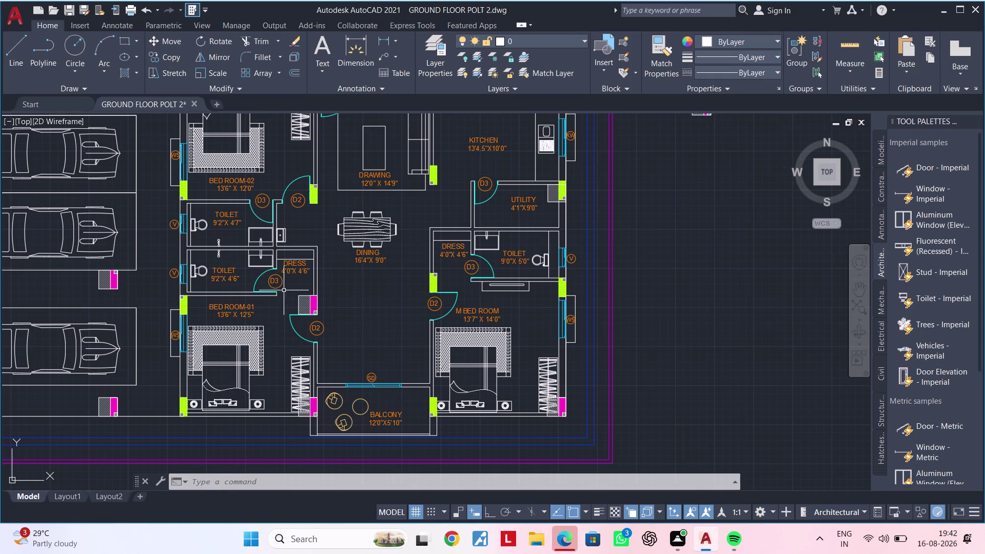
scroll(up, 3)
middle_drag(293, 288, 345, 353)
middle_drag(216, 305, 219, 381)
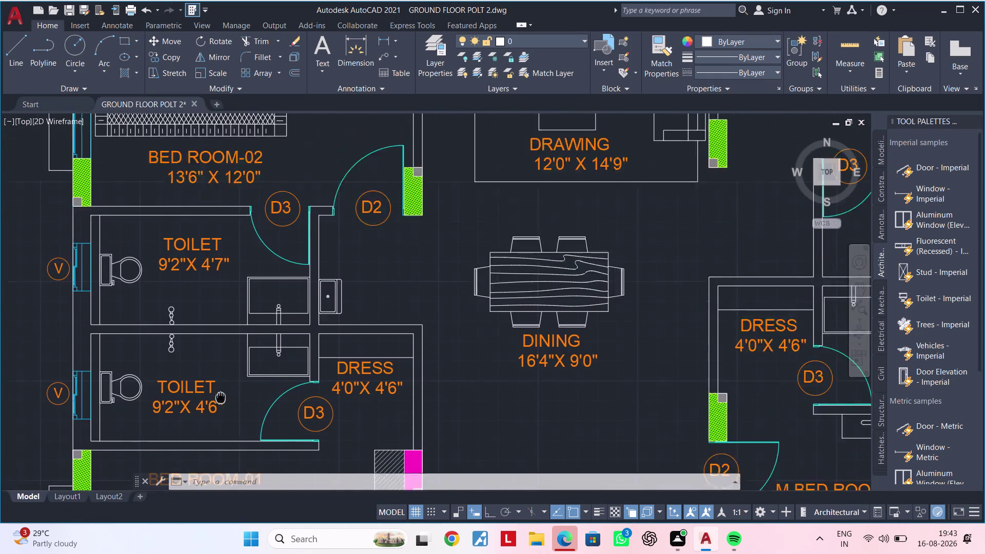
middle_drag(219, 381, 226, 428)
scroll(down, 3)
middle_drag(206, 317, 158, 388)
middle_drag(229, 260, 175, 309)
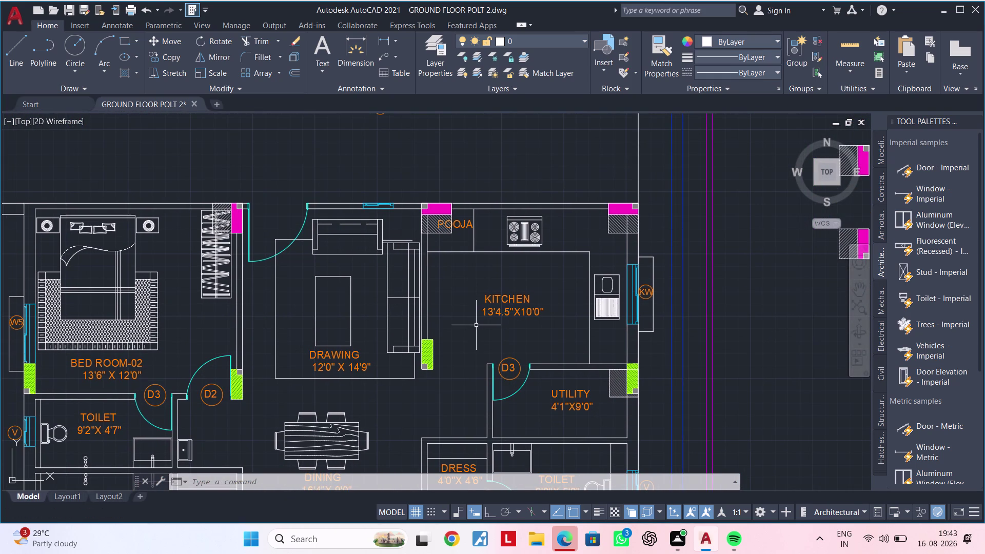
middle_drag(460, 329, 416, 272)
scroll(down, 3)
middle_drag(416, 272, 492, 260)
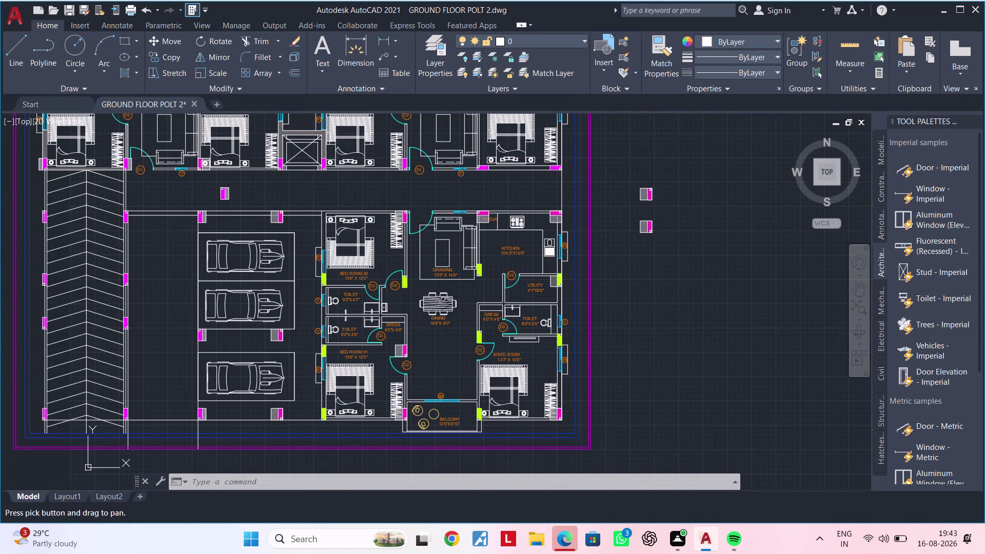
scroll(up, 3)
middle_drag(296, 344, 394, 348)
Clear any pending commands and bring the two toilets into view.
key(Escape)
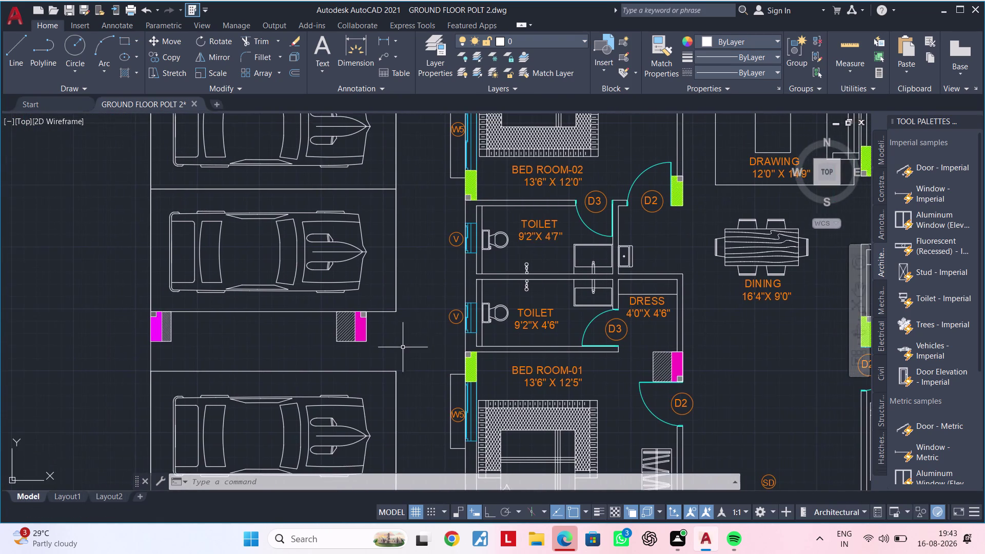
key(Escape)
middle_drag(406, 334, 382, 479)
key(Escape)
middle_drag(394, 353, 373, 499)
scroll(down, 3)
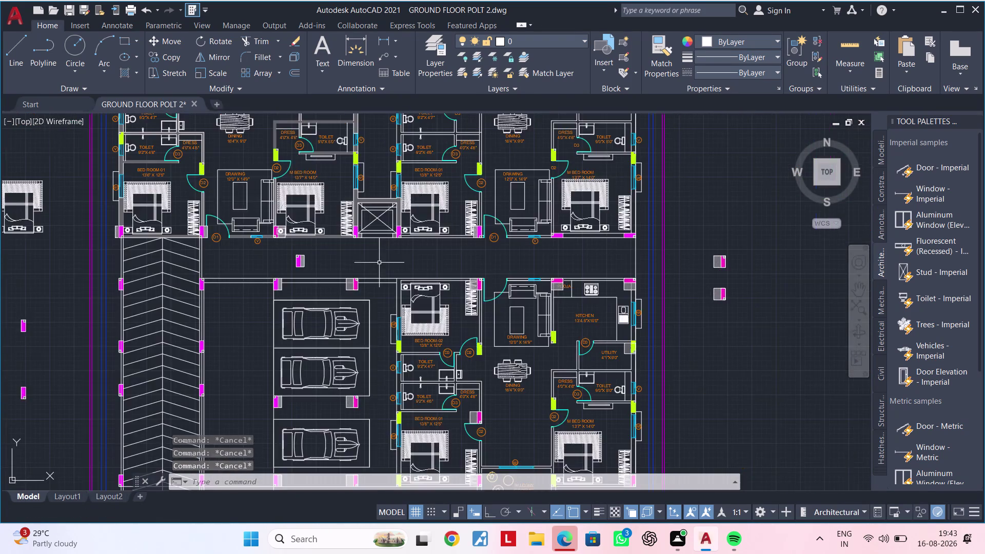
middle_drag(374, 263, 290, 404)
scroll(up, 3)
middle_drag(262, 285, 244, 299)
scroll(up, 3)
Start a solid hatch fill with the H alias beside the toilet walls.
key(Escape)
key(Escape)
text(H)
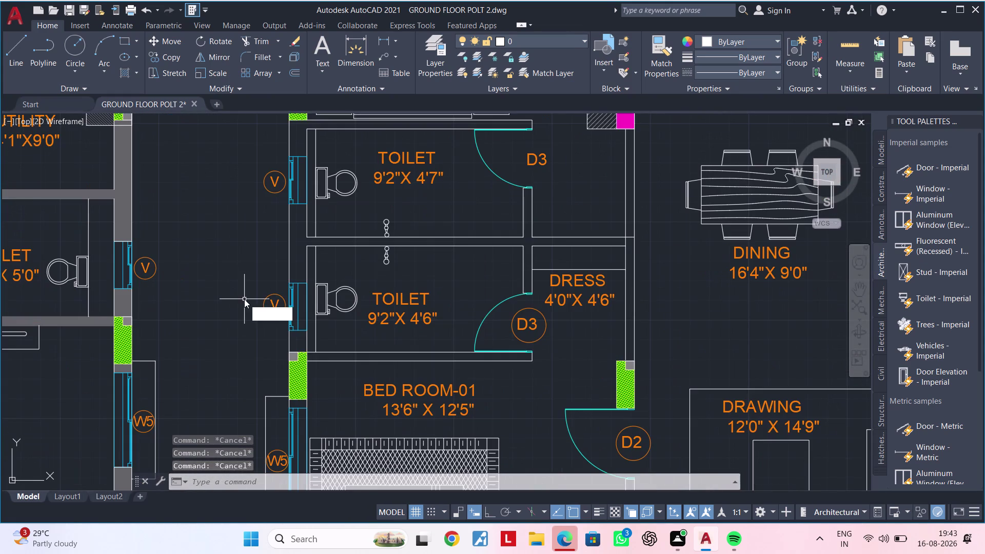
key(space)
middle_drag(254, 236, 211, 304)
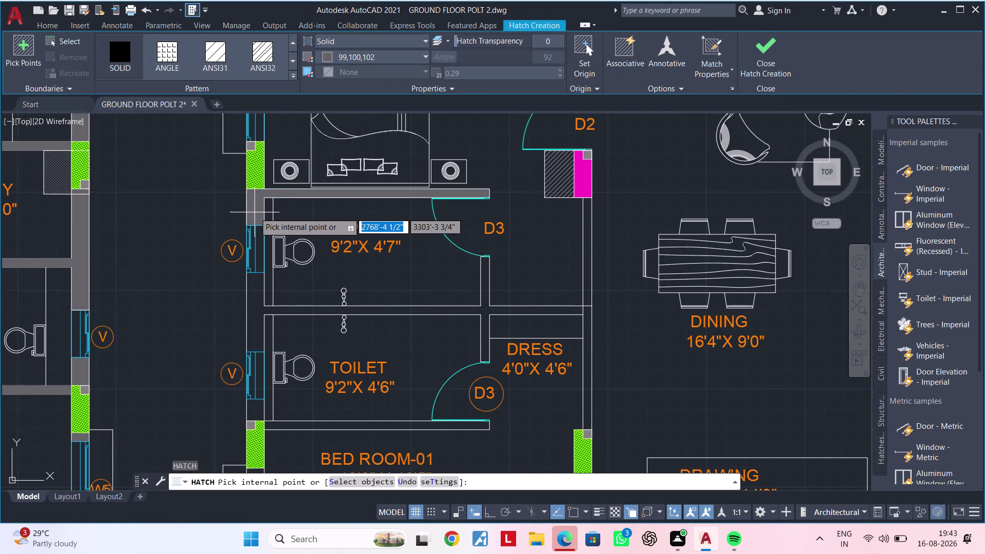
Undo the first trial fill near the toilets and zoom in on the wall junction.
click(254, 212)
key(Escape)
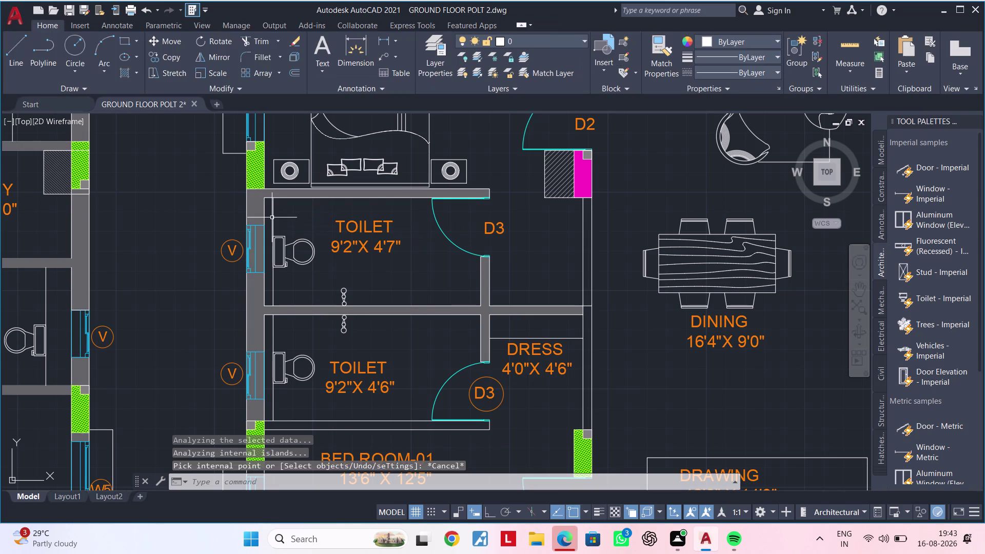
key(Escape)
key(Escape)
key(Escape)
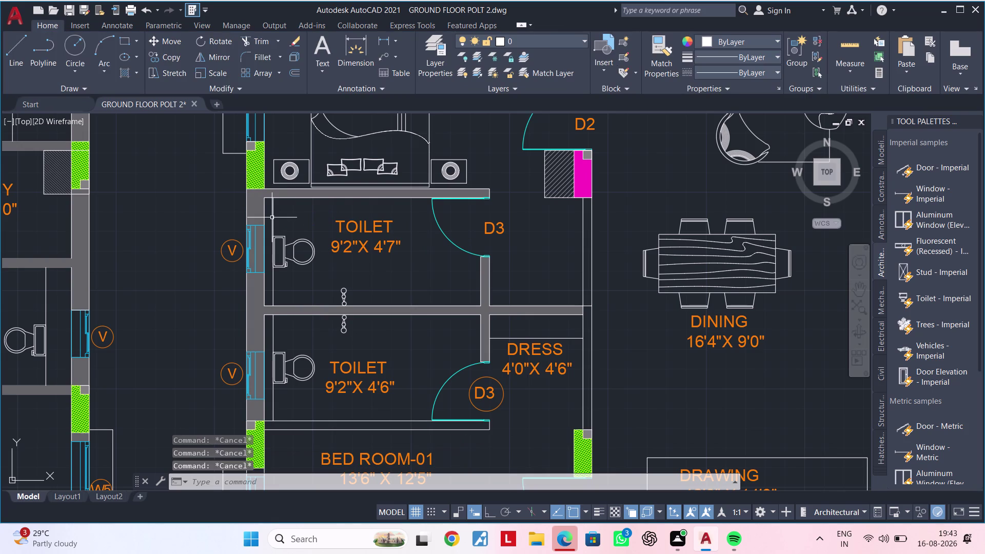
key(ctrl+z)
key(Escape)
middle_drag(302, 224, 290, 263)
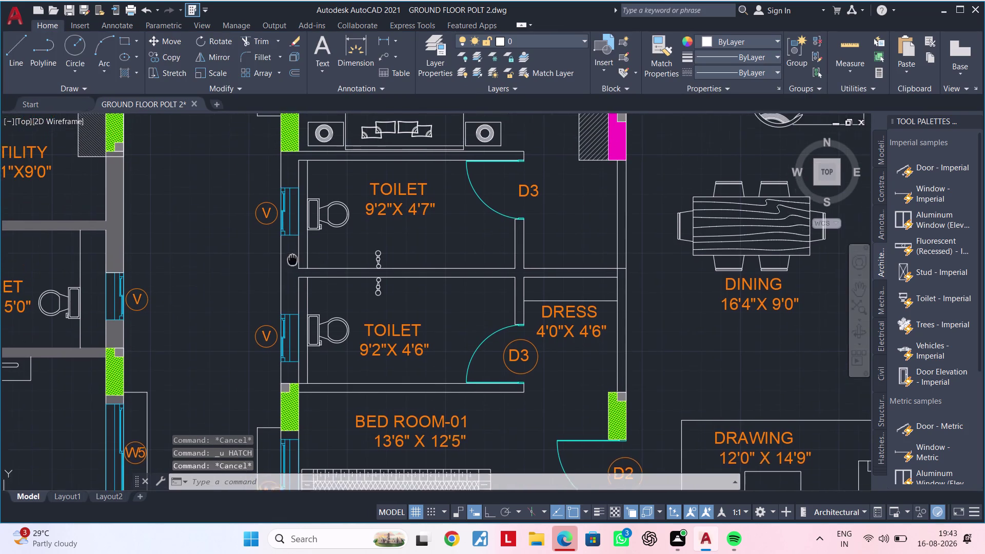
middle_drag(290, 263, 289, 265)
scroll(up, 3)
key(Escape)
key(Escape)
Draw a short line across the wall end where the two toilets meet.
text(L)
key(space)
scroll(up, 3)
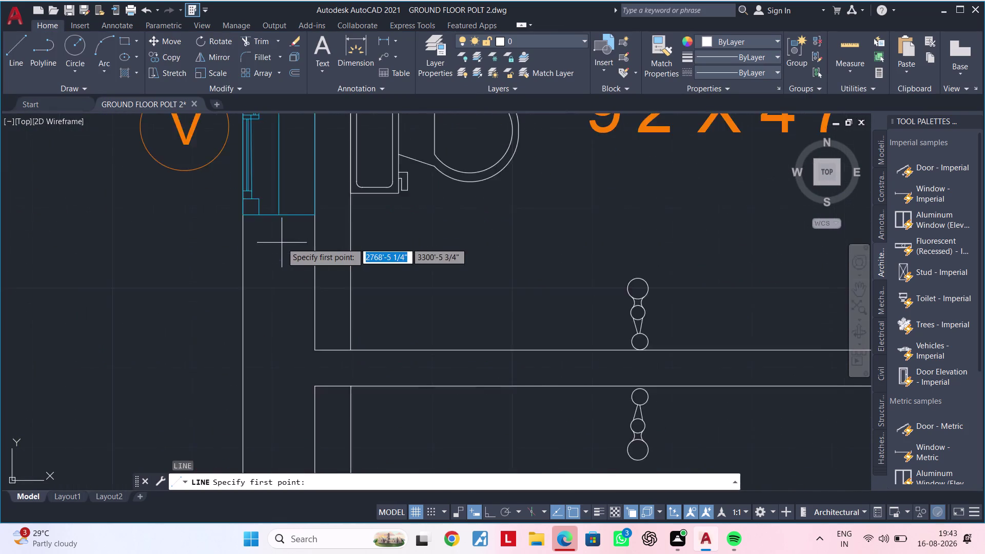
scroll(up, 3)
click(220, 195)
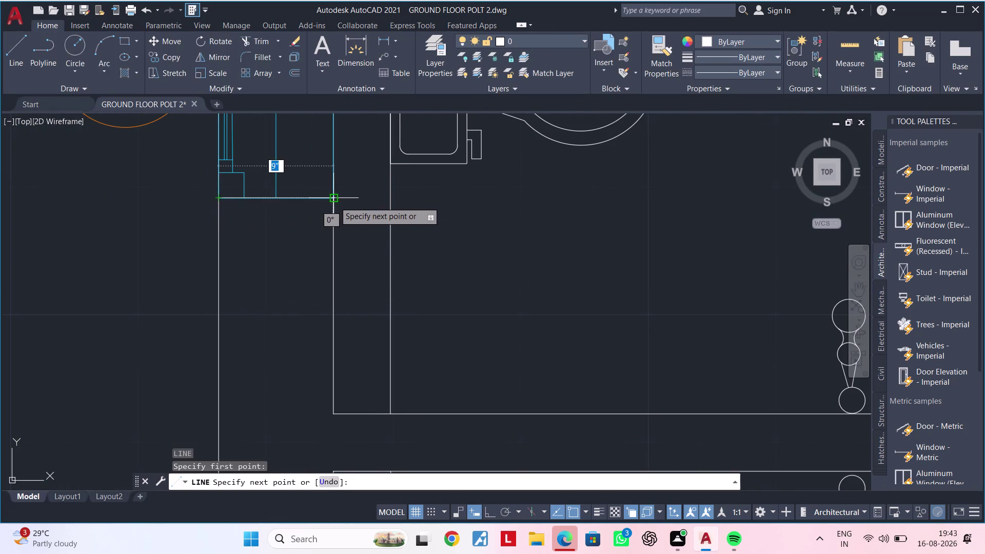
click(334, 201)
key(Escape)
scroll(down, 3)
middle_drag(322, 253, 323, 193)
Hatch the area inside the wall as a trial, then undo that fill.
key(Escape)
text(H)
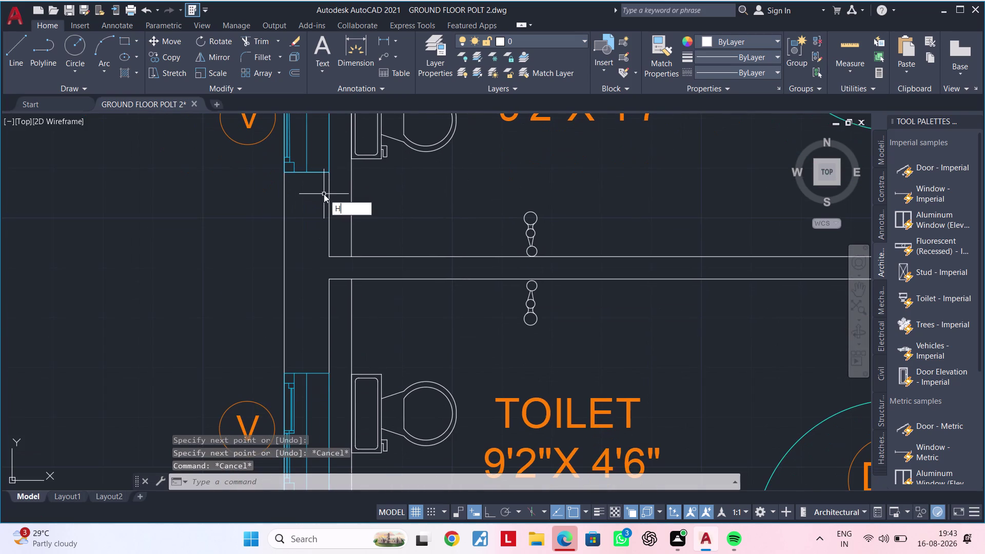
key(space)
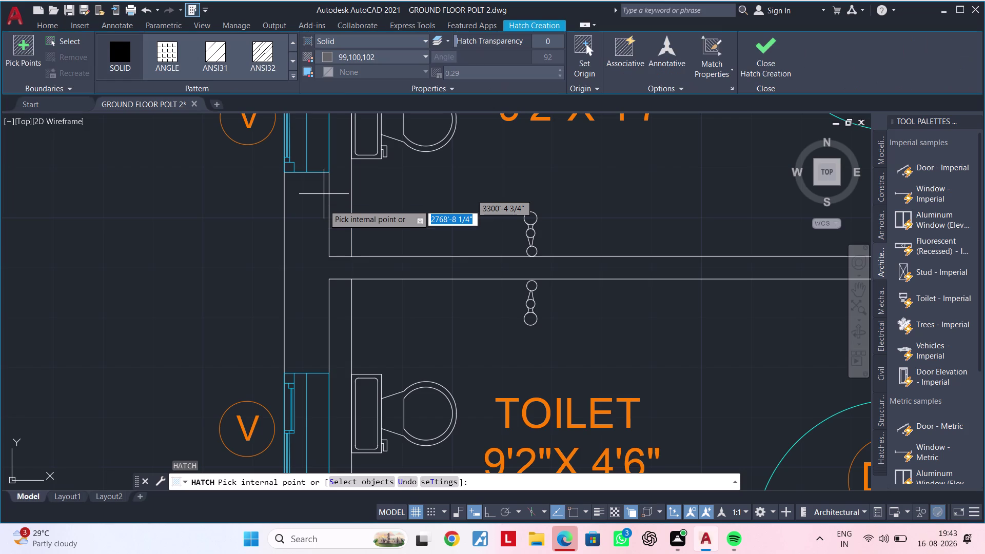
click(319, 263)
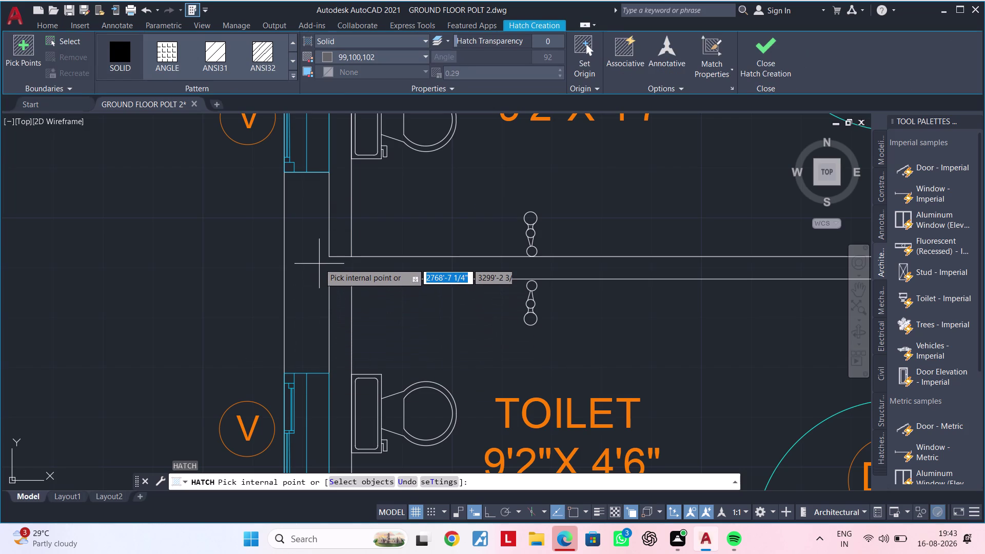
key(Escape)
key(Escape)
key(Escape)
key(Escape)
key(Escape)
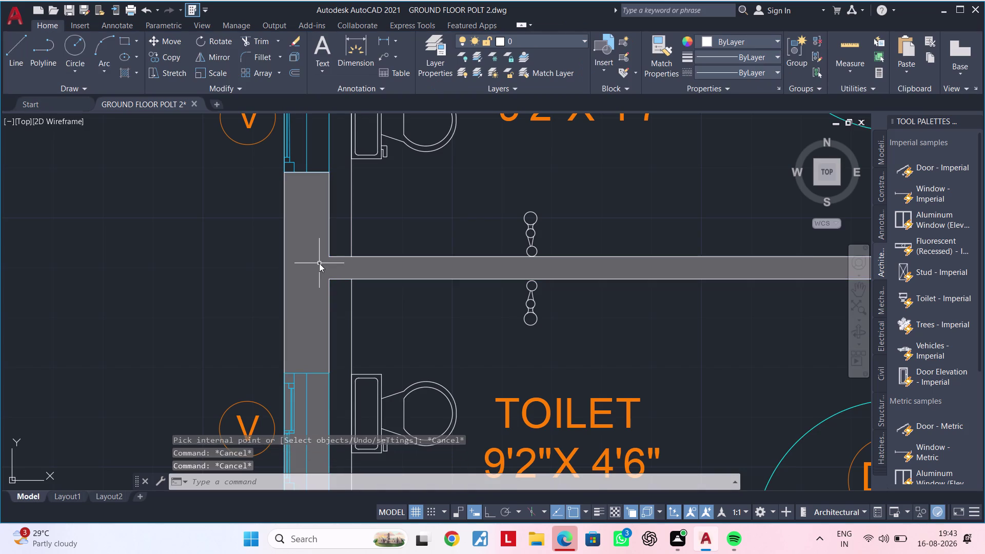
key(ctrl+z)
key(Escape)
key(Escape)
Restart the LINE command, ready for its first point.
text(L)
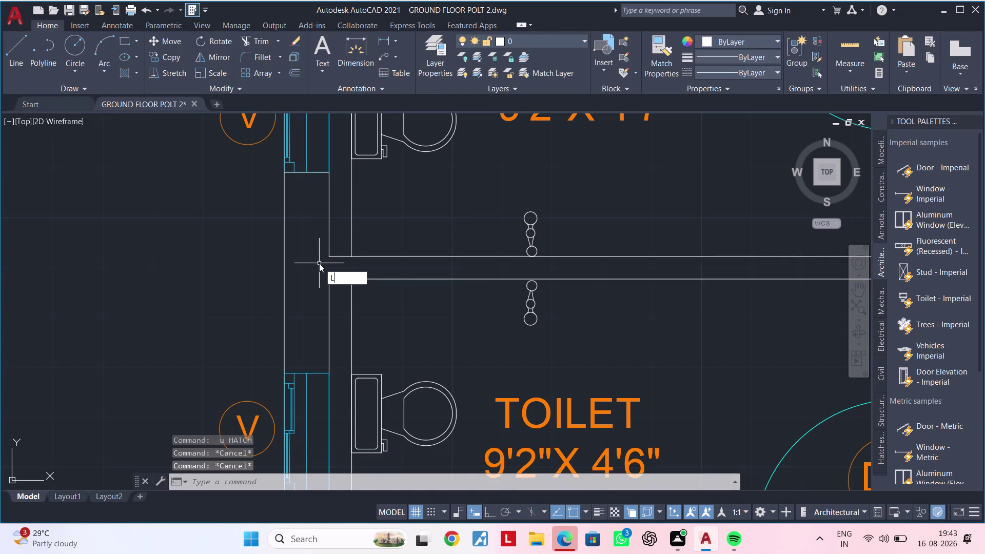
key(space)
scroll(up, 3)
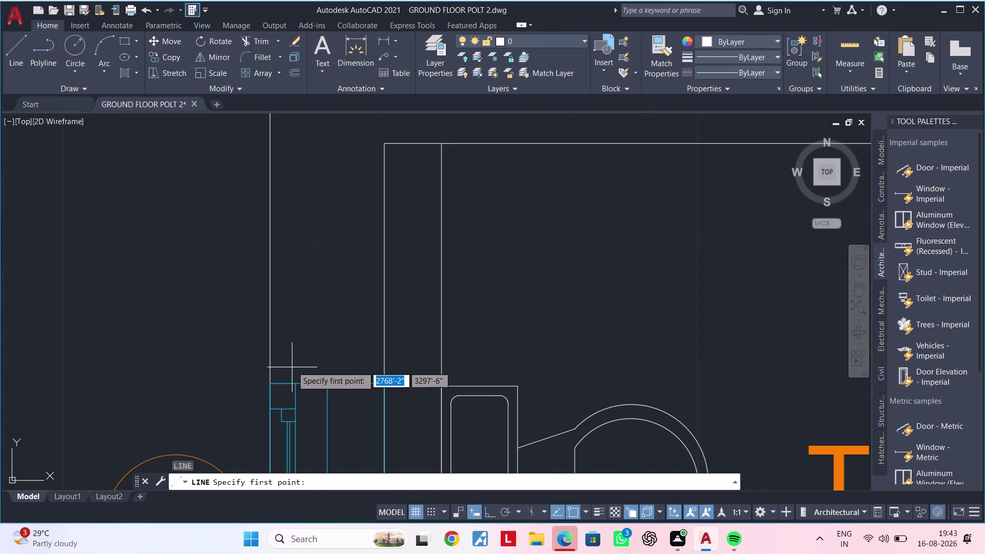
Draw a short line across a wall corner, then cancel out of it.
click(270, 384)
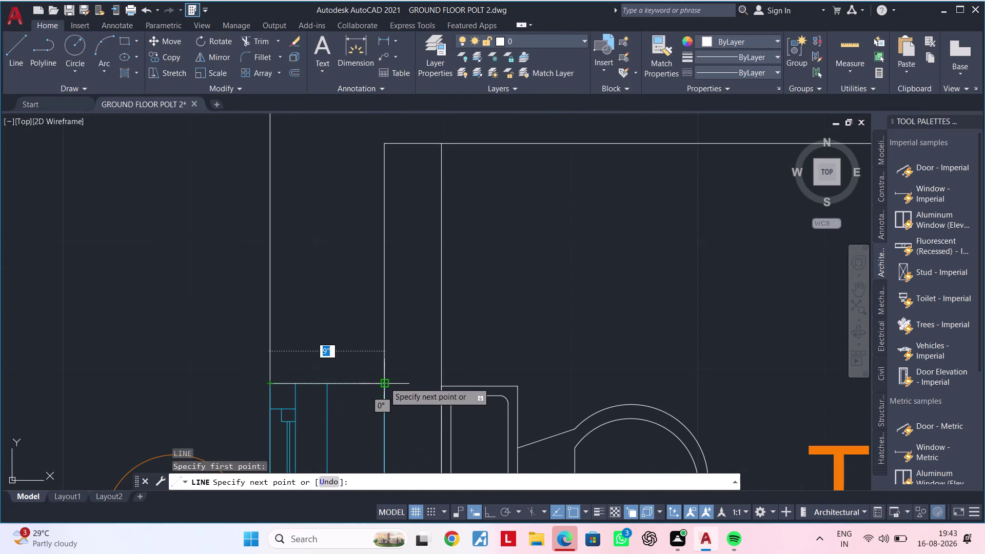
click(384, 382)
key(Escape)
key(Escape)
scroll(down, 3)
middle_drag(371, 318, 336, 322)
key(Escape)
key(Escape)
Hatch-fill two wall areas beside the toilets.
key(h)
key(space)
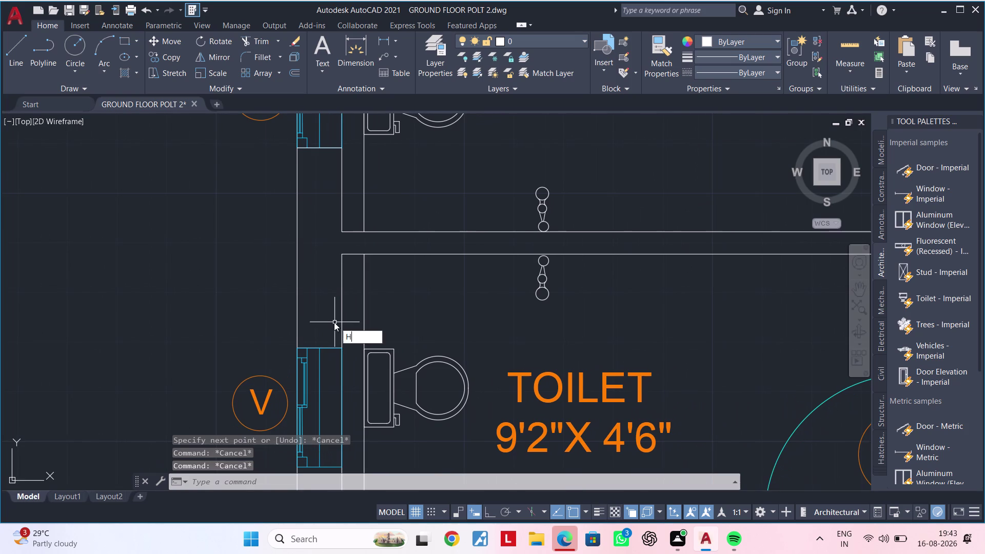
click(328, 260)
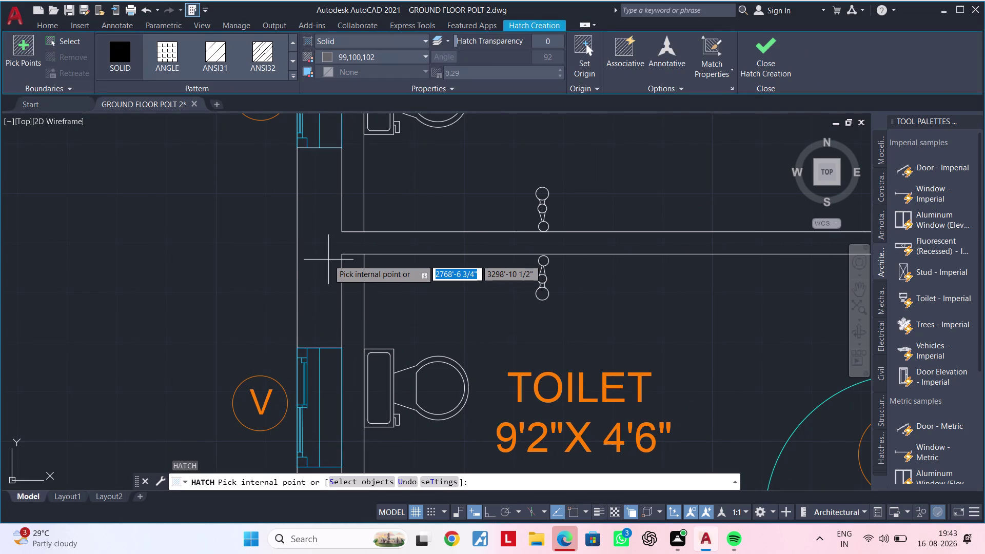
scroll(down, 3)
middle_drag(339, 274, 329, 186)
scroll(up, 3)
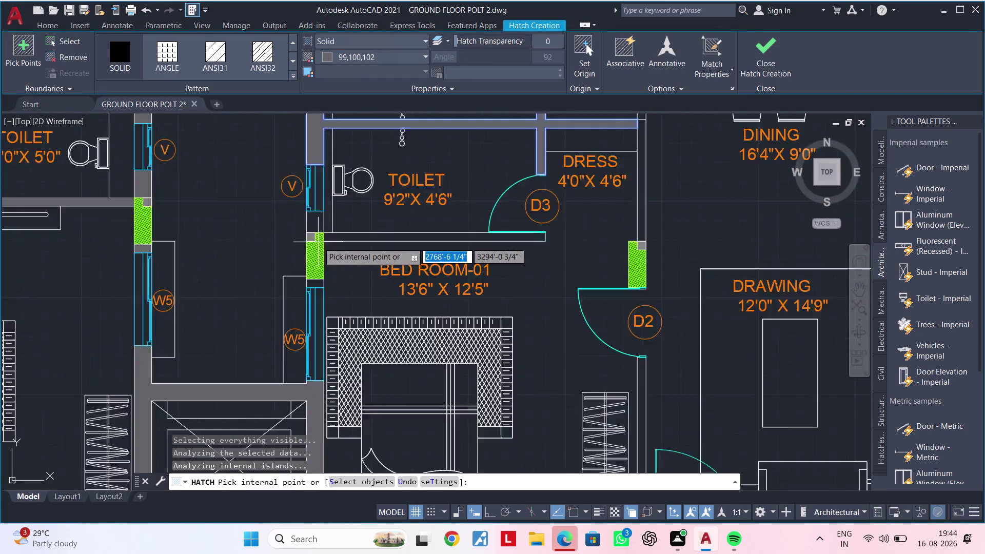
scroll(up, 3)
click(312, 192)
scroll(down, 3)
key(Escape)
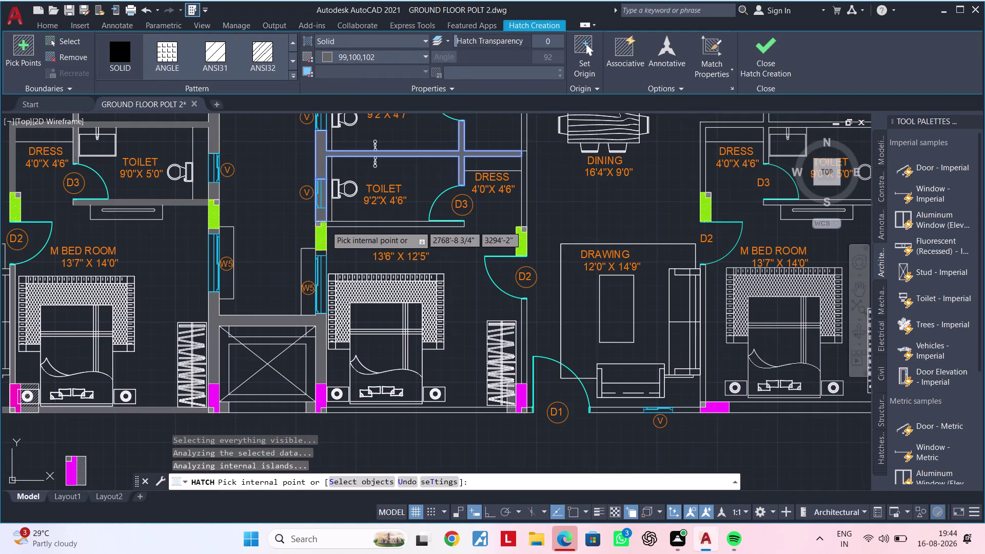
key(Escape)
key(Escape)
Undo the recent hatch and line changes.
scroll(up, 3)
key(Escape)
key(Escape)
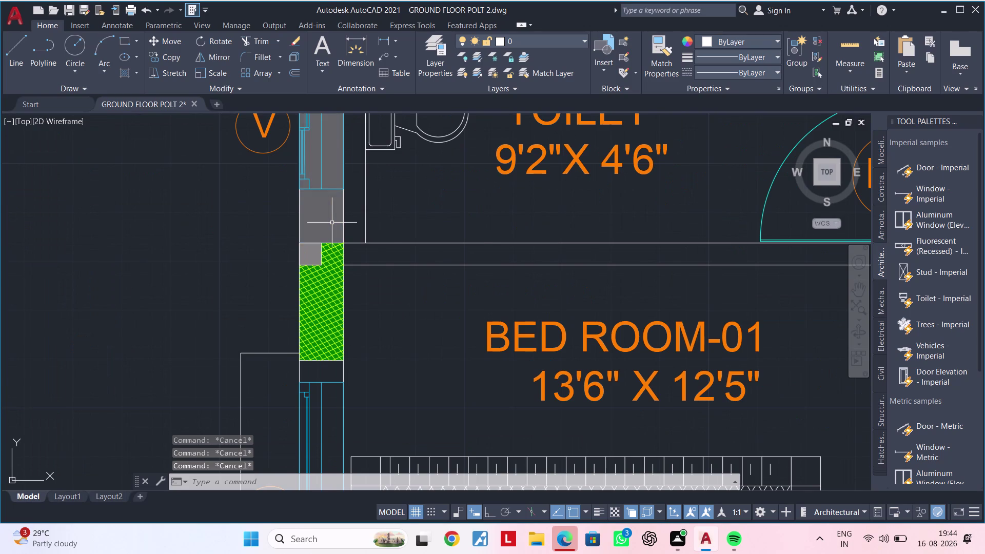
key(ctrl+z)
key(Escape)
scroll(up, 3)
key(ctrl+z)
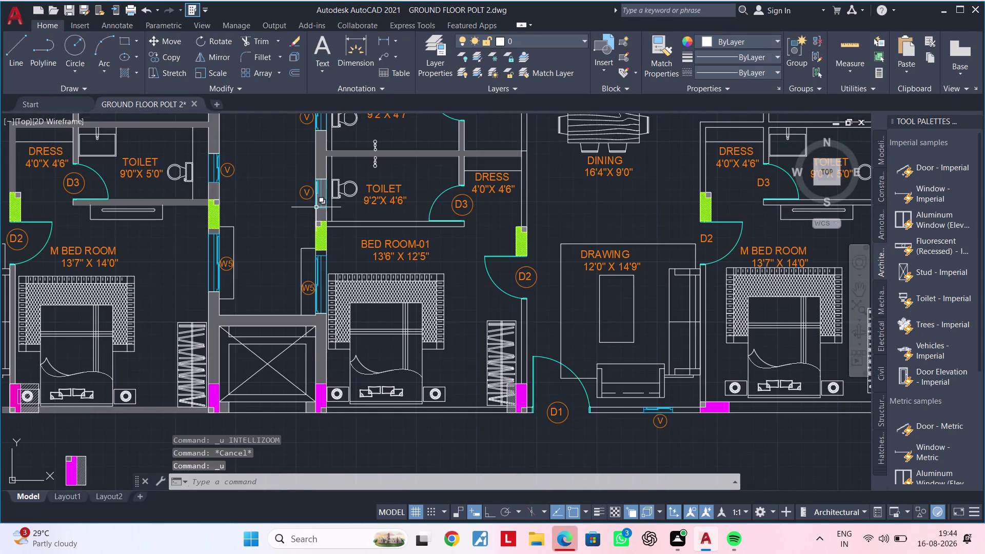
scroll(up, 3)
key(ctrl+z)
key(Escape)
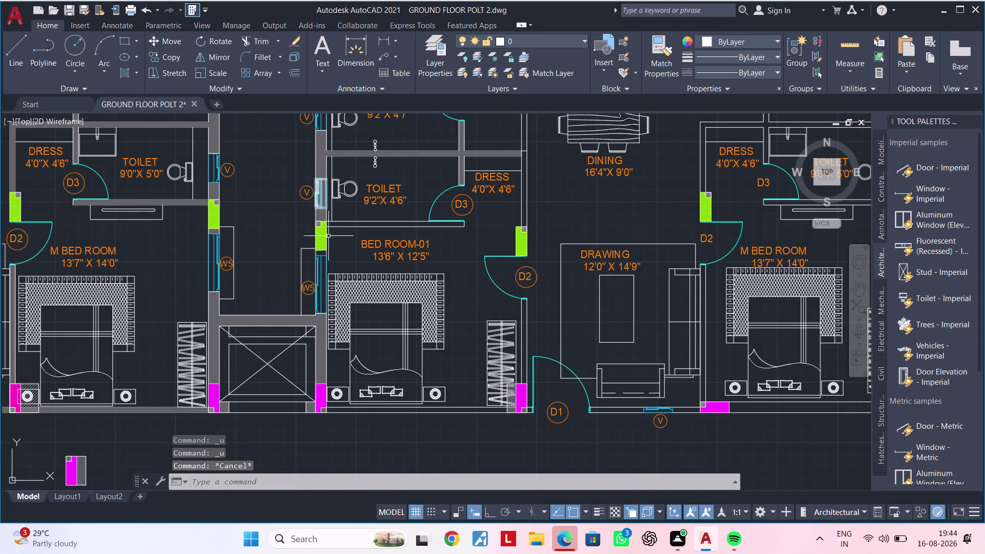
scroll(up, 3)
key(ctrl+z)
key(ctrl+z)
scroll(up, 3)
key(Escape)
key(Escape)
With ortho on, draw a short line across the toilet wall end.
text(L)
key(space)
middle_drag(328, 236, 327, 452)
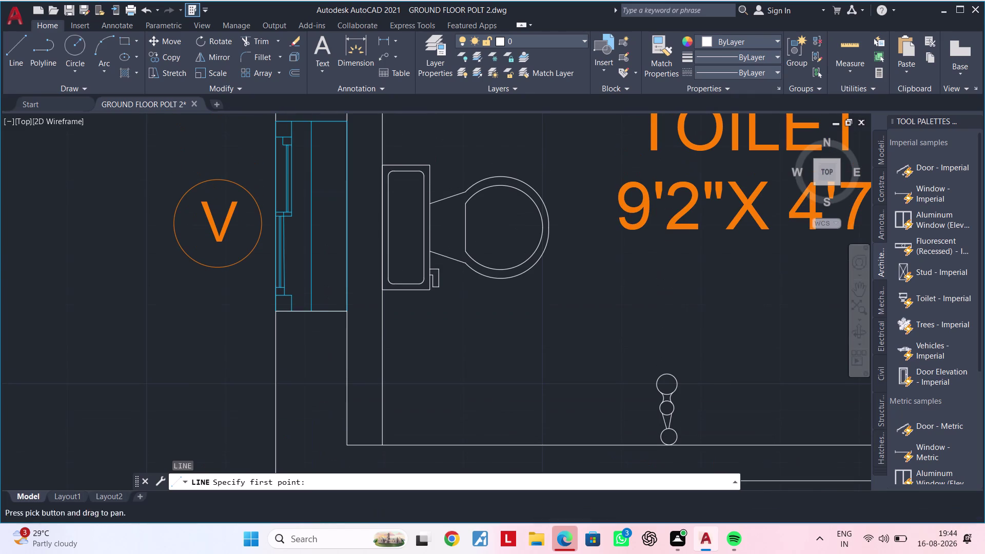
scroll(down, 3)
middle_drag(316, 374, 332, 253)
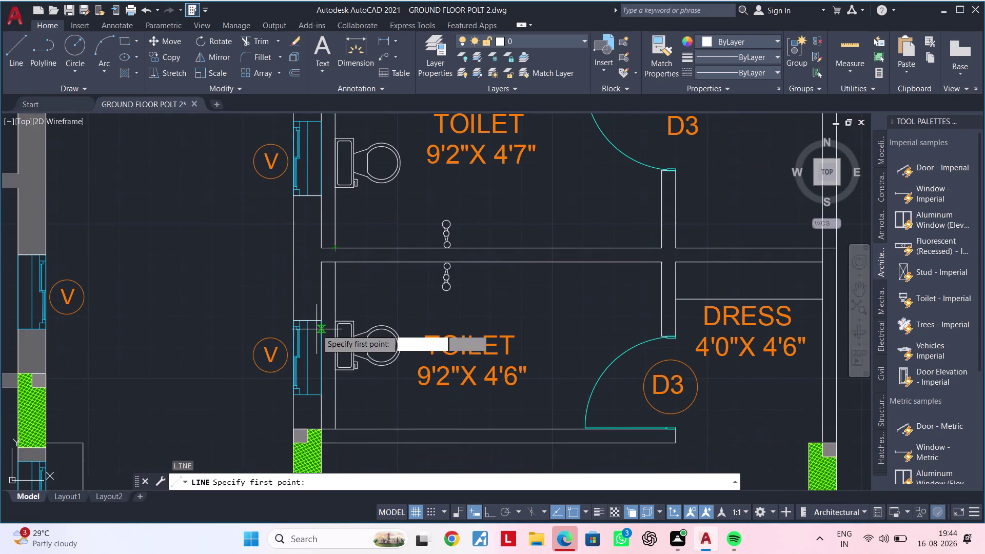
scroll(up, 3)
scroll(down, 3)
middle_drag(316, 343, 327, 292)
scroll(up, 3)
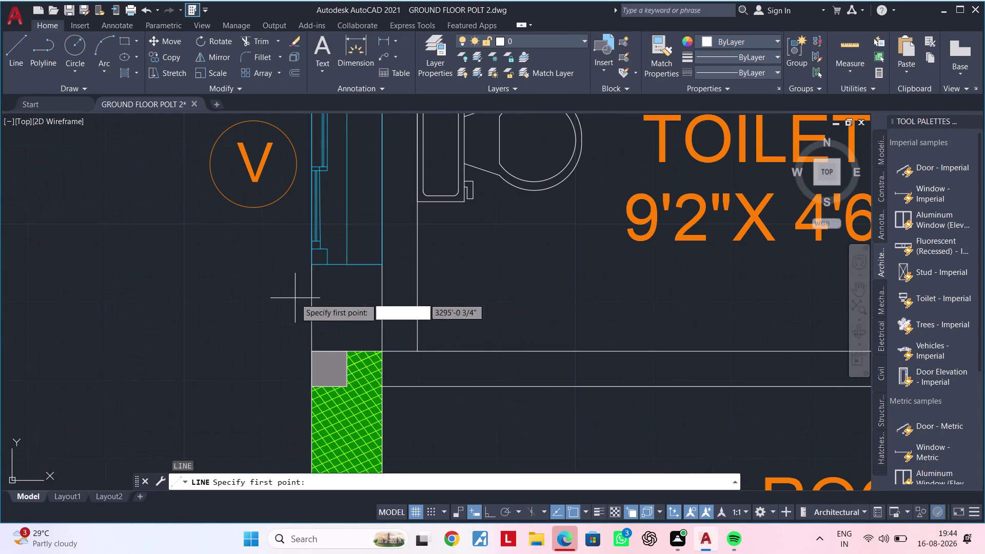
click(310, 263)
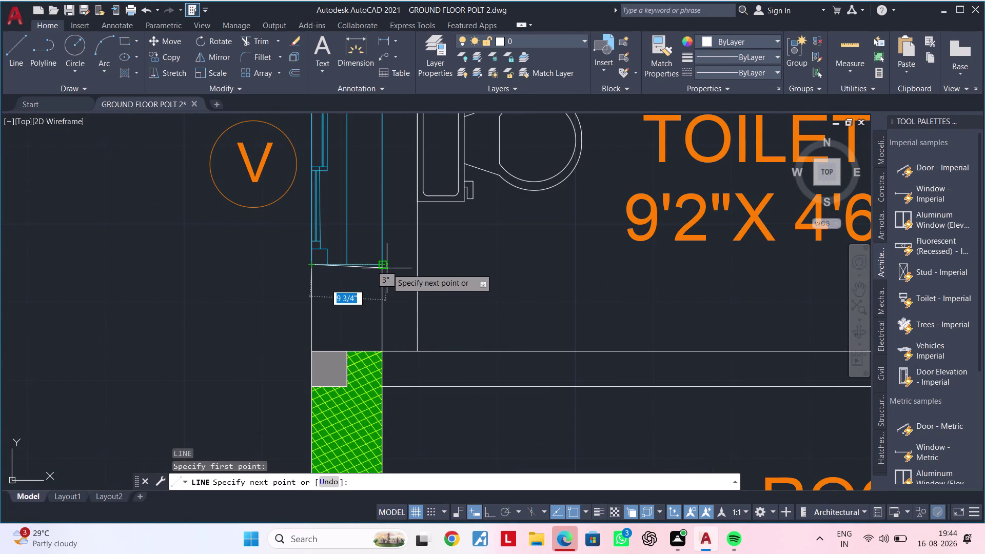
click(489, 512)
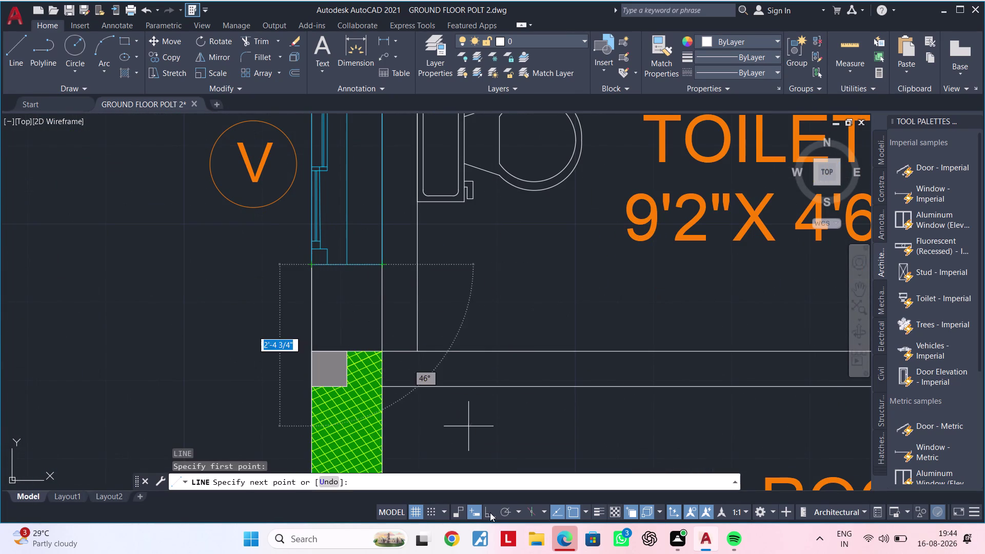
scroll(up, 3)
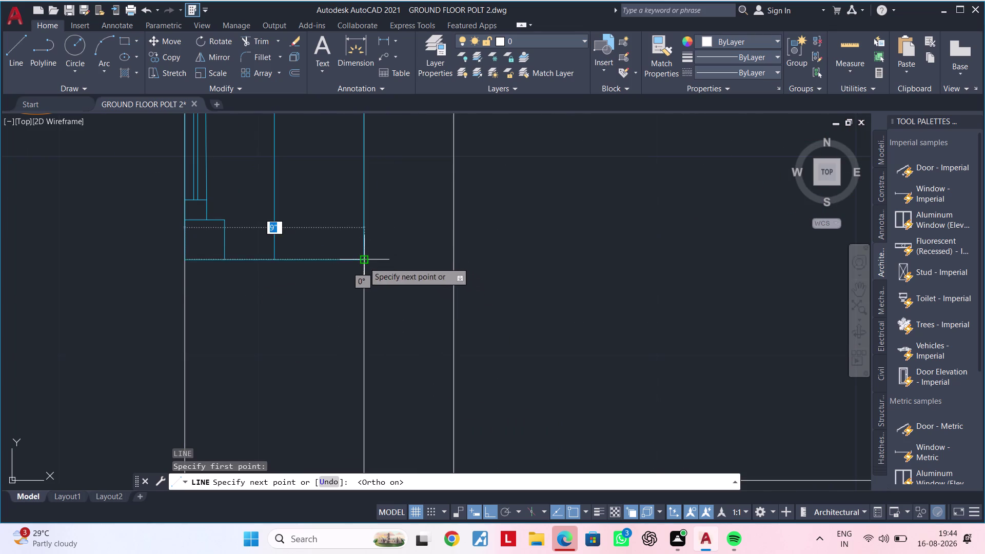
click(363, 263)
scroll(down, 3)
key(Escape)
Draw a closing line across the wall below the green hatch.
middle_drag(373, 348, 379, 210)
scroll(down, 3)
middle_drag(436, 386, 432, 348)
scroll(up, 3)
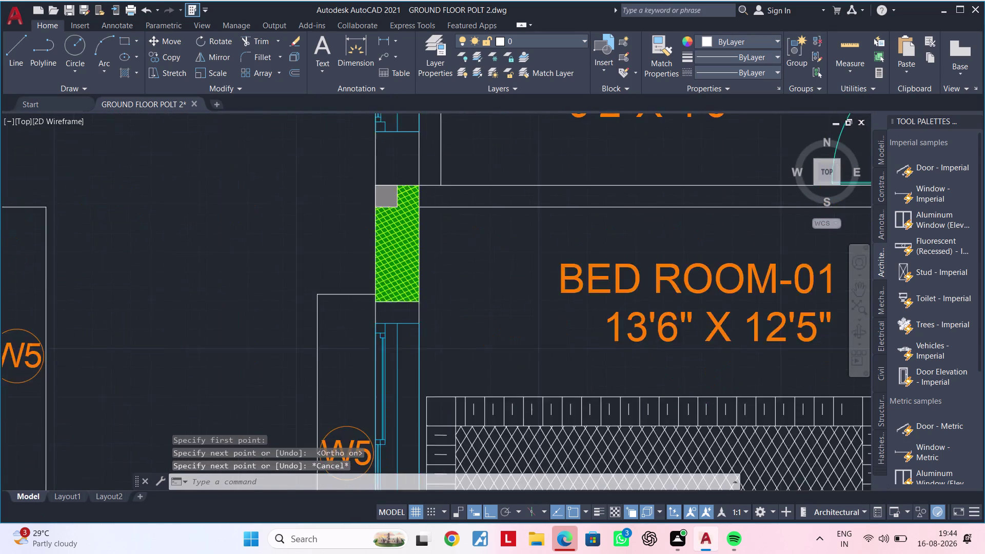
scroll(up, 3)
key(space)
scroll(up, 3)
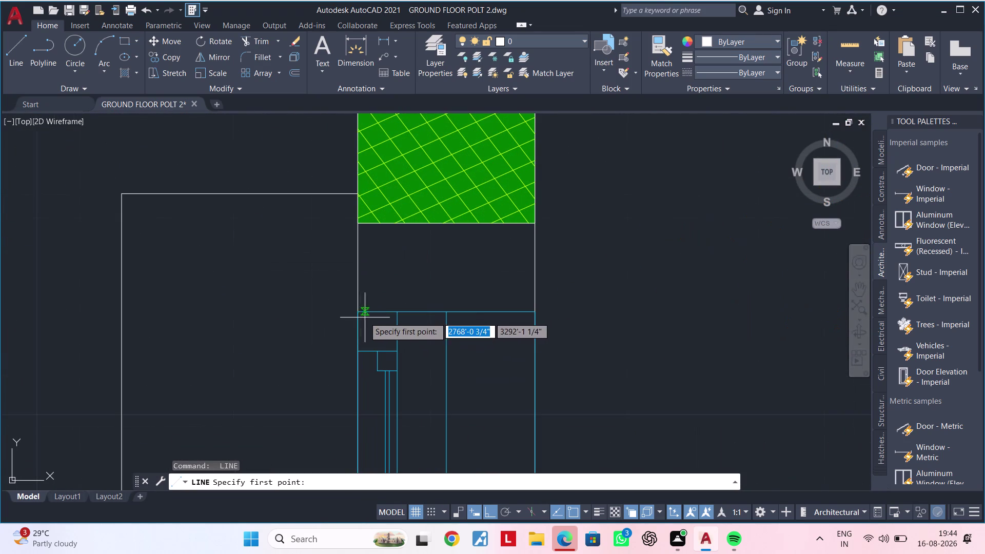
click(359, 309)
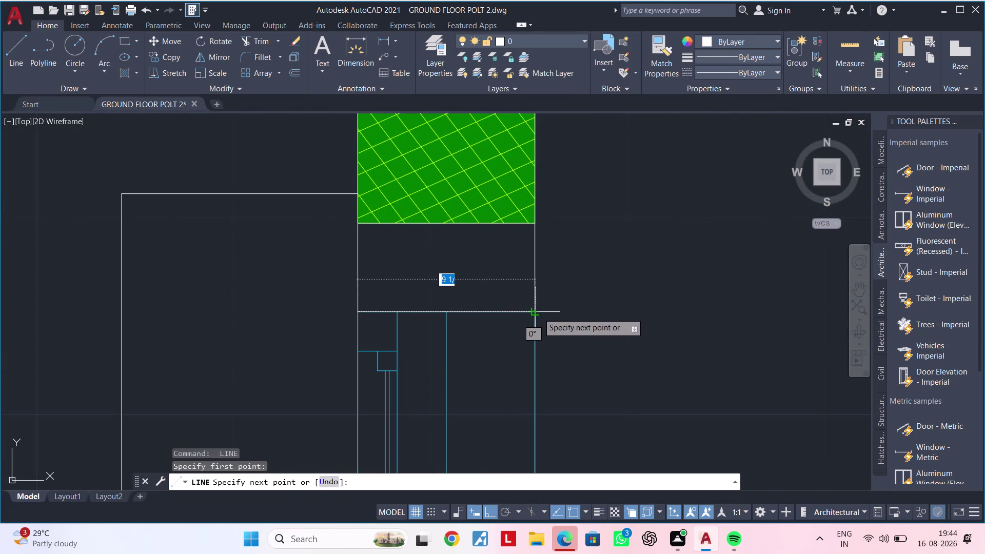
click(534, 313)
scroll(down, 3)
middle_drag(553, 343, 549, 108)
key(Escape)
Close the wall end on the front wall near D1 with a short line.
middle_drag(548, 292, 506, 150)
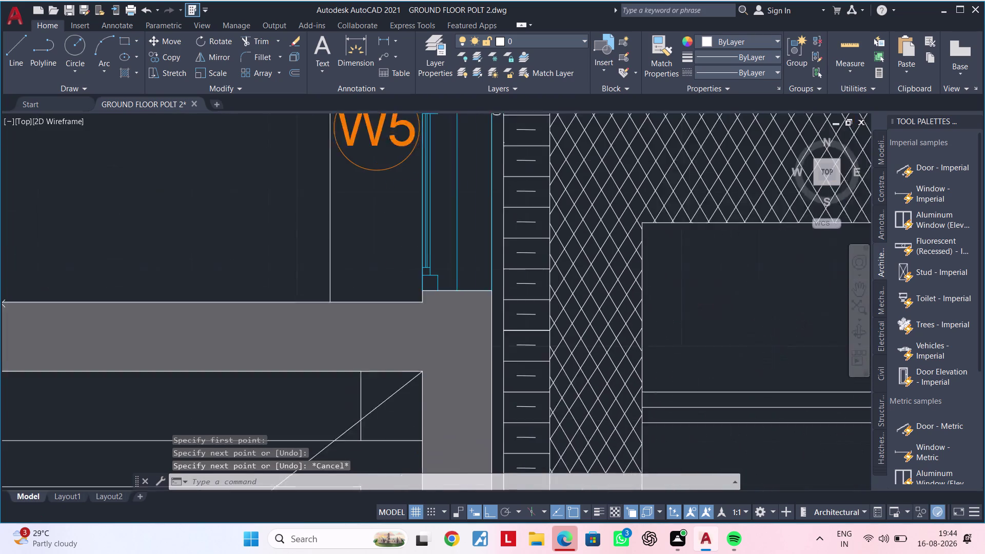
middle_drag(506, 150, 490, 80)
scroll(down, 3)
middle_drag(507, 255, 357, 375)
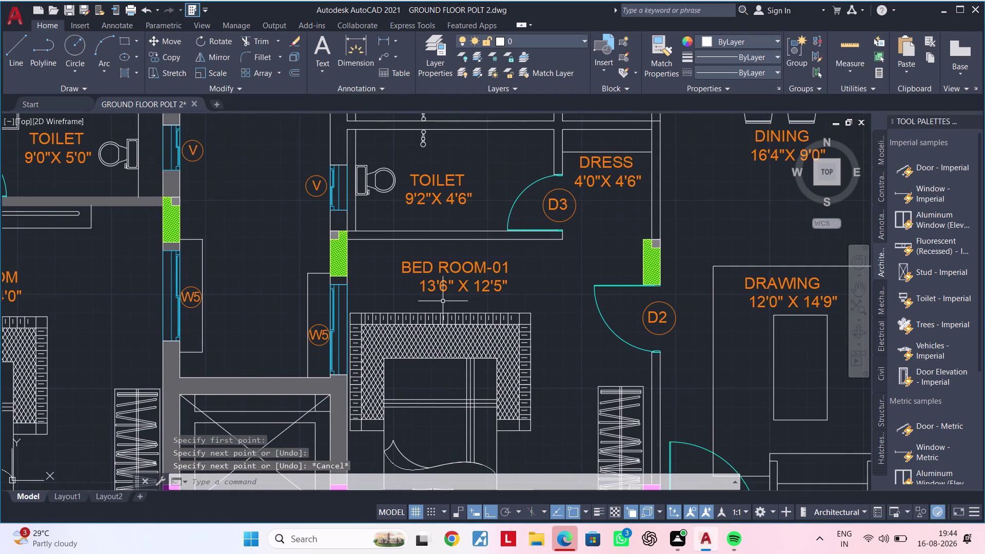
middle_drag(442, 294, 417, 331)
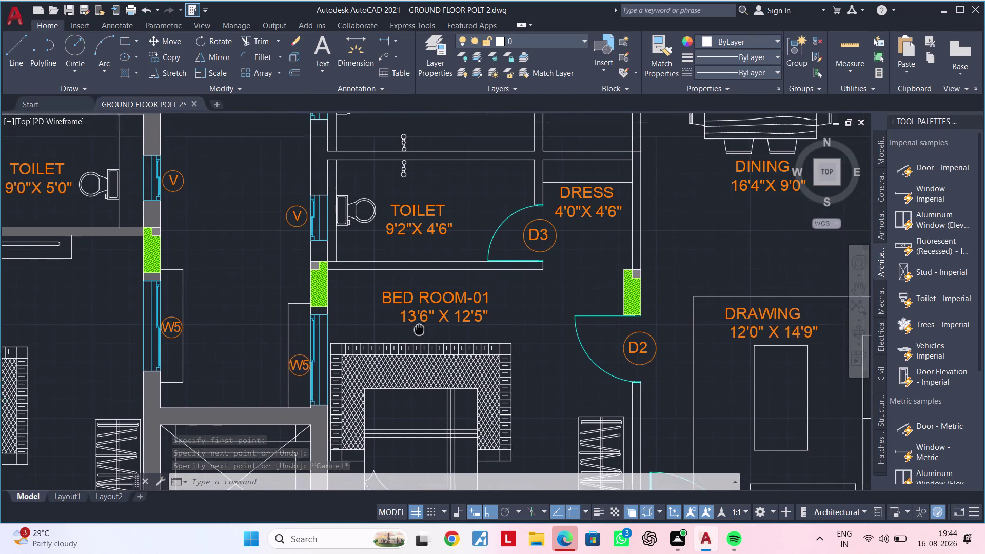
middle_drag(417, 331, 378, 340)
middle_drag(454, 325, 417, 168)
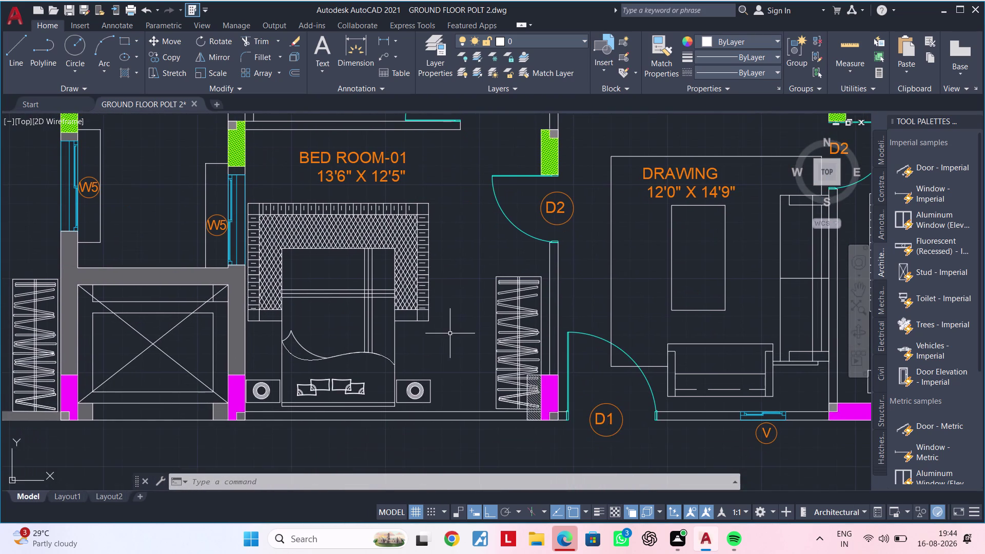
middle_drag(449, 334, 475, 274)
middle_drag(501, 383, 367, 379)
middle_drag(578, 406, 401, 405)
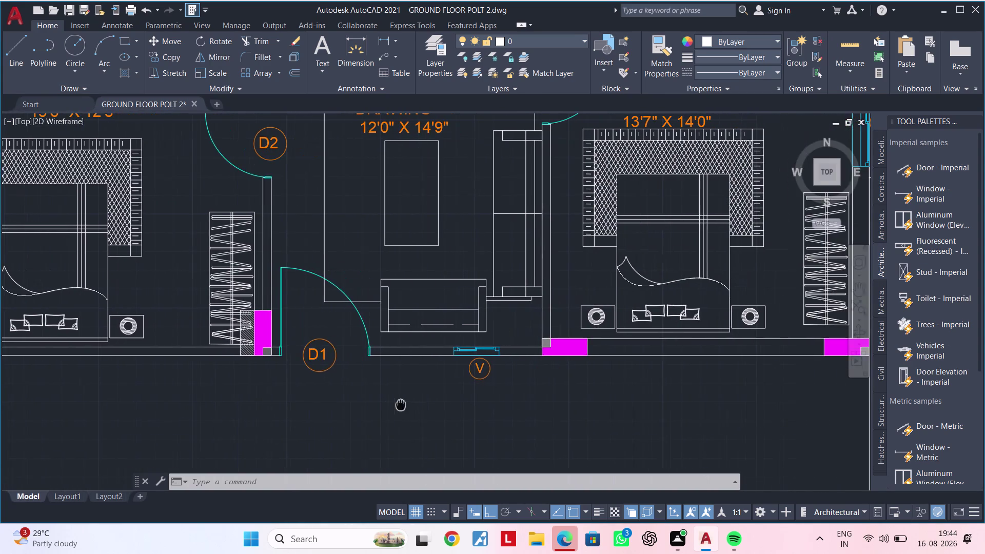
middle_drag(400, 404, 401, 405)
scroll(up, 3)
key(space)
scroll(up, 3)
middle_drag(404, 361, 593, 399)
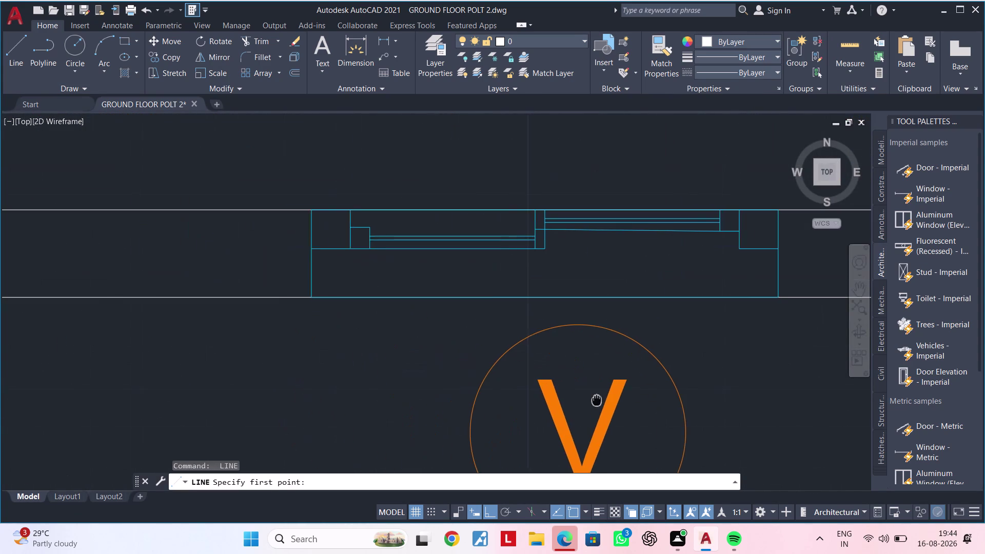
middle_drag(593, 399, 598, 399)
click(312, 207)
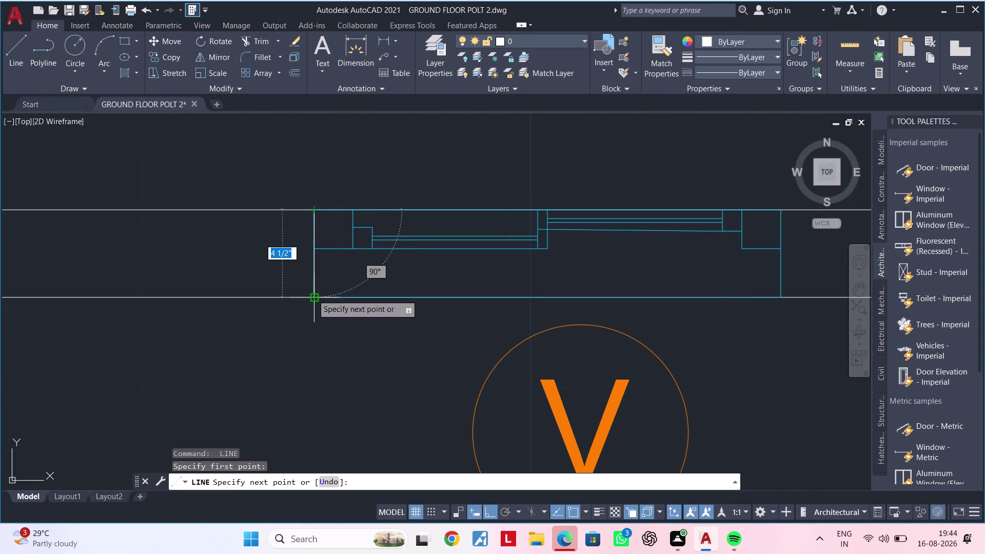
click(312, 295)
scroll(down, 3)
key(space)
Close the wall end beside the W5 window with a short line.
middle_drag(549, 333, 330, 332)
scroll(down, 3)
middle_drag(571, 343, 248, 346)
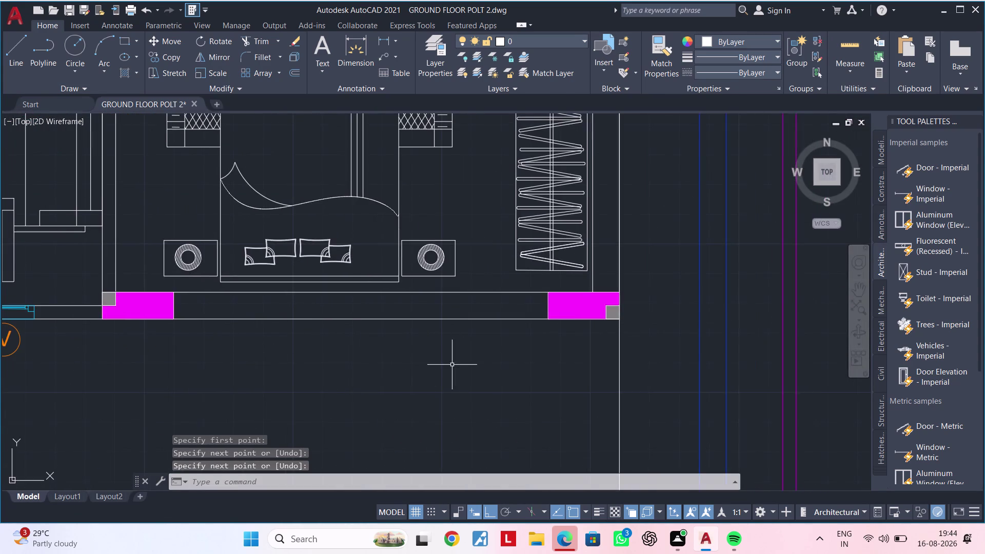
middle_drag(453, 365, 238, 418)
scroll(down, 3)
middle_drag(381, 290, 373, 426)
scroll(up, 3)
middle_drag(362, 366, 346, 235)
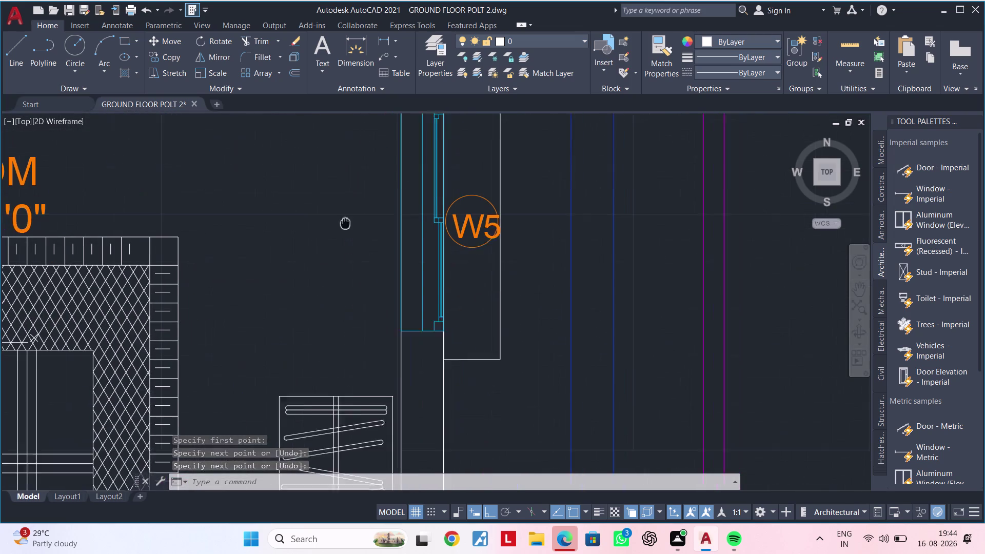
middle_drag(346, 236, 344, 202)
key(space)
click(400, 305)
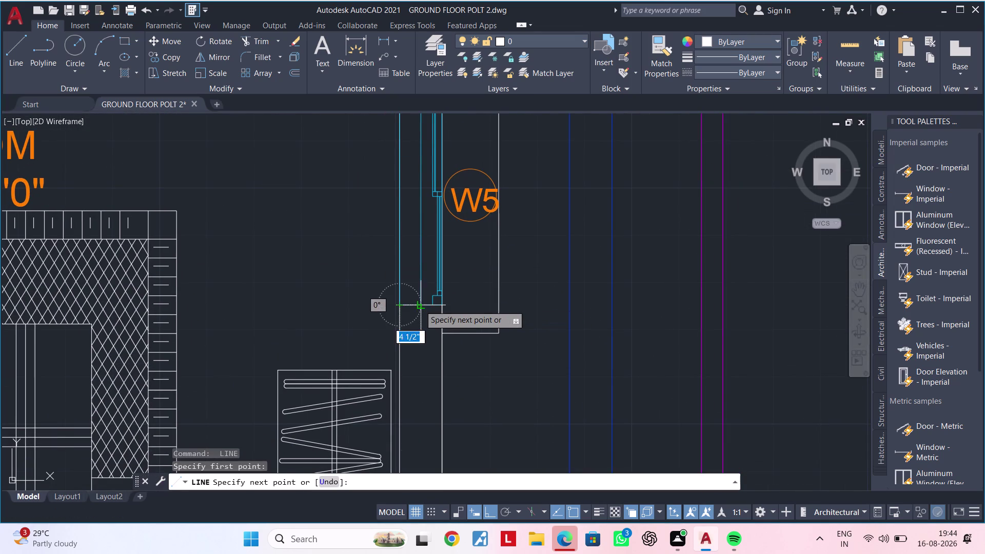
click(446, 303)
scroll(up, 3)
key(Escape)
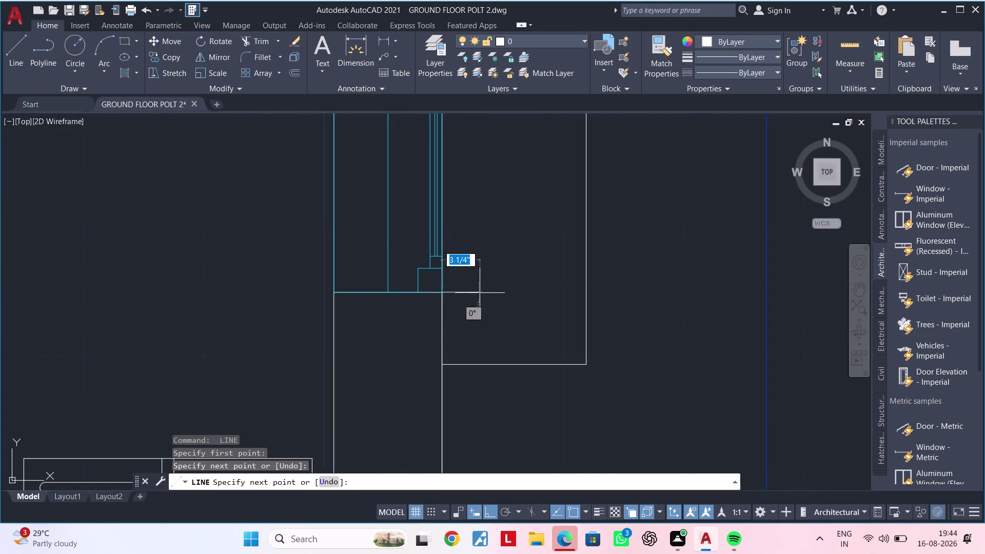
Draw a line across the wall end at the toilet's V window opening.
scroll(up, 3)
scroll(up, 3)
scroll(up, 3)
scroll(down, 3)
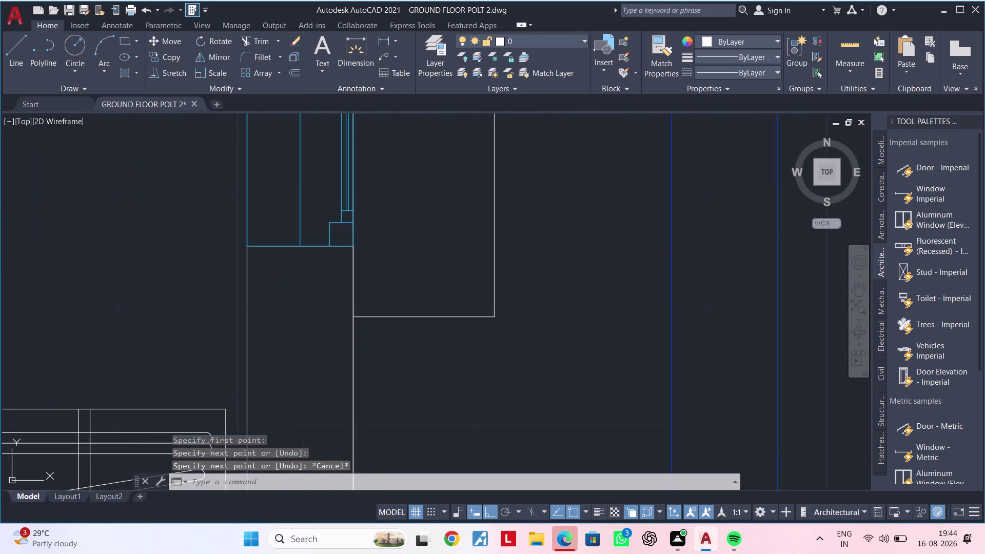
scroll(down, 3)
middle_drag(396, 227, 400, 512)
key(space)
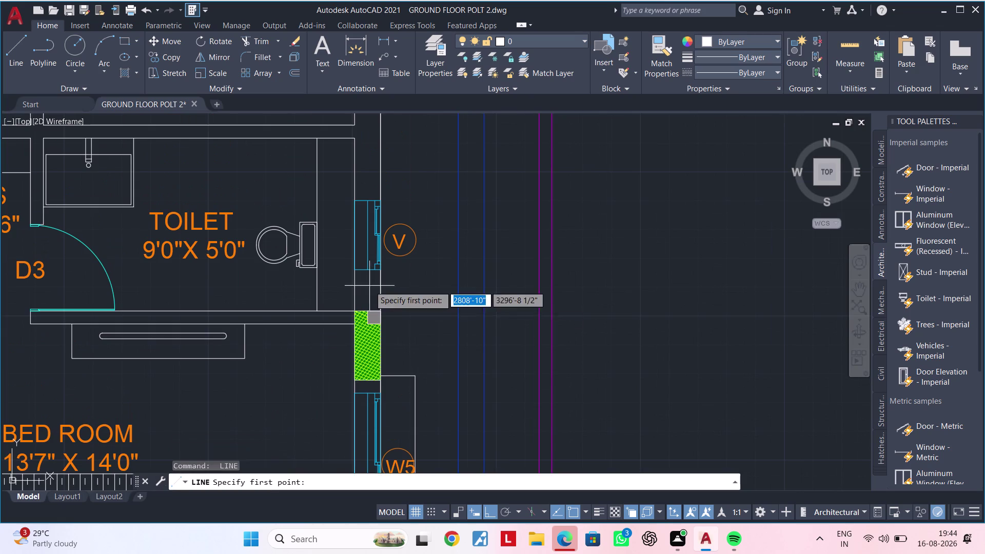
scroll(up, 3)
click(303, 216)
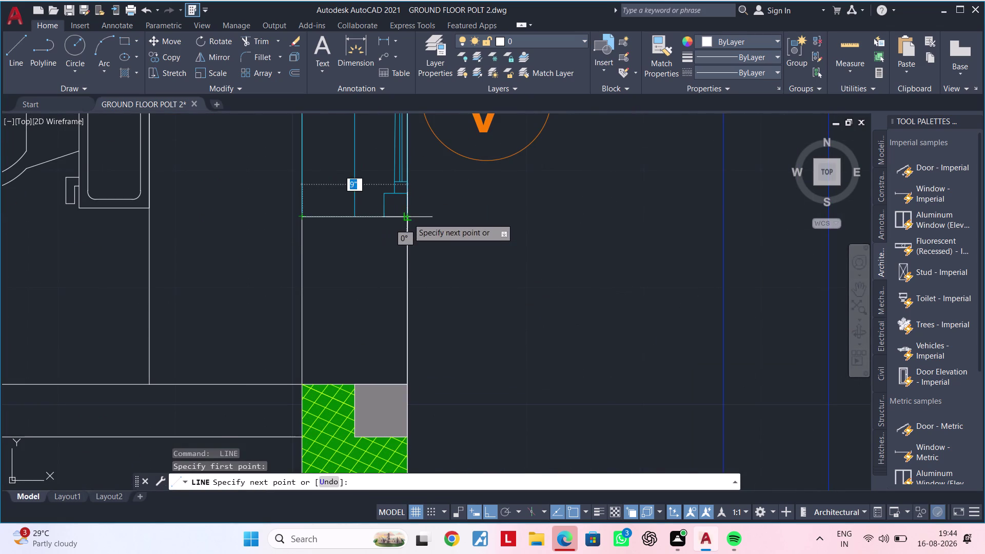
click(408, 218)
scroll(down, 3)
key(Escape)
Start a closing line at the wall corner above the V opening, then cancel it.
middle_drag(396, 268, 396, 411)
key(space)
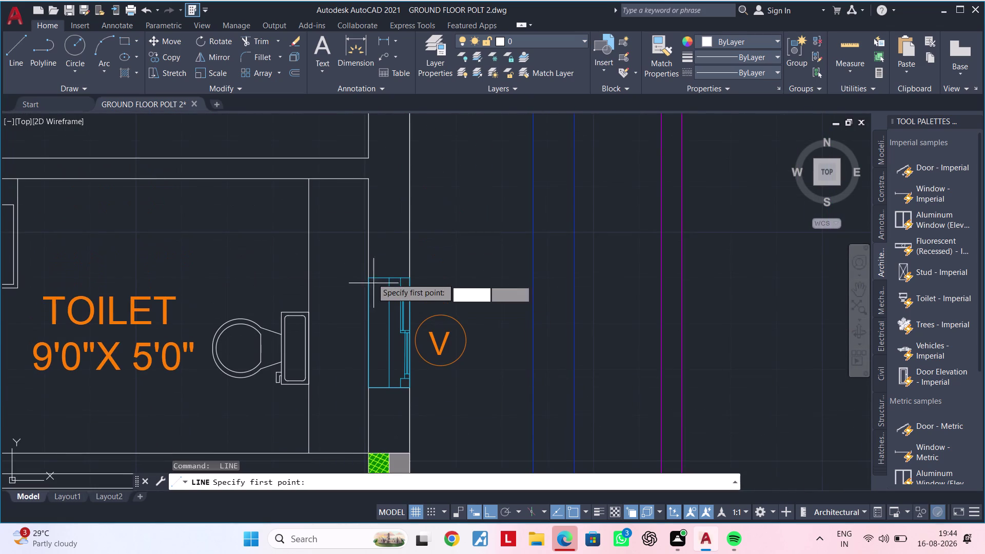
click(369, 276)
click(411, 276)
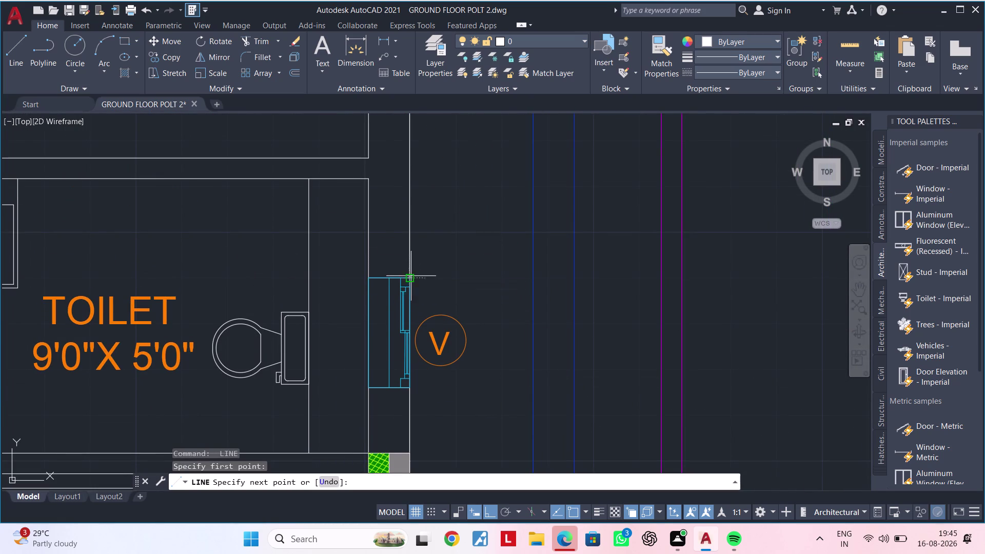
key(Escape)
scroll(down, 3)
Close the wall end above the W5 window with a short line.
middle_drag(471, 350, 462, 129)
scroll(up, 3)
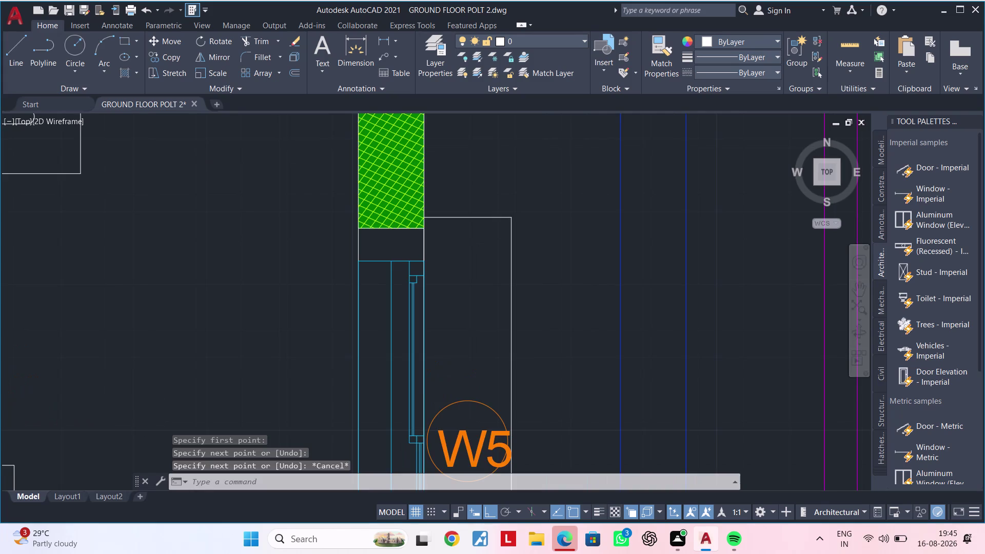
key(space)
click(320, 249)
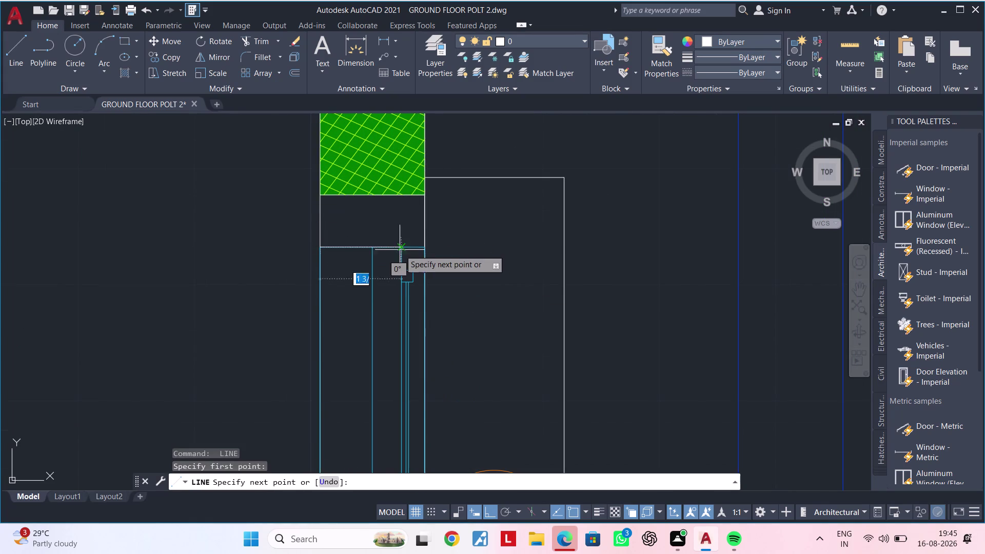
click(426, 250)
scroll(down, 3)
key(Escape)
scroll(down, 3)
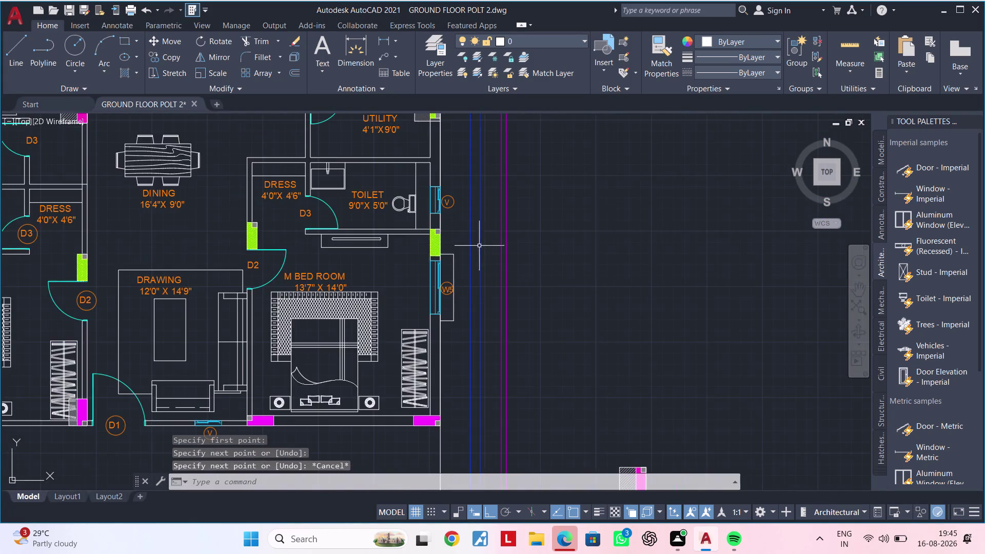
Close the lower wall end at the kitchen KW window with a short line.
middle_drag(478, 244, 470, 416)
scroll(up, 3)
middle_drag(444, 330, 443, 504)
middle_drag(432, 319, 432, 373)
key(space)
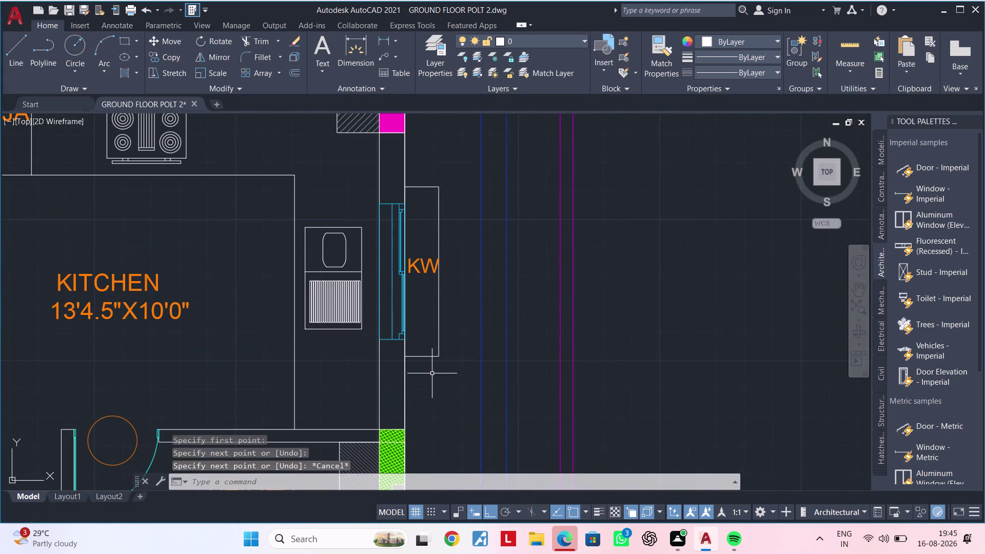
scroll(up, 3)
click(337, 357)
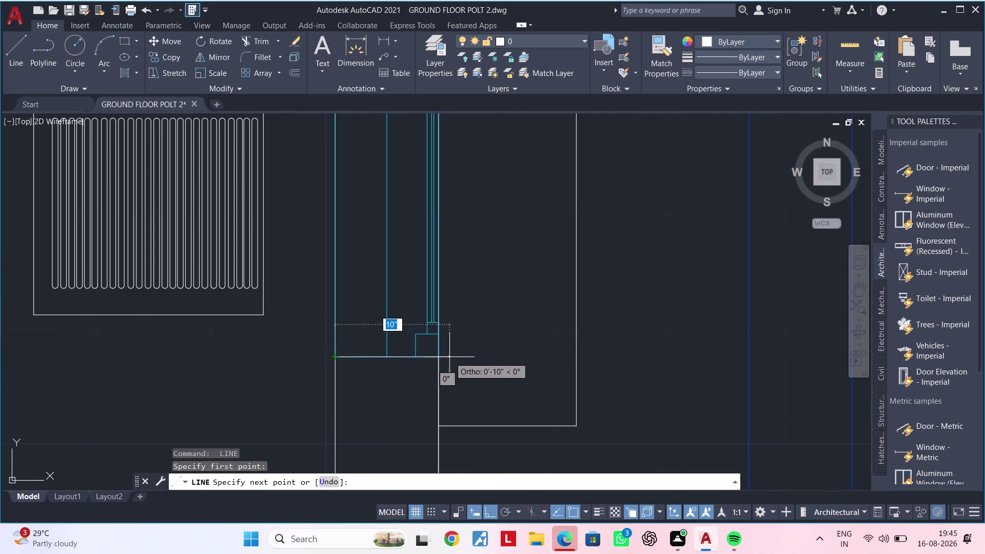
click(440, 357)
scroll(down, 3)
key(Escape)
Close the upper wall end of the KW window with a second short line.
middle_drag(496, 283, 457, 487)
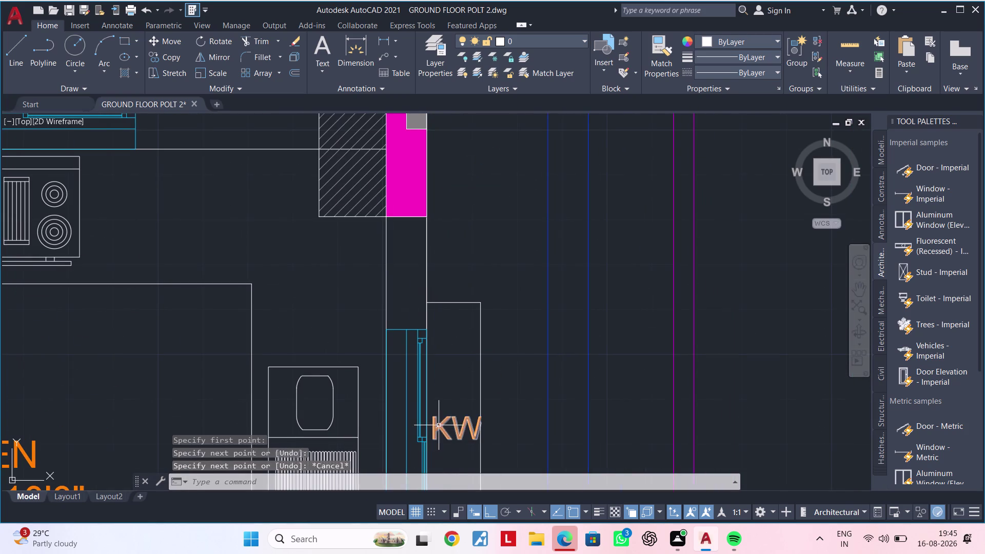
key(space)
scroll(up, 3)
click(384, 289)
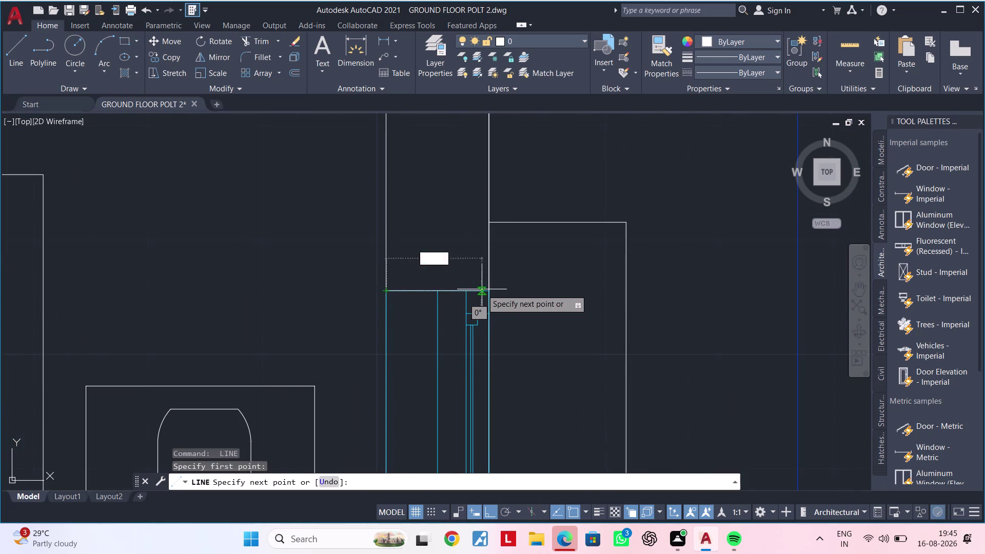
click(487, 289)
scroll(down, 3)
key(Escape)
Close both wall ends of the kitchen W2 window with short vertical lines.
middle_drag(451, 257, 475, 292)
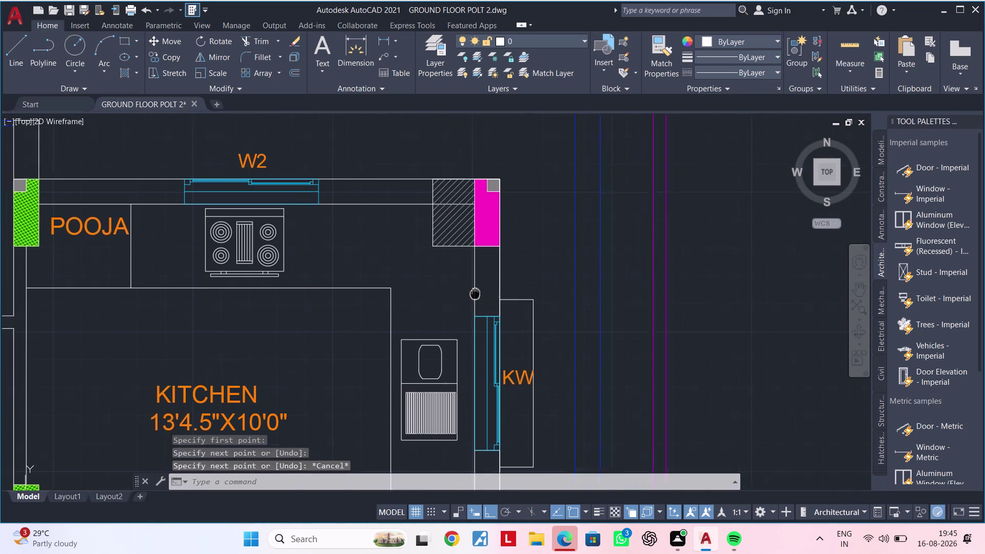
middle_drag(475, 293, 618, 342)
middle_drag(513, 284, 562, 298)
key(space)
scroll(up, 3)
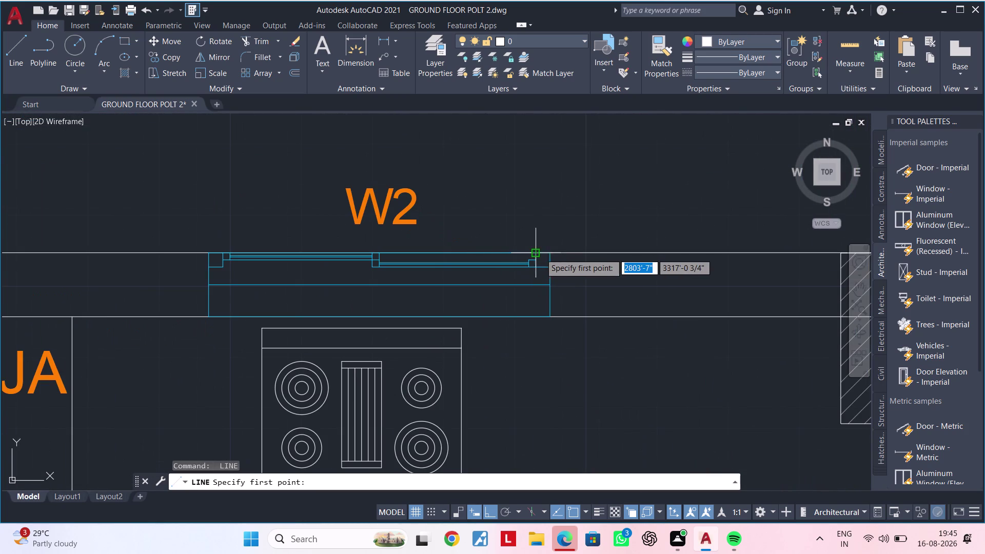
click(551, 253)
click(550, 315)
key(space)
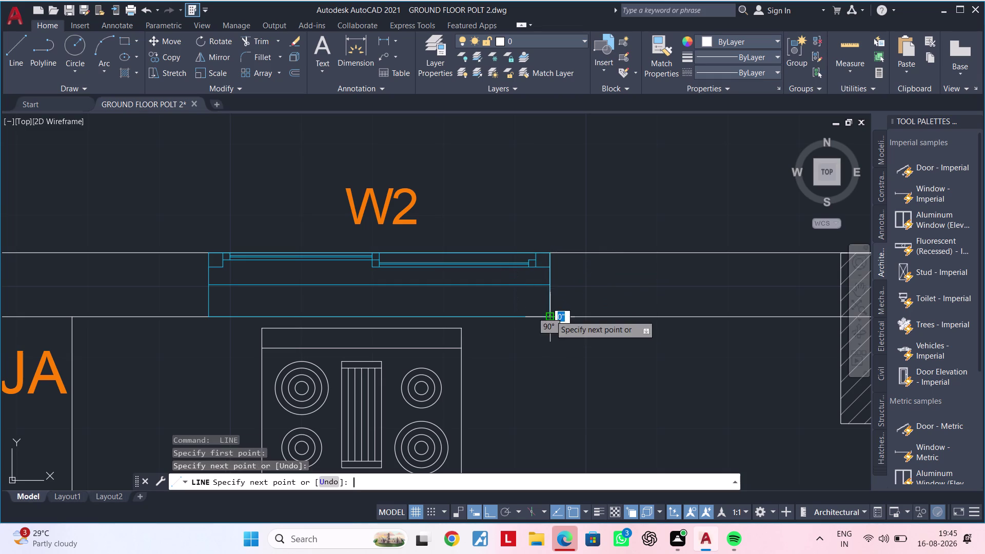
key(space)
click(209, 252)
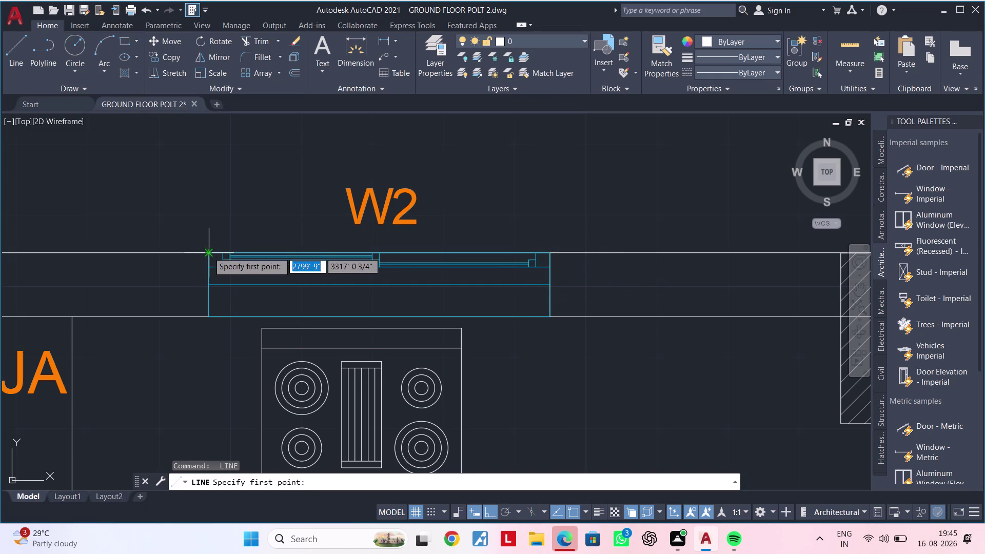
click(208, 316)
key(Escape)
Draw closing lines across both Bed Room-02 W2 window wall ends, then cancel the command.
scroll(down, 3)
middle_drag(162, 306, 196, 302)
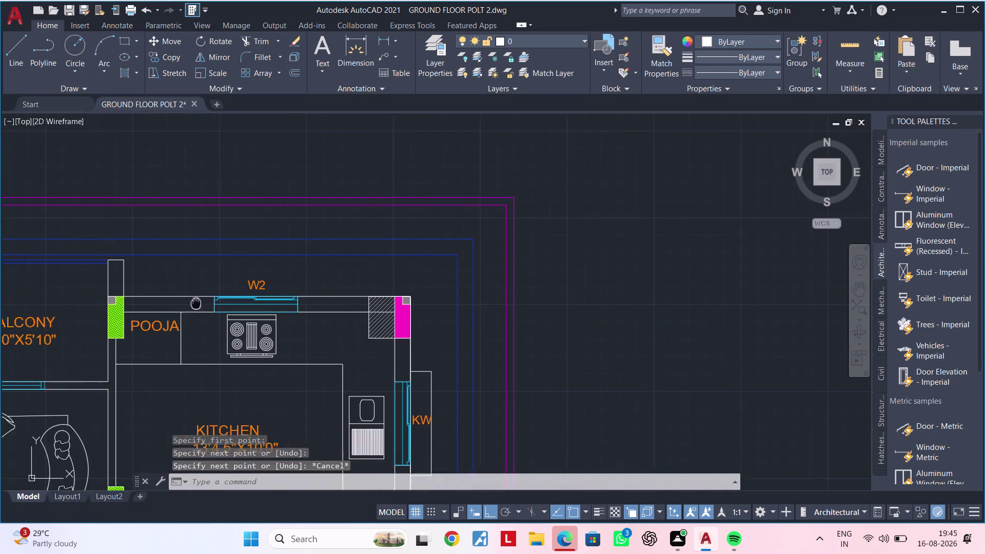
middle_drag(196, 302, 481, 300)
middle_drag(335, 343, 665, 323)
scroll(up, 3)
middle_drag(364, 301, 439, 302)
key(space)
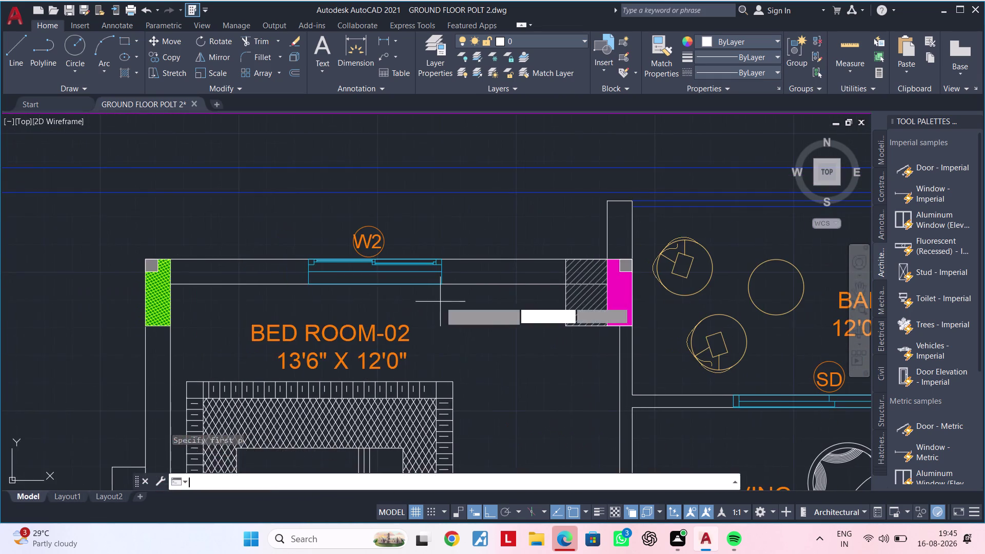
scroll(up, 3)
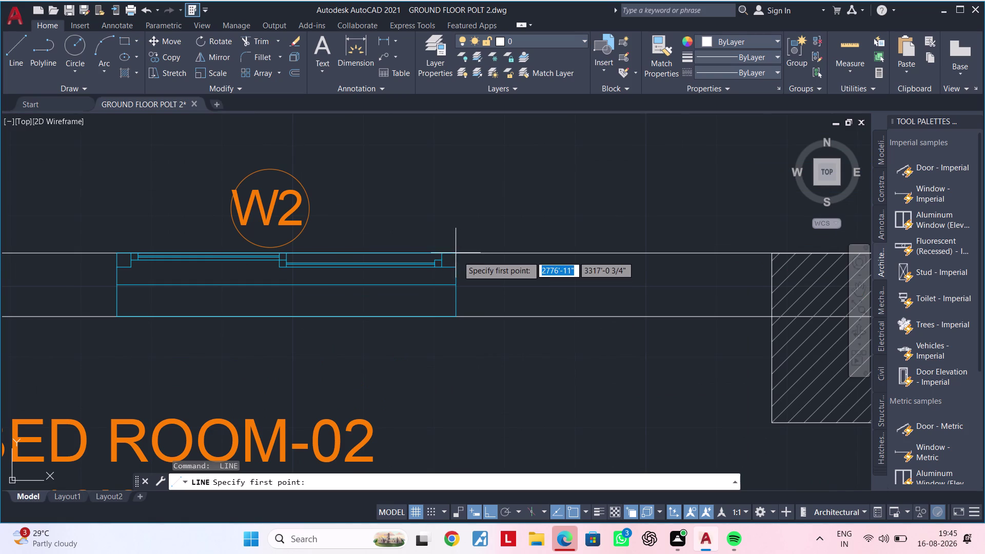
click(457, 256)
click(455, 315)
key(space)
key(space)
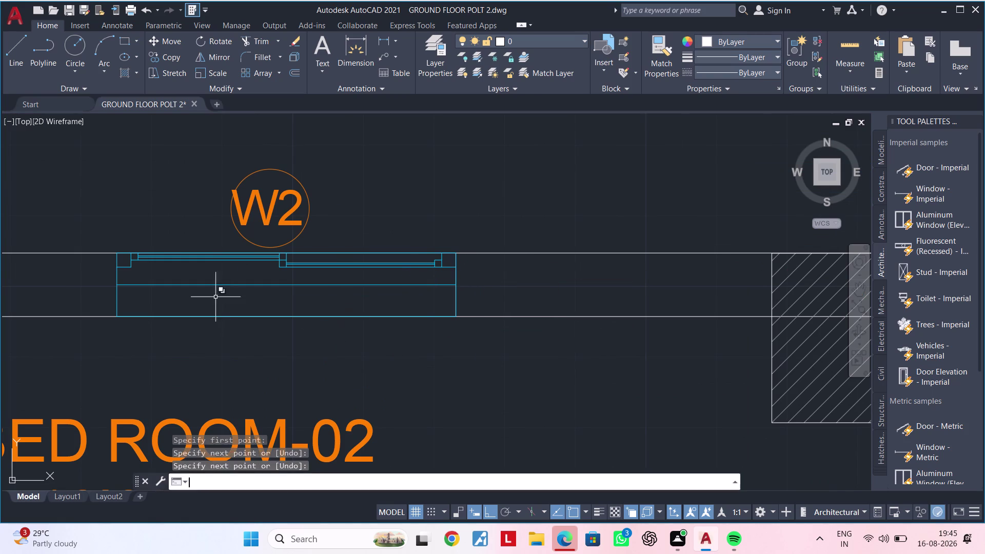
click(116, 250)
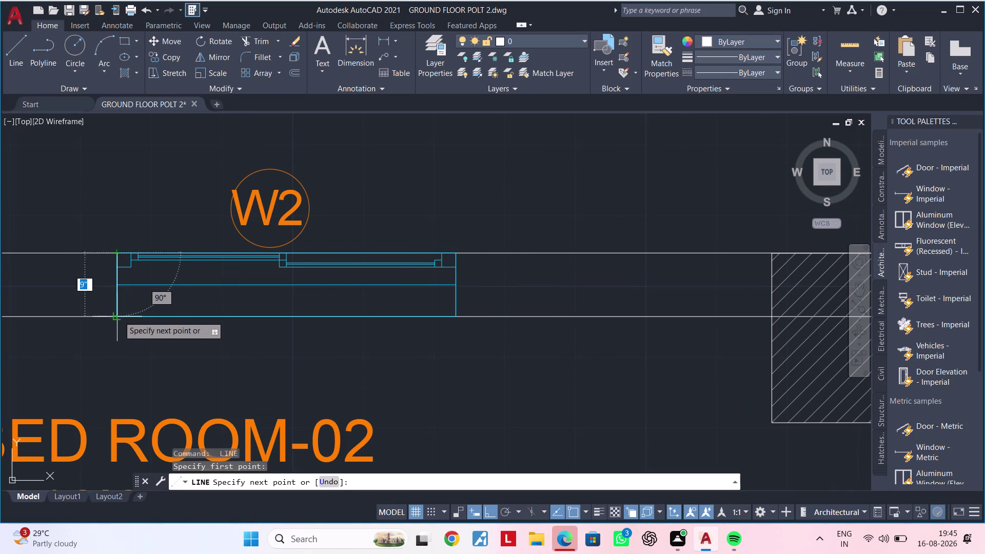
click(118, 316)
key(Escape)
key(Escape)
scroll(down, 3)
middle_drag(230, 314, 391, 287)
key(Escape)
key(Escape)
middle_drag(338, 299, 337, 278)
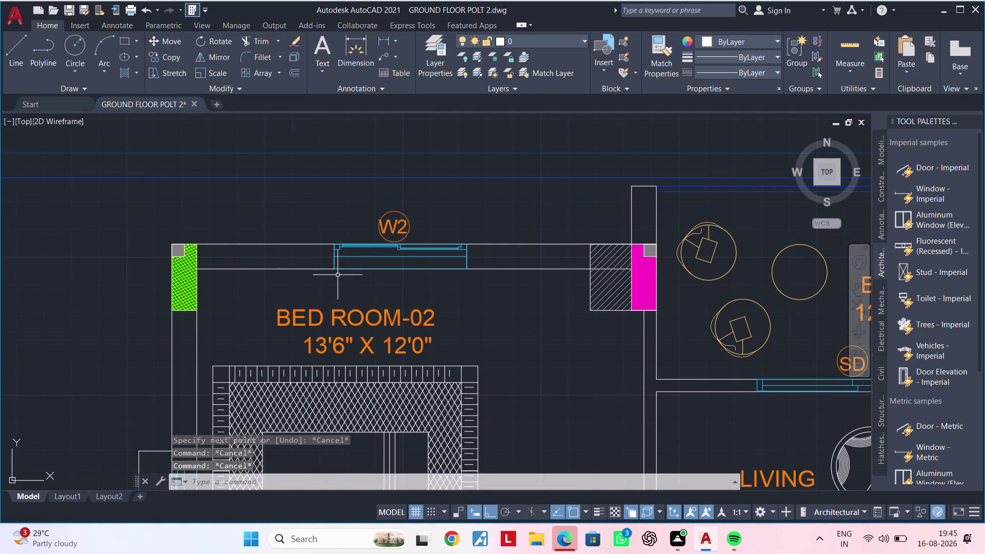
Hatch the wall strips left and right of the Bed Room-02 W2 window.
text(H)
key(space)
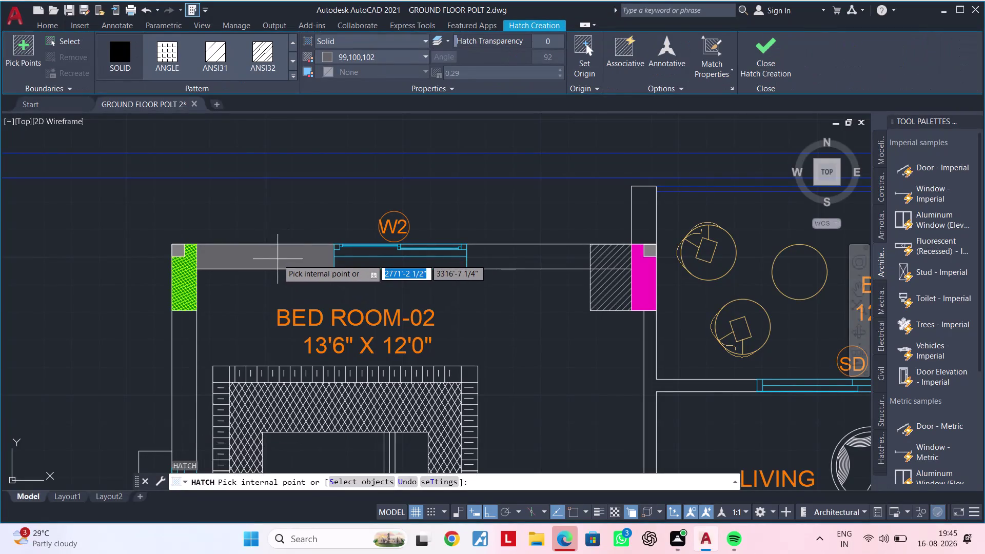
click(277, 259)
key(Escape)
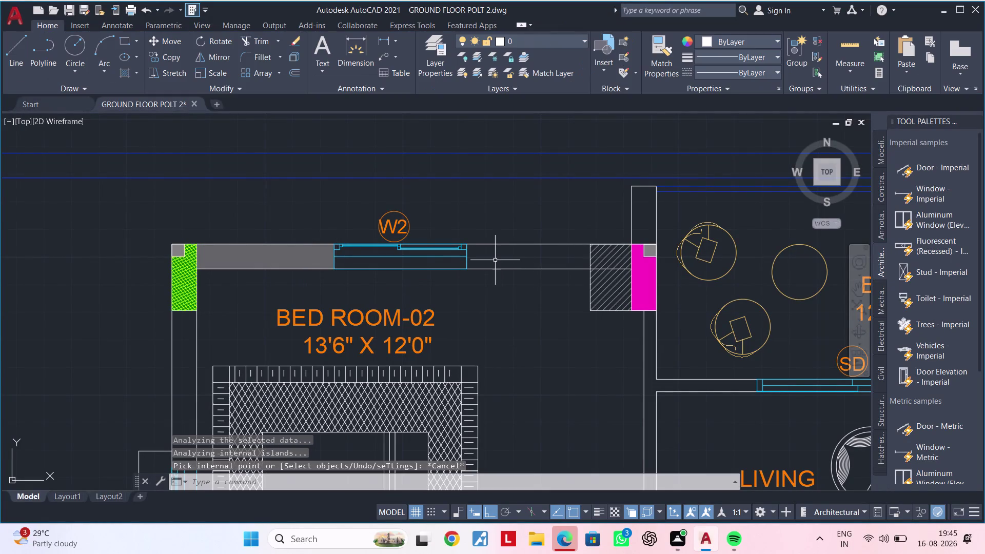
key(space)
click(507, 258)
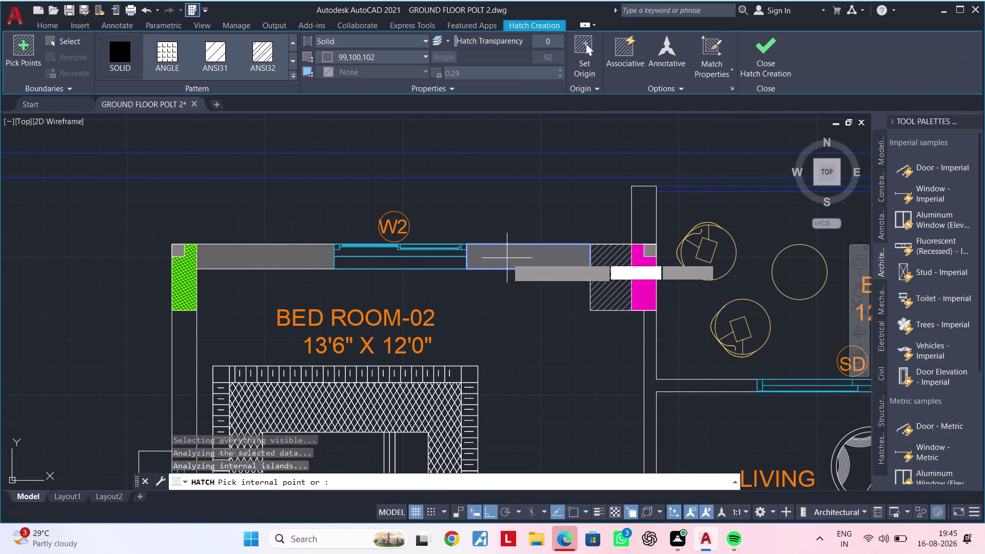
Pick more wall areas near the balcony corner, then cancel the hatch.
middle_drag(537, 301, 379, 279)
click(484, 196)
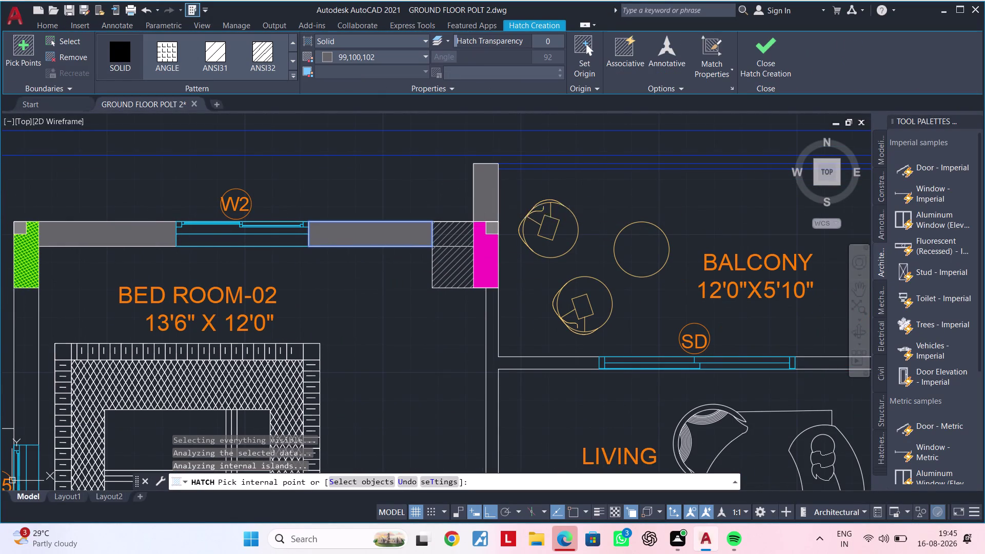
click(457, 240)
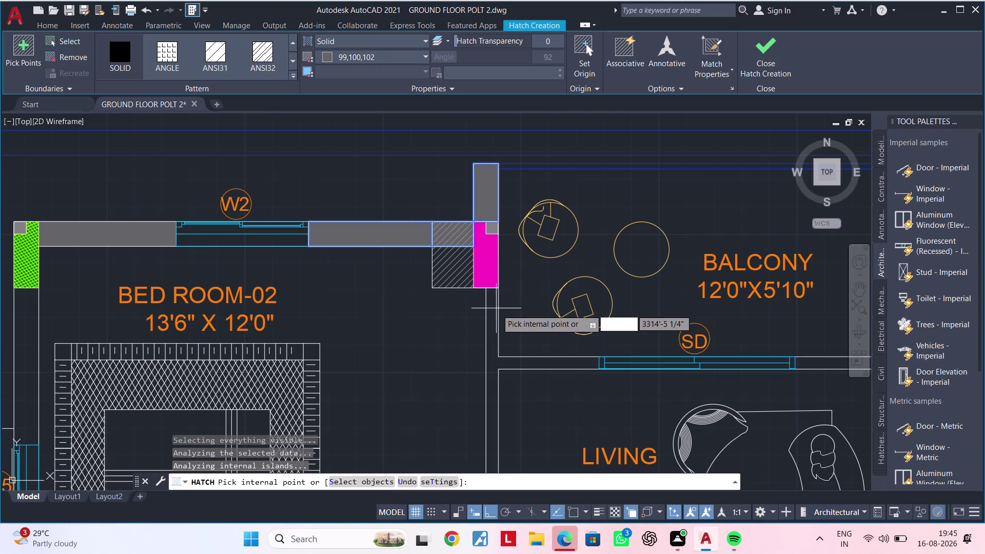
click(492, 313)
middle_drag(491, 324, 331, 264)
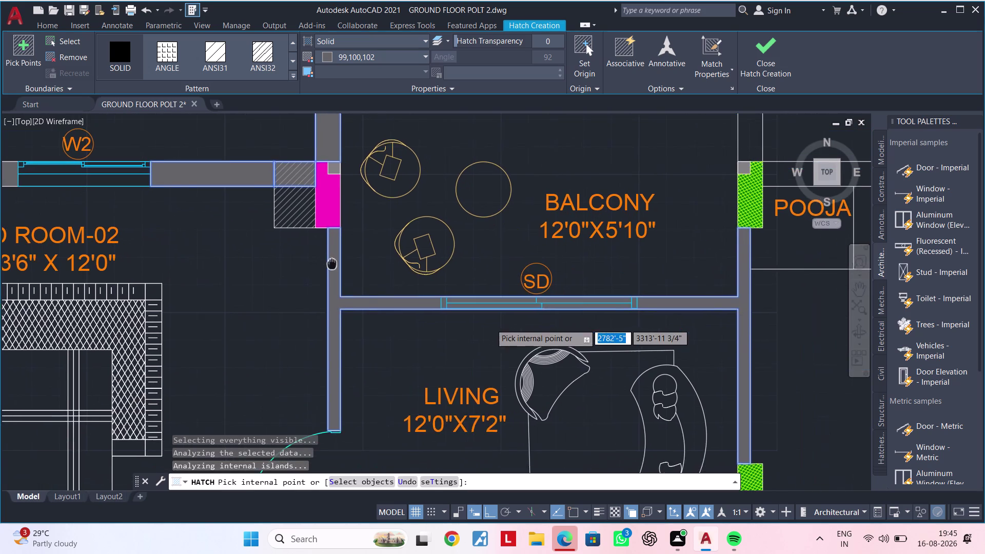
scroll(down, 3)
middle_drag(426, 335, 351, 312)
key(Escape)
key(Escape)
Select the stray object near the balcony sliding-door opening.
scroll(up, 3)
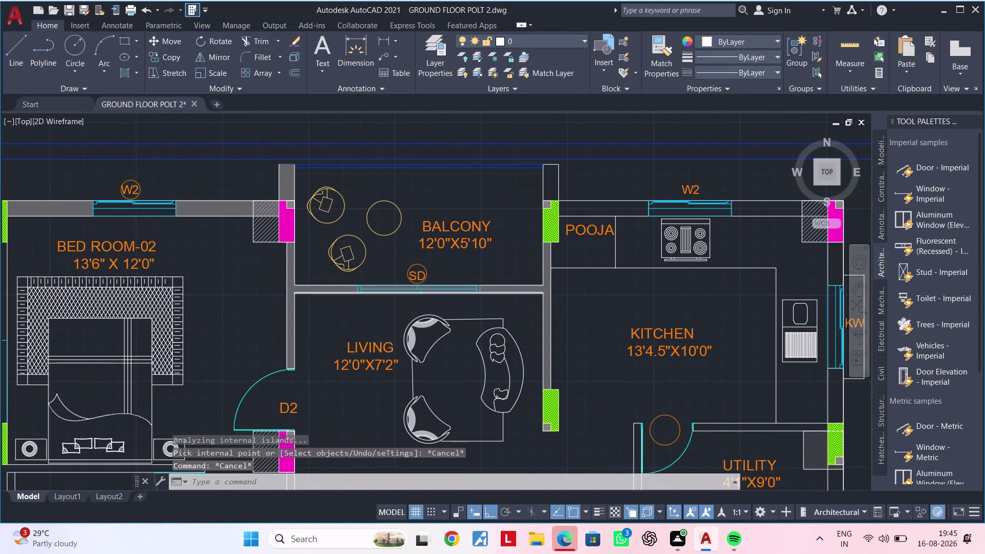
scroll(up, 3)
click(340, 279)
Erase the selected stray object and clear the selection.
key(Delete)
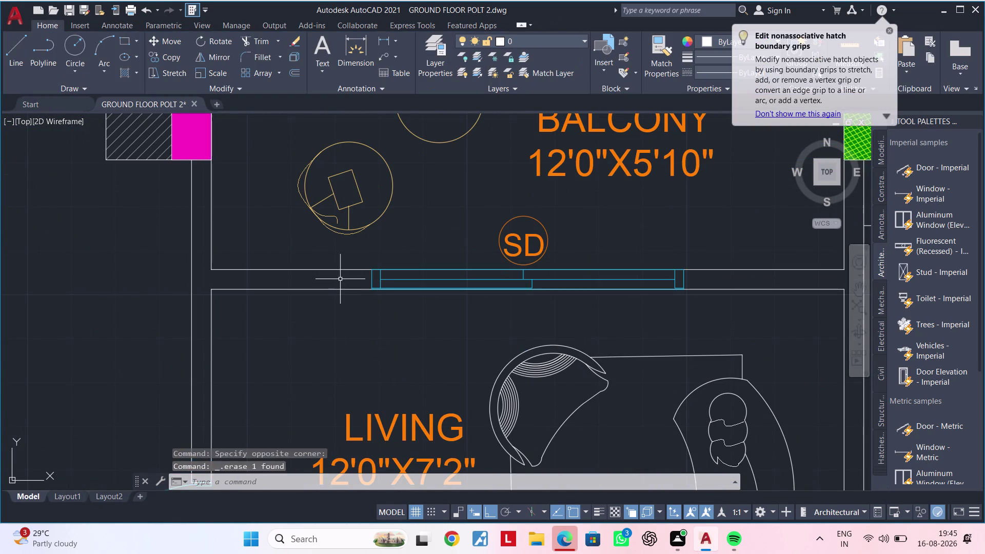
middle_drag(340, 279, 304, 284)
key(Escape)
key(Escape)
Close the first wall end at the SD opening with a short line.
text(L)
key(space)
scroll(up, 3)
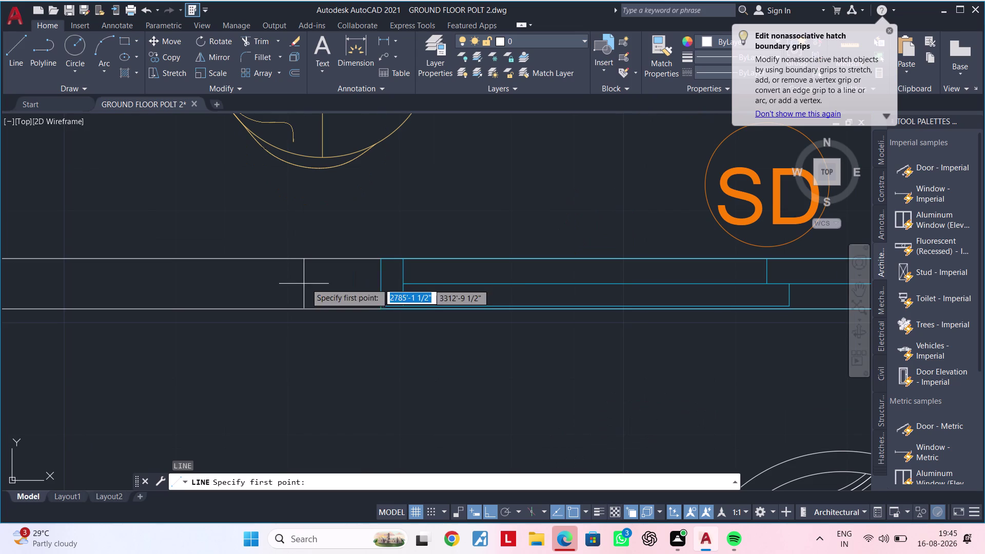
click(377, 257)
scroll(up, 3)
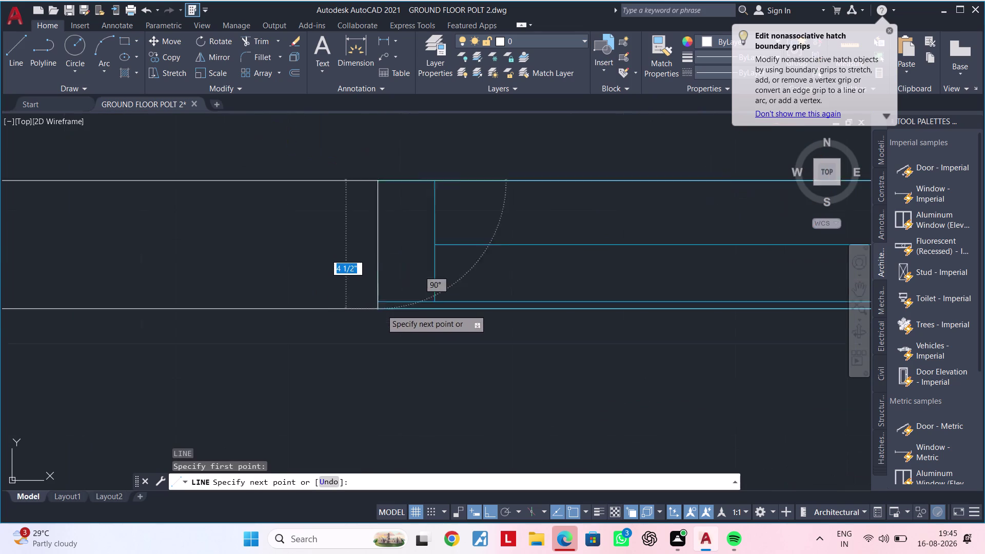
scroll(up, 3)
click(374, 309)
key(Escape)
Close the opposite SD wall end with a line down to the wall corner.
scroll(down, 3)
middle_drag(559, 333, 318, 334)
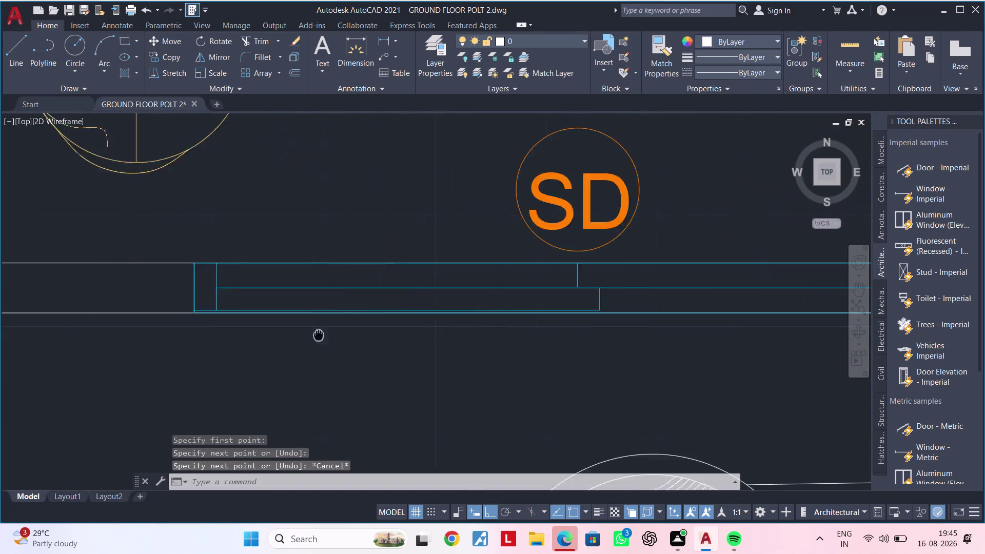
middle_drag(319, 334, 228, 334)
middle_drag(450, 358, 231, 348)
scroll(down, 3)
middle_drag(578, 367, 509, 367)
key(space)
scroll(up, 3)
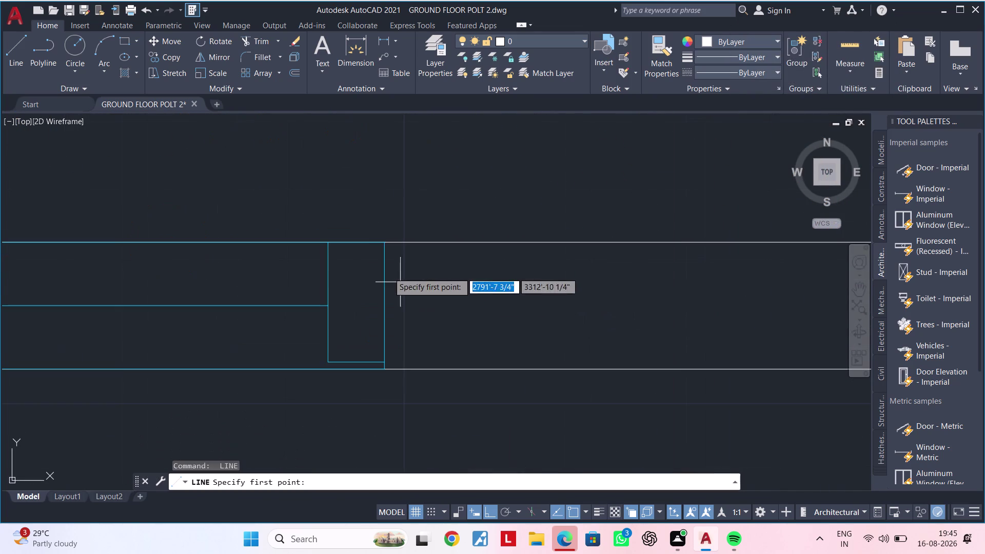
click(383, 243)
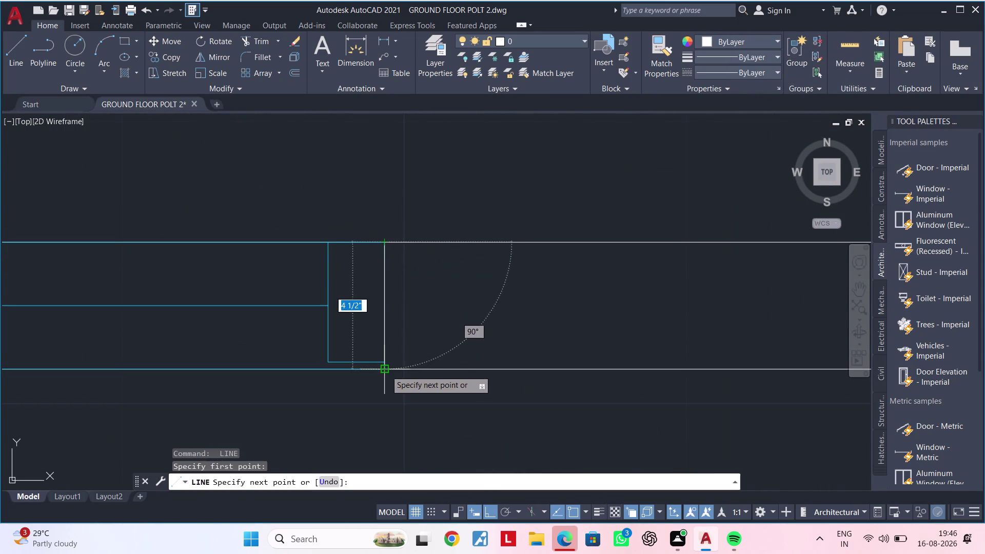
click(385, 370)
key(Escape)
scroll(down, 3)
middle_drag(406, 382, 467, 369)
key(Escape)
key(Escape)
Start the HATCH command, cancel it once, then restart it.
text(H)
key(space)
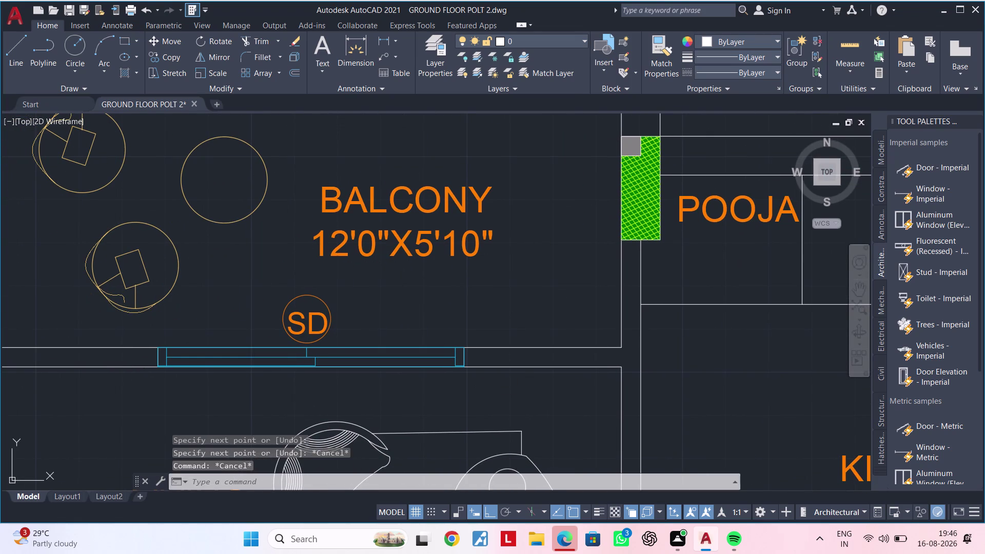
key(Escape)
key(Escape)
key(h)
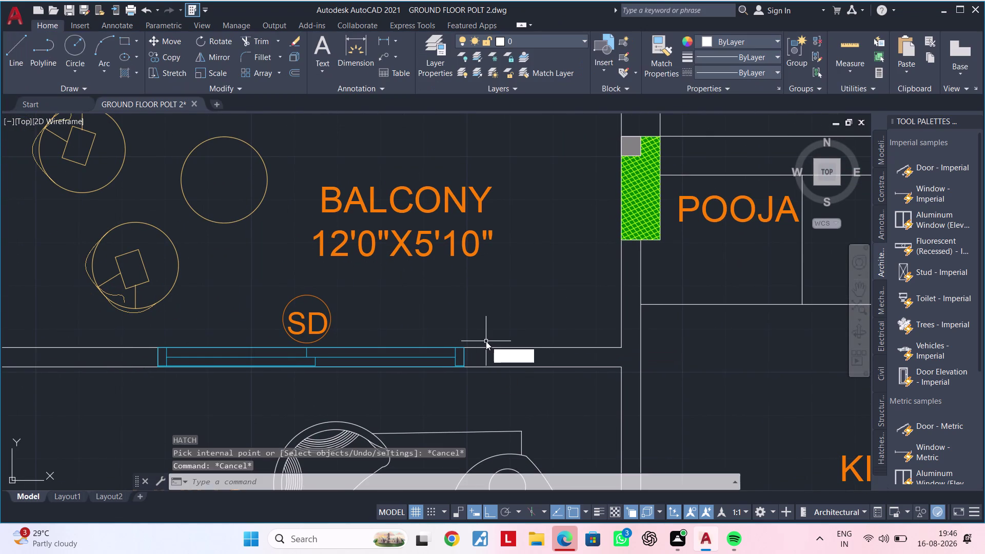
key(space)
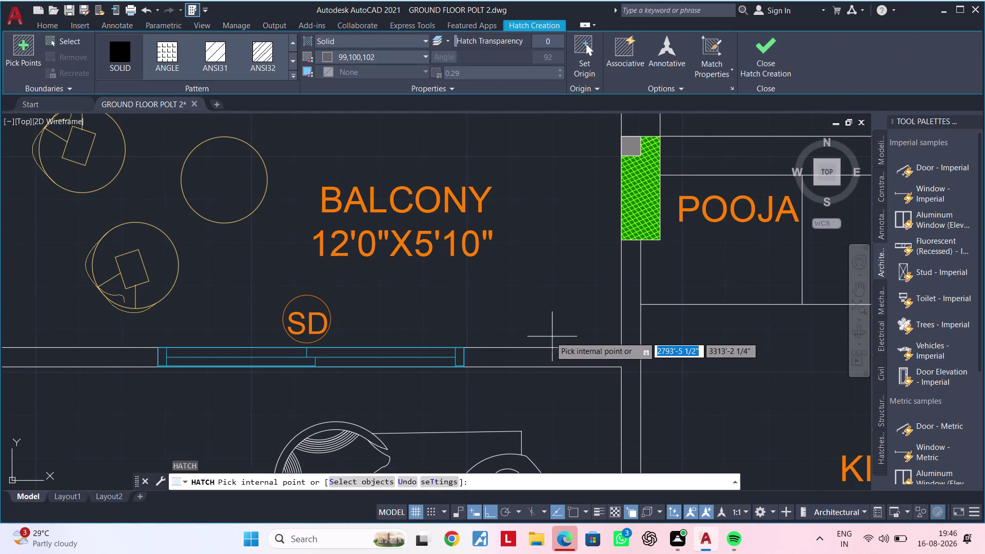
Pick wall areas by the balcony door, POOJA room, window W2 and kitchen corner to hatch.
click(546, 360)
middle_drag(564, 361, 700, 339)
click(214, 336)
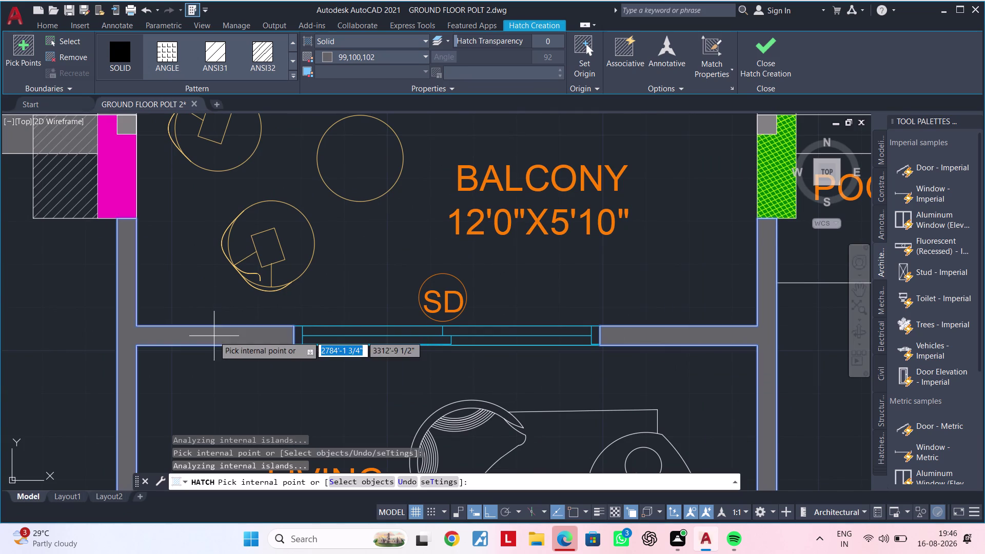
scroll(down, 3)
scroll(up, 3)
click(314, 212)
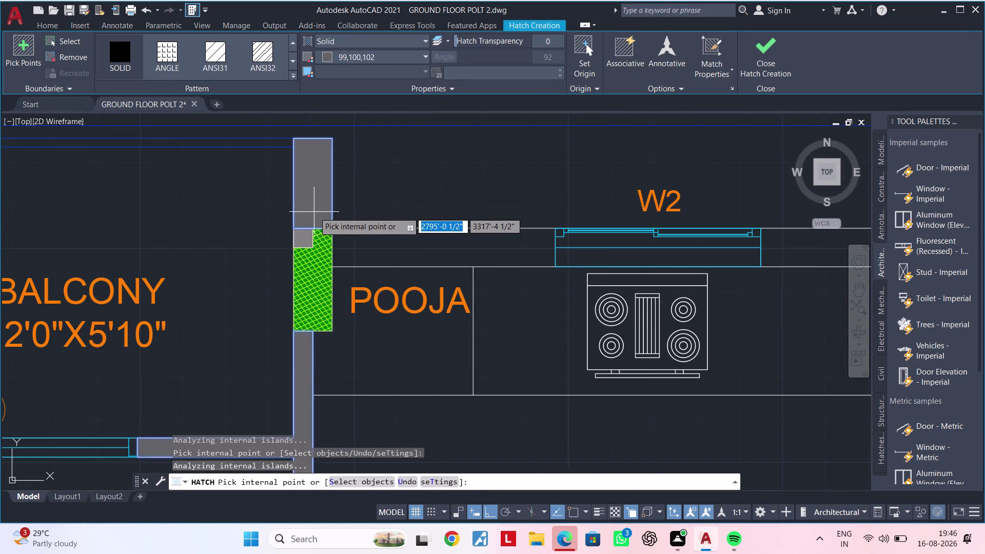
click(369, 256)
middle_drag(451, 250, 205, 255)
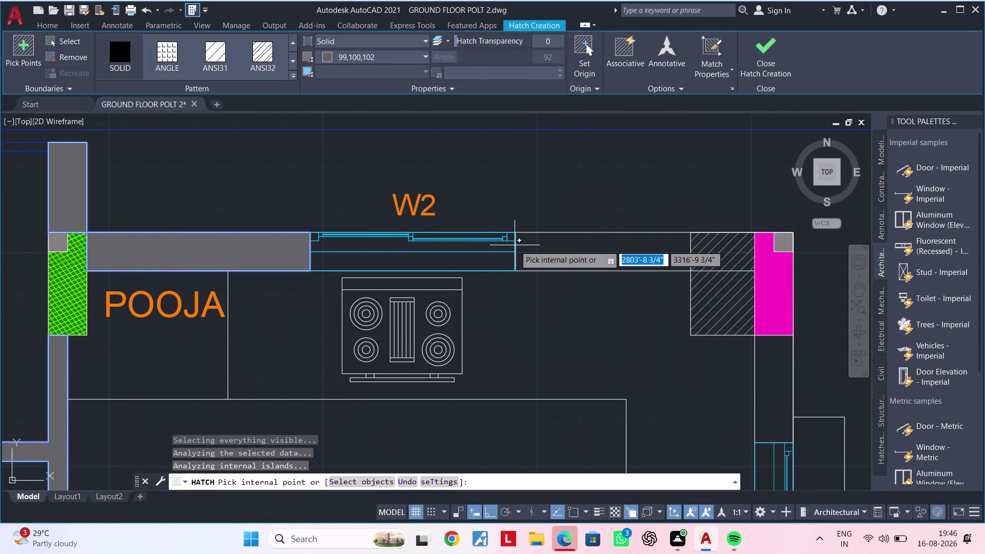
click(536, 249)
middle_drag(646, 281, 437, 267)
click(569, 374)
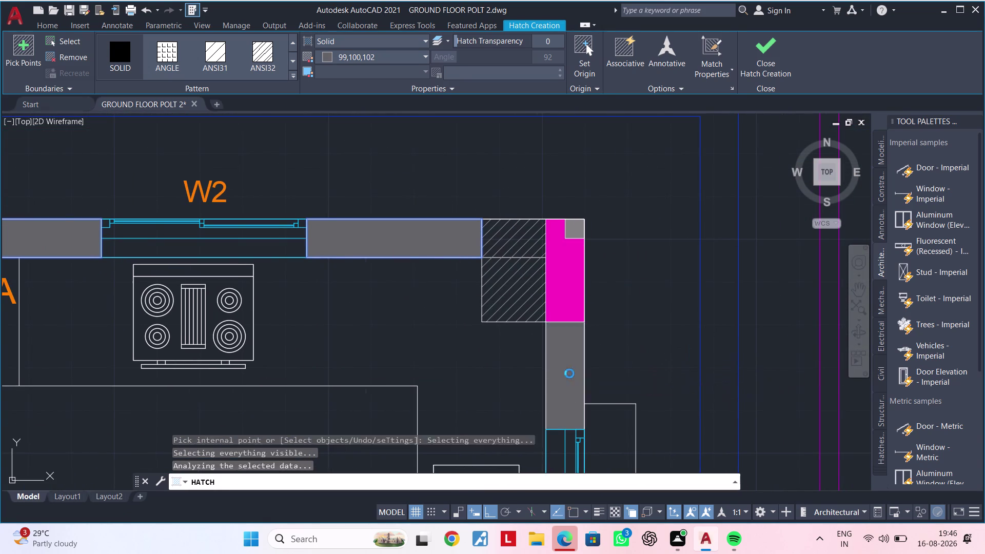
Pick the right-hand wall pieces beside the KITCHEN, UTILITY room and TOILET.
scroll(down, 3)
middle_drag(601, 391, 582, 169)
click(560, 352)
middle_drag(554, 373, 572, 273)
scroll(up, 3)
click(538, 337)
scroll(down, 3)
middle_drag(552, 344, 557, 303)
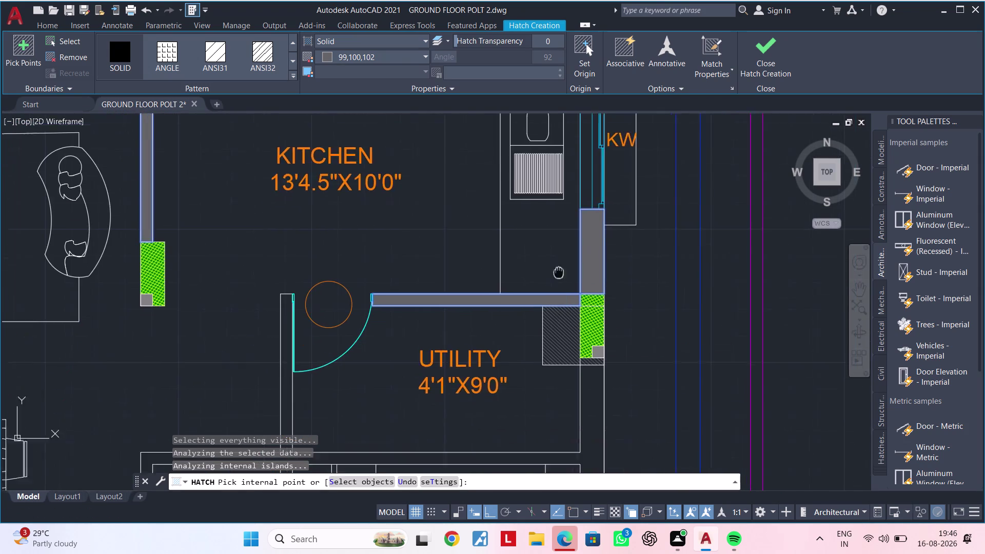
middle_drag(558, 303, 558, 134)
click(596, 290)
middle_drag(587, 313, 576, 151)
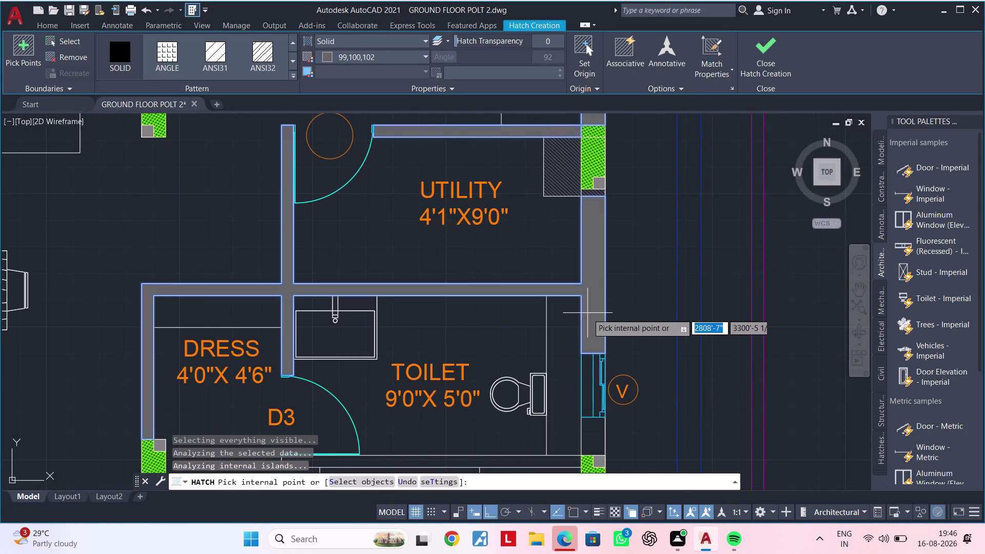
middle_drag(592, 300, 590, 154)
middle_drag(586, 172, 584, 268)
click(580, 222)
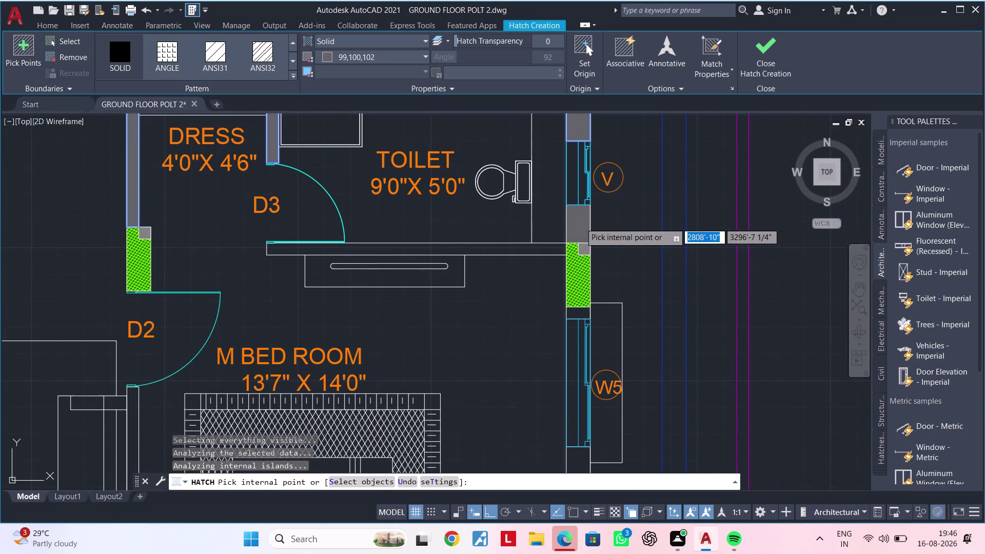
Pick wall pieces around window W5 and along the M BED ROOM bottom wall.
click(522, 250)
scroll(up, 3)
click(580, 319)
scroll(down, 3)
middle_drag(576, 290, 575, 130)
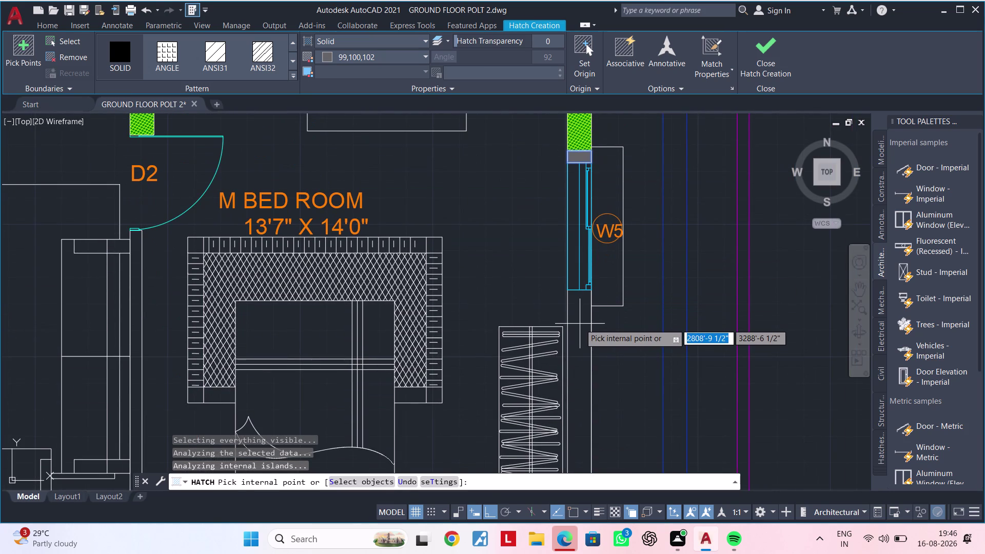
click(579, 324)
middle_drag(580, 314, 626, 126)
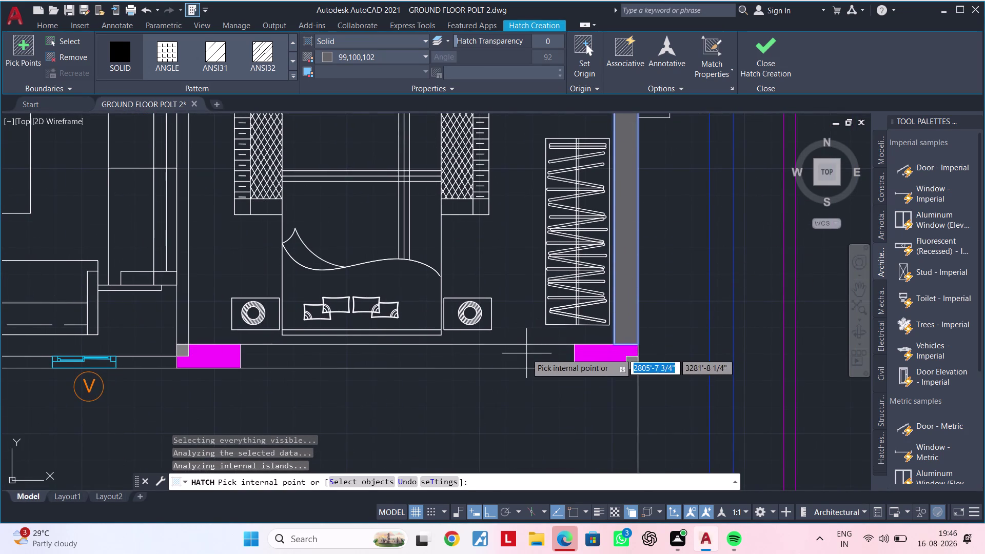
click(524, 354)
middle_drag(427, 352, 748, 351)
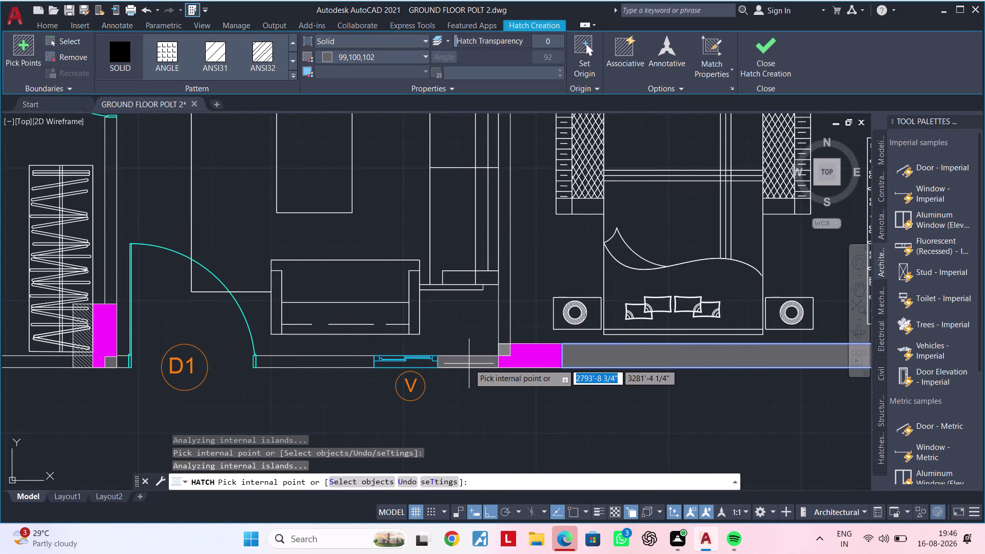
click(469, 363)
click(333, 360)
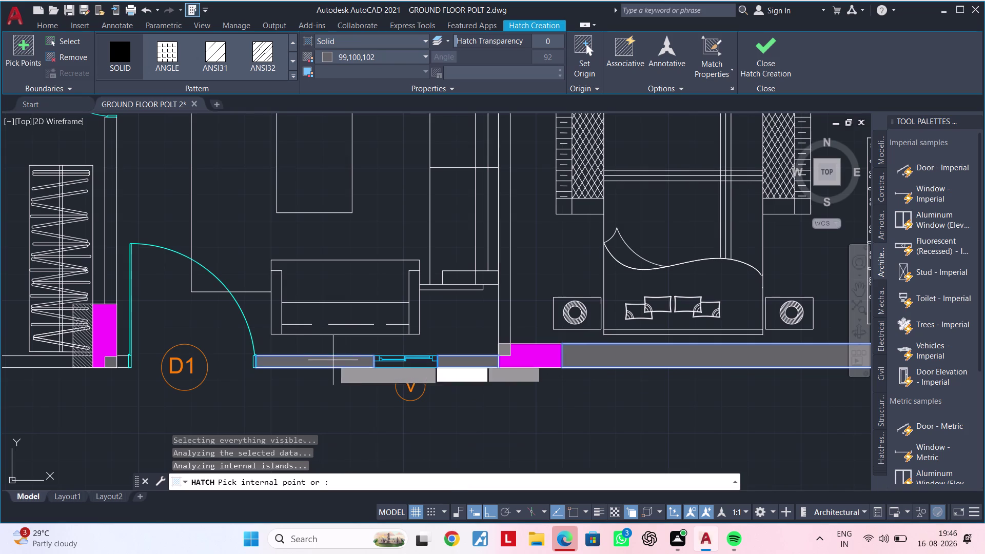
Pick the bedroom's bottom wall pieces around the wardrobe and doors D1 and D2.
middle_drag(313, 360, 624, 359)
scroll(up, 3)
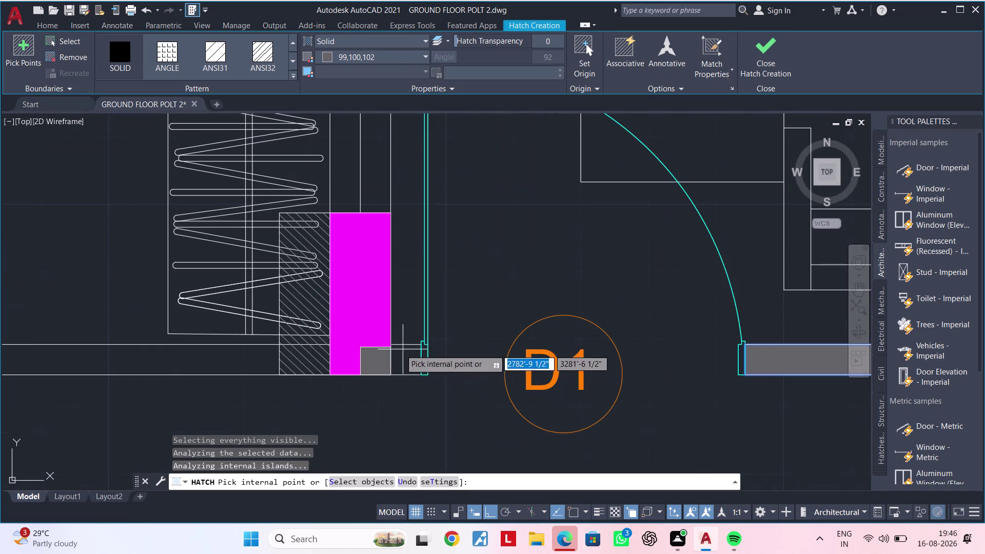
click(407, 354)
middle_drag(243, 356, 541, 342)
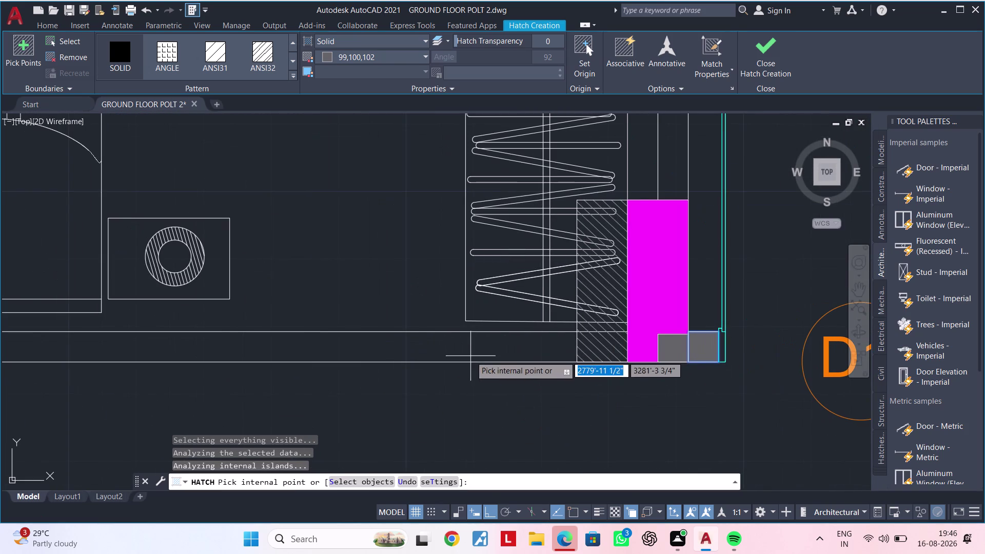
click(470, 356)
click(598, 352)
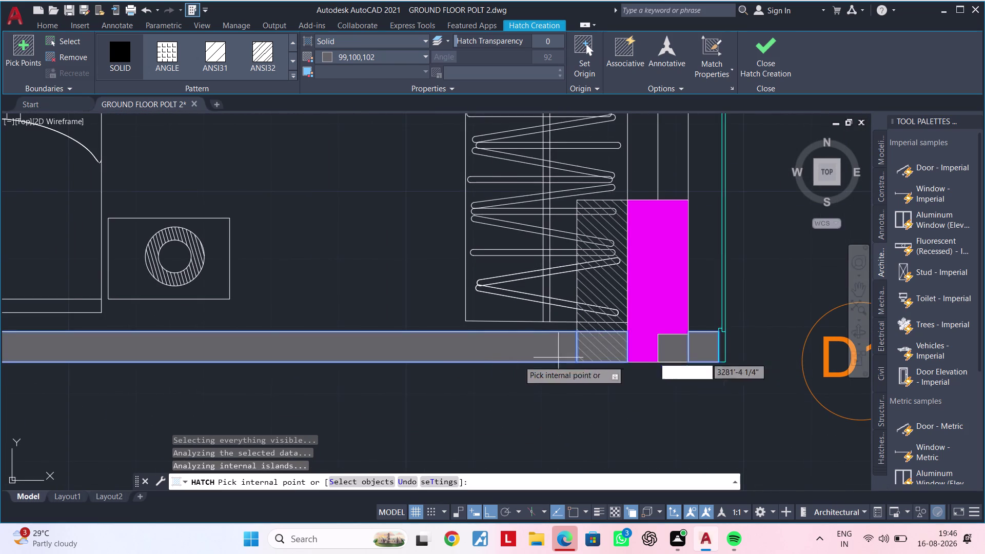
scroll(down, 3)
middle_drag(486, 362, 762, 356)
scroll(down, 3)
middle_drag(498, 386, 309, 461)
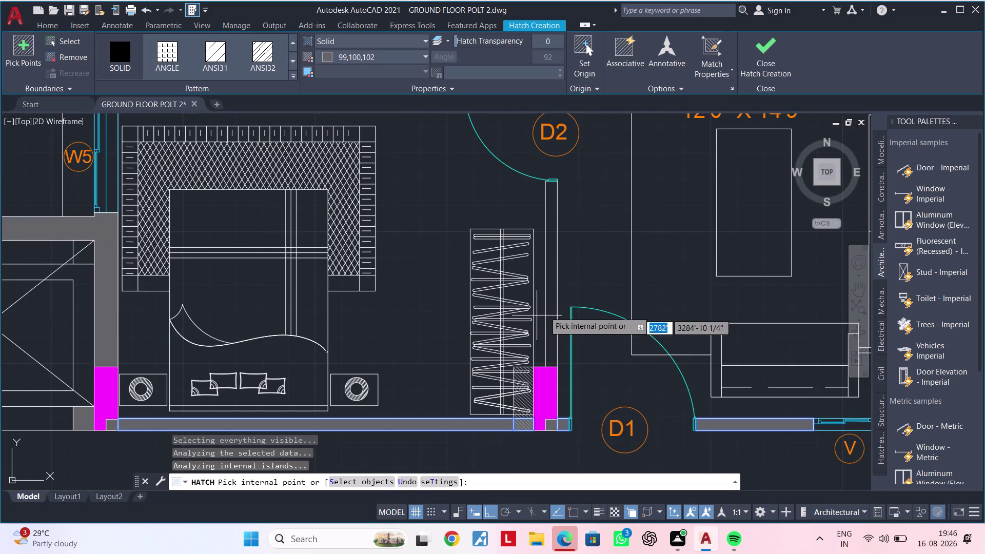
scroll(up, 3)
click(551, 285)
scroll(down, 3)
middle_drag(569, 246, 533, 418)
scroll(up, 3)
click(486, 311)
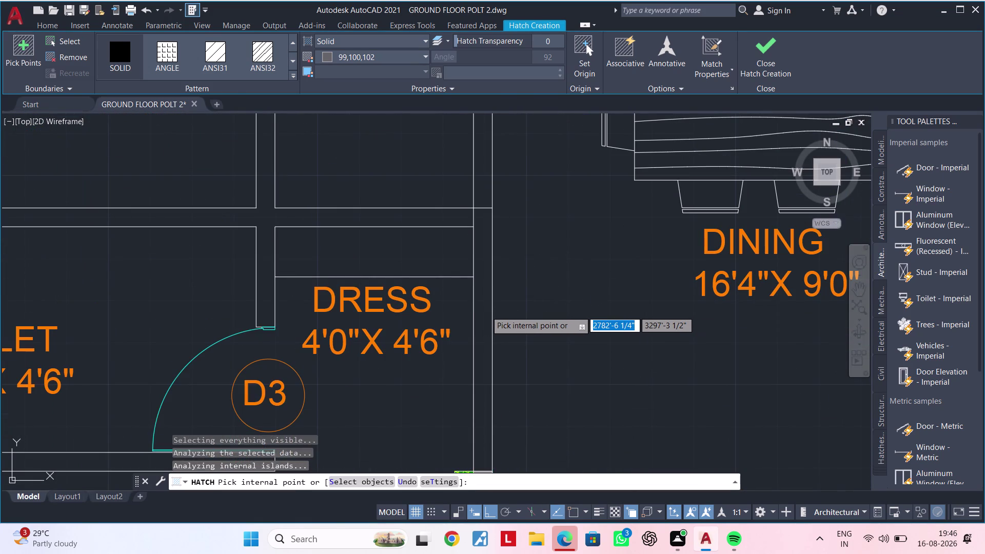
Pick wall pieces between the DRESS room, DINING area and the upper toilet.
middle_drag(491, 294, 492, 401)
click(486, 282)
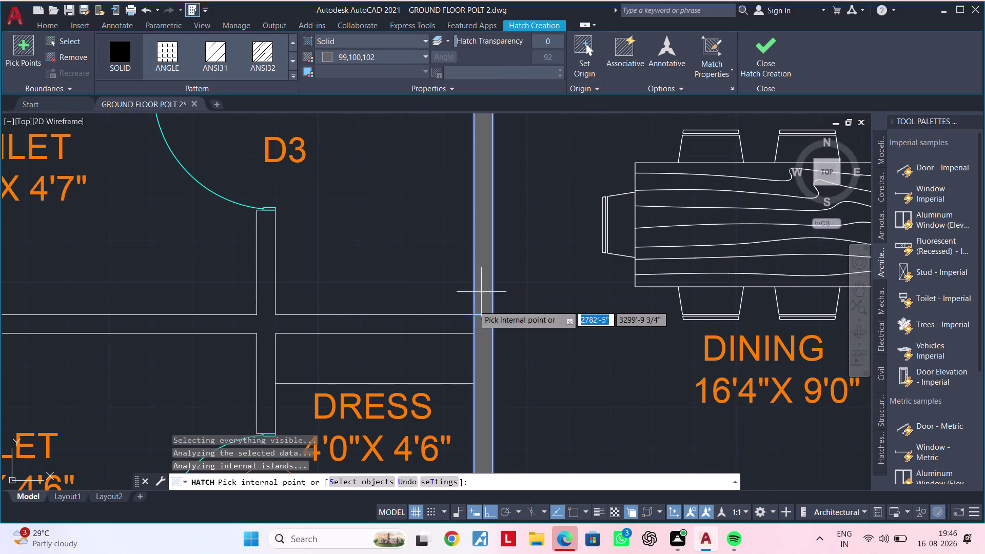
click(441, 327)
scroll(down, 3)
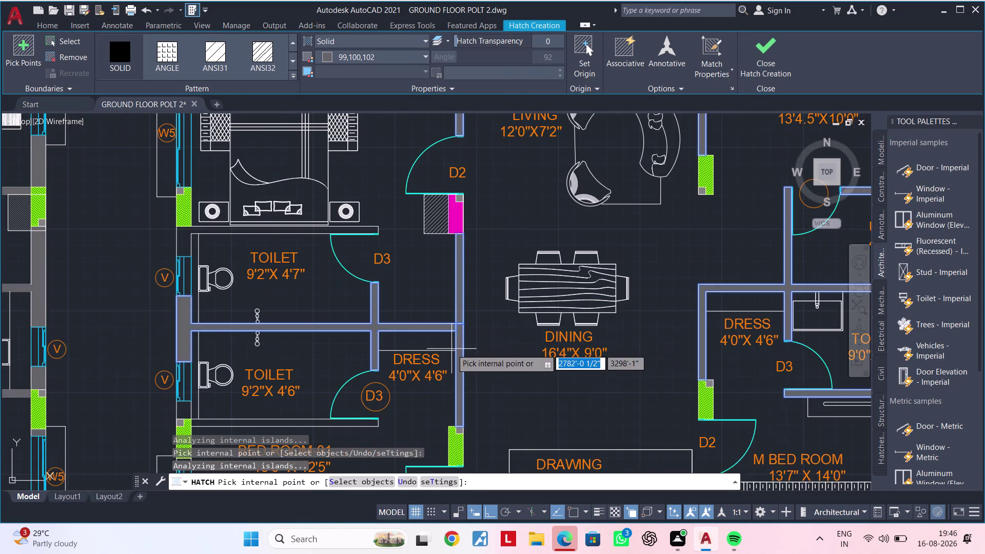
middle_drag(452, 349, 535, 342)
scroll(up, 3)
click(383, 426)
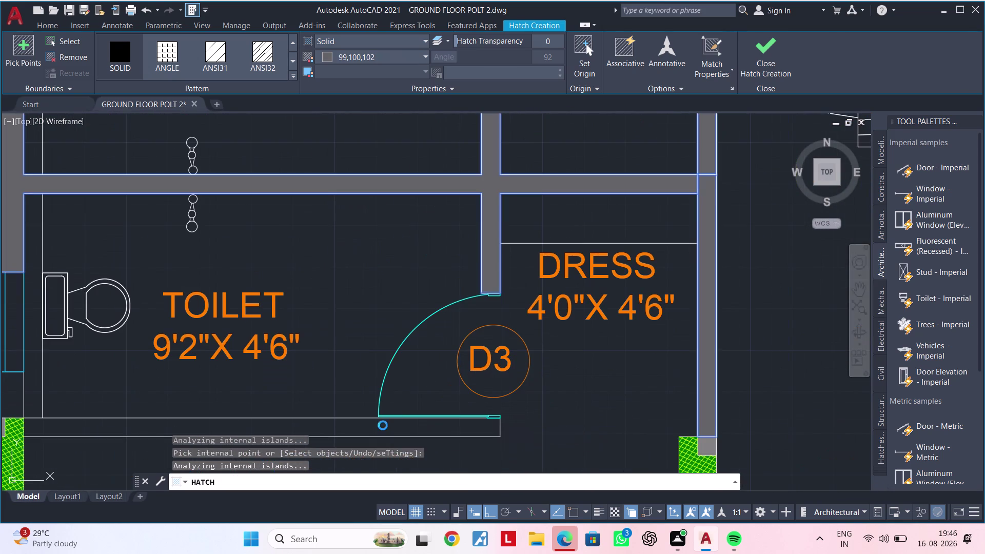
scroll(down, 3)
middle_drag(398, 353, 527, 286)
scroll(up, 3)
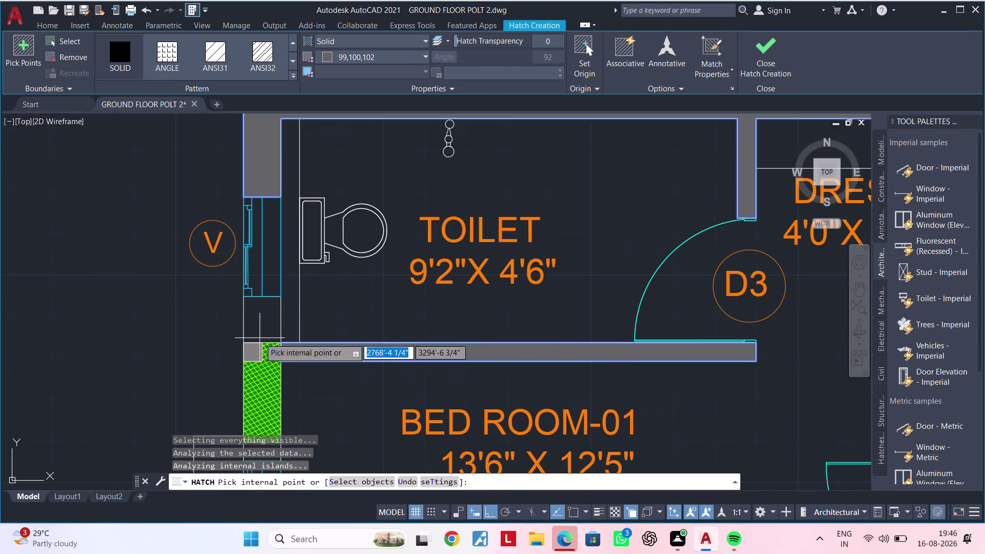
click(265, 323)
scroll(down, 3)
middle_drag(304, 328, 398, 147)
scroll(up, 3)
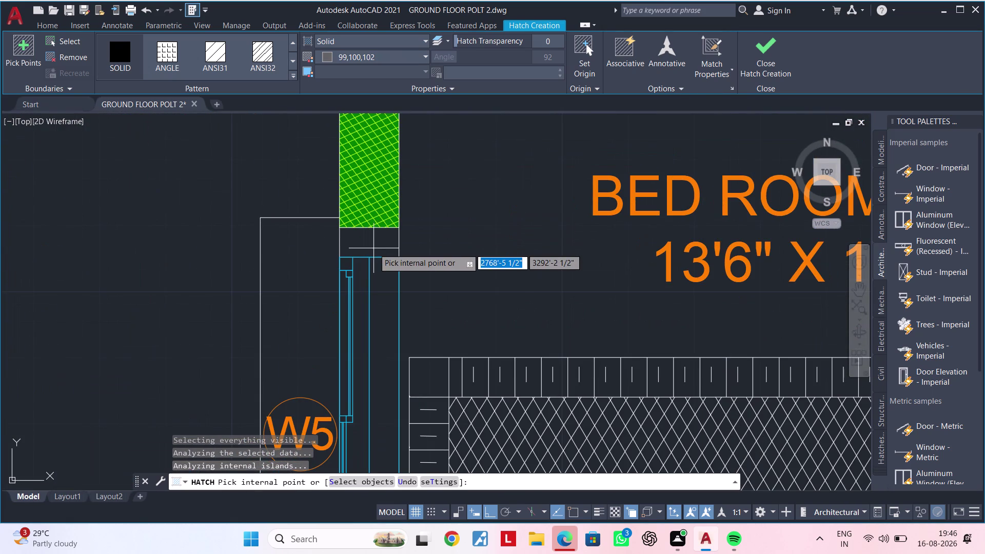
click(373, 248)
scroll(down, 3)
middle_drag(438, 210, 421, 342)
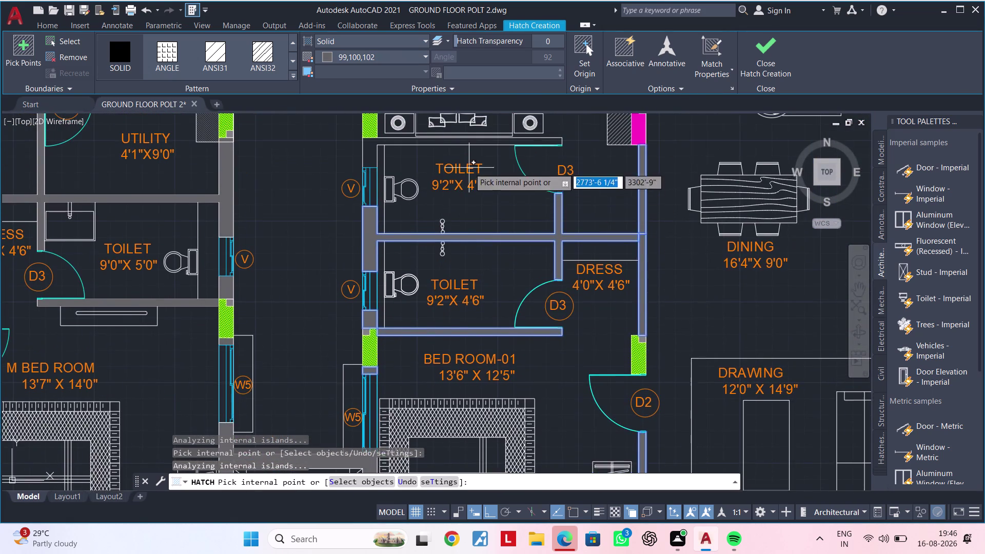
middle_drag(467, 177, 444, 292)
scroll(up, 3)
click(364, 263)
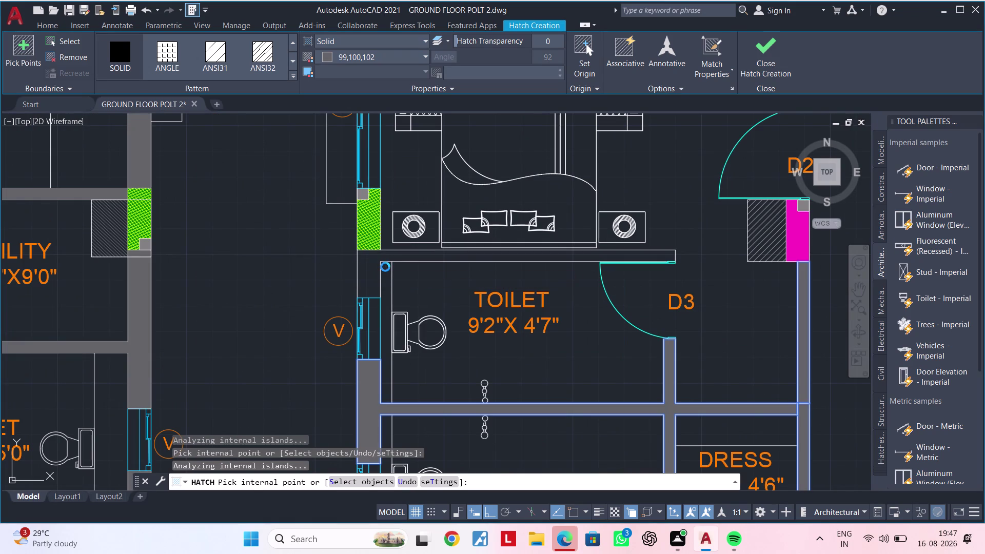
Cancel the hatch fill, leaving no command running.
key(Escape)
key(Escape)
key(Escape)
key(Escape)
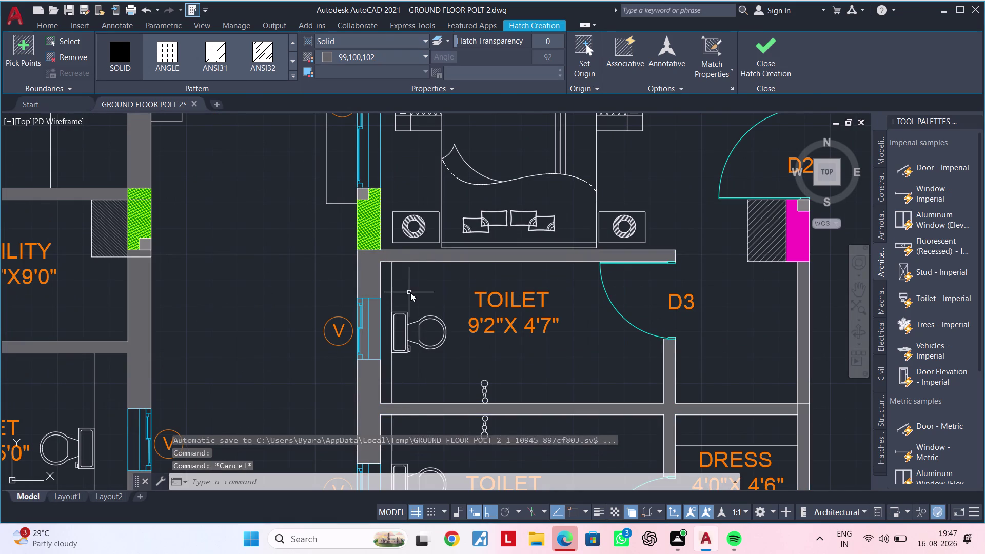
key(Escape)
key(Escape)
Delete the wall hatch beside the upper toilet.
click(368, 273)
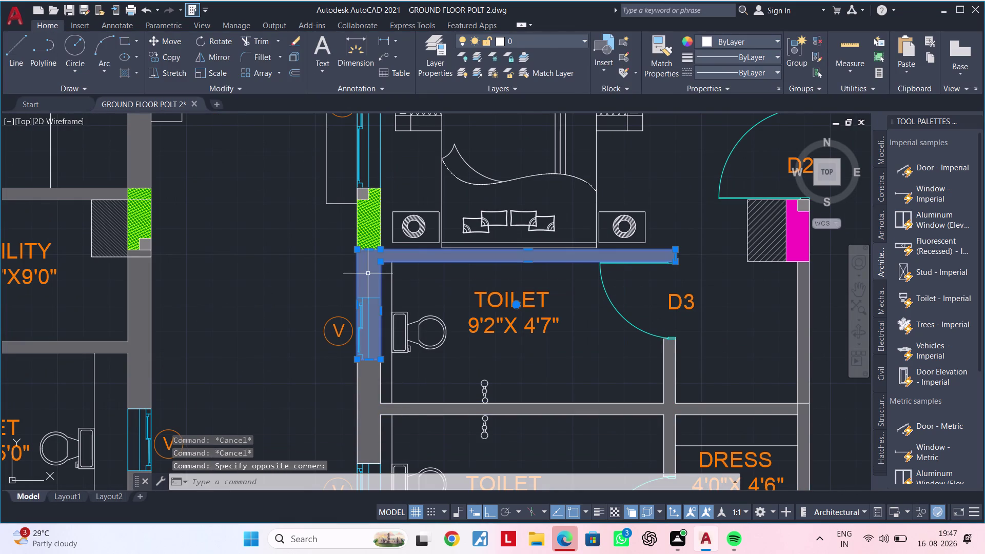
key(Delete)
scroll(up, 3)
middle_drag(387, 294, 369, 233)
key(Escape)
key(Escape)
key(Escape)
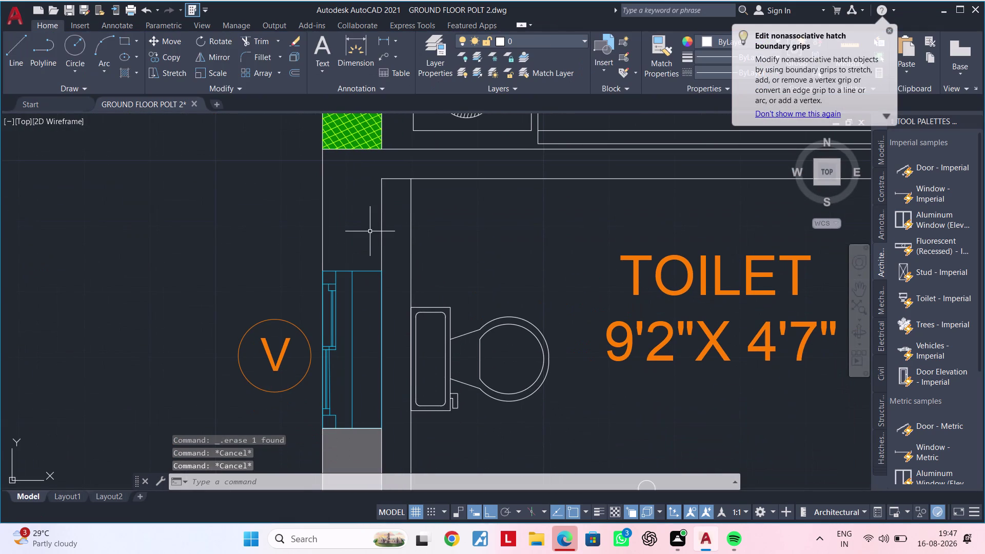
Start a line at the toilet wall corner, then cancel it.
text(L)
key(space)
scroll(up, 3)
click(317, 272)
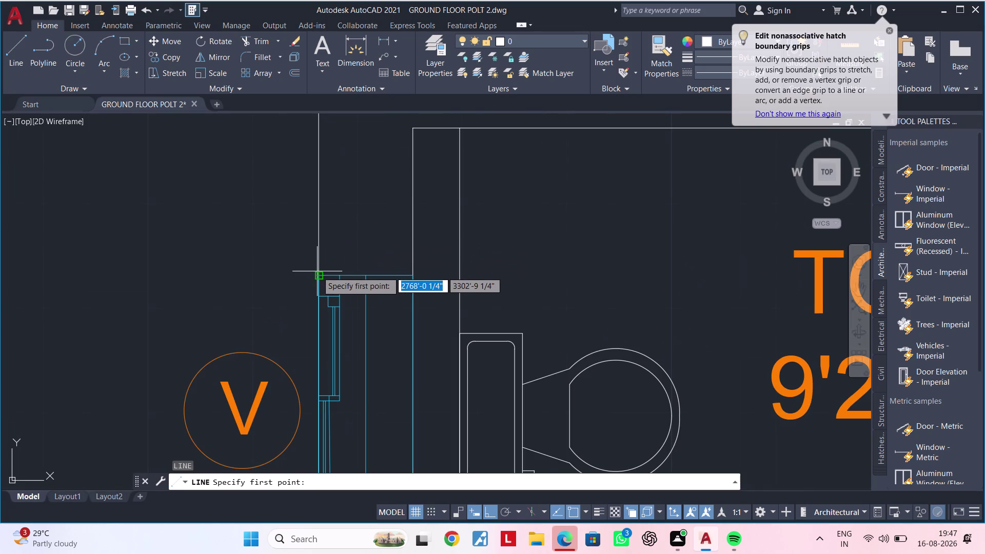
click(414, 273)
key(Escape)
key(Escape)
Restart the hatch with H and pick the wall area to fill.
text(H)
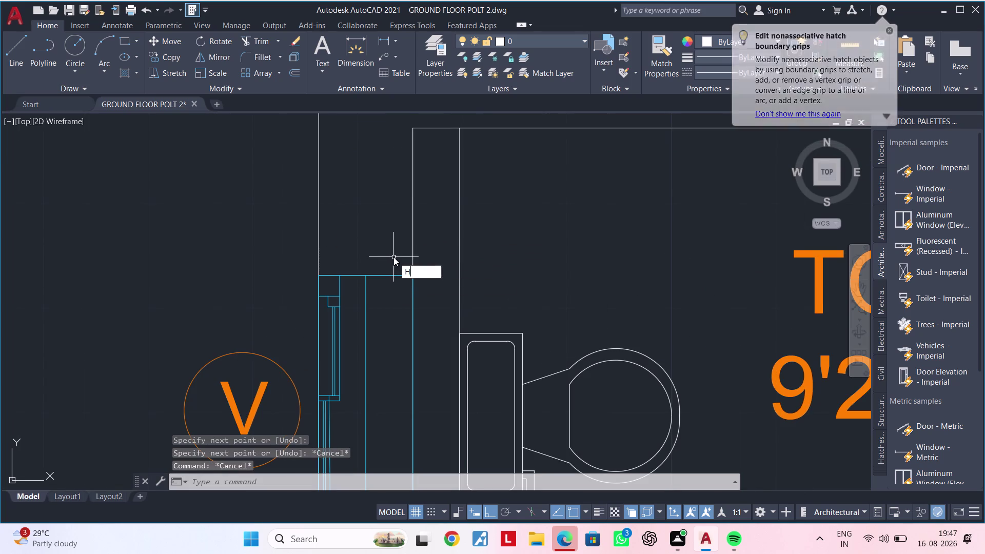
key(space)
click(354, 235)
Cancel the hatch fill and pan the plan over to BED ROOM-02 and window W5.
scroll(down, 3)
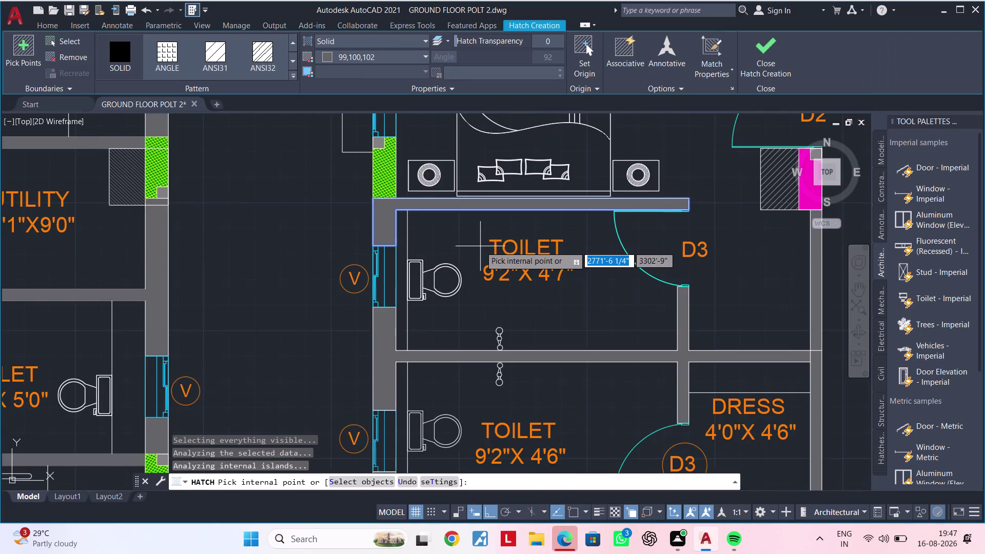
middle_drag(480, 249, 382, 325)
scroll(down, 3)
middle_drag(429, 322, 281, 367)
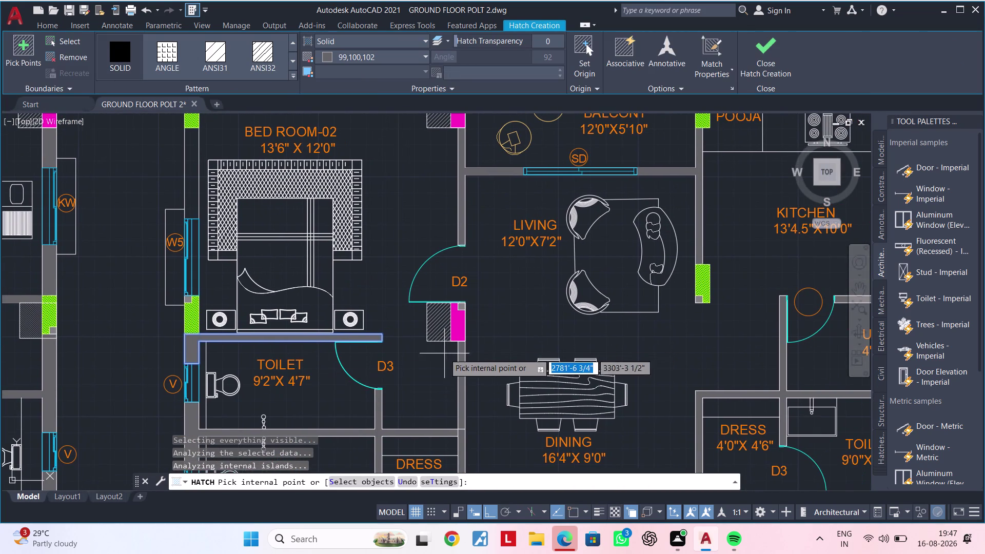
middle_drag(442, 353, 422, 257)
scroll(down, 3)
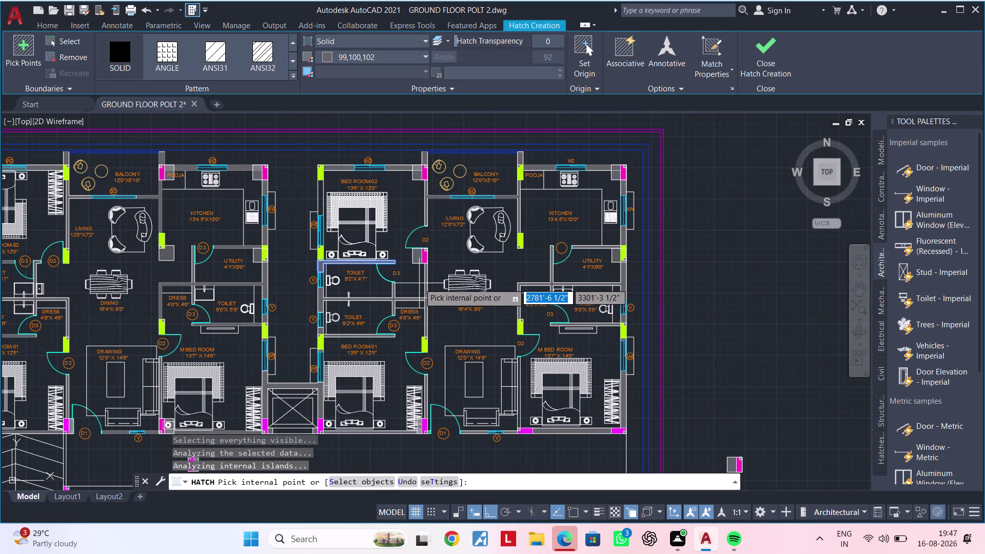
middle_drag(419, 283, 538, 195)
middle_drag(476, 354, 425, 287)
middle_drag(434, 318, 413, 251)
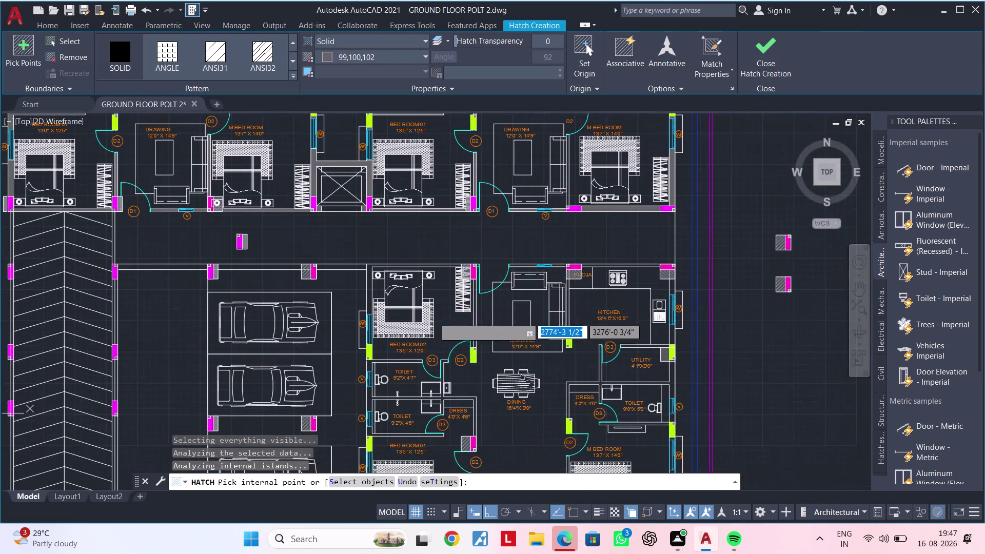
key(Escape)
key(Escape)
key(Escape)
scroll(up, 3)
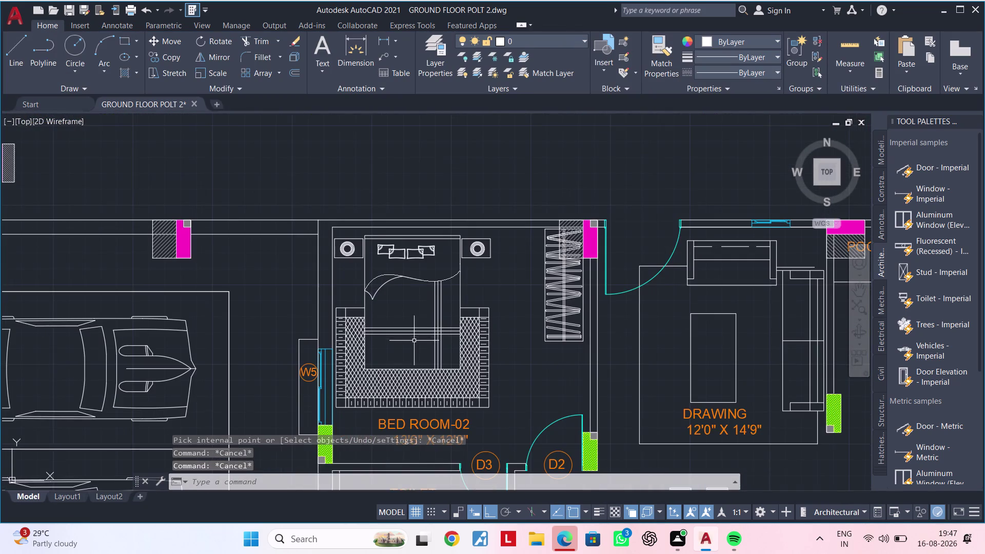
middle_drag(413, 344, 414, 265)
key(Escape)
scroll(up, 3)
key(Escape)
middle_drag(340, 303, 374, 309)
key(Escape)
Draw a short closing line across the wall end near window W5 with the L command.
text(L)
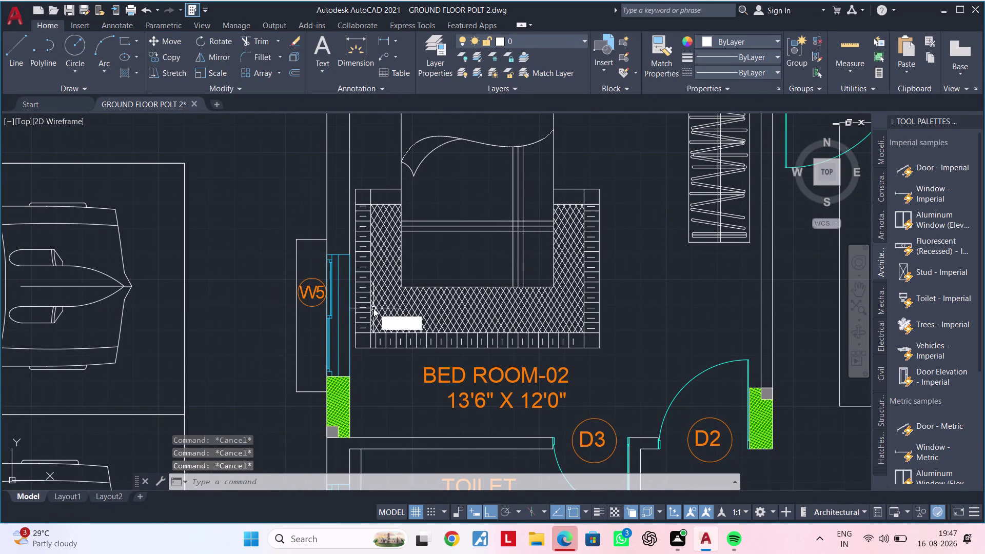
key(space)
scroll(up, 3)
click(296, 185)
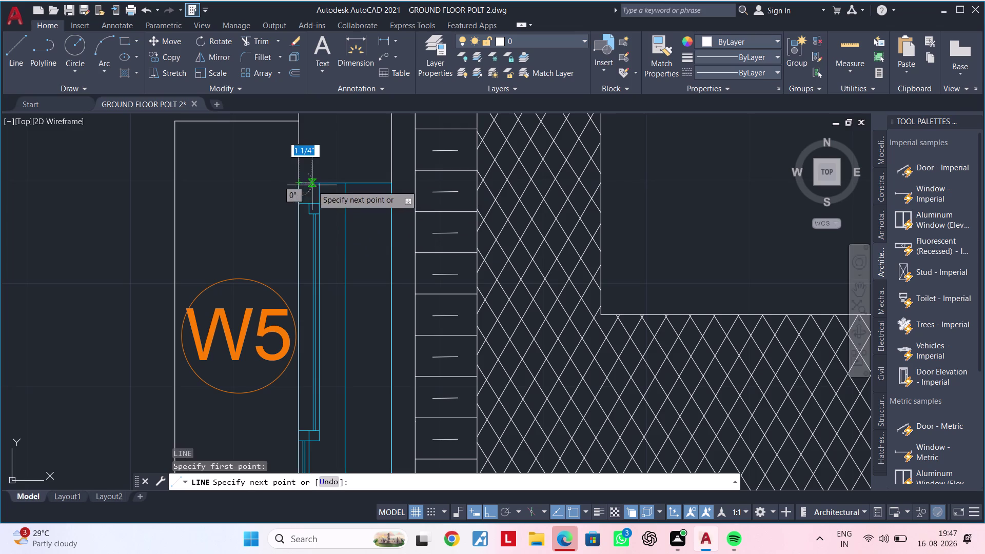
click(396, 184)
key(Escape)
Close the upper toilet wall at the corner by window V with a short line.
middle_drag(390, 270, 389, 122)
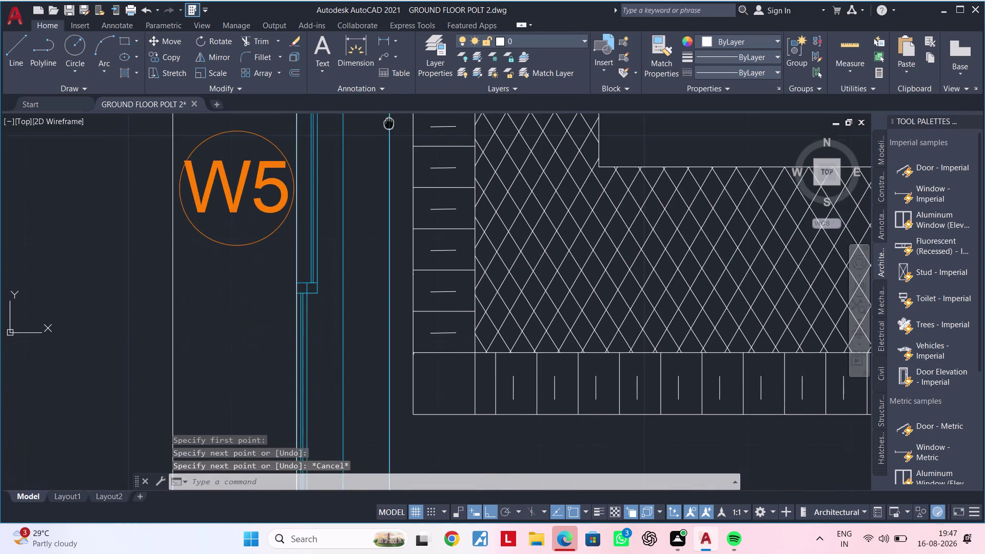
scroll(down, 3)
middle_drag(391, 264, 393, 144)
scroll(down, 3)
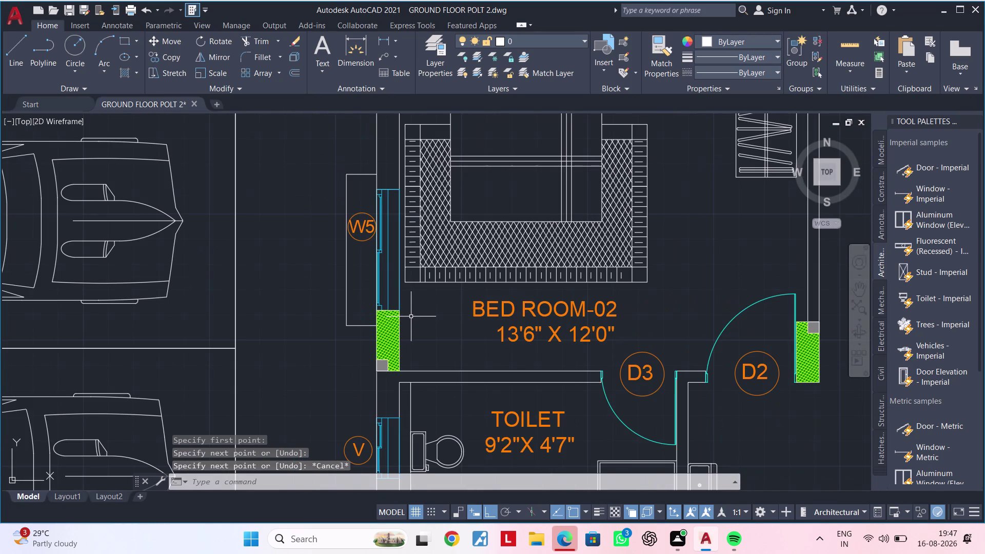
middle_drag(411, 317, 380, 212)
middle_drag(400, 277, 406, 235)
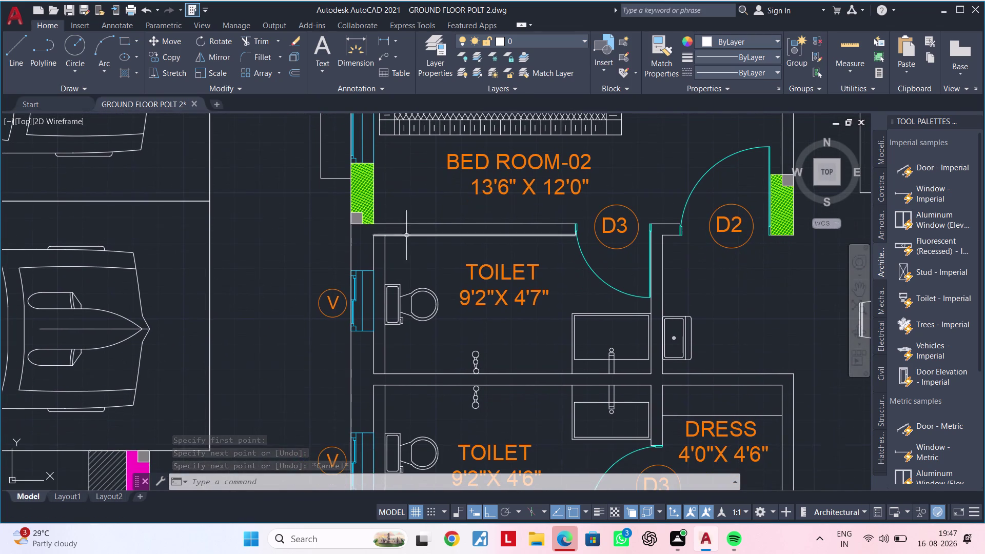
key(space)
scroll(up, 3)
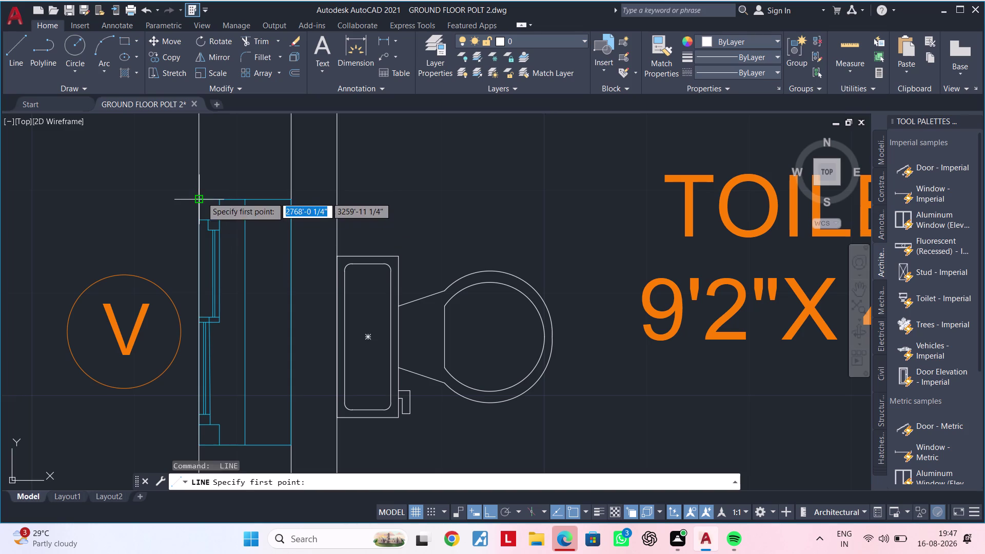
click(201, 197)
click(293, 201)
key(Escape)
Draw a closing line at the wall corner below window V.
middle_drag(371, 235, 396, 125)
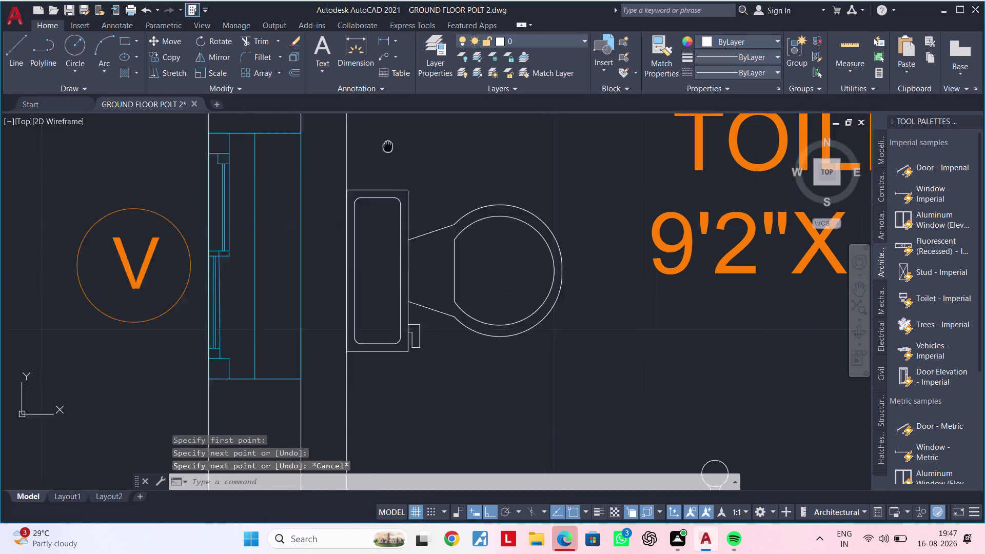
middle_drag(396, 125, 440, 45)
key(space)
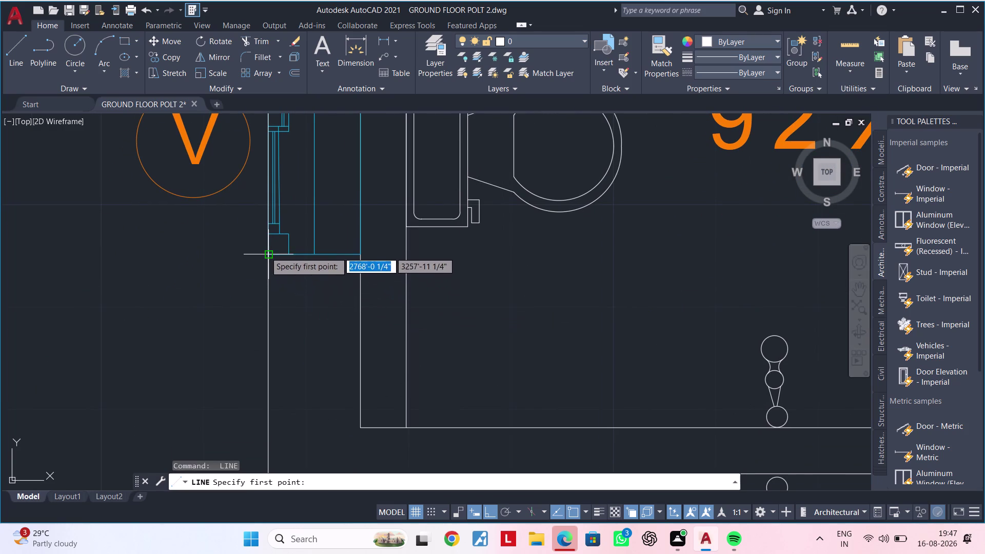
click(265, 252)
click(360, 254)
scroll(down, 3)
key(Escape)
key(Escape)
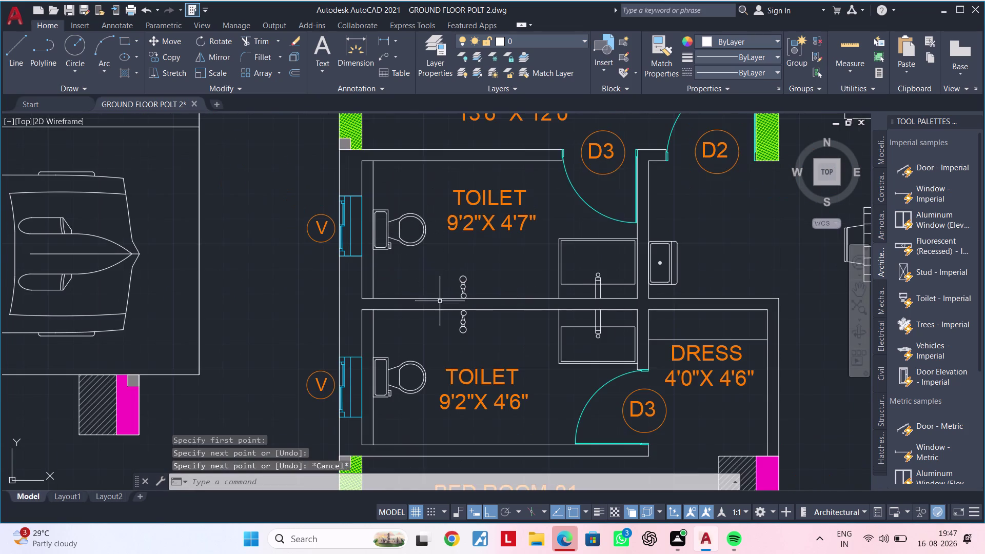
Close the lower toilet wall corner with a short line.
middle_drag(427, 310, 410, 204)
key(space)
scroll(up, 3)
click(331, 214)
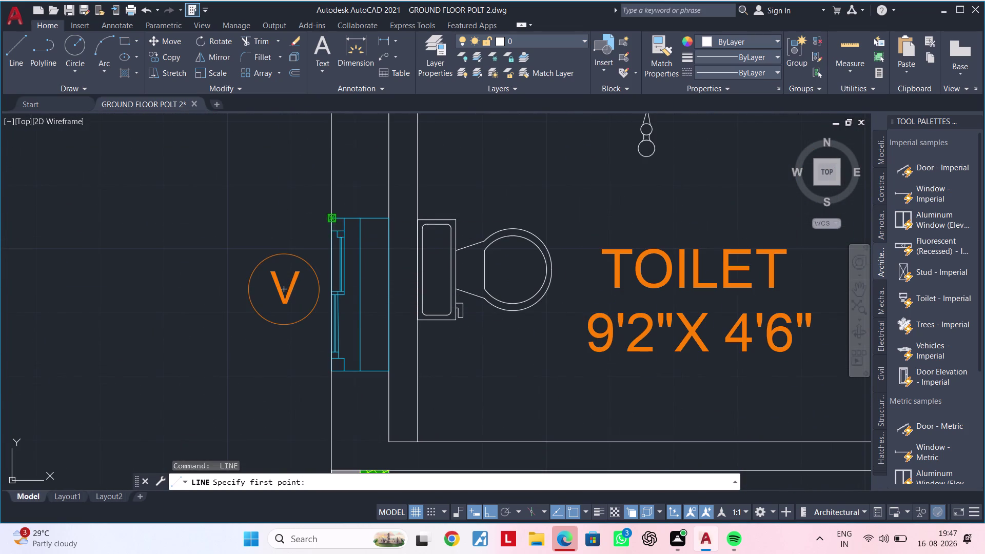
click(391, 217)
key(Escape)
Draw another closing line further down the lower toilet wall.
middle_drag(384, 267, 385, 173)
key(space)
scroll(up, 3)
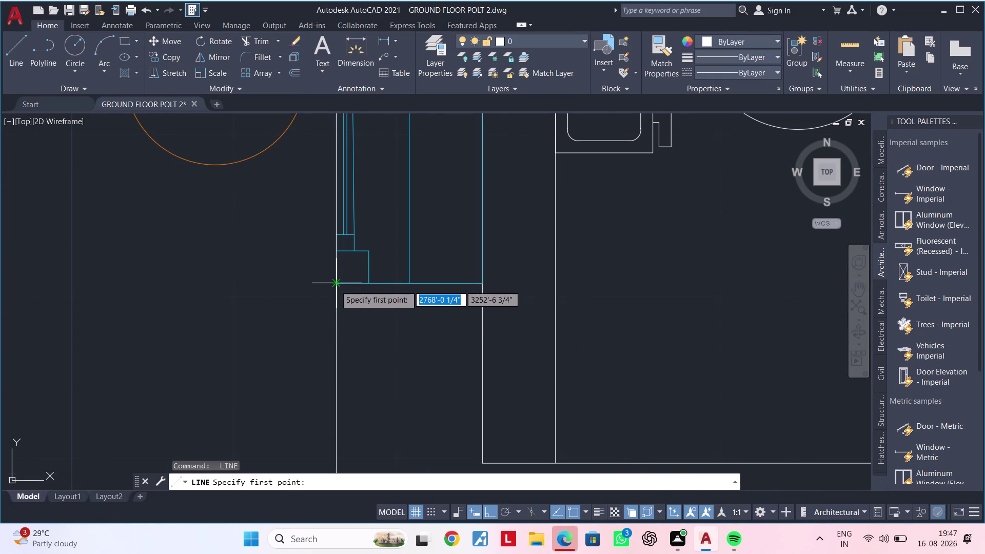
drag(335, 286, 361, 285)
click(487, 285)
scroll(down, 3)
key(Escape)
key(Escape)
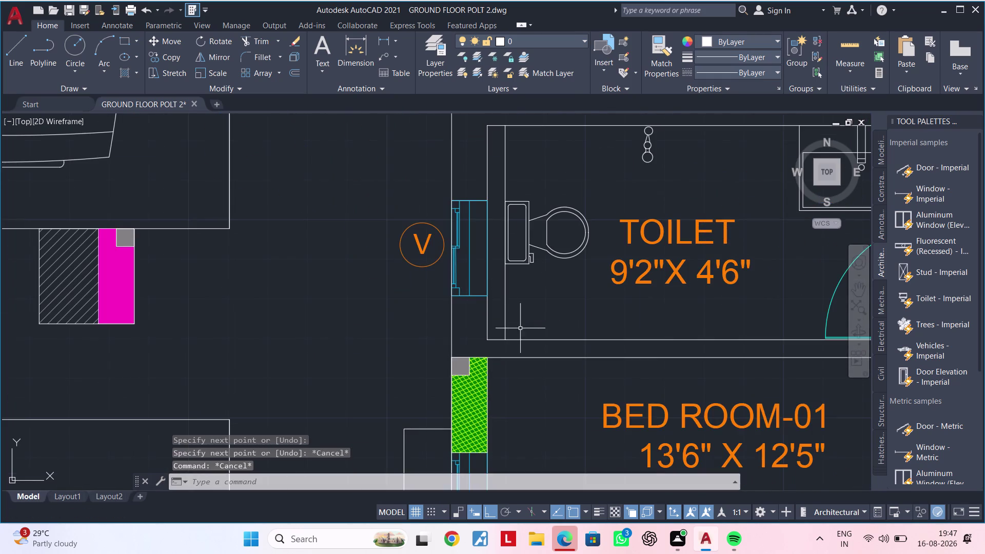
Close the wall end below window W5 with a line along the wall edge.
middle_drag(530, 328, 285, 257)
scroll(down, 3)
middle_drag(348, 308, 391, 208)
middle_drag(358, 280, 371, 257)
scroll(up, 3)
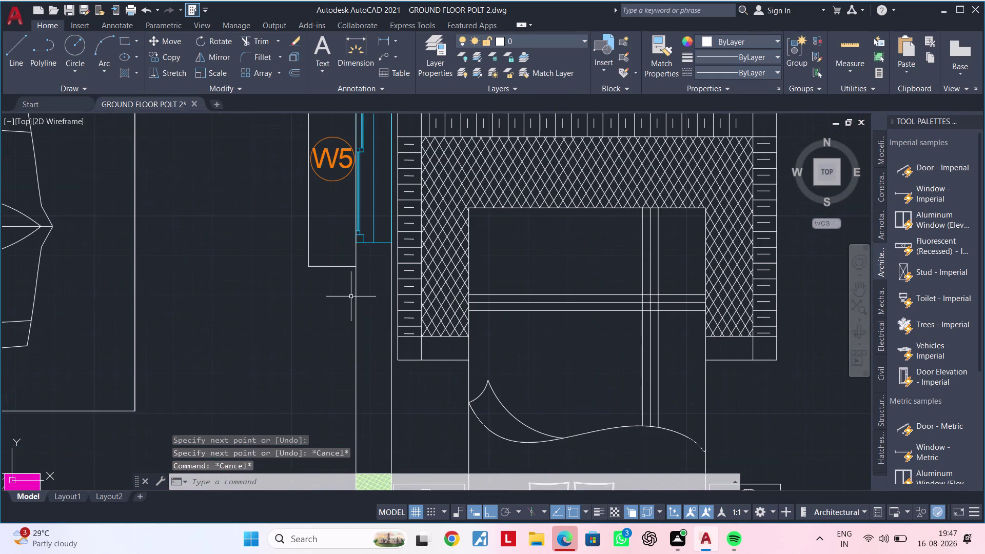
key(space)
scroll(up, 3)
scroll(down, 3)
middle_drag(362, 192, 341, 450)
scroll(up, 3)
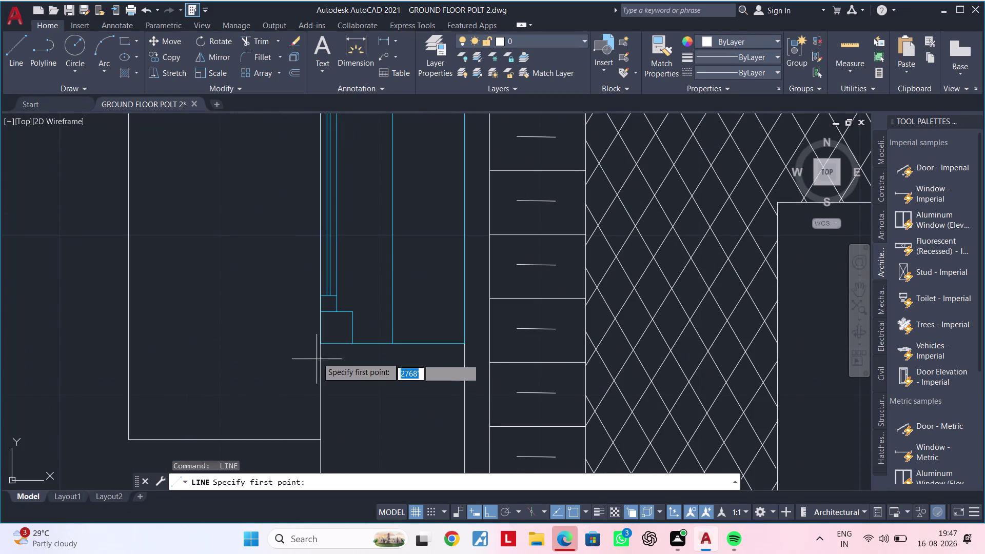
click(319, 342)
click(462, 342)
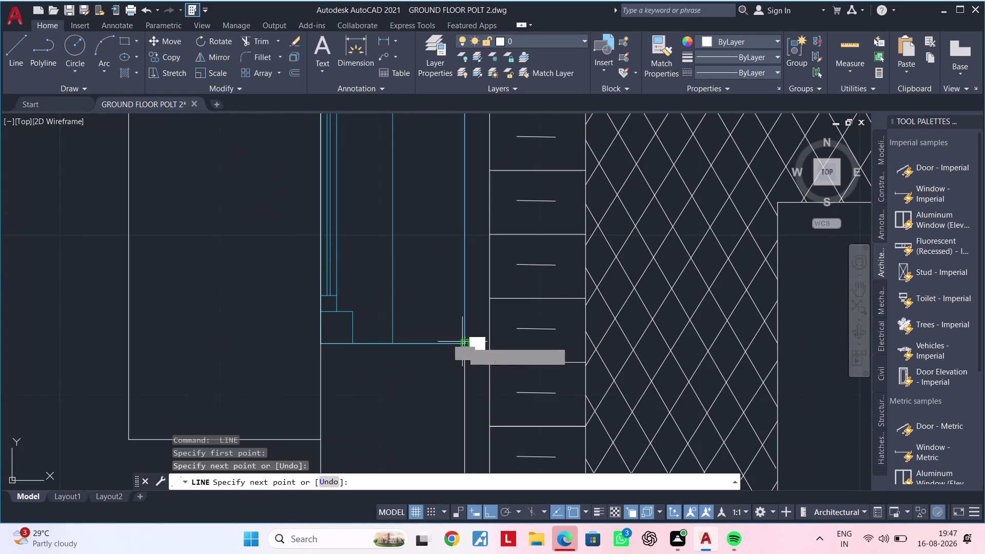
scroll(down, 3)
key(Escape)
Pan across the plan to the SD marker wall and begin another line.
middle_drag(423, 379, 375, 312)
scroll(down, 3)
middle_drag(429, 369, 372, 229)
scroll(down, 3)
middle_drag(381, 290, 373, 235)
scroll(up, 3)
middle_drag(432, 291, 180, 291)
scroll(down, 3)
middle_drag(396, 306, 213, 383)
scroll(up, 3)
middle_drag(325, 343, 275, 388)
key(space)
scroll(up, 3)
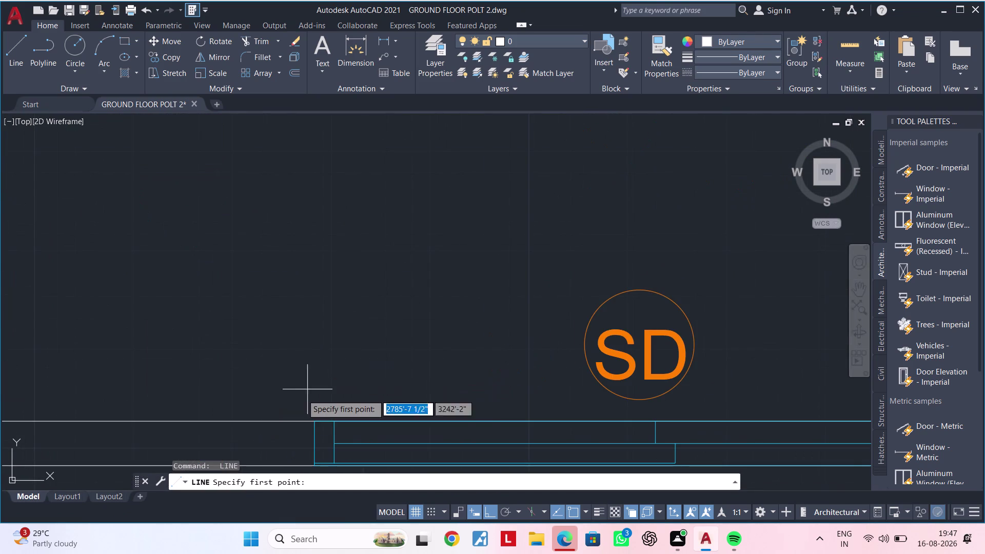
Draw a closing line along the wall below the SD marker.
click(312, 419)
scroll(down, 3)
middle_drag(315, 434, 327, 308)
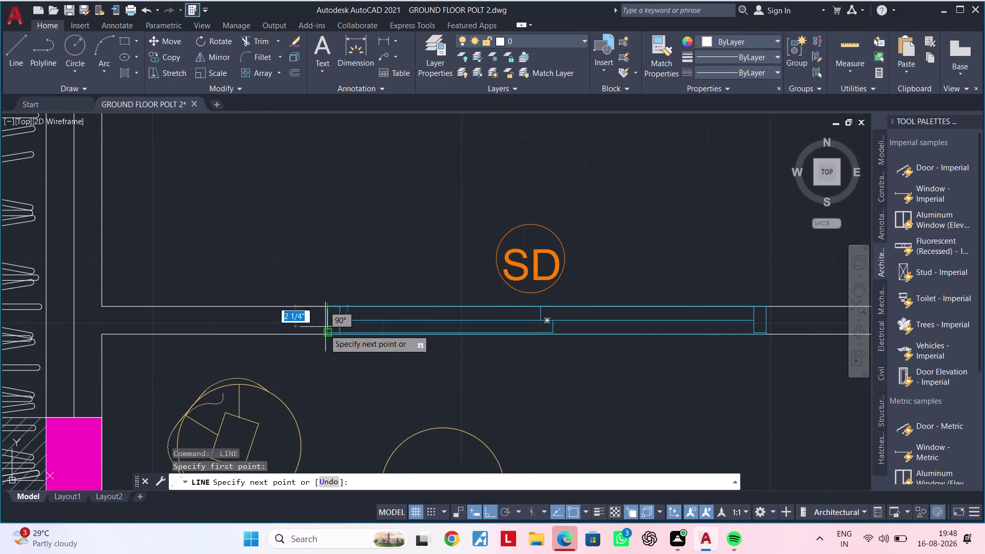
scroll(up, 3)
click(334, 332)
scroll(down, 3)
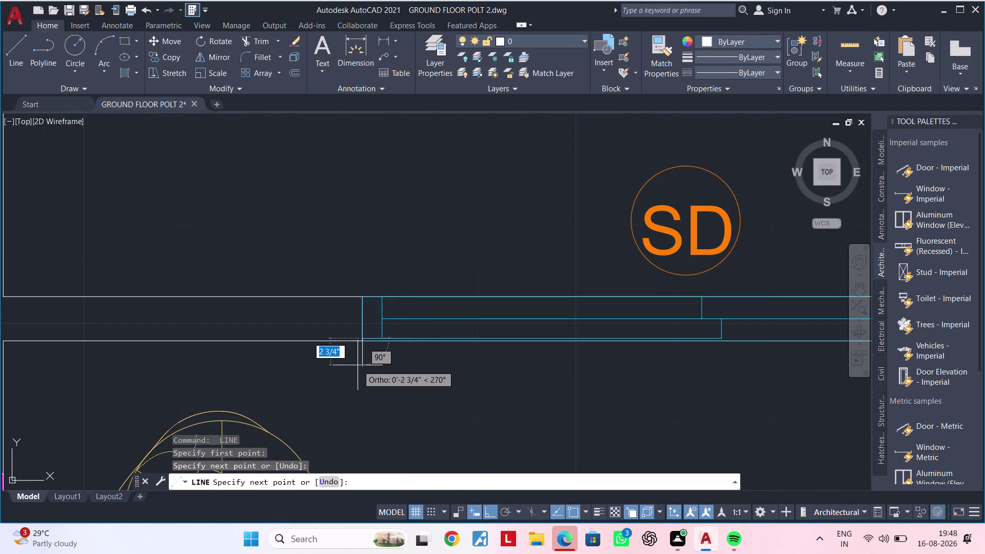
scroll(up, 3)
key(Escape)
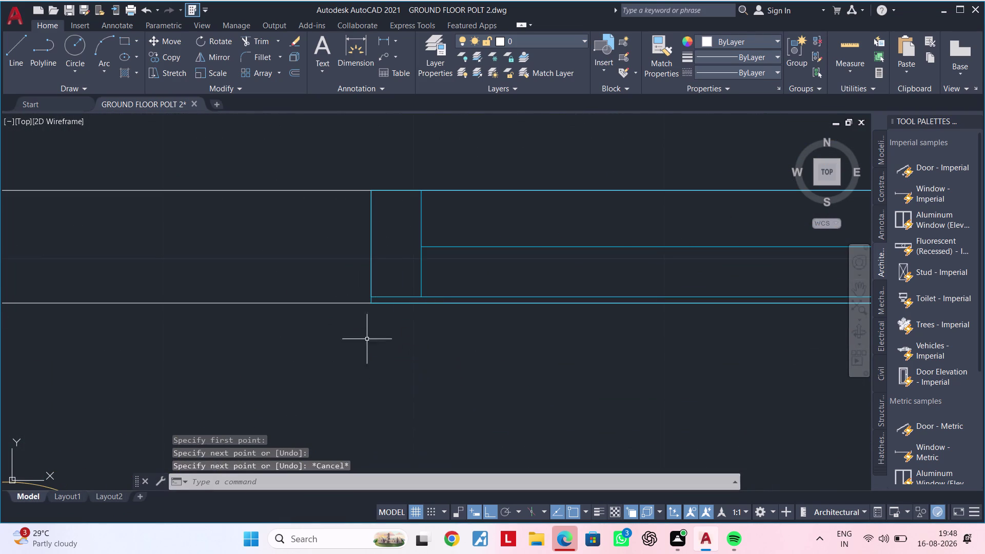
Close the wall opening edge with a line across the wall thickness.
key(space)
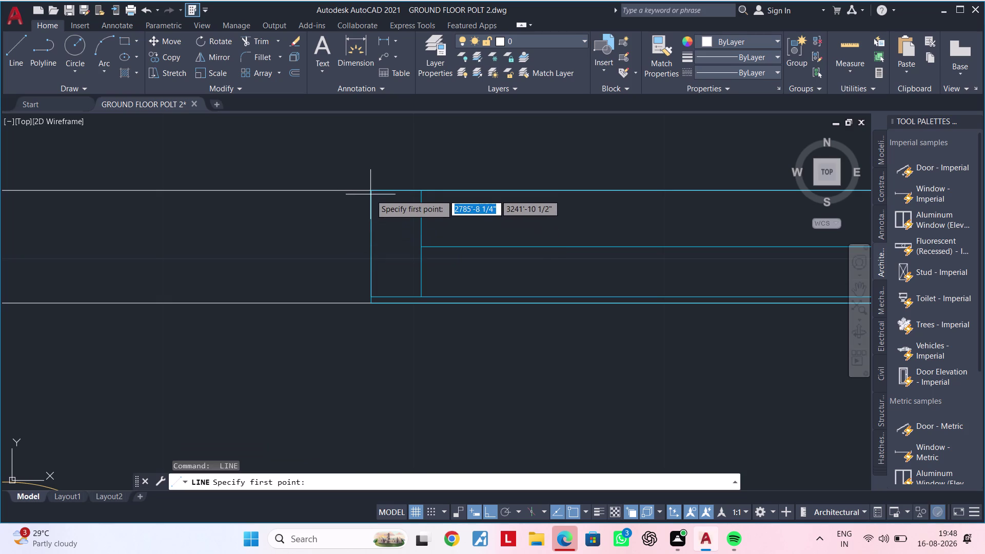
click(372, 191)
scroll(up, 3)
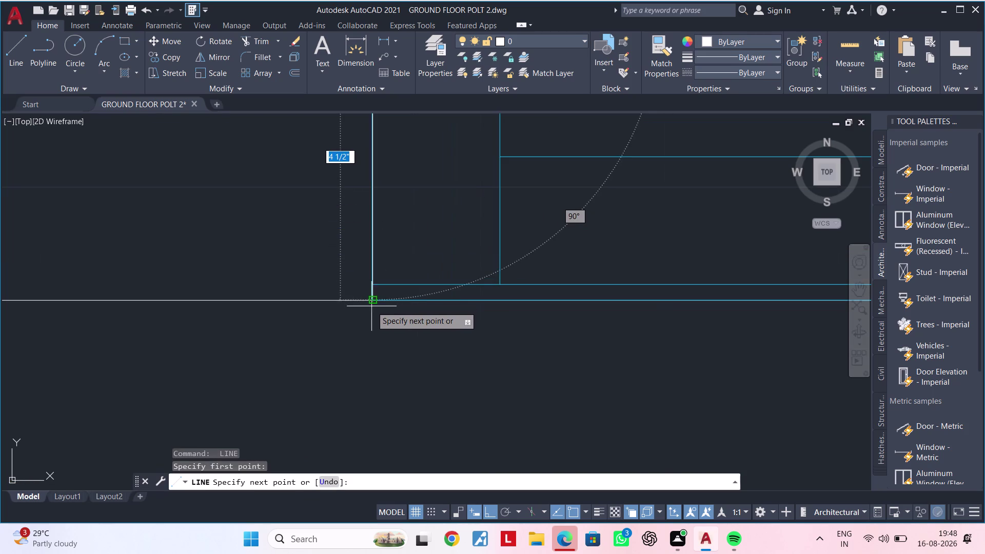
click(370, 299)
scroll(down, 3)
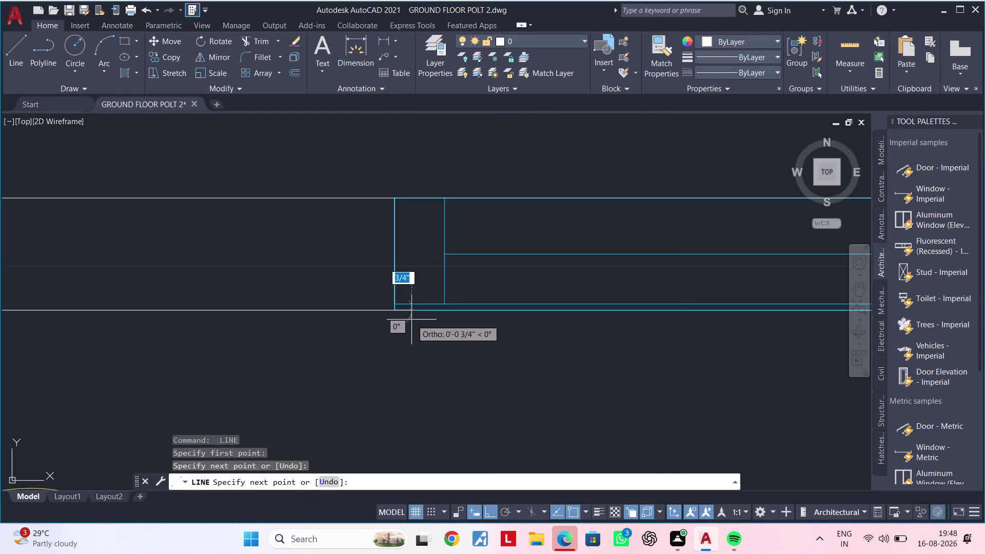
key(Escape)
Close the opening beside the SD marker with a line from its corner.
scroll(down, 3)
middle_drag(555, 330, 327, 318)
scroll(down, 3)
middle_drag(553, 352, 181, 330)
middle_drag(648, 347, 410, 358)
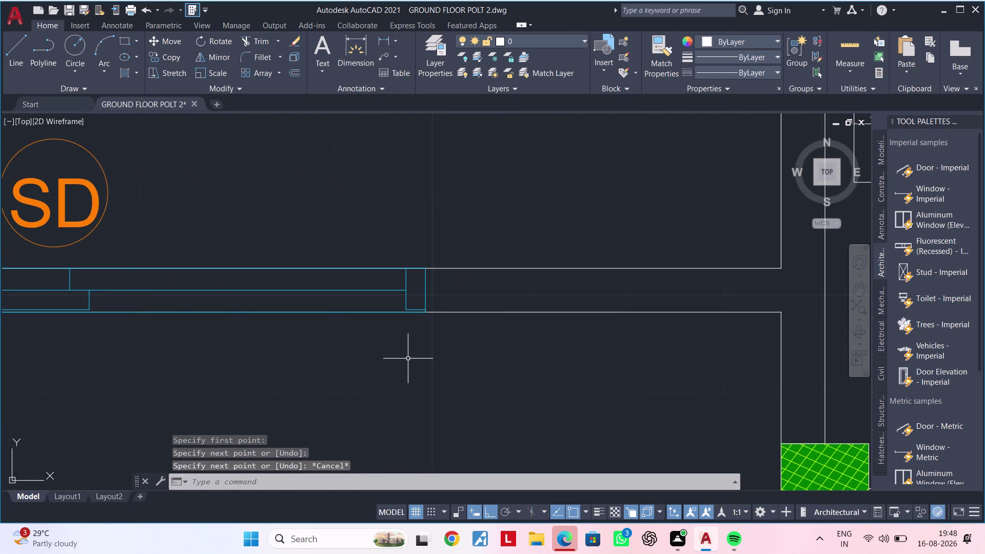
key(space)
scroll(up, 3)
click(390, 238)
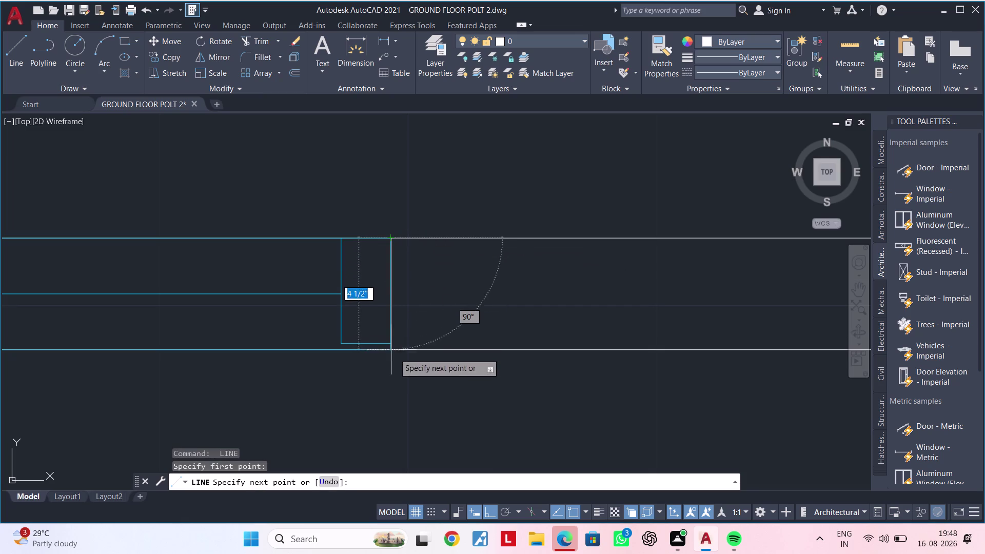
click(391, 348)
scroll(down, 3)
key(Escape)
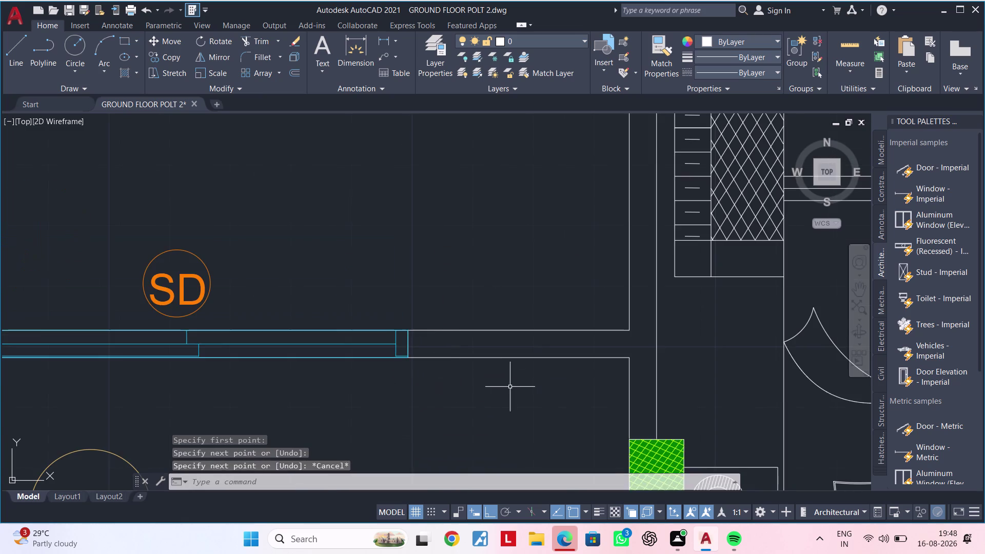
Draw a short closing line across the wall at the W5 window jamb.
scroll(down, 3)
middle_drag(526, 385, 284, 272)
middle_drag(445, 359, 365, 452)
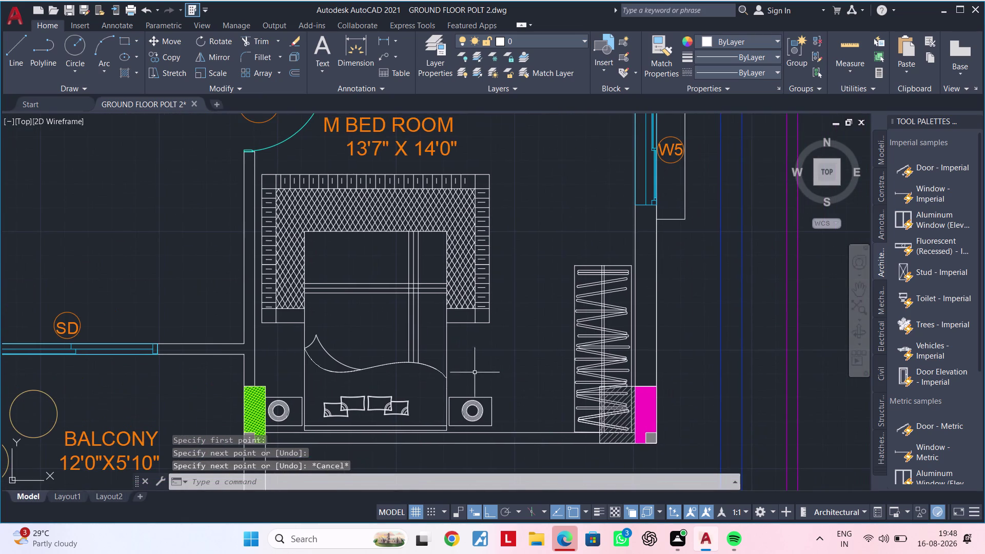
middle_drag(522, 343, 316, 461)
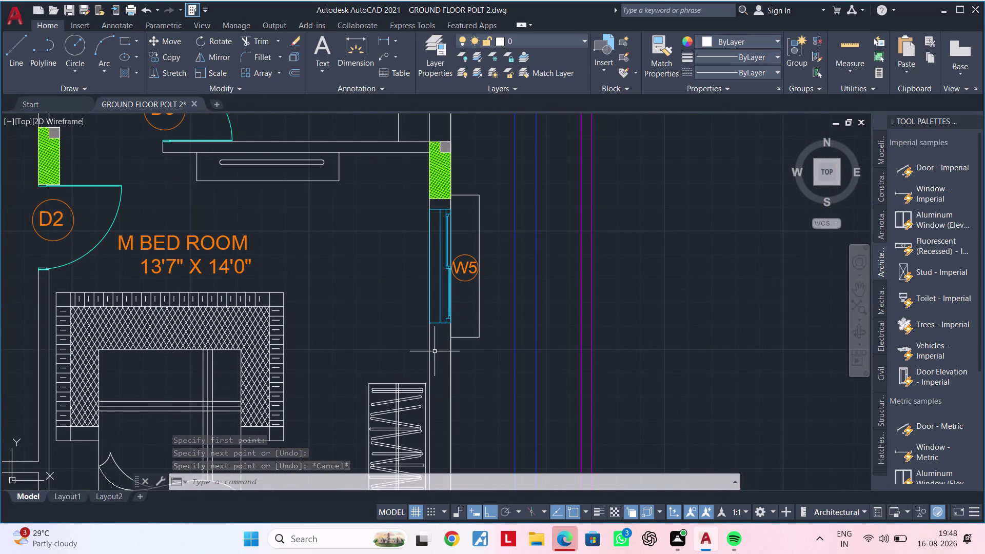
key(space)
scroll(up, 3)
click(417, 324)
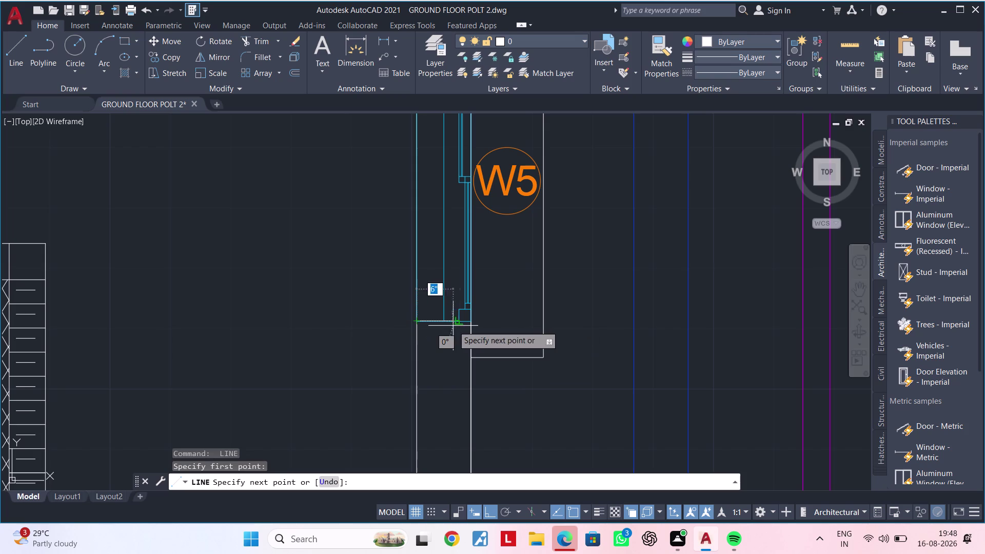
click(469, 324)
key(Escape)
Pan along the wall below W5 to the next wall end and start another line.
scroll(down, 3)
middle_drag(367, 289, 369, 407)
scroll(up, 3)
middle_drag(350, 328, 318, 388)
key(space)
scroll(up, 3)
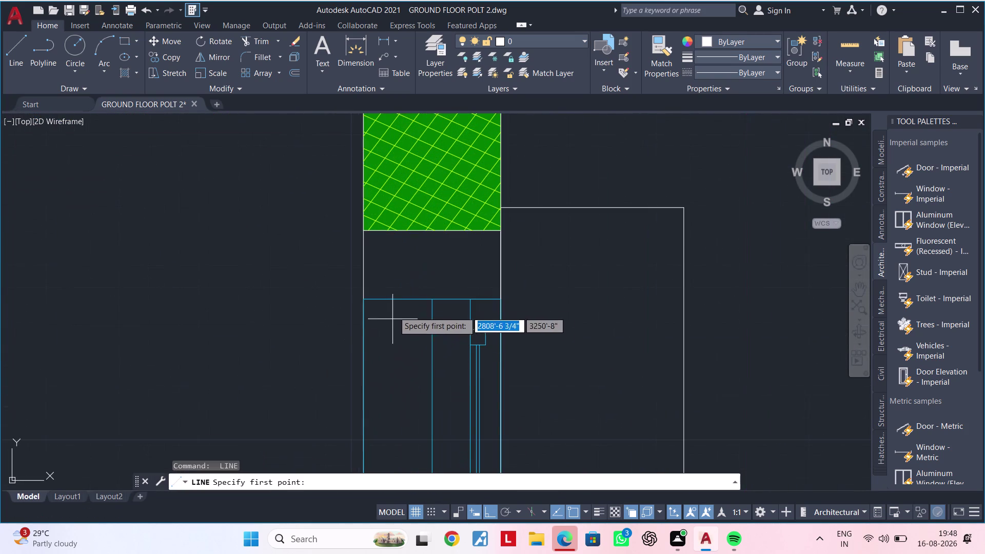
Draw a short closing line across the first wall end.
click(363, 300)
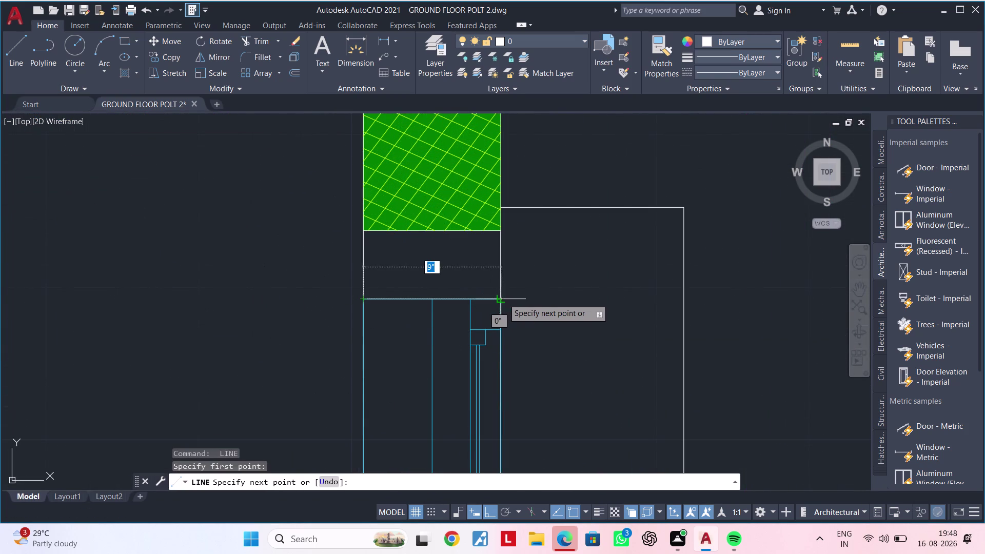
click(503, 298)
key(Escape)
scroll(down, 3)
scroll(down, 3)
Close both jambs of the V window opening with short lines.
middle_drag(419, 307, 400, 547)
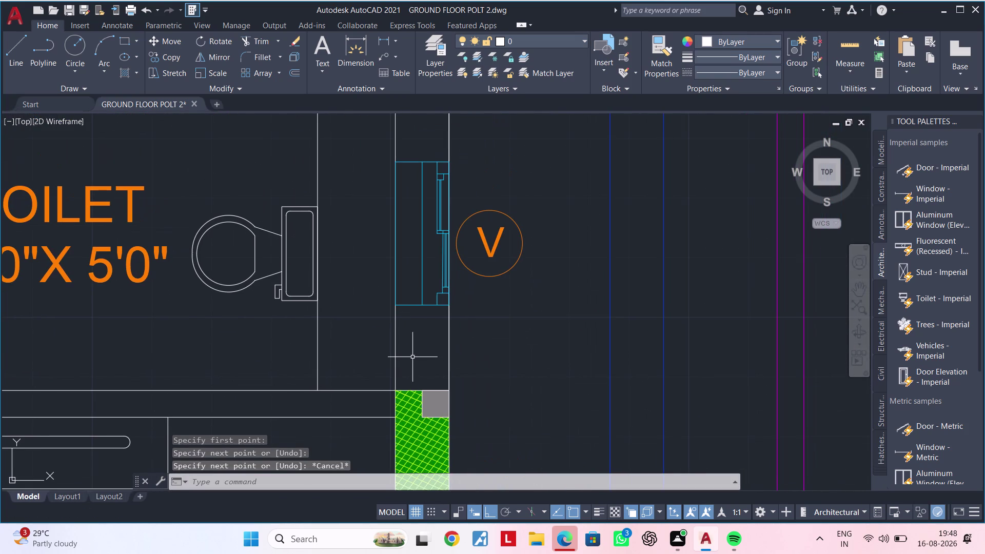
key(space)
scroll(up, 3)
middle_drag(429, 321, 420, 386)
click(357, 364)
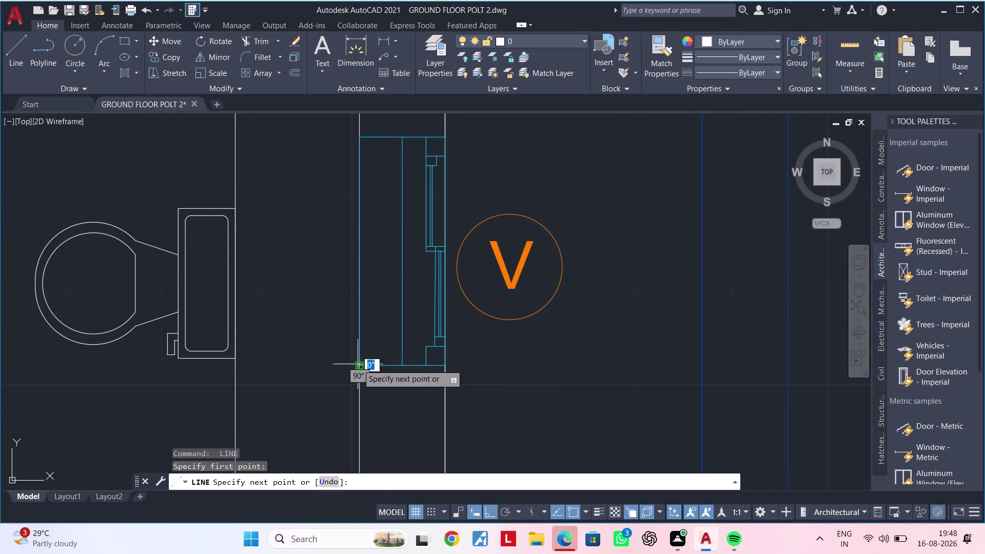
click(443, 364)
key(Escape)
key(Escape)
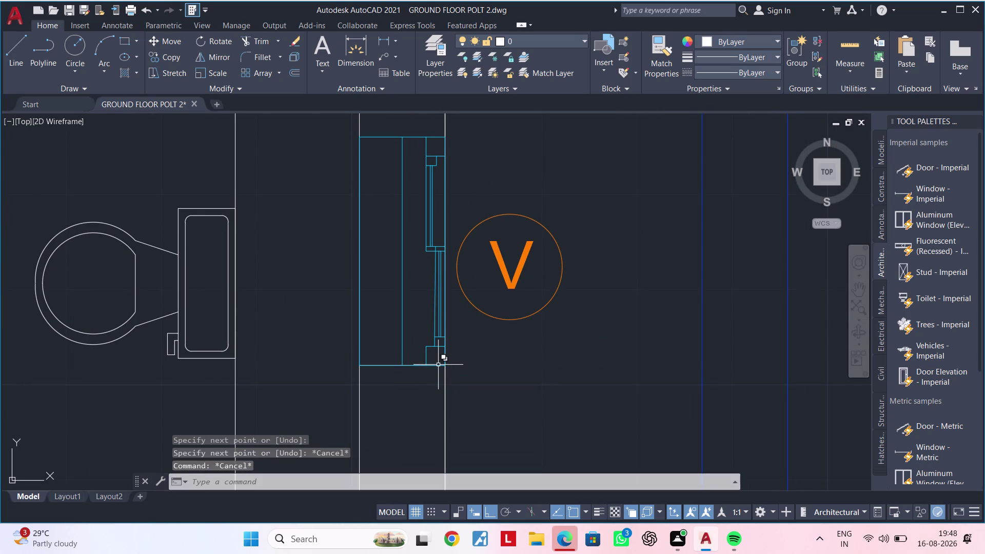
middle_drag(405, 386, 384, 484)
key(space)
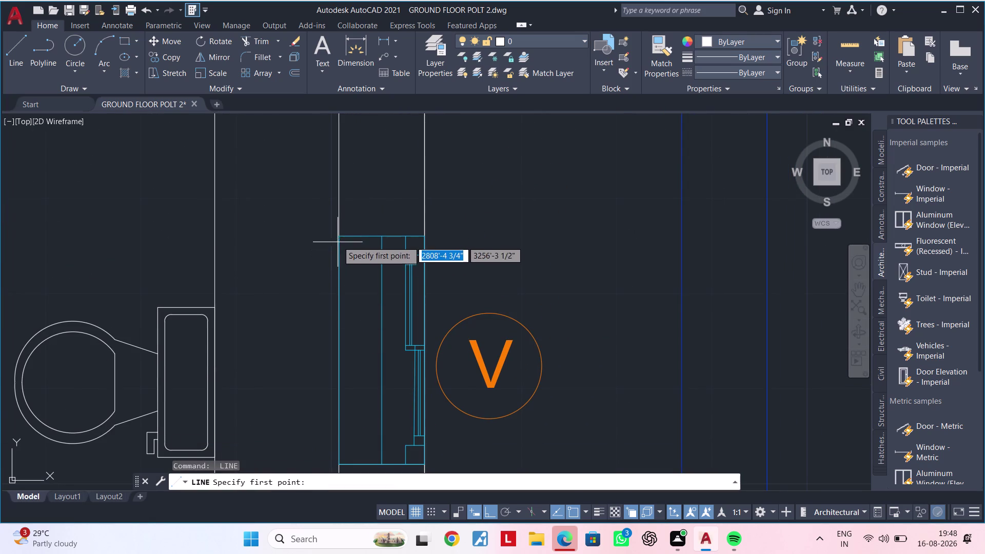
click(337, 237)
click(424, 236)
key(Escape)
Draw a closing line across the lower KW kitchen window jamb.
scroll(down, 3)
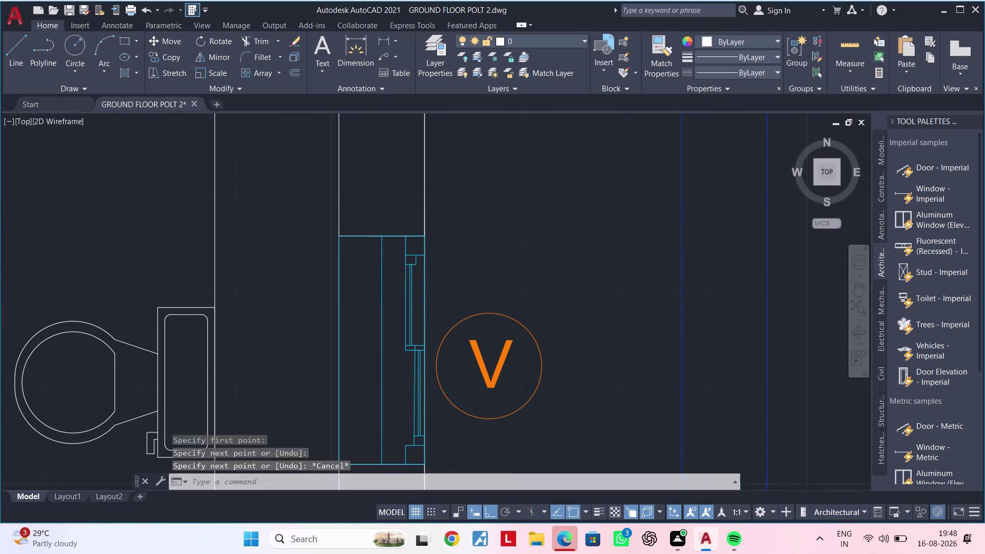
scroll(down, 3)
middle_drag(417, 263, 385, 518)
scroll(up, 3)
middle_drag(382, 324, 381, 347)
scroll(up, 3)
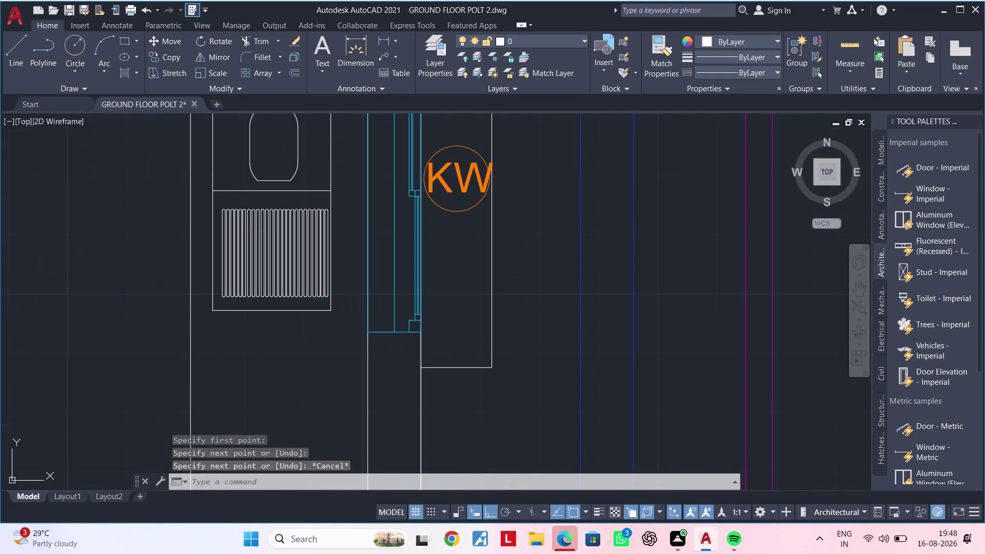
key(space)
scroll(up, 3)
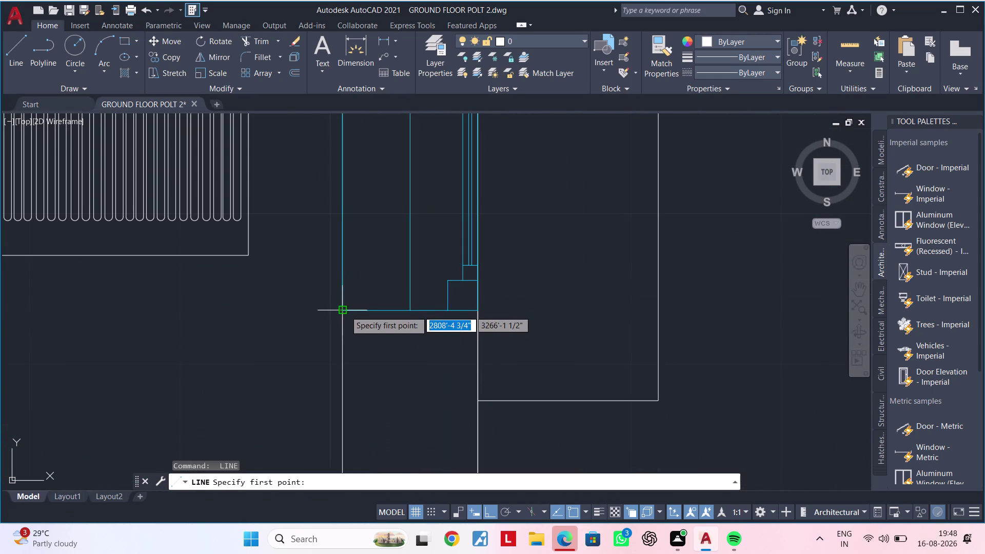
click(345, 311)
click(476, 311)
key(Escape)
Draw a closing line across the upper KW window jamb.
scroll(down, 3)
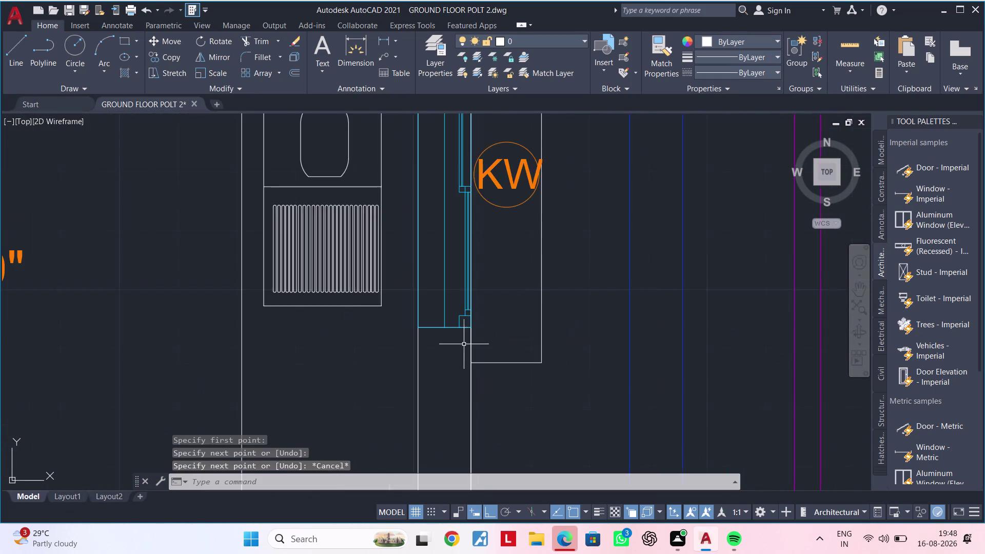
scroll(down, 3)
middle_drag(456, 351, 413, 553)
scroll(up, 3)
middle_drag(408, 405, 415, 250)
key(space)
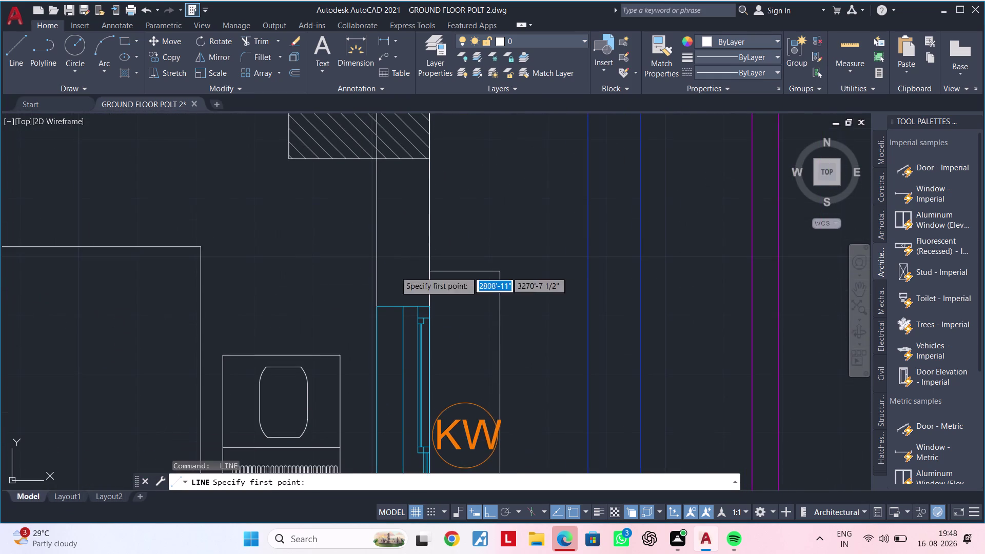
scroll(up, 3)
click(372, 318)
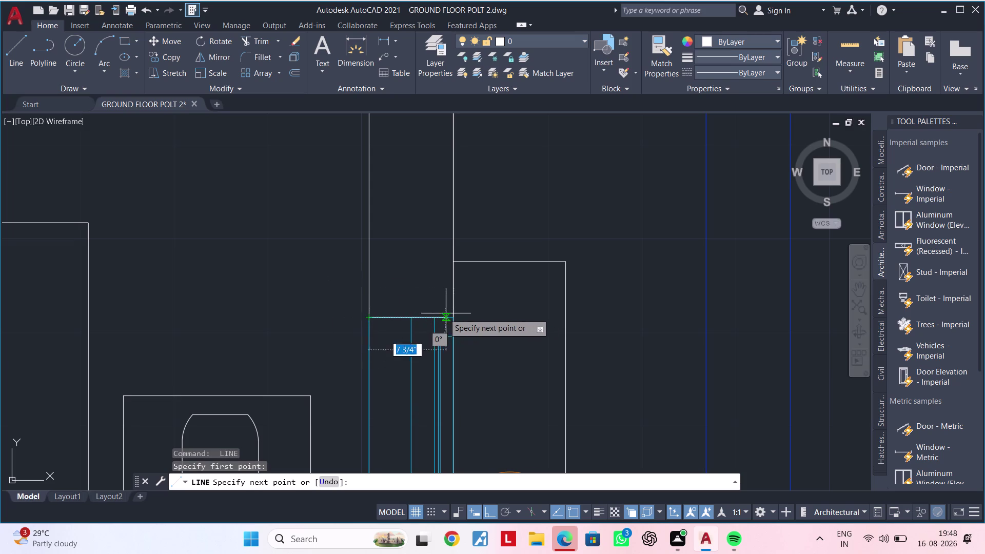
click(452, 316)
key(Escape)
Close one jamb of the window near the POOJA room.
scroll(down, 3)
scroll(down, 3)
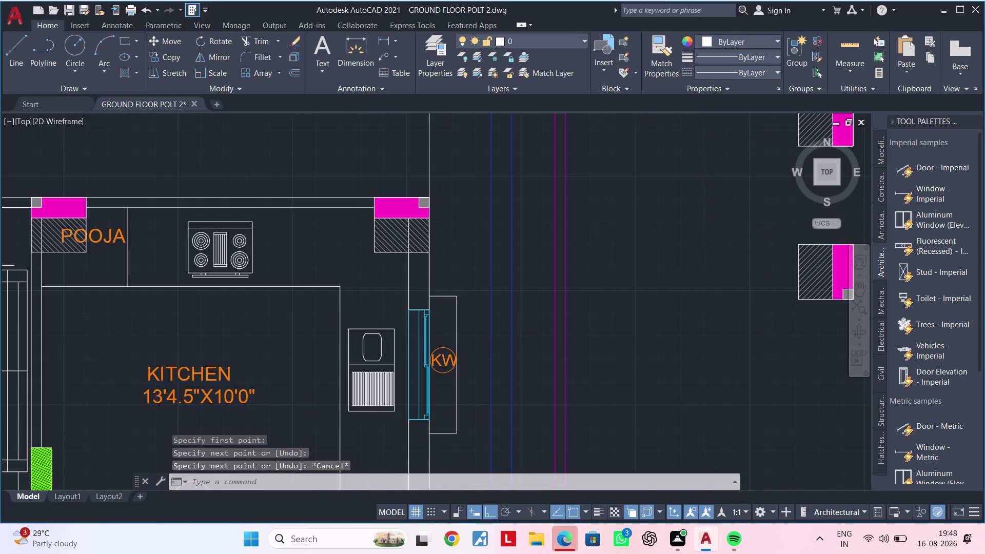
middle_drag(391, 299, 613, 302)
scroll(up, 3)
middle_drag(342, 246, 402, 258)
scroll(up, 3)
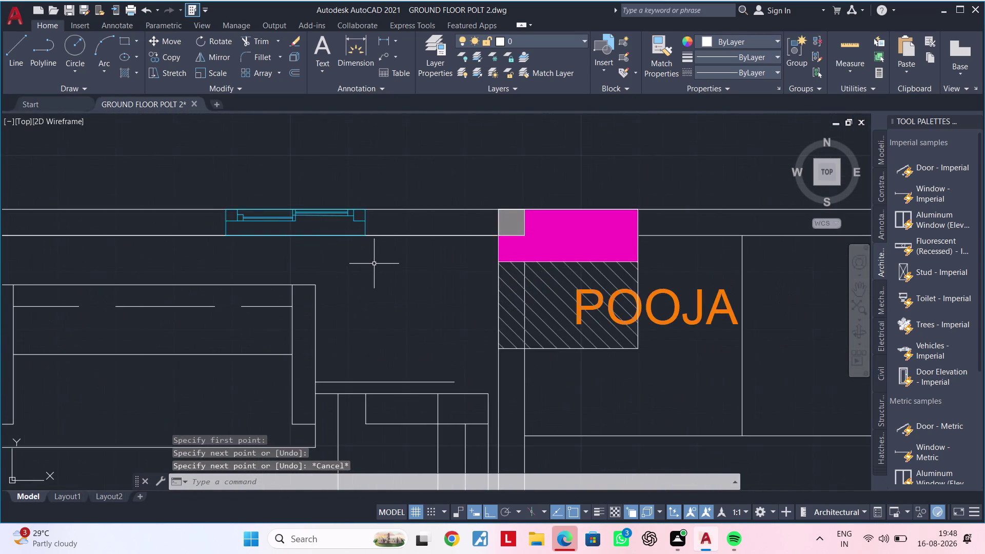
middle_drag(374, 264, 425, 296)
key(space)
scroll(up, 3)
click(425, 239)
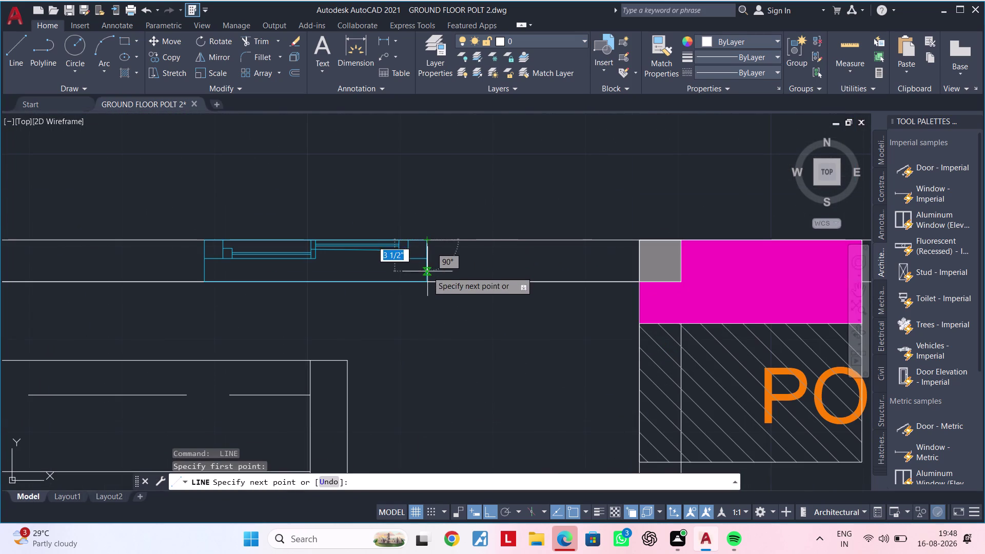
click(427, 282)
key(Escape)
Close the left jamb of the window near POOJA.
middle_drag(399, 287, 546, 300)
key(space)
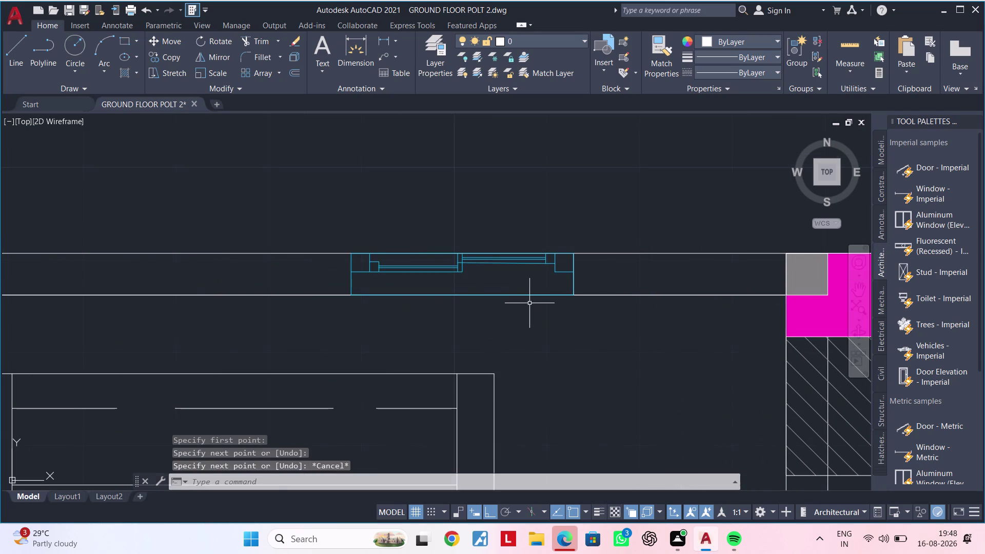
click(356, 255)
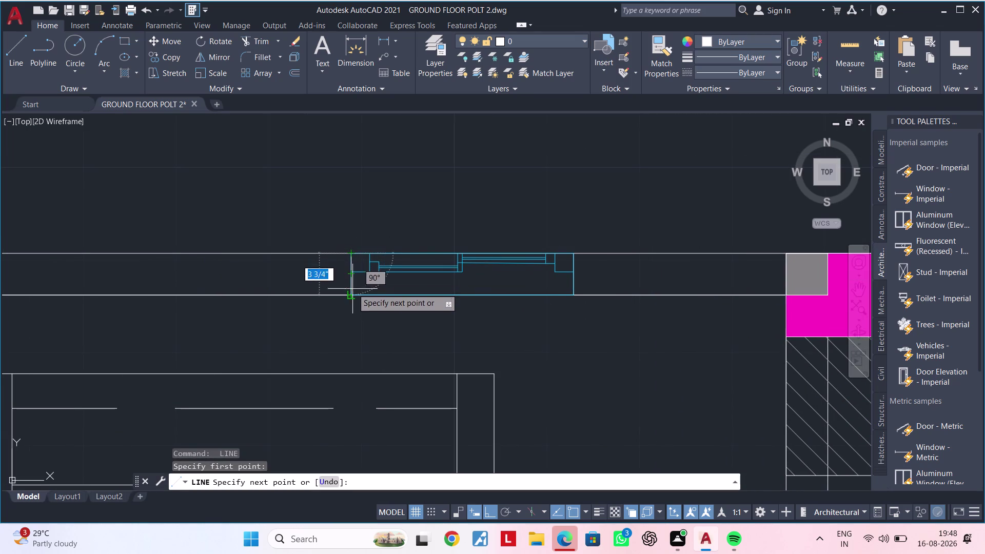
click(353, 293)
key(Escape)
scroll(down, 3)
Start Hatch (H) and pick inside the wall pier below window W5 in BED ROOM-02.
middle_drag(344, 300, 525, 255)
scroll(down, 3)
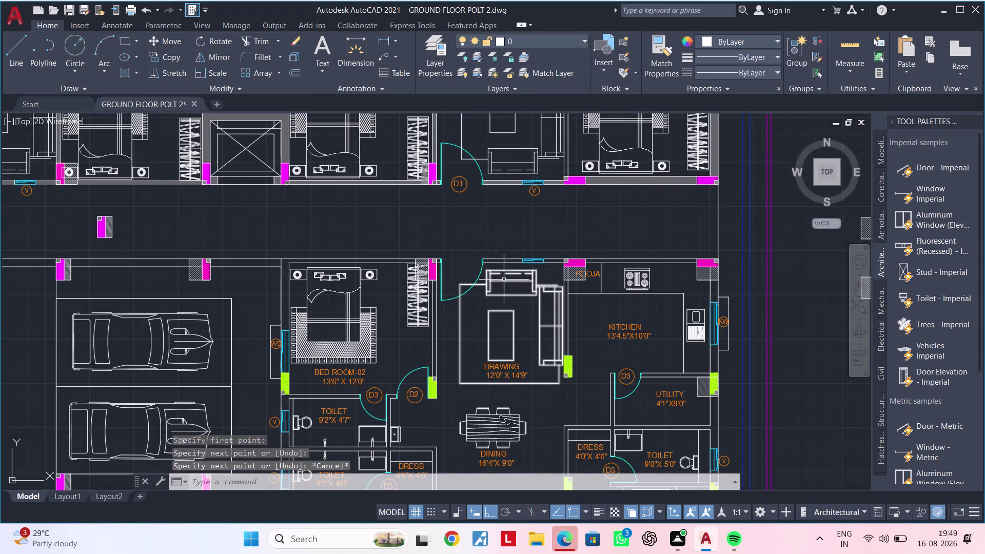
scroll(down, 3)
middle_drag(411, 293, 419, 192)
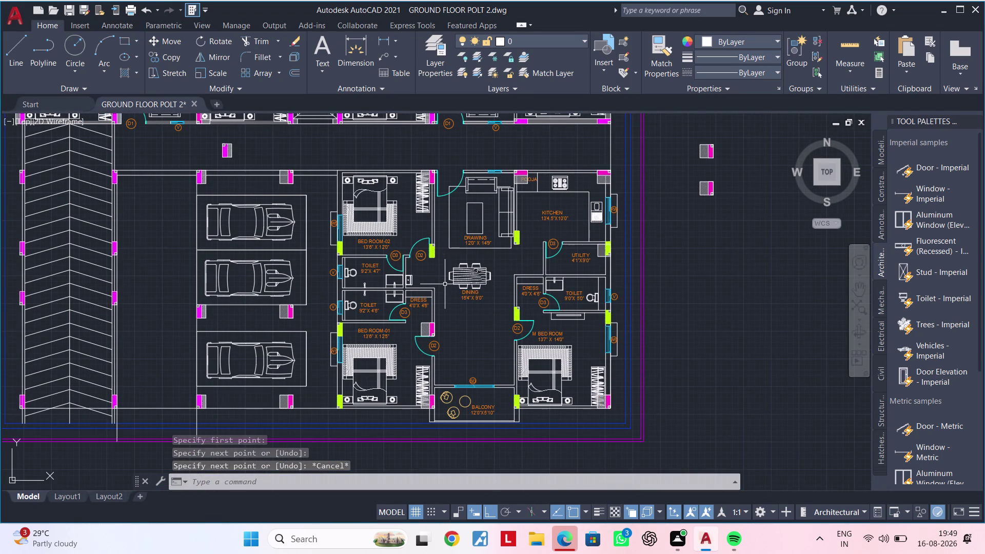
middle_drag(473, 320, 486, 353)
key(Escape)
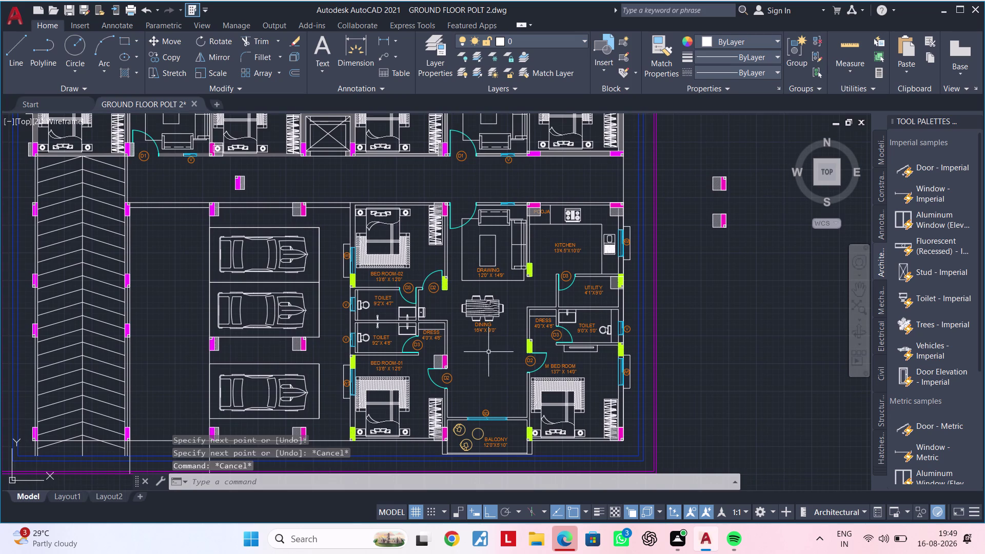
key(Escape)
key(h)
key(space)
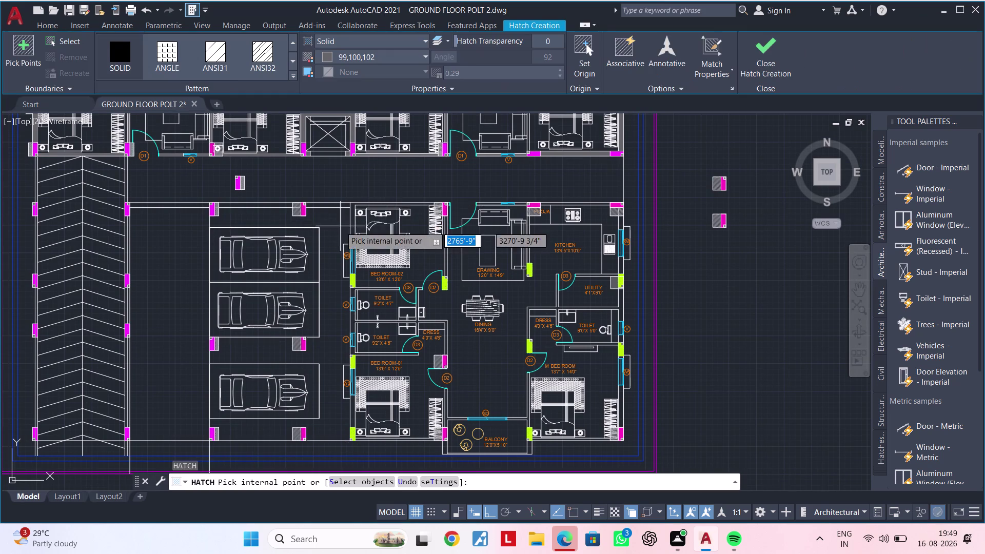
scroll(up, 3)
click(368, 212)
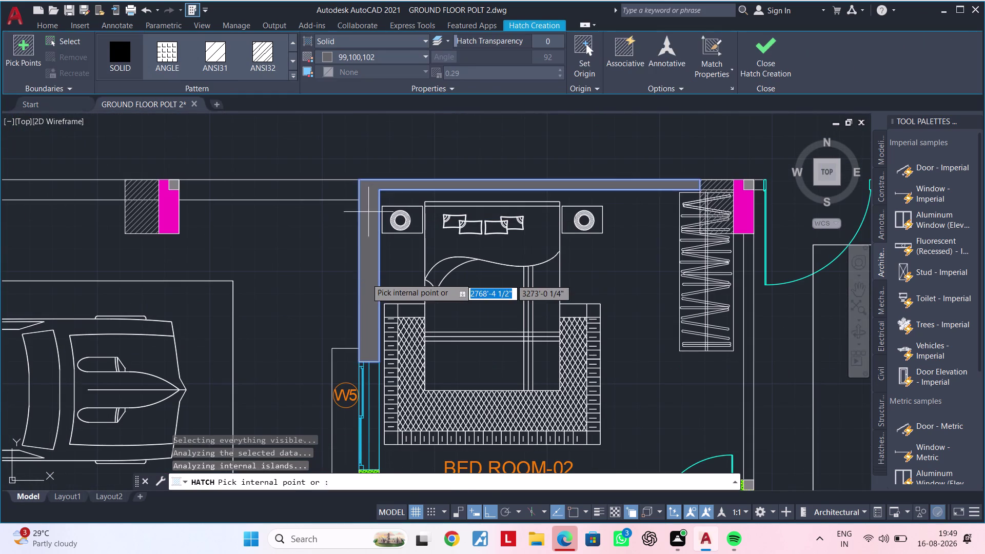
scroll(down, 3)
middle_drag(368, 278, 374, 170)
Hatch the pier below W5 and the wall section beside the toilet.
scroll(up, 3)
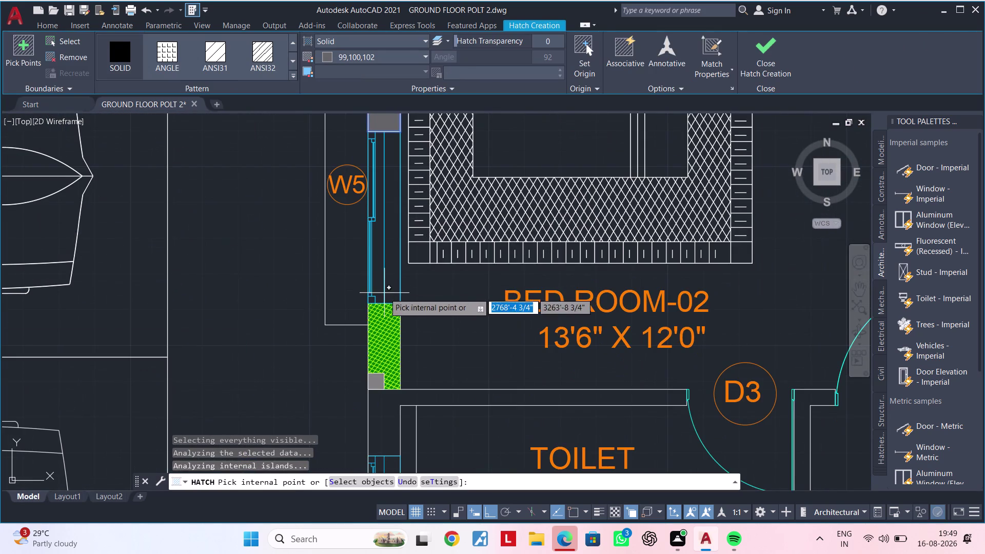
middle_drag(389, 262, 392, 186)
click(389, 356)
scroll(down, 3)
middle_drag(402, 355, 392, 292)
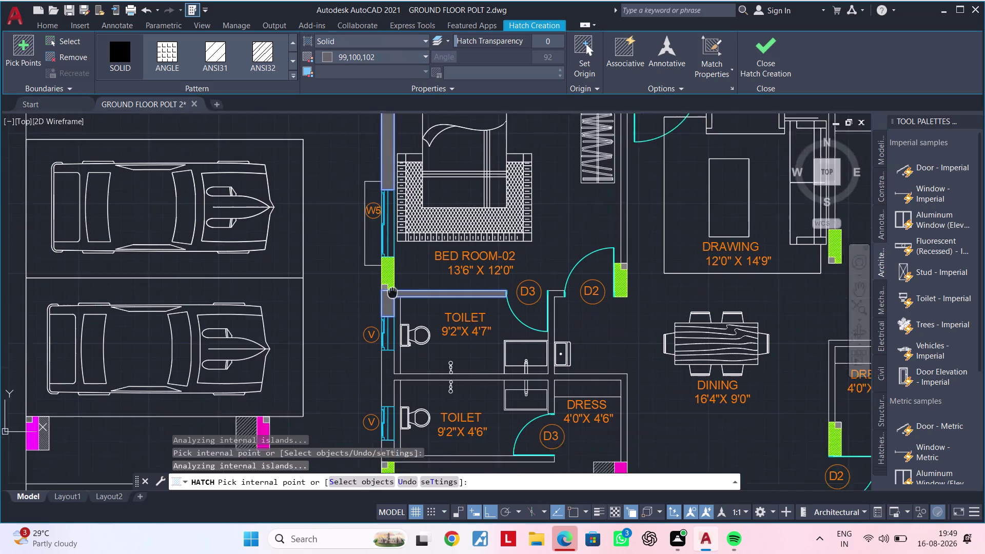
middle_drag(393, 292, 389, 196)
scroll(up, 3)
click(382, 275)
Hatch the Bed Room-01 wall sections next to and below window W5.
scroll(down, 3)
middle_drag(389, 283, 379, 163)
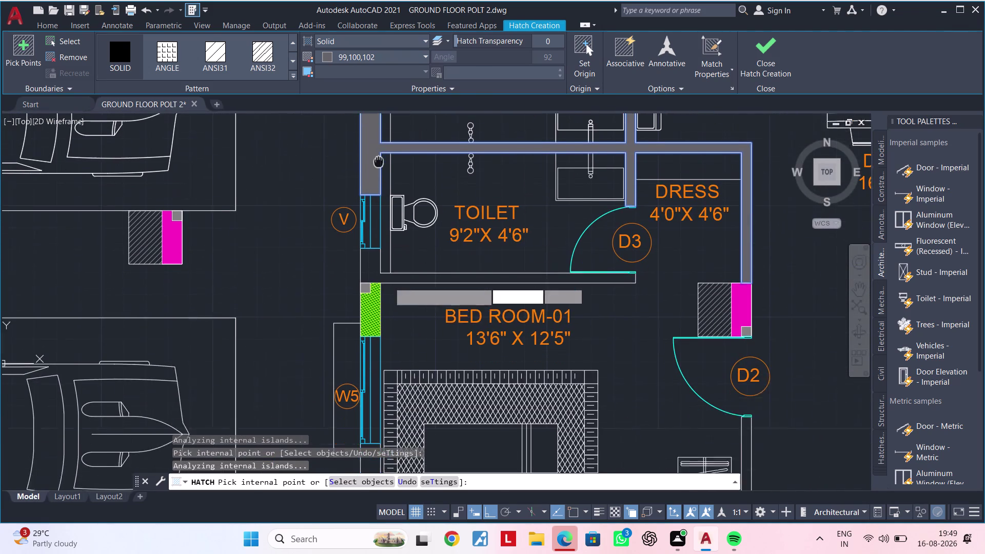
middle_drag(378, 164, 380, 150)
scroll(up, 3)
click(372, 259)
scroll(down, 3)
middle_drag(405, 292, 384, 148)
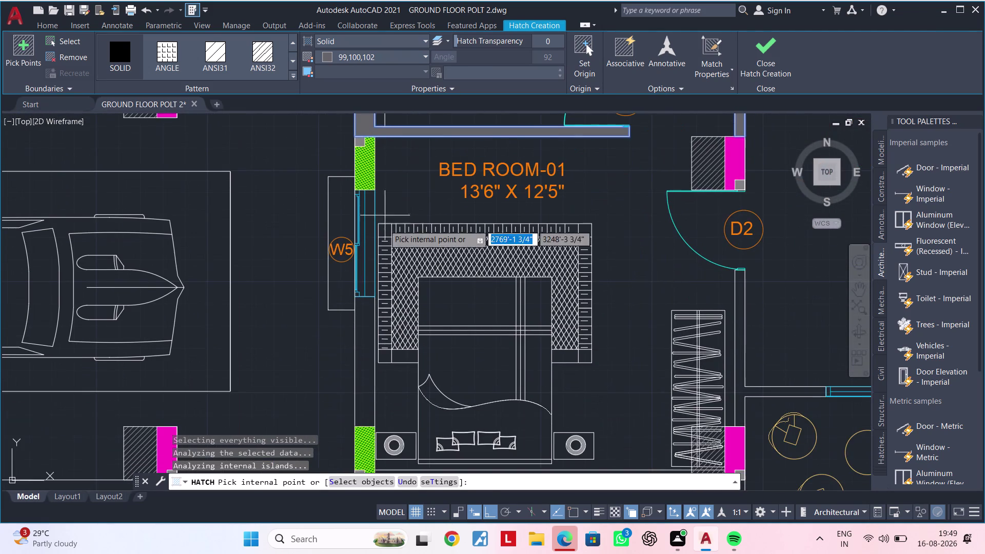
middle_drag(375, 266, 375, 157)
click(366, 252)
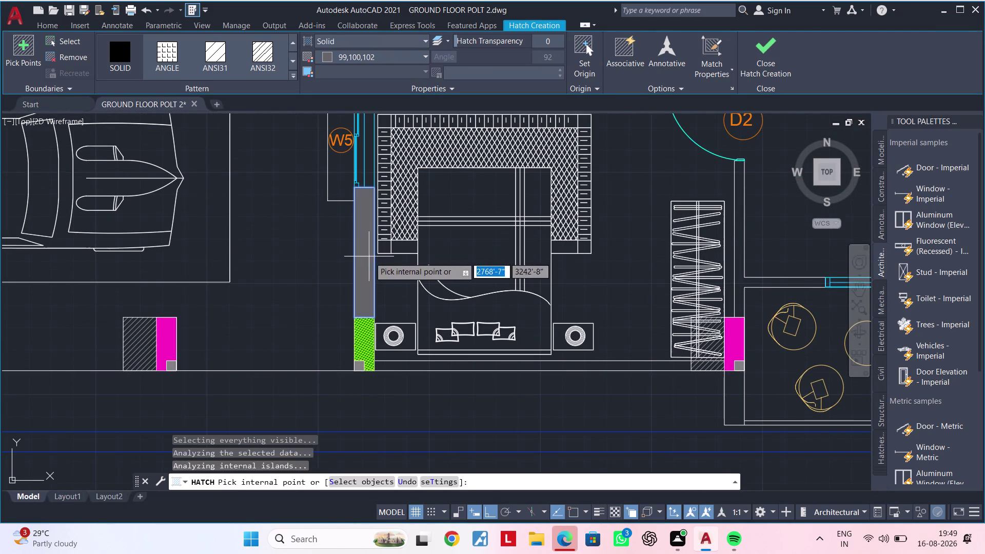
Hatch the balcony walls: above, beside the wardrobe, left side and right side.
scroll(down, 3)
middle_drag(401, 267, 207, 251)
middle_drag(327, 264, 268, 262)
scroll(up, 3)
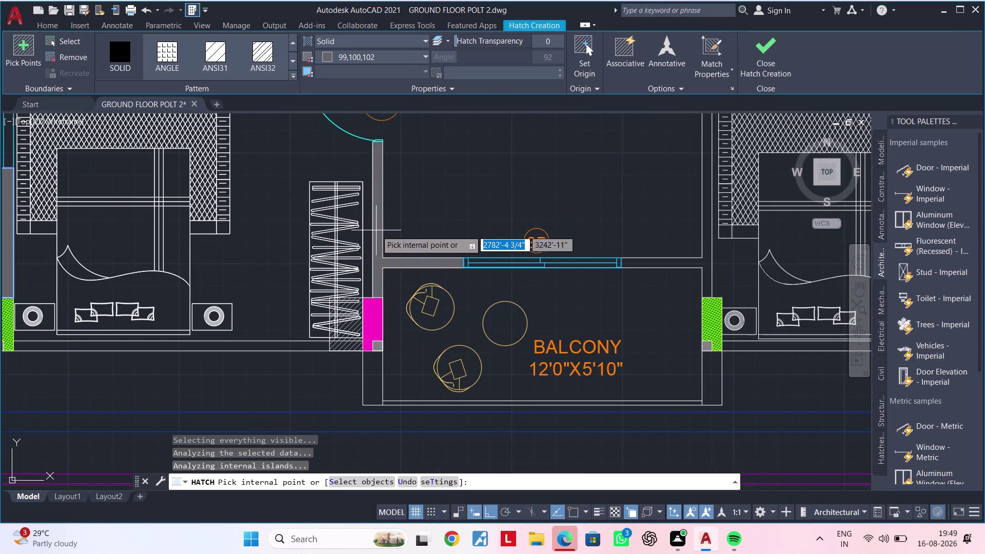
click(376, 230)
click(304, 346)
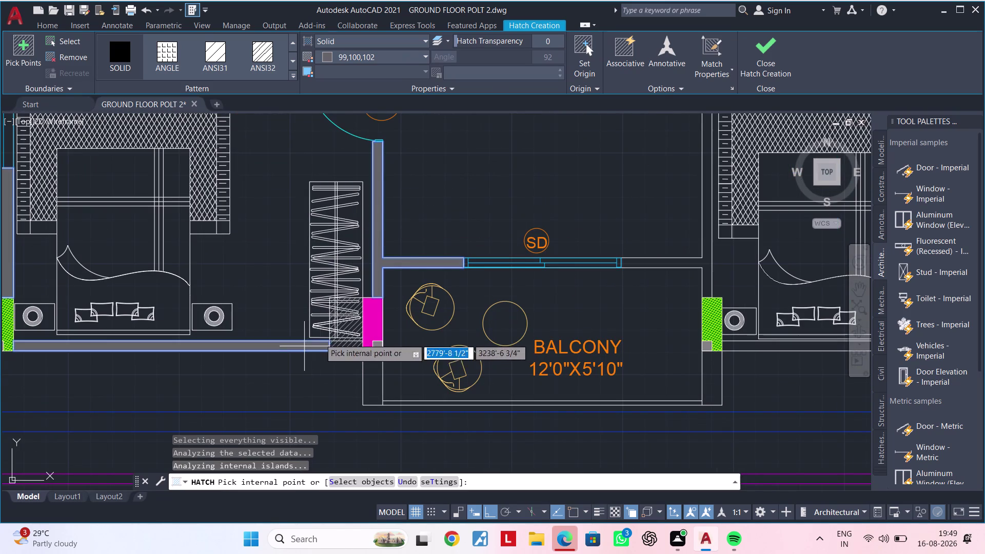
middle_drag(439, 317, 311, 346)
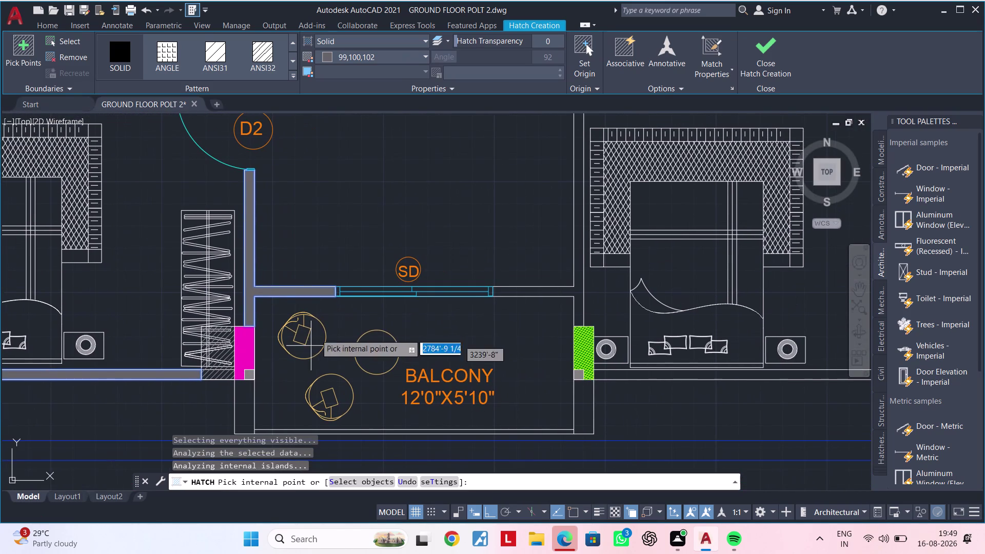
click(220, 375)
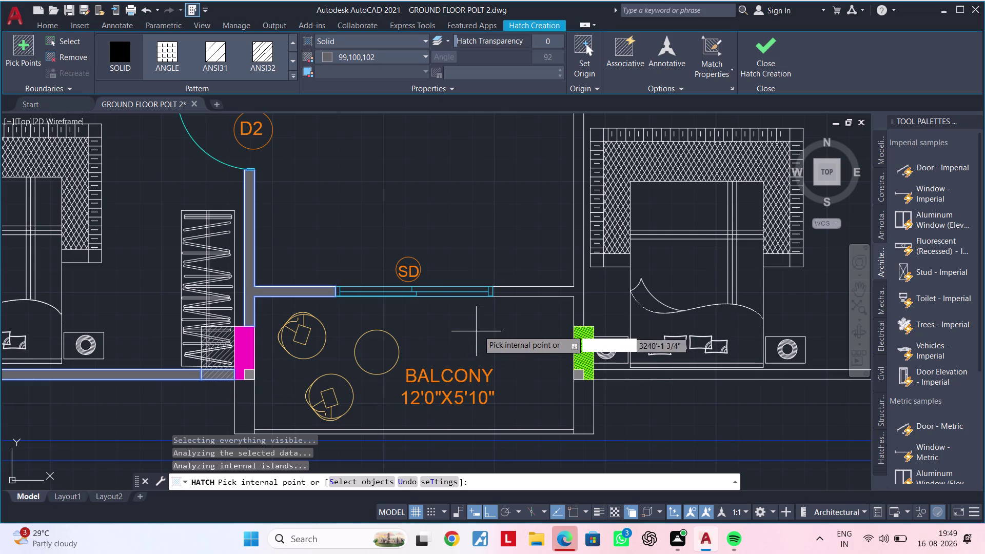
click(520, 291)
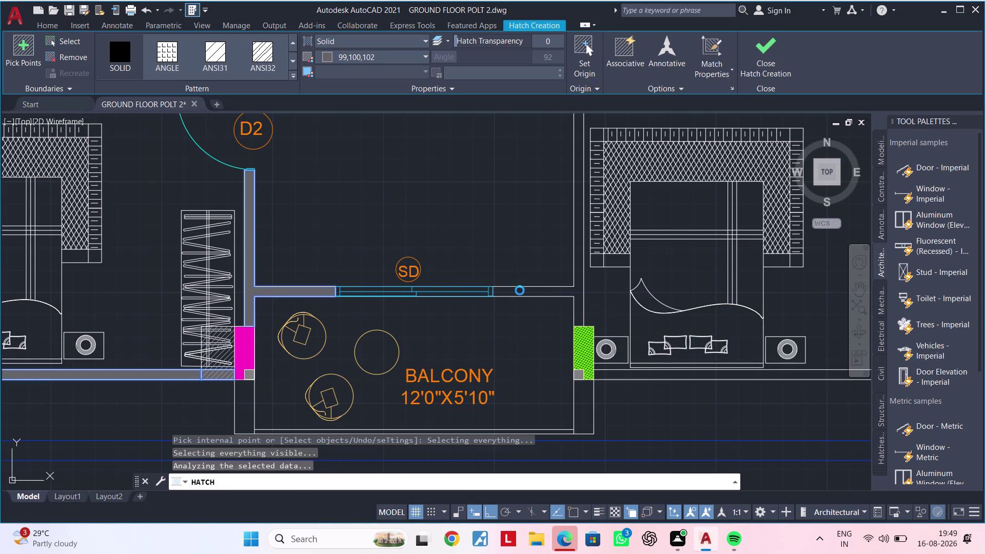
Hatch a master bedroom wall section and the balcony's right wall.
scroll(down, 3)
middle_drag(515, 302, 358, 340)
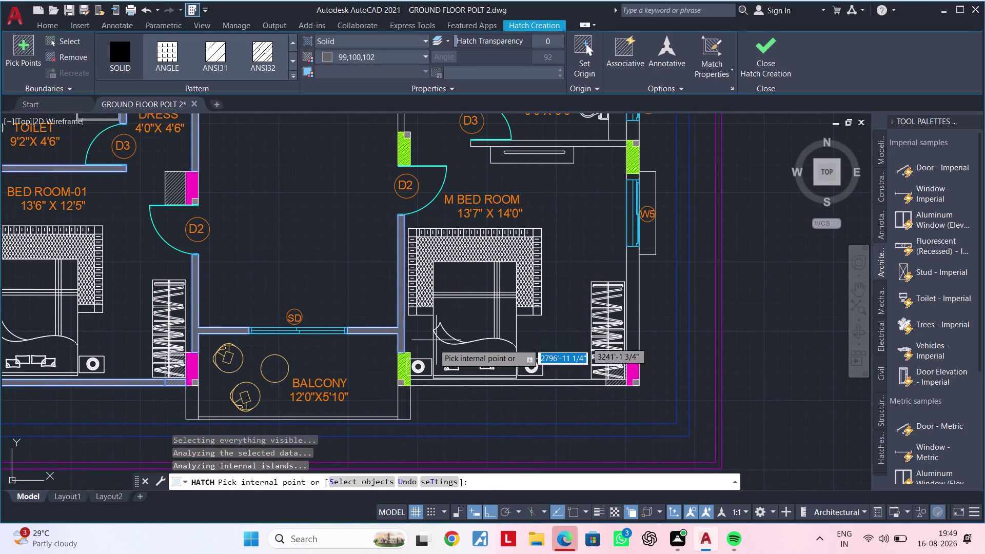
scroll(up, 3)
click(382, 422)
middle_drag(408, 408, 413, 403)
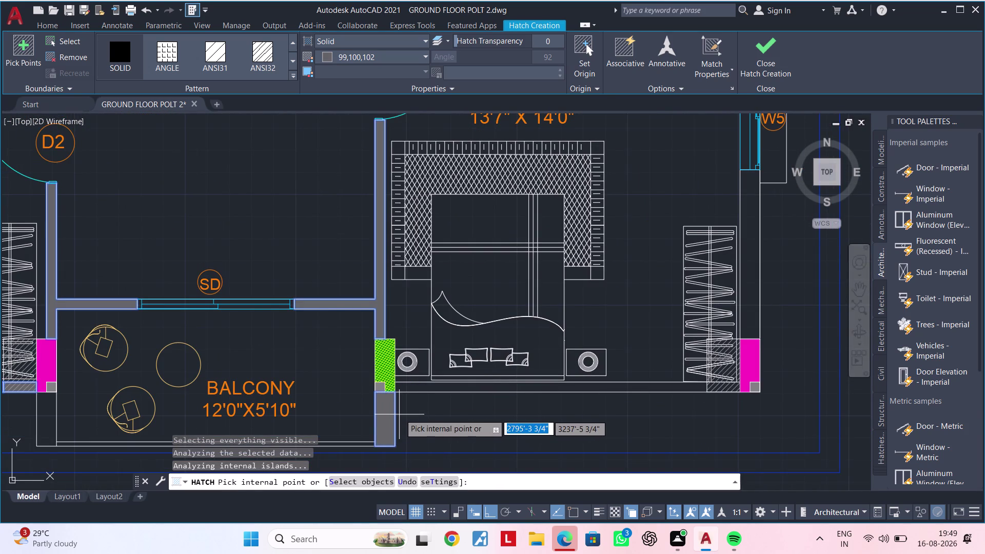
middle_drag(412, 403, 551, 314)
scroll(down, 3)
middle_drag(344, 345, 374, 289)
scroll(up, 3)
click(286, 284)
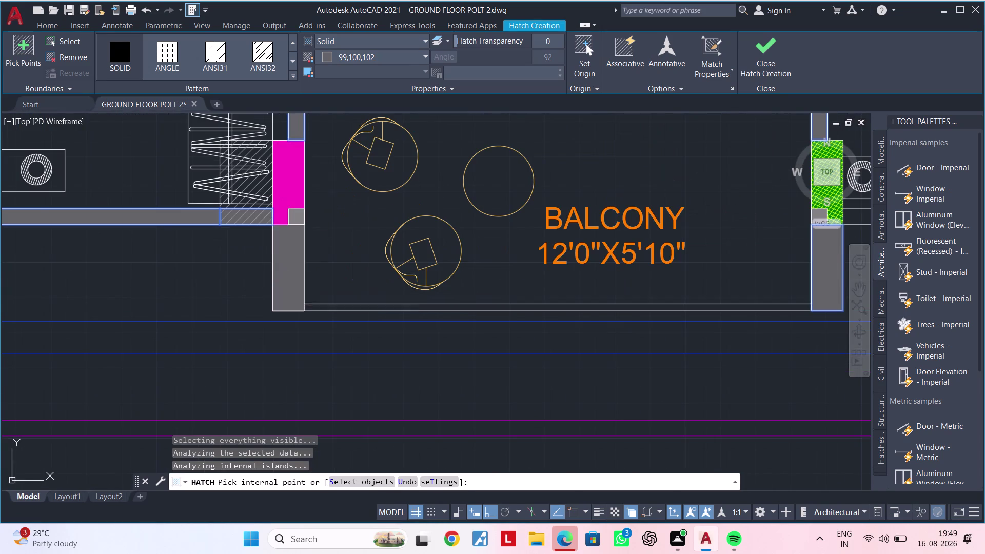
scroll(down, 3)
middle_drag(524, 294, 89, 300)
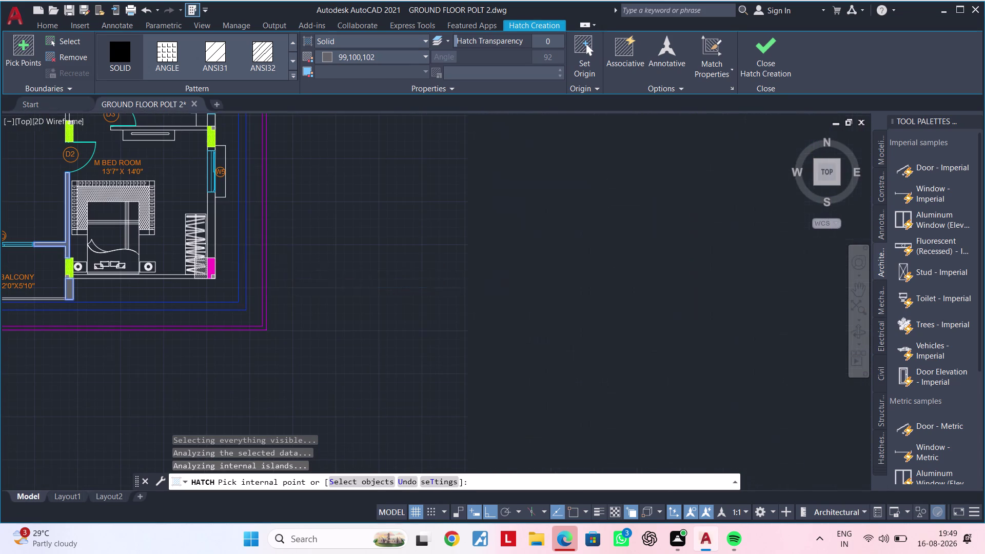
middle_drag(178, 299, 266, 289)
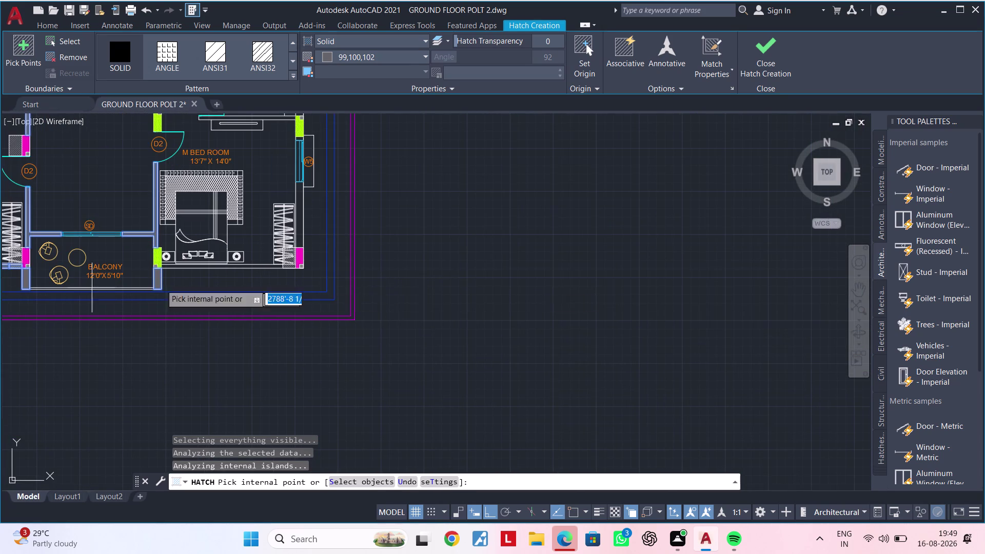
Solid-fill the master bedroom, wardrobe and toilet wall sections, including near window V.
scroll(up, 3)
click(218, 281)
middle_drag(316, 296, 290, 389)
click(418, 376)
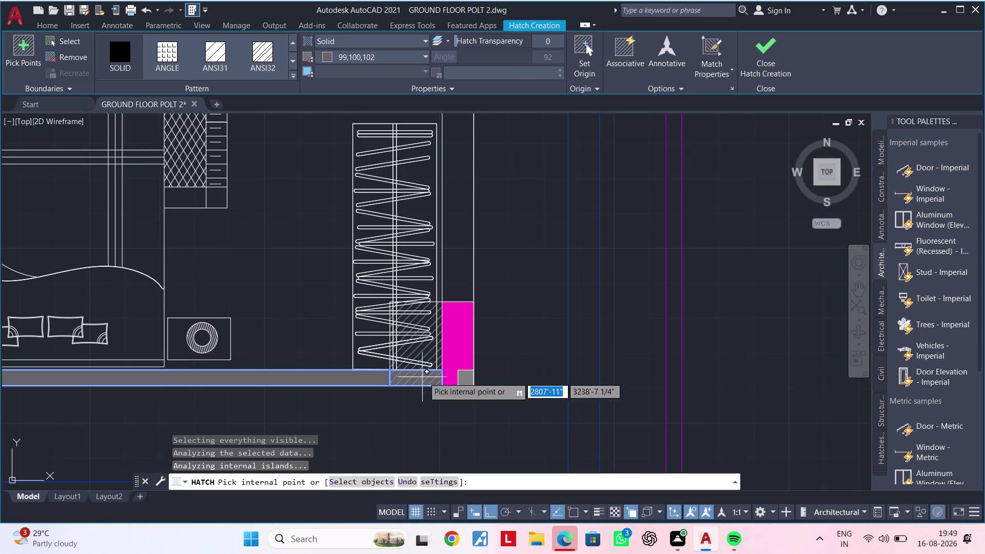
click(463, 271)
scroll(down, 3)
middle_drag(462, 250, 450, 451)
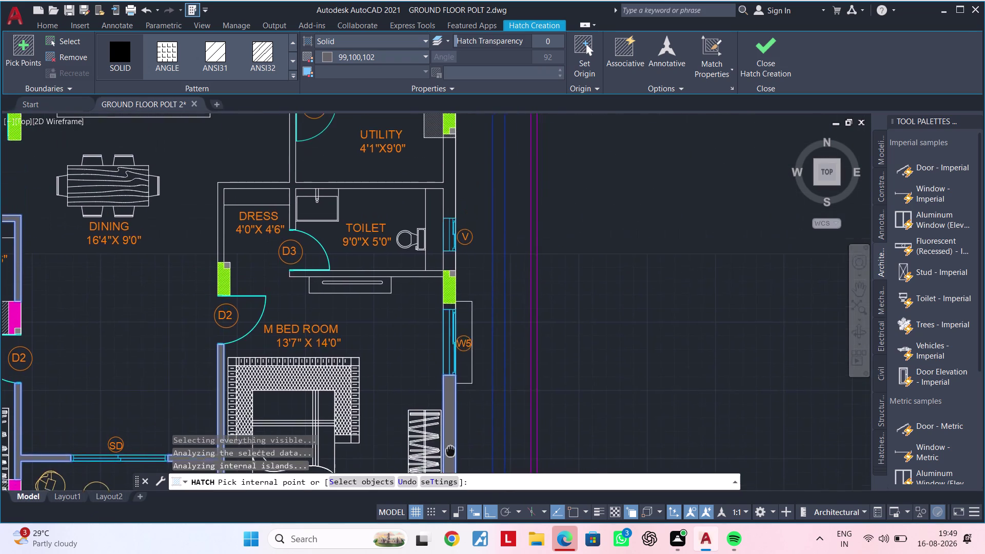
middle_drag(450, 451, 450, 452)
scroll(up, 3)
click(448, 311)
middle_drag(451, 307, 447, 397)
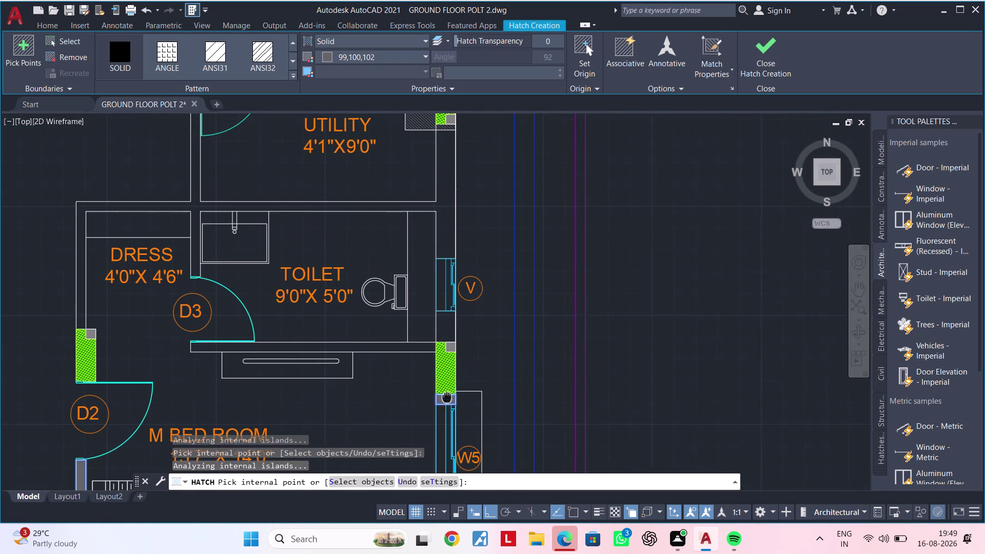
scroll(up, 3)
scroll(up, 3)
click(396, 355)
scroll(down, 3)
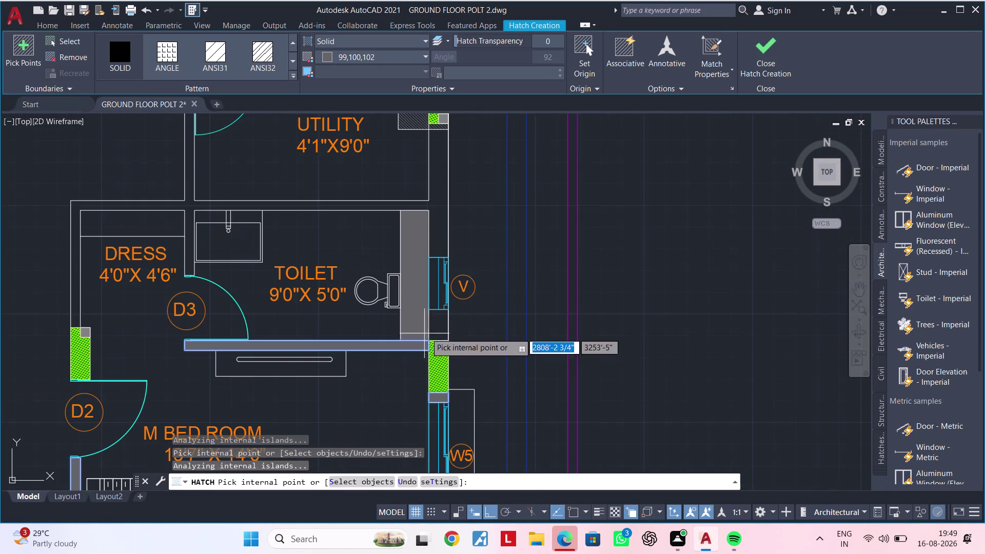
middle_drag(441, 329, 439, 387)
scroll(up, 3)
click(442, 384)
Fill the utility and kitchen wall sections, including below the kitchen window and near window KW.
middle_drag(434, 305, 417, 459)
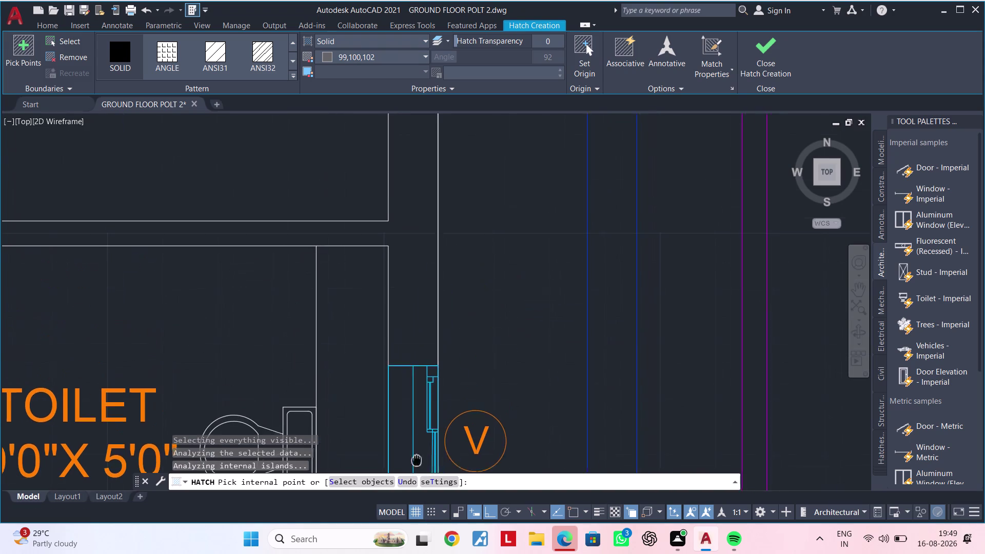
middle_drag(417, 458, 416, 460)
click(420, 340)
scroll(down, 3)
middle_drag(416, 307, 422, 435)
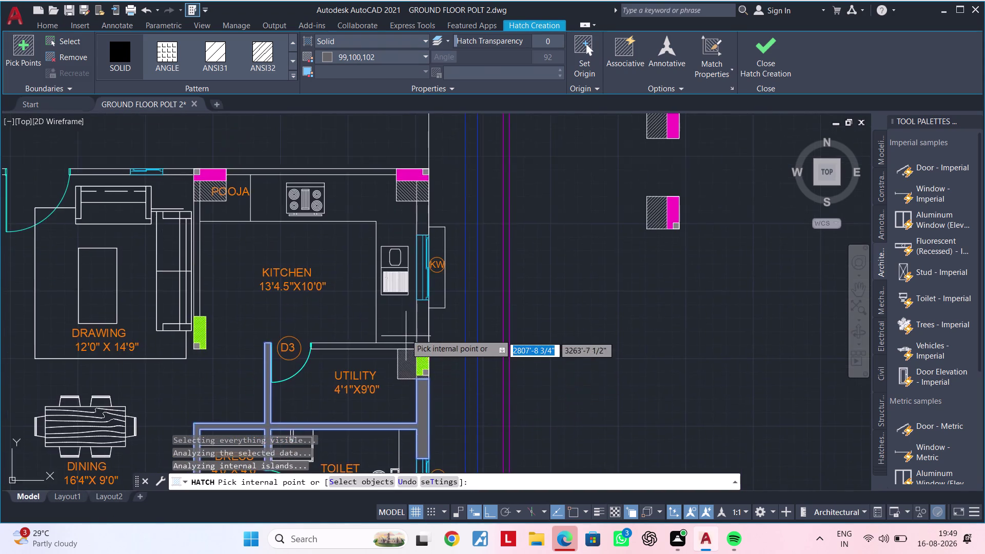
scroll(up, 3)
click(402, 371)
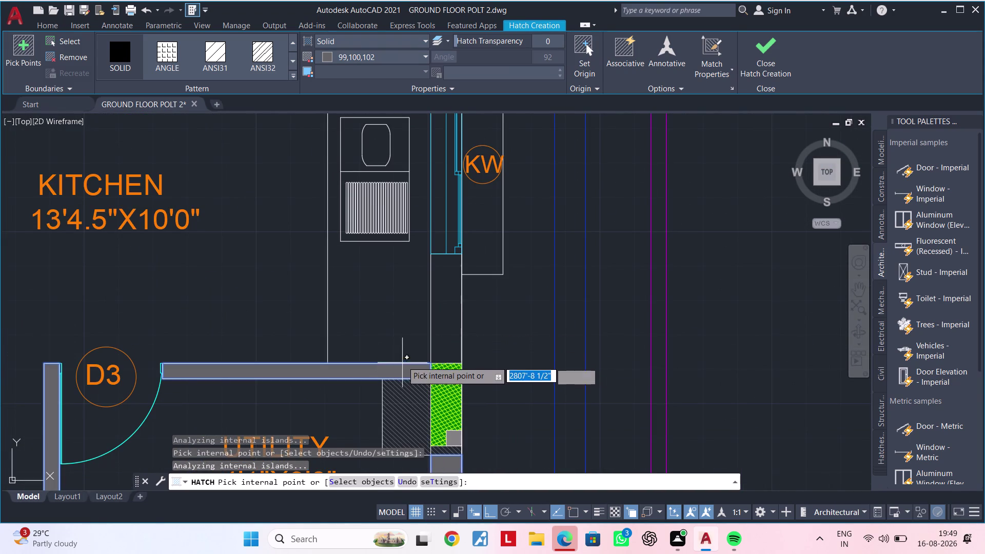
click(443, 332)
middle_drag(443, 336, 440, 553)
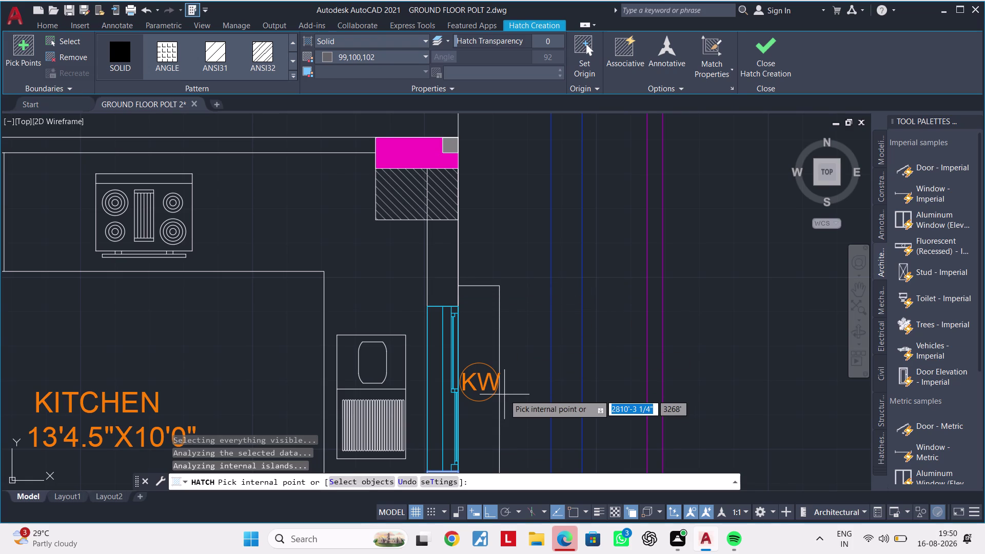
click(437, 282)
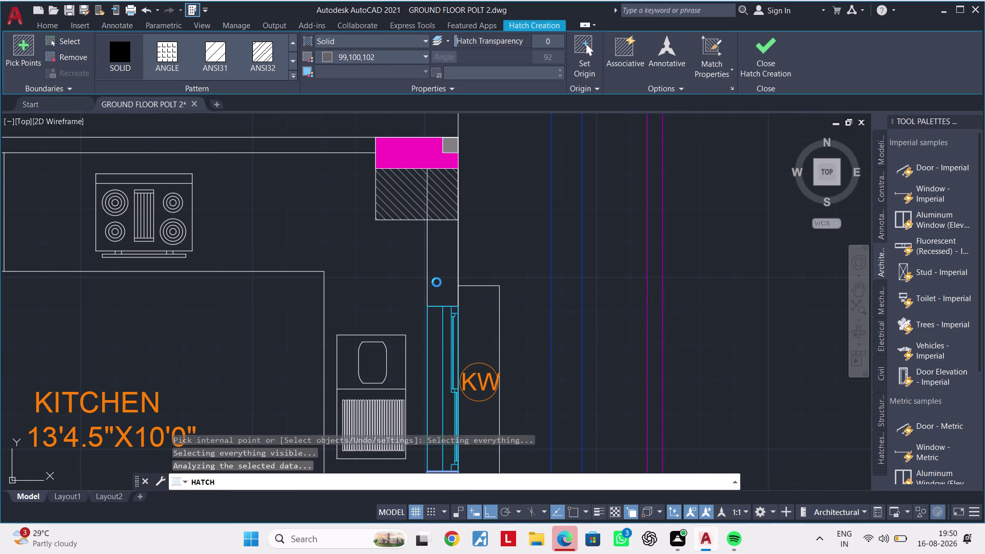
scroll(down, 3)
middle_drag(452, 267, 457, 365)
scroll(up, 3)
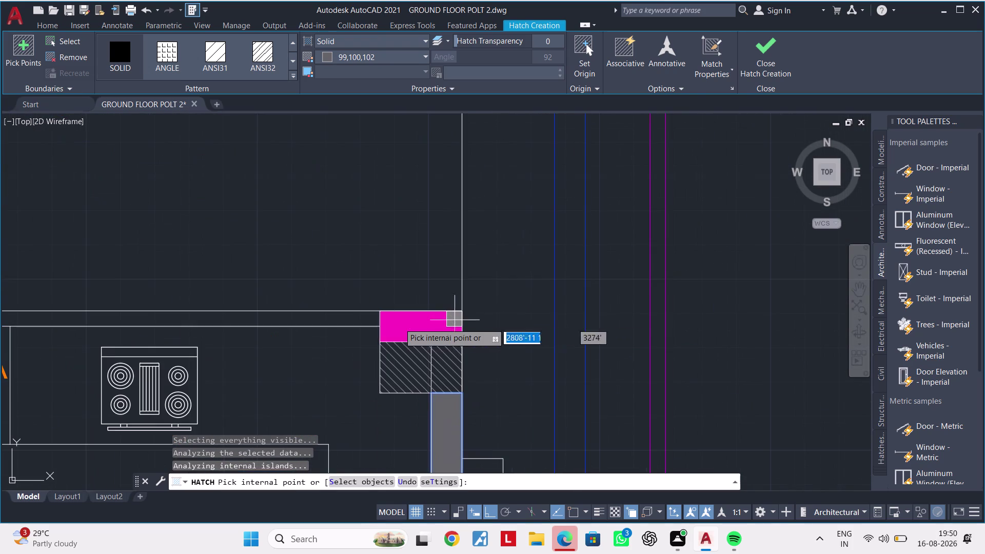
Fill the top wall beside the magenta column, near POOJA, and the drawing room walls.
click(326, 321)
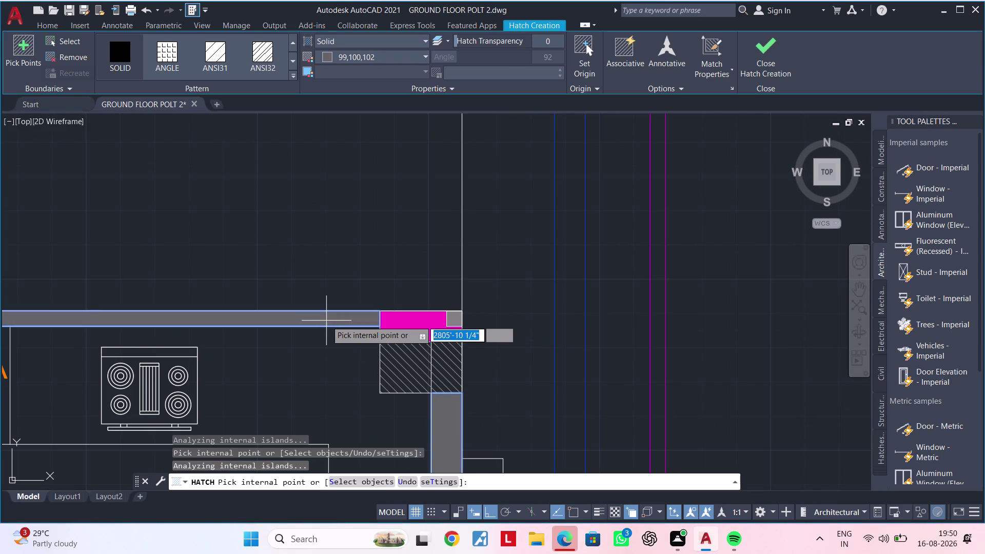
scroll(down, 3)
middle_drag(321, 323, 507, 318)
middle_drag(353, 326, 427, 319)
scroll(up, 3)
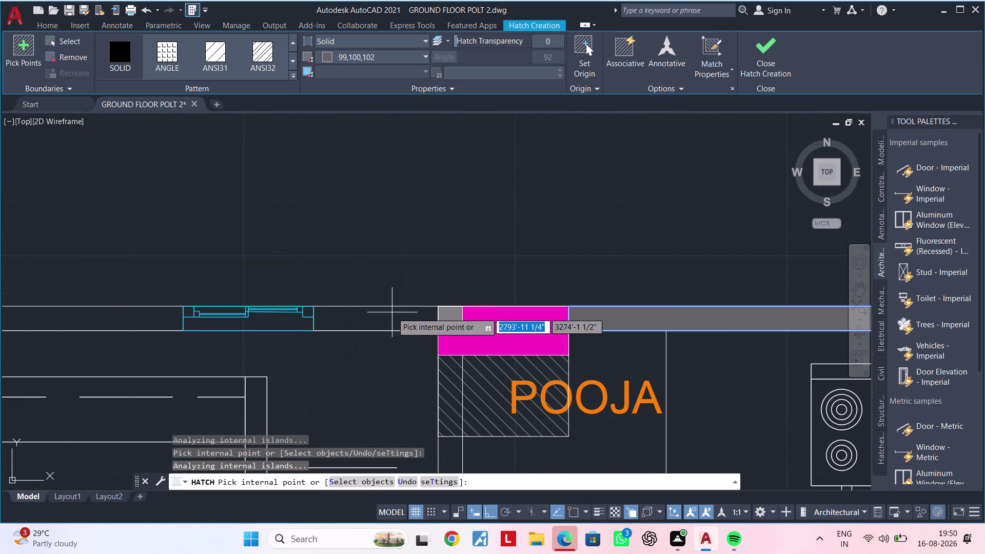
click(391, 314)
scroll(down, 3)
middle_drag(394, 321, 594, 318)
scroll(up, 3)
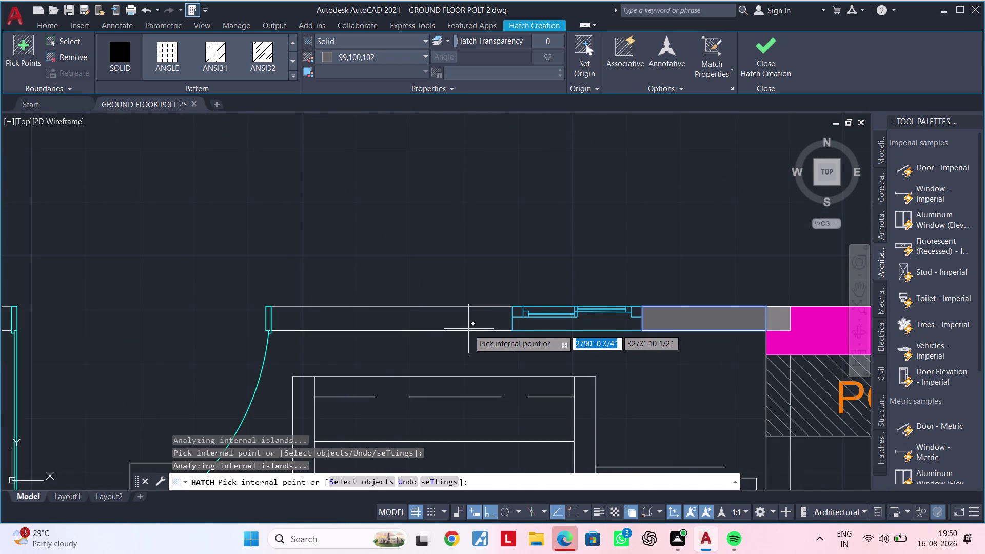
click(466, 321)
scroll(down, 3)
middle_drag(437, 326, 566, 303)
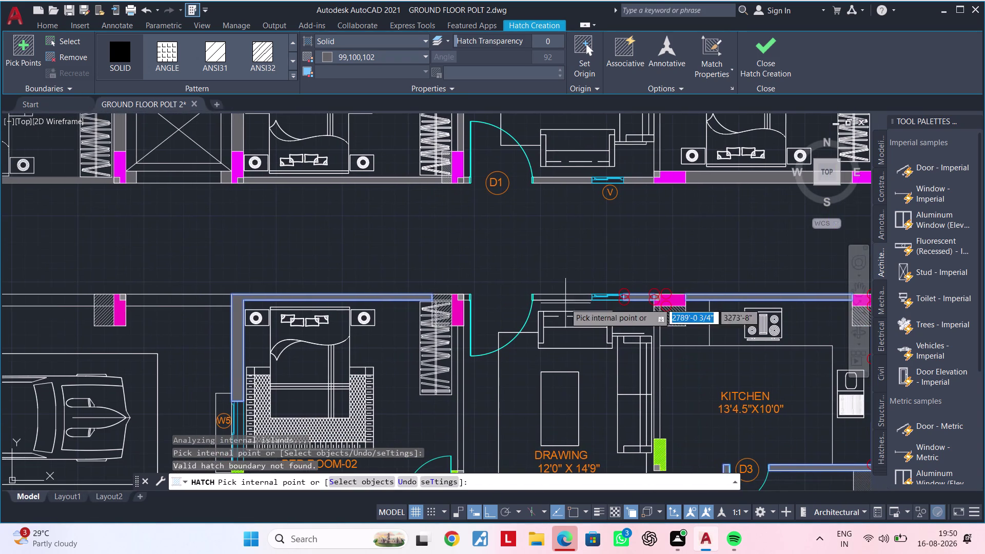
middle_drag(535, 342, 512, 218)
scroll(up, 3)
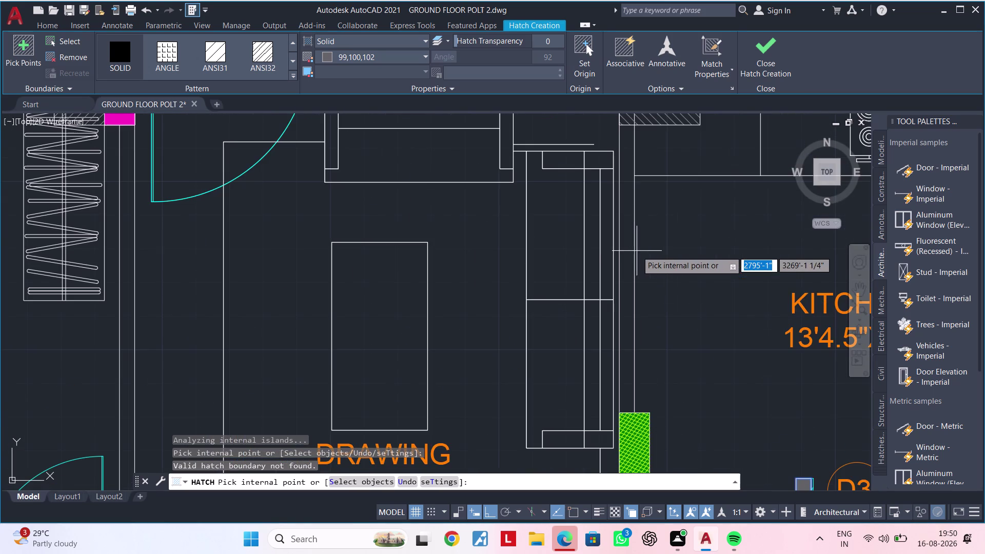
click(630, 256)
Fill the walls beside POOJA and between bed room 02 and the drawing room.
scroll(down, 3)
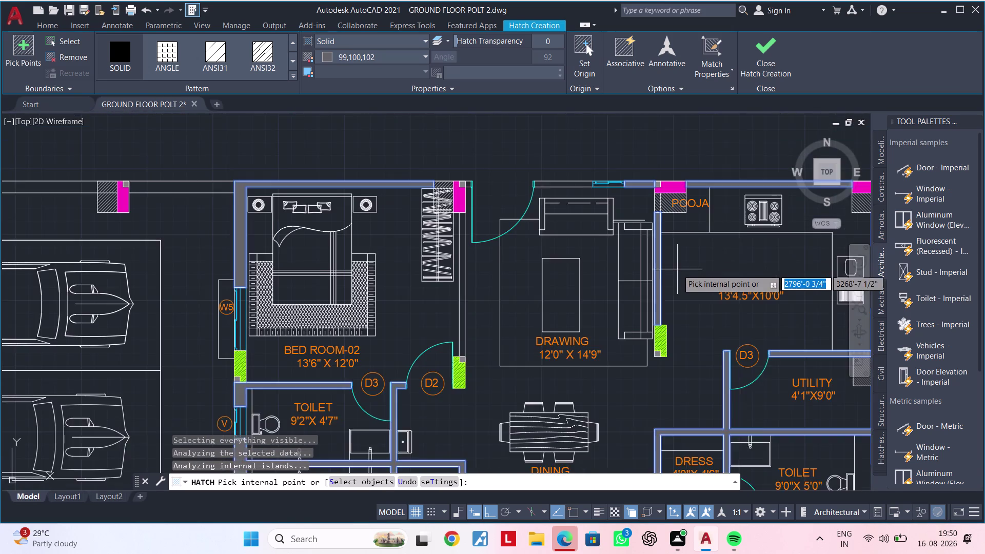
middle_drag(676, 273, 602, 342)
scroll(up, 3)
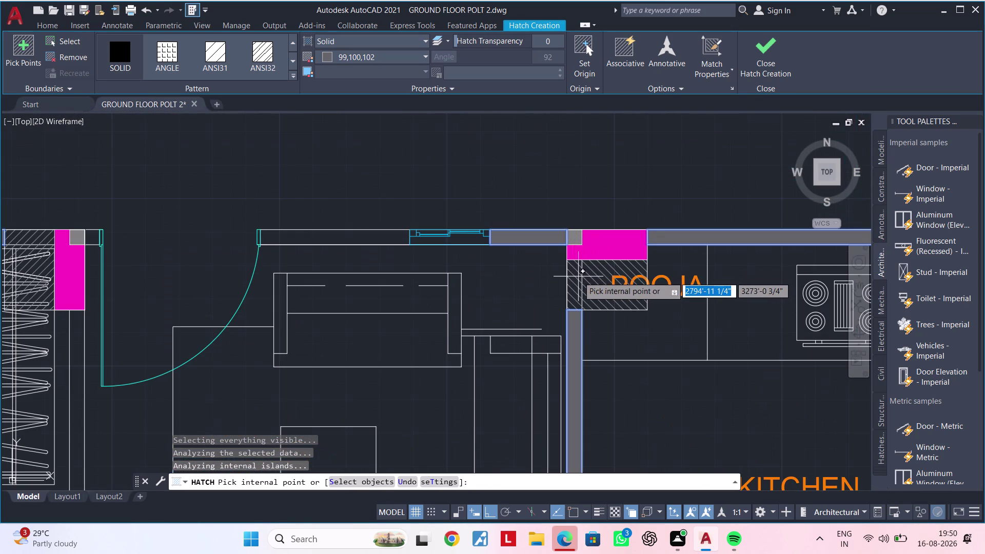
click(578, 276)
scroll(down, 3)
middle_drag(581, 290, 707, 238)
scroll(up, 3)
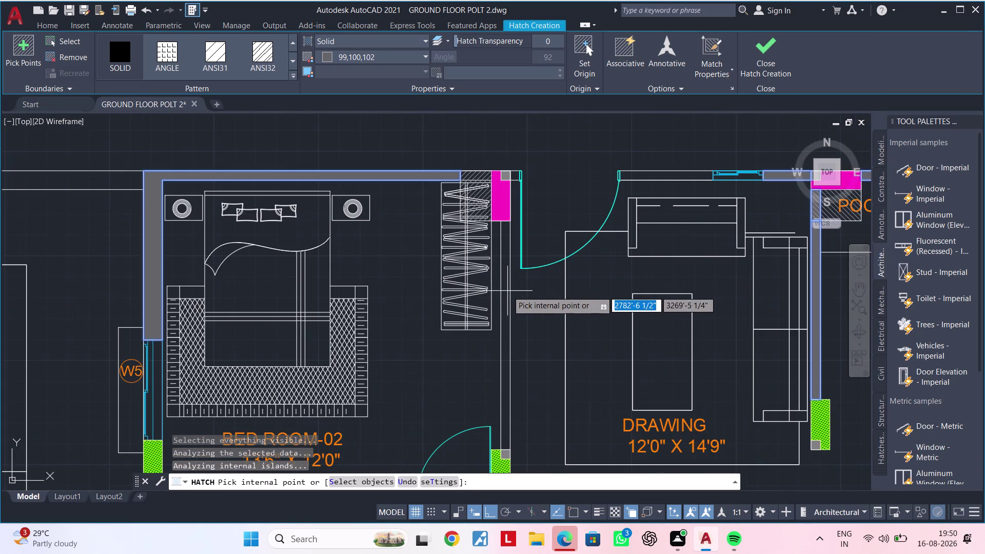
click(508, 291)
scroll(down, 3)
Zoom out to the whole floor plan and end the hatch fill with Esc.
middle_drag(511, 301, 532, 193)
middle_drag(583, 337, 482, 269)
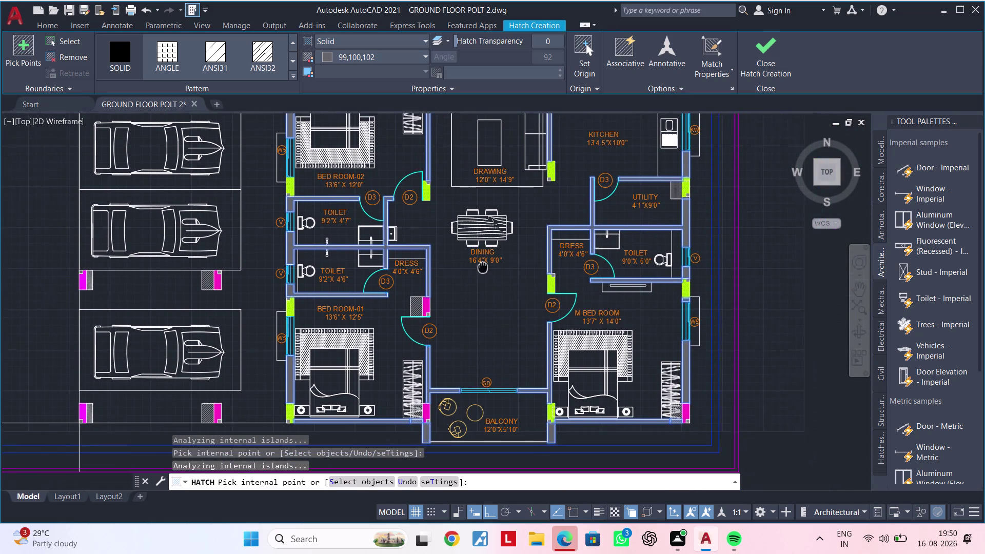
middle_drag(483, 269, 485, 258)
middle_drag(500, 307, 519, 393)
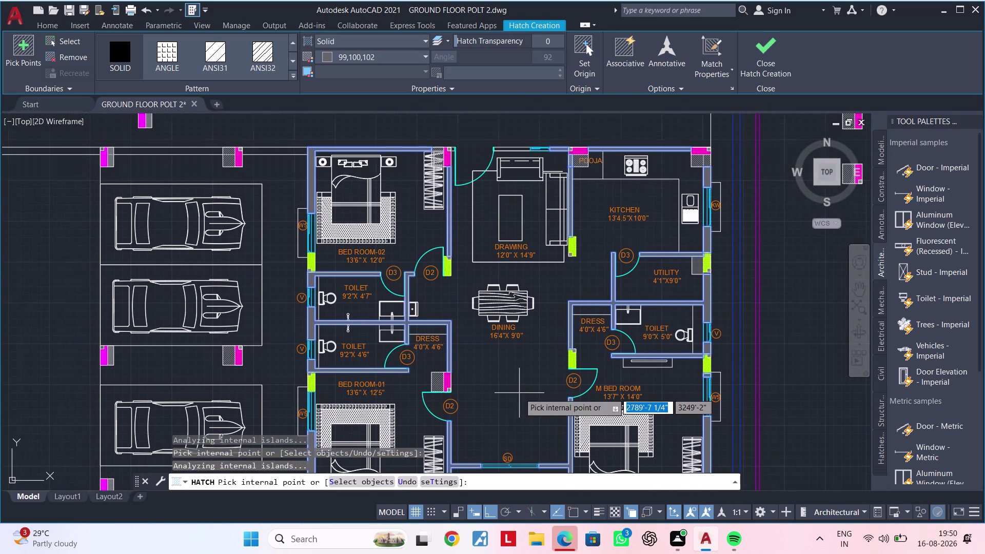
key(Escape)
middle_drag(509, 384, 562, 352)
scroll(down, 3)
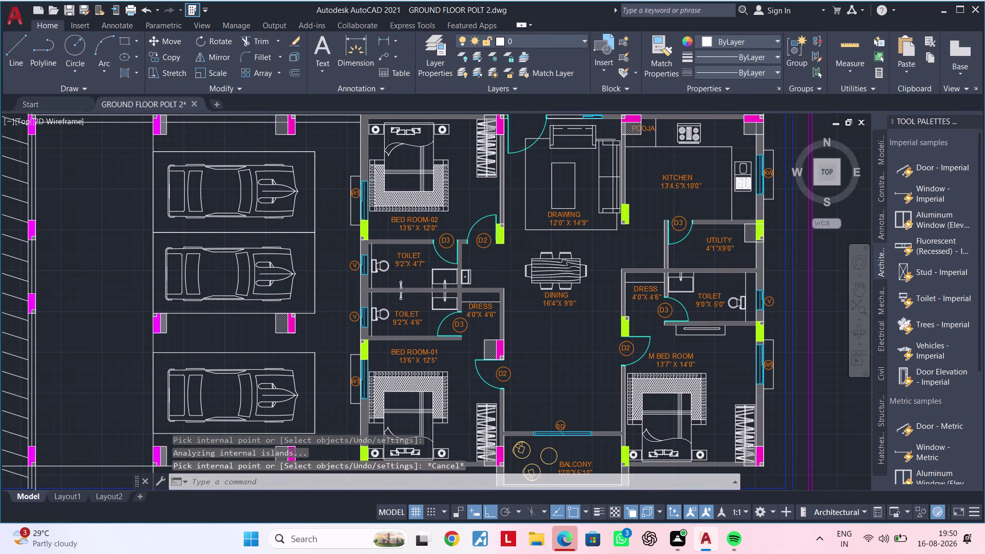
Save GROUND FLOOR POLT 2.dwg with Ctrl+S.
key(ctrl+s)
key(ctrl+s)
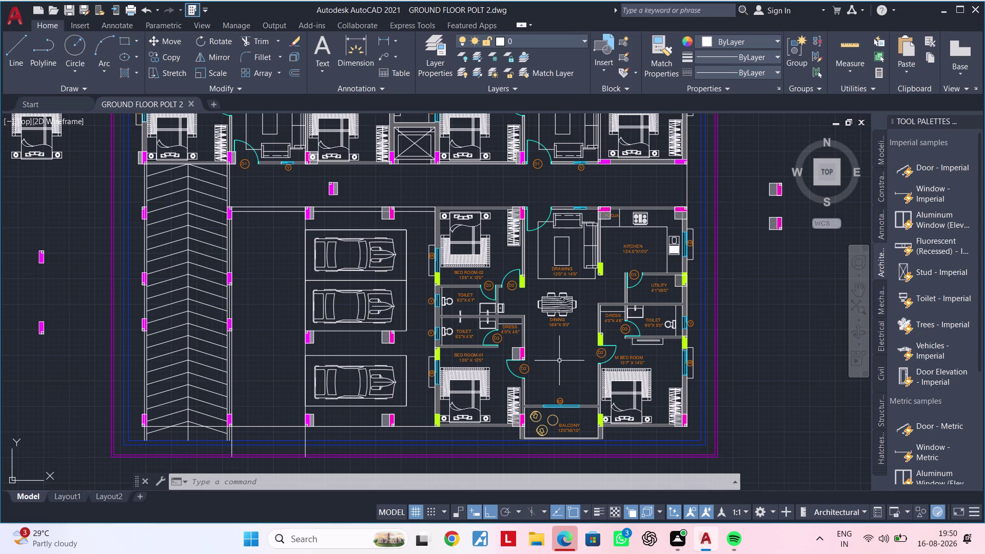
scroll(up, 3)
key(Escape)
key(Escape)
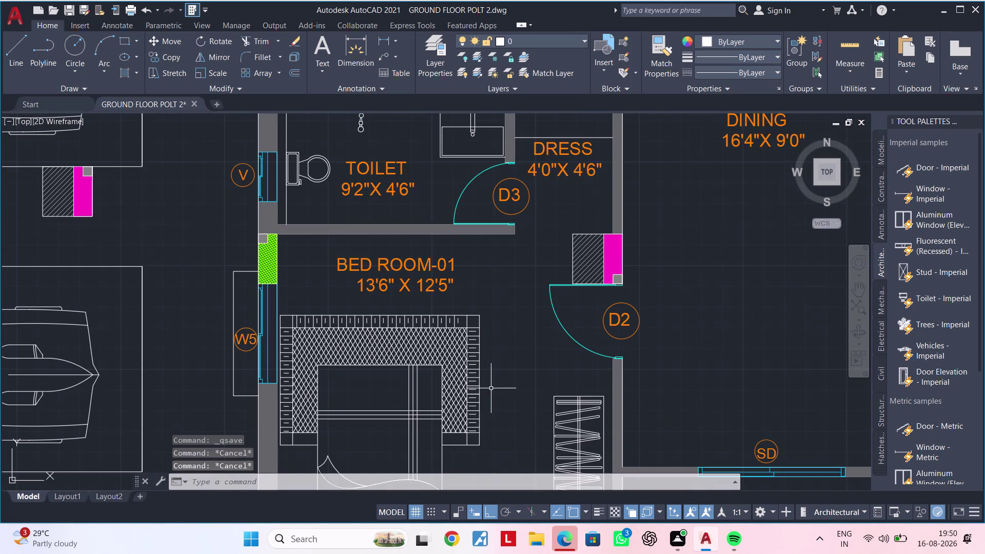
Clear any active command and bring the whole apartment into view.
scroll(down, 3)
middle_drag(518, 369, 576, 309)
key(Escape)
key(Escape)
key(Escape)
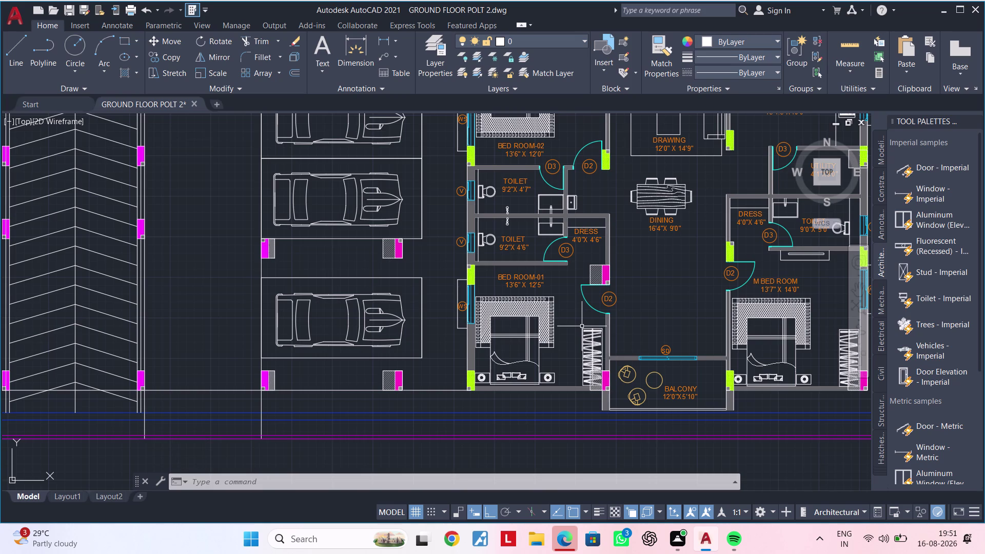
middle_drag(596, 228, 562, 342)
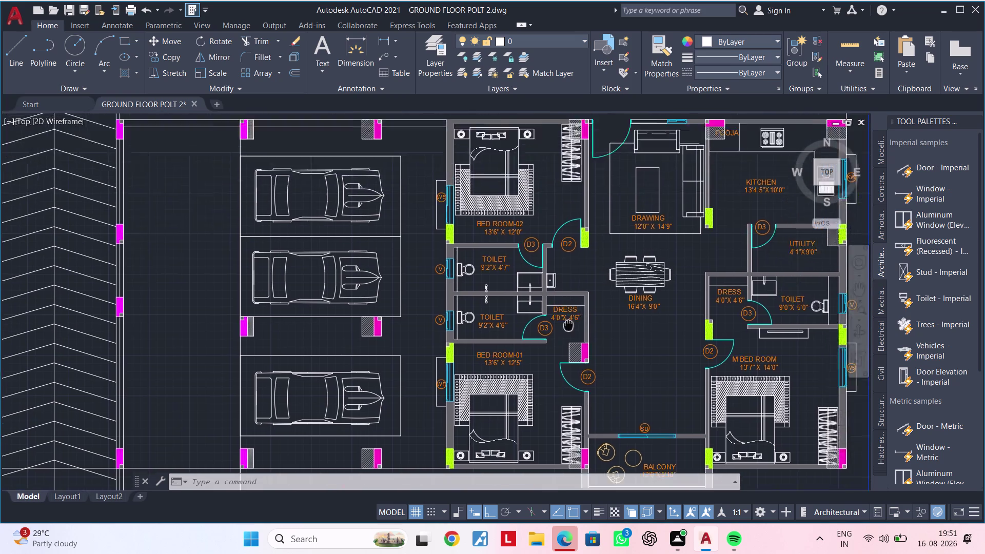
middle_drag(562, 342, 545, 387)
middle_drag(506, 338, 510, 252)
key(Escape)
middle_drag(510, 251, 496, 291)
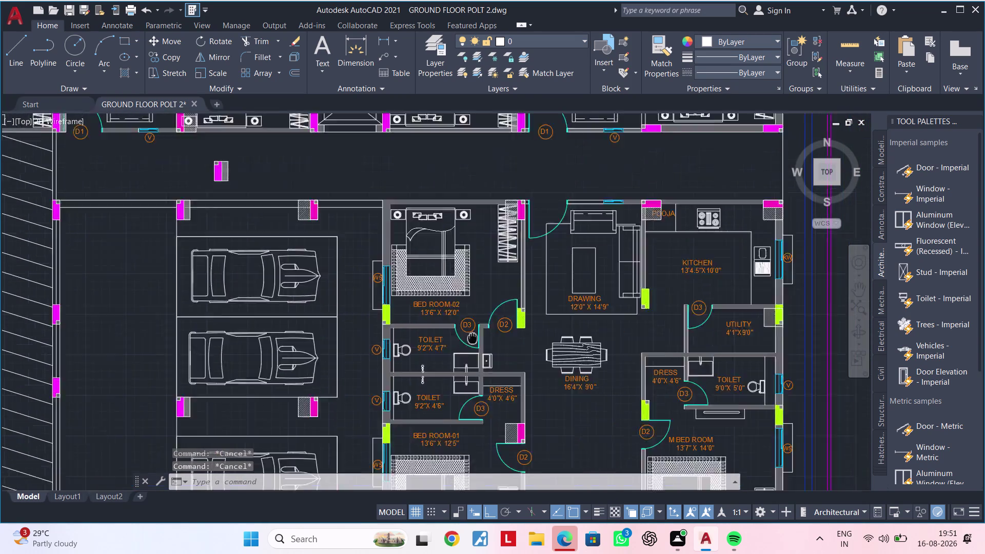
middle_drag(496, 290, 398, 365)
key(Escape)
key(Escape)
key(Escape)
scroll(down, 3)
middle_drag(429, 333, 433, 333)
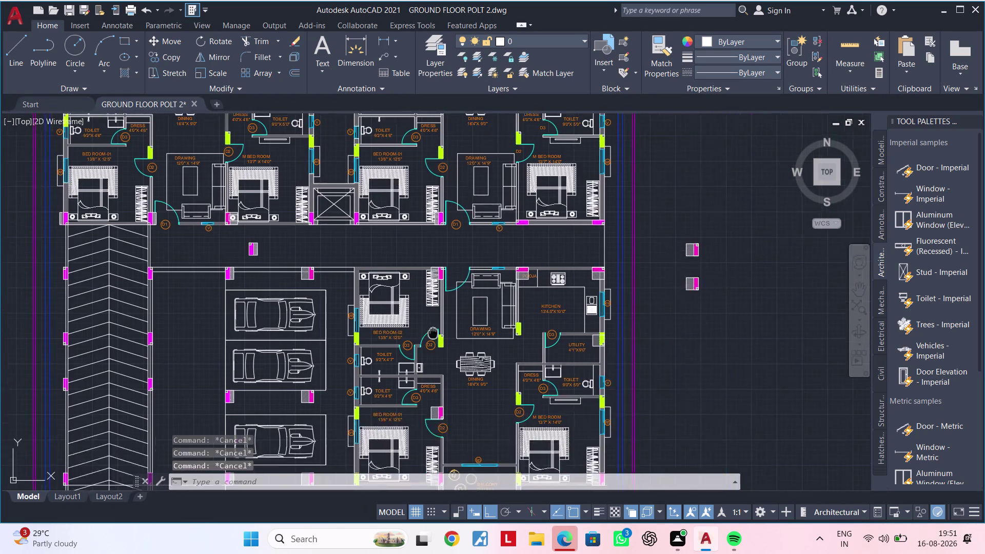
middle_drag(433, 333, 567, 332)
key(Escape)
key(Escape)
middle_drag(503, 325, 585, 288)
key(Escape)
key(Escape)
scroll(up, 3)
middle_drag(415, 304, 416, 302)
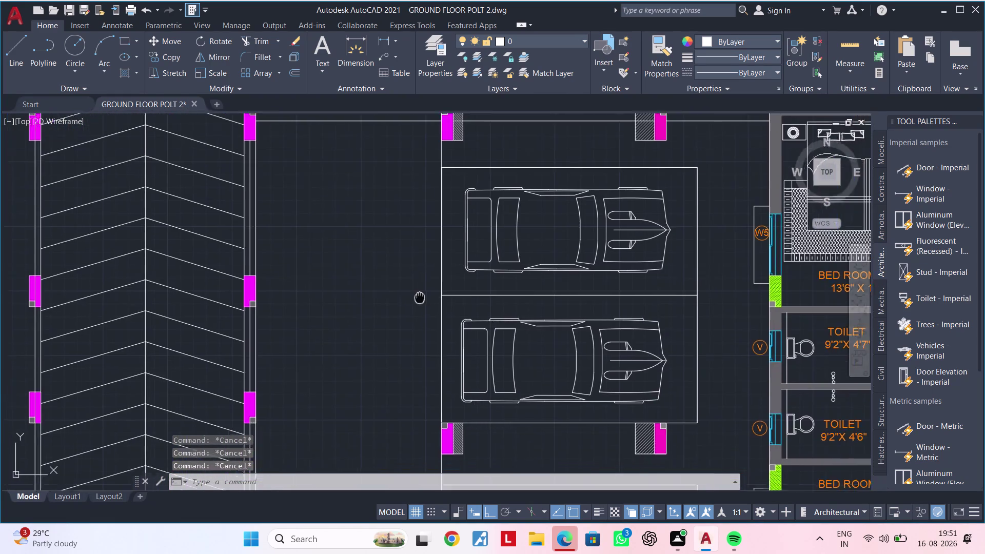
middle_drag(416, 303, 463, 256)
key(Escape)
scroll(down, 3)
middle_drag(463, 256, 380, 282)
key(Escape)
key(Escape)
key(Escape)
middle_drag(381, 282, 392, 243)
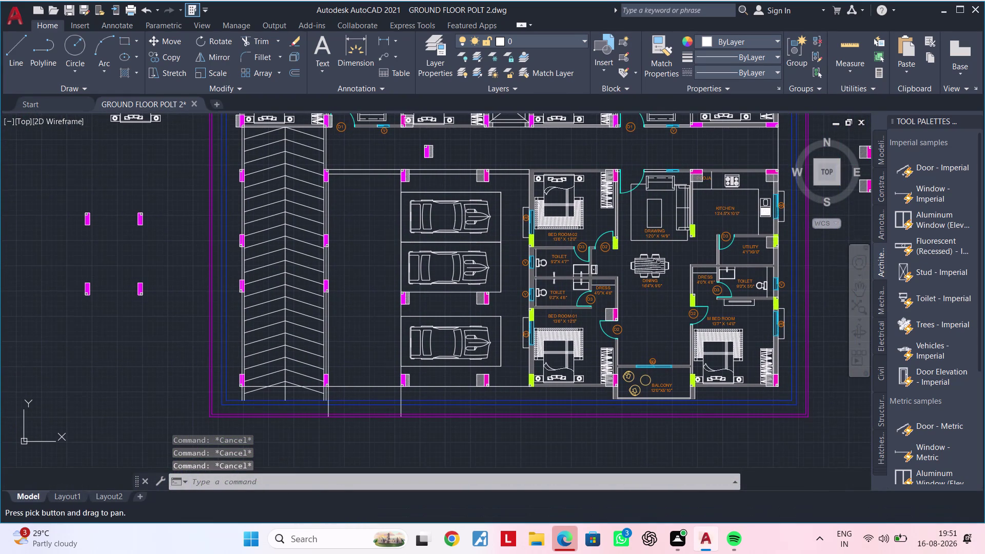
scroll(up, 3)
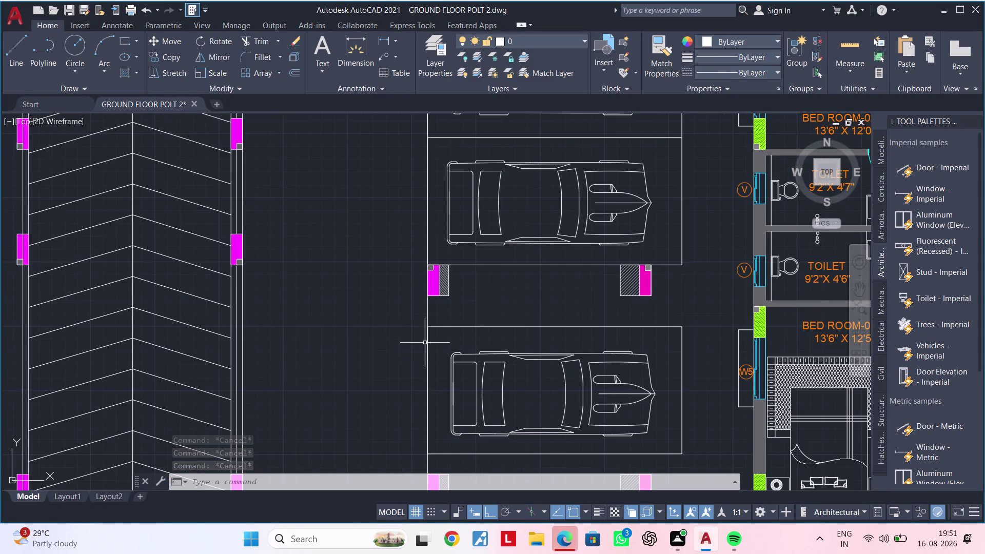
click(427, 342)
key(Escape)
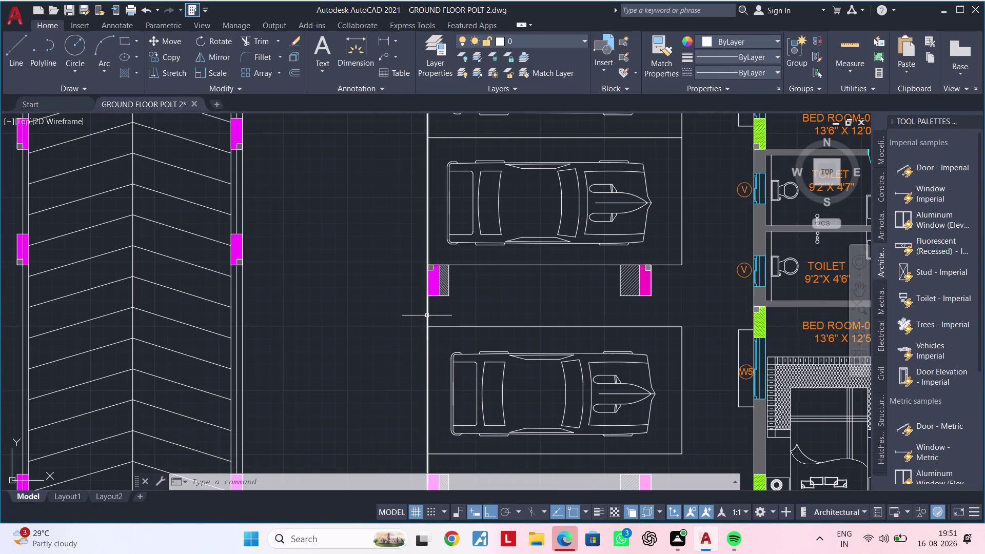
click(427, 316)
scroll(down, 3)
middle_drag(374, 290, 361, 342)
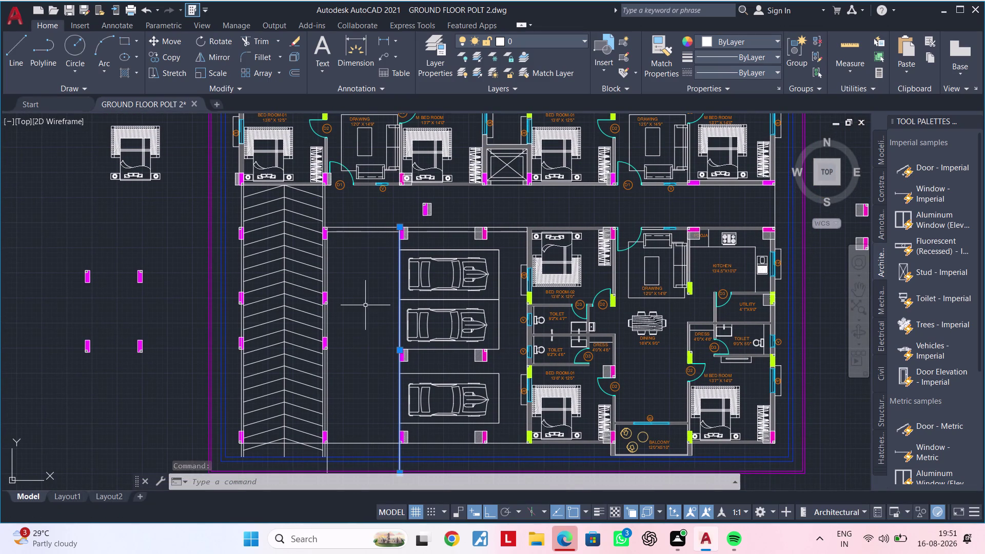
Select the top, bottom and other boundary lines around the parking area.
middle_drag(363, 296, 341, 377)
scroll(up, 3)
click(348, 295)
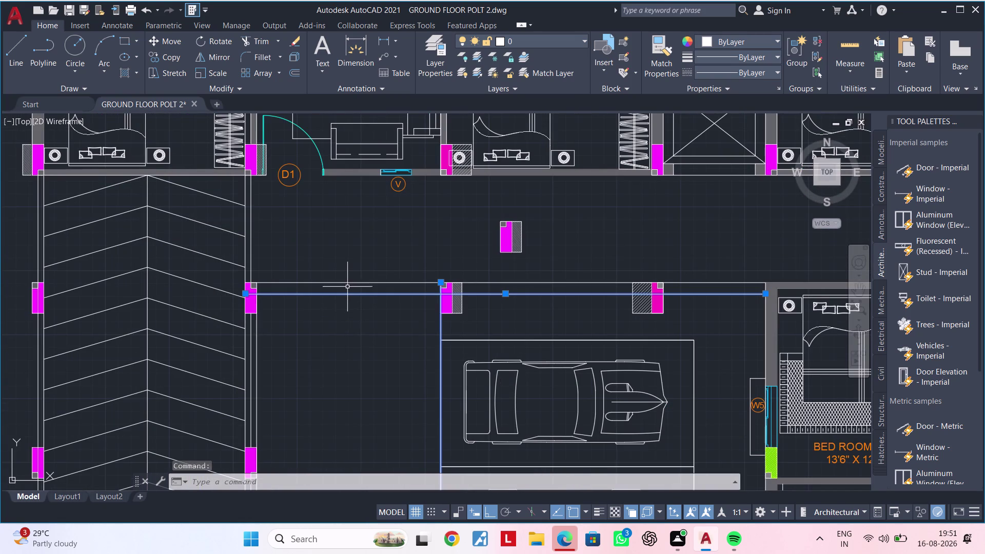
click(348, 283)
middle_drag(353, 339, 250, 350)
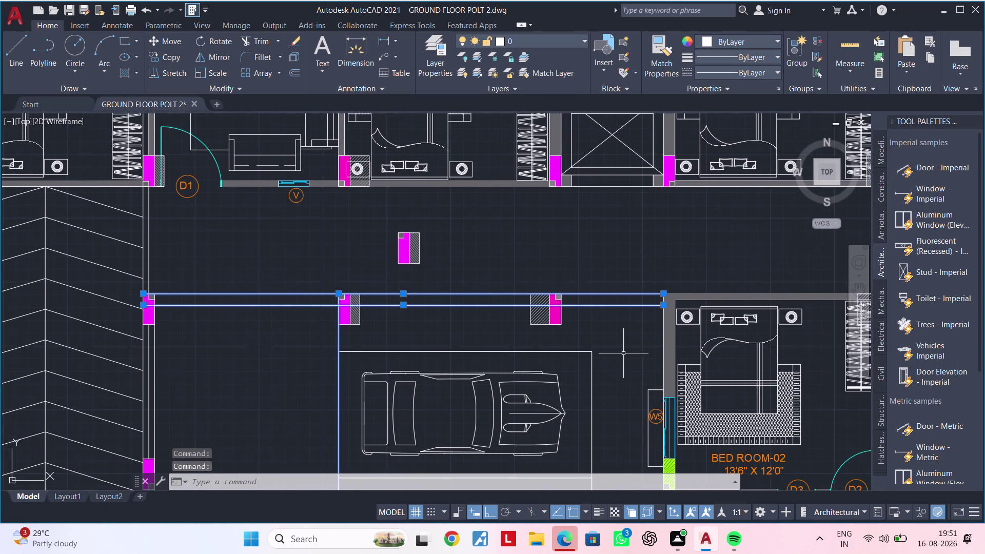
scroll(down, 3)
middle_drag(632, 346, 534, 160)
middle_drag(530, 390, 531, 236)
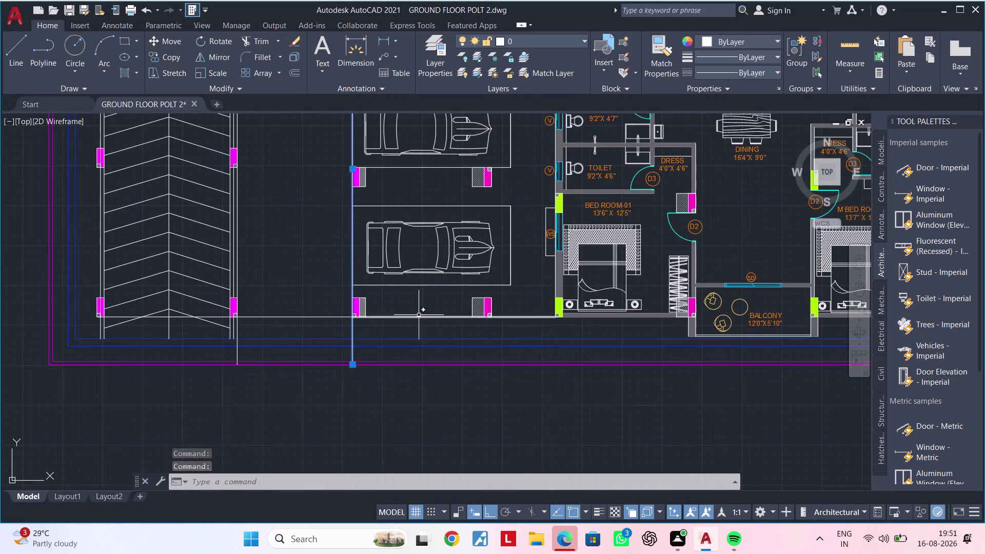
scroll(up, 3)
click(425, 319)
middle_drag(403, 348, 526, 344)
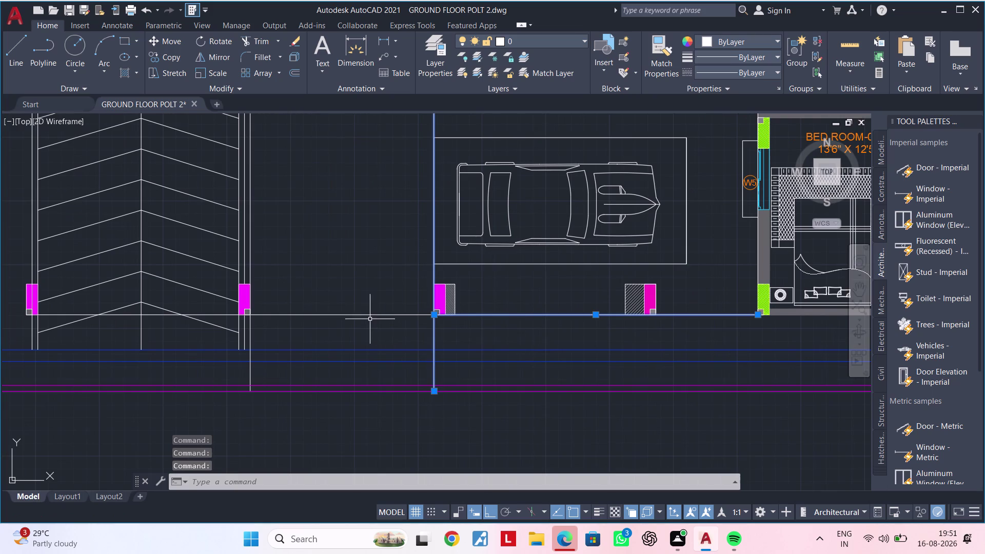
click(368, 315)
scroll(down, 3)
scroll(down, 3)
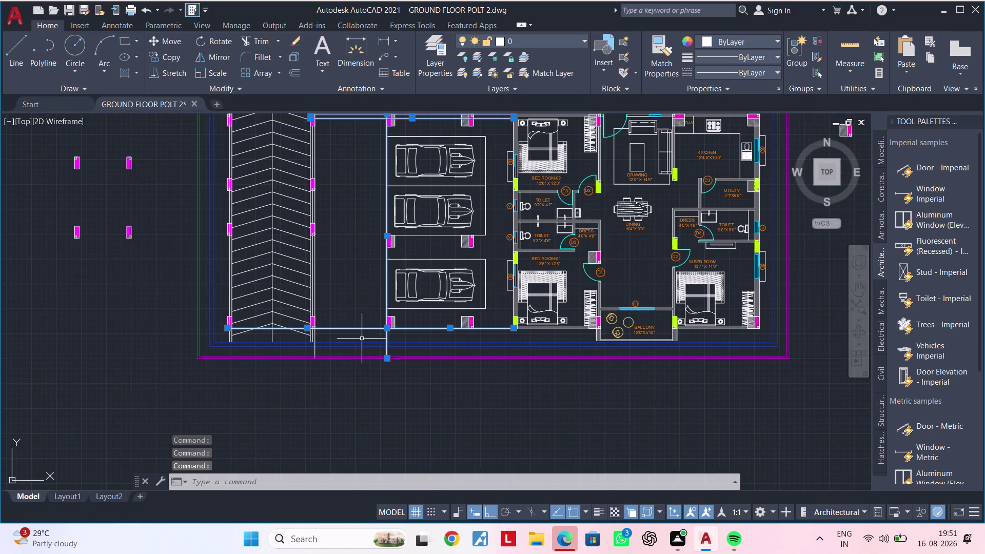
middle_drag(358, 296, 359, 420)
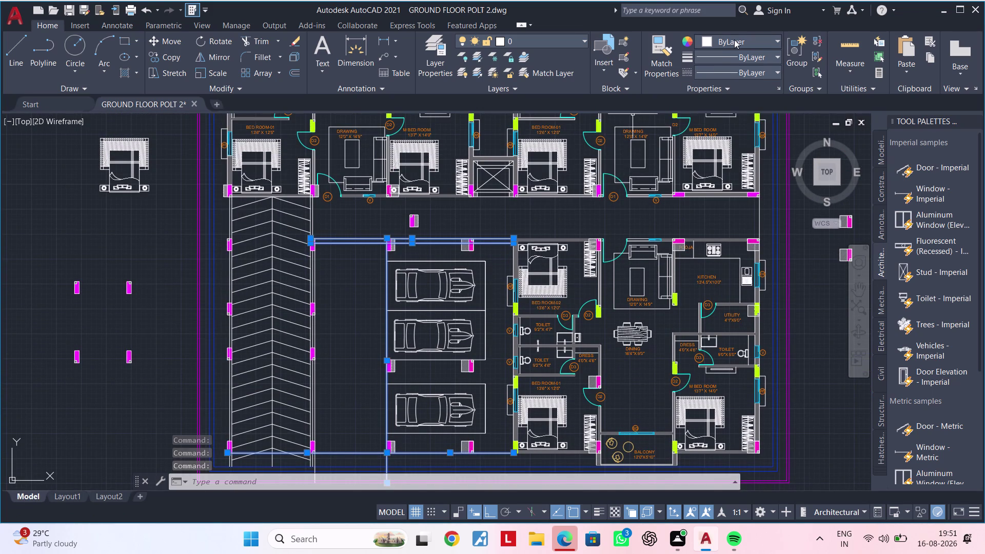
Set the selected parking lines' Object Color to Cyan and clear the selection.
click(734, 40)
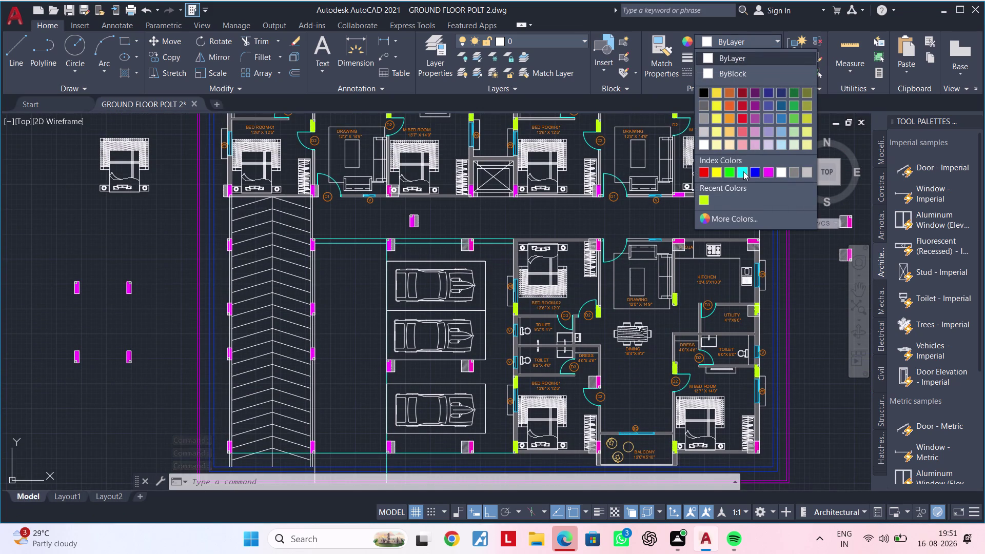
click(743, 171)
key(Escape)
key(Escape)
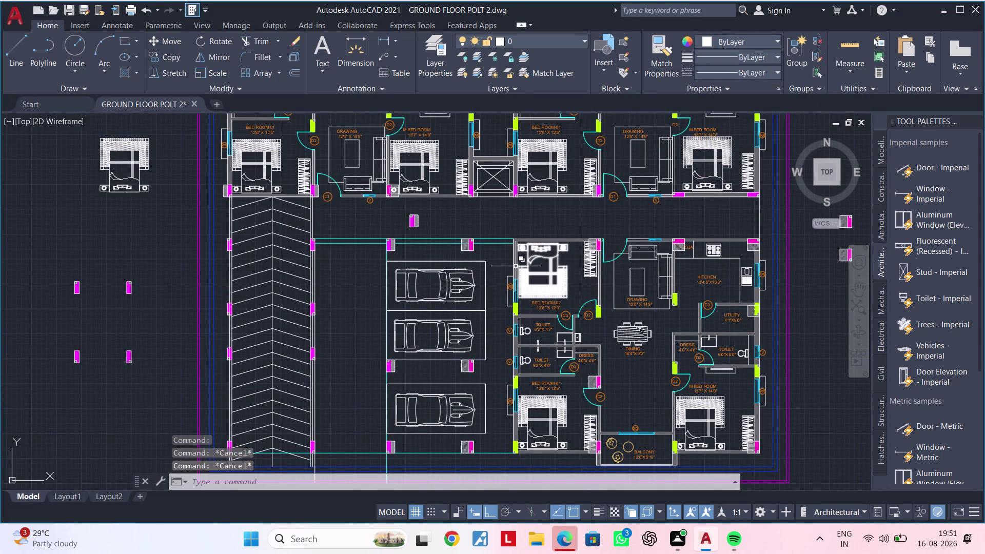
middle_drag(501, 266, 419, 265)
key(Escape)
key(Escape)
key(Escape)
key(Escape)
key(Escape)
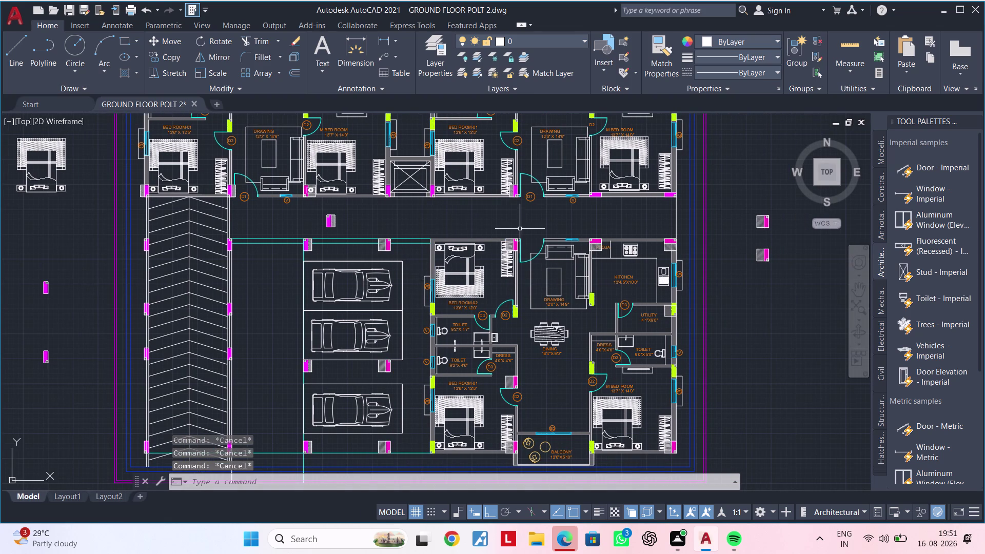
middle_drag(464, 219, 444, 288)
middle_drag(423, 289, 488, 290)
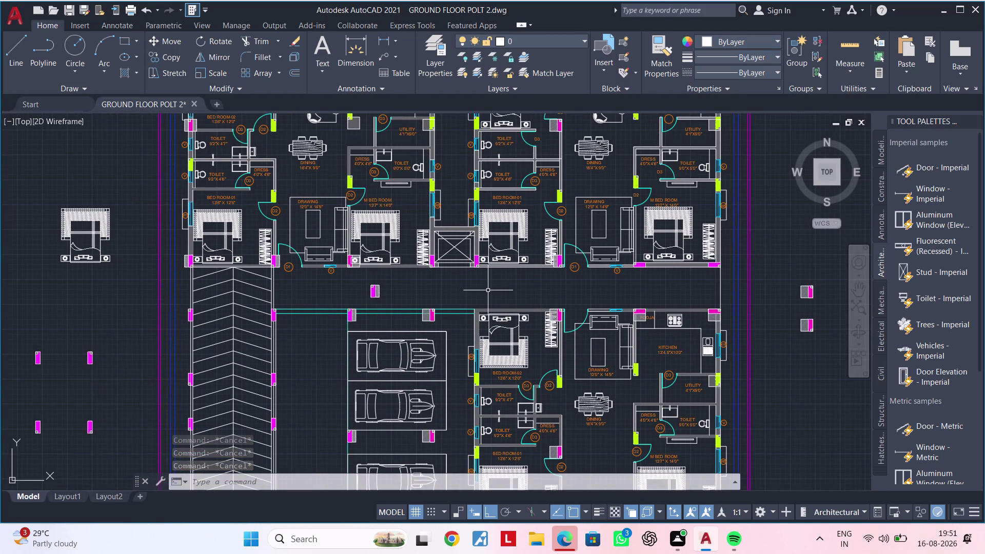
scroll(down, 3)
middle_drag(528, 292, 326, 286)
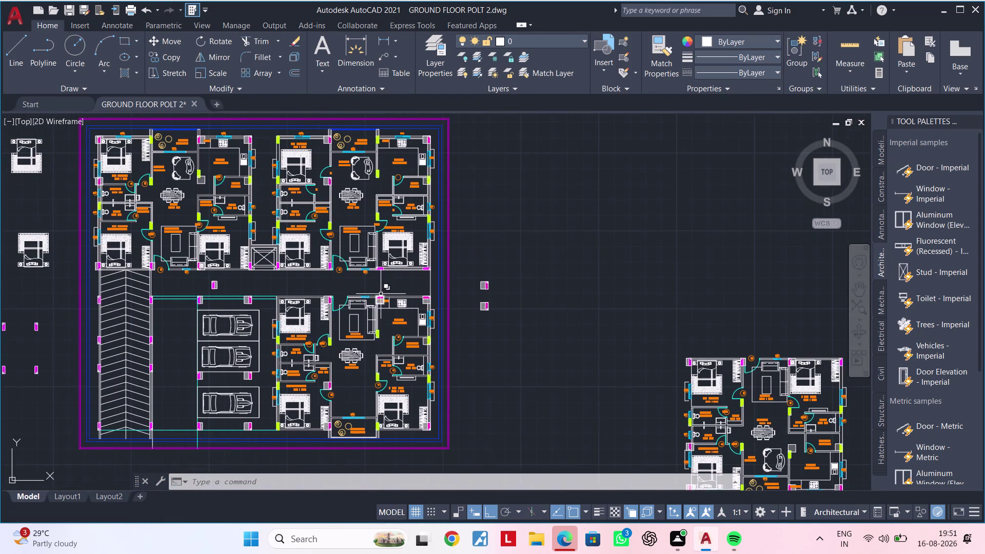
scroll(up, 3)
middle_drag(463, 280, 339, 296)
scroll(up, 3)
scroll(up, 3)
middle_drag(355, 278, 485, 280)
key(Escape)
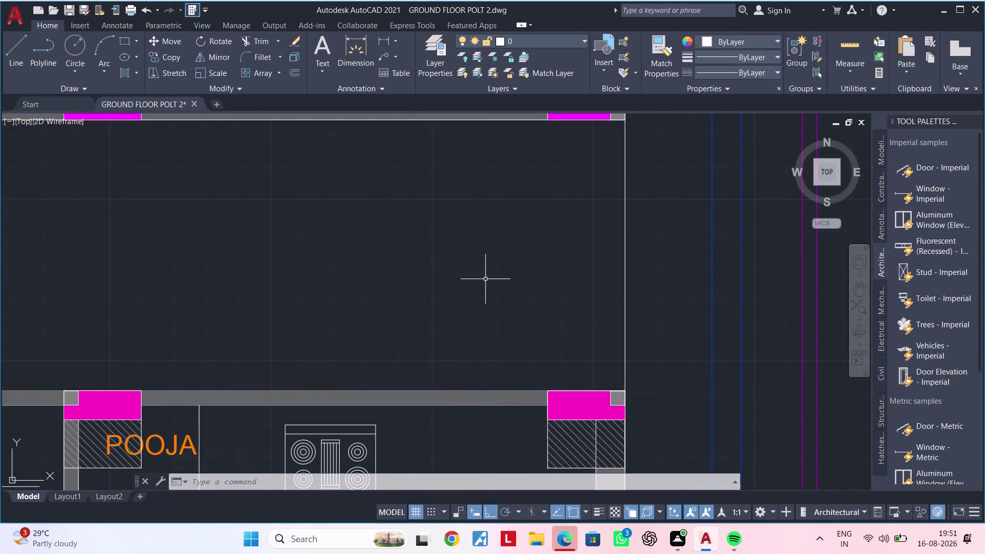
key(Escape)
key(Escape)
key(Escape)
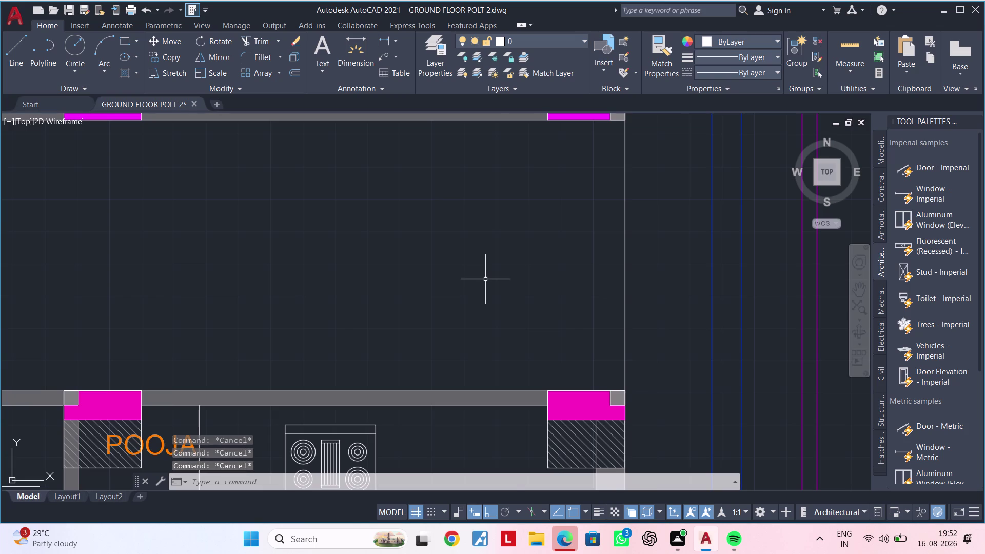
scroll(down, 3)
middle_drag(343, 276, 624, 290)
middle_drag(603, 292, 562, 253)
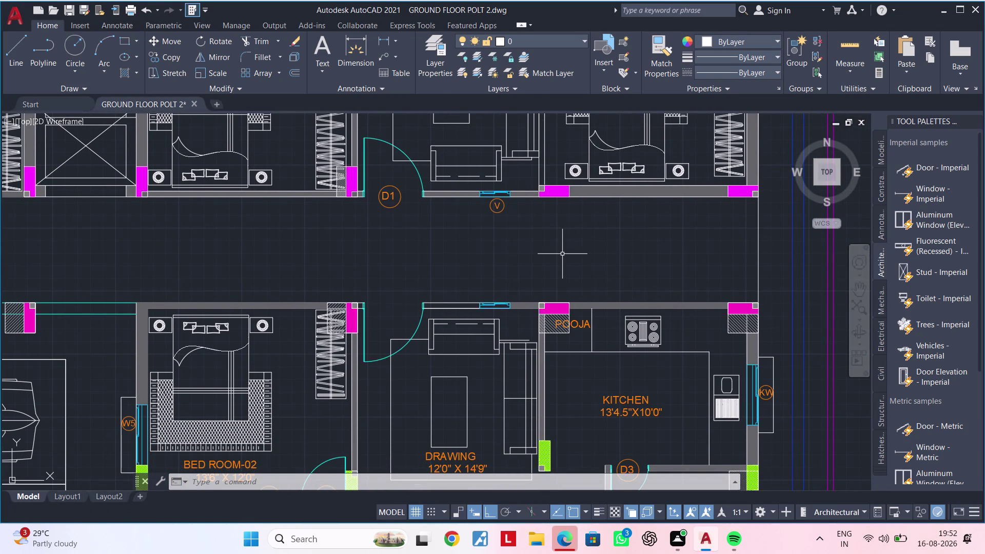
scroll(up, 3)
middle_drag(555, 229, 554, 320)
scroll(down, 3)
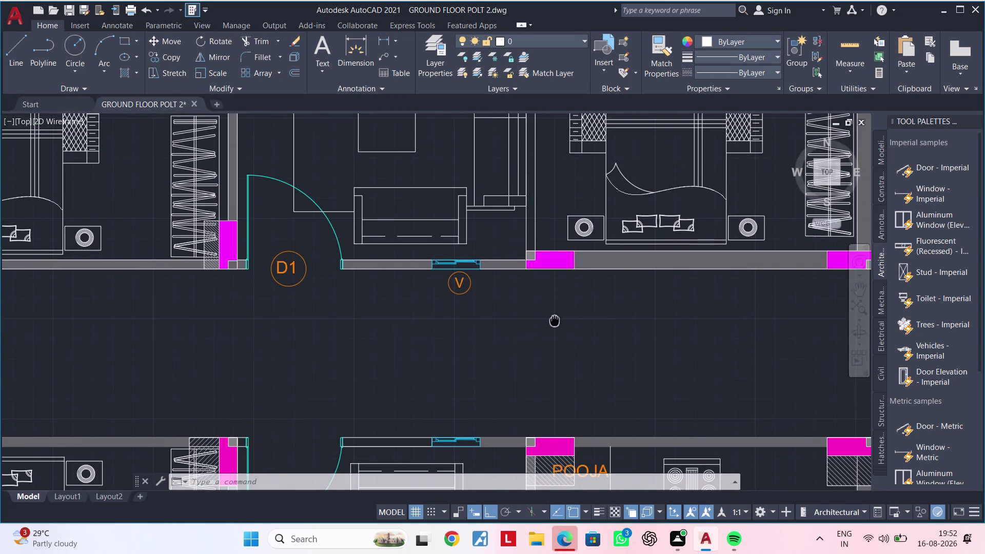
middle_drag(555, 320, 555, 321)
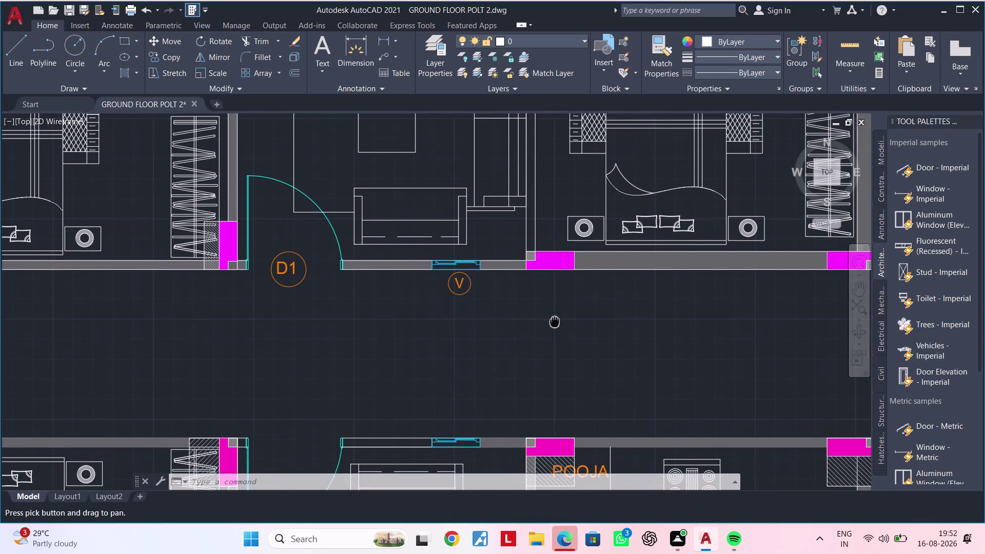
middle_drag(555, 321, 415, 321)
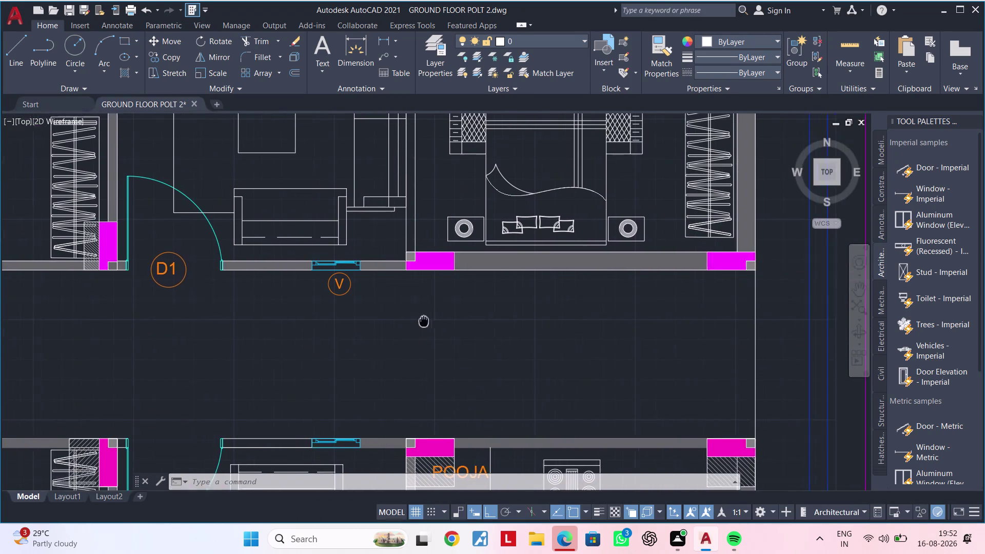
middle_drag(415, 321, 402, 321)
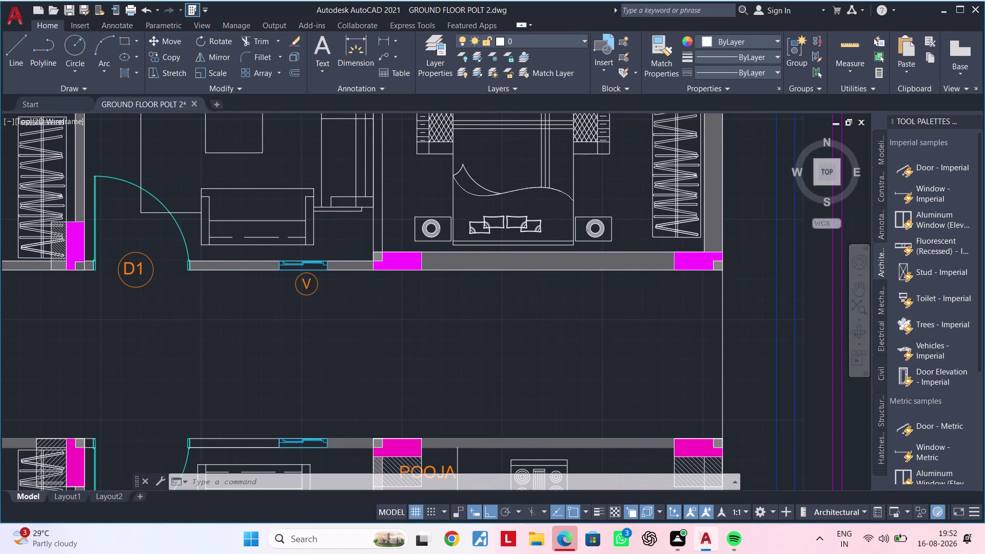
middle_drag(401, 321, 451, 300)
key(Escape)
key(Escape)
text(L)
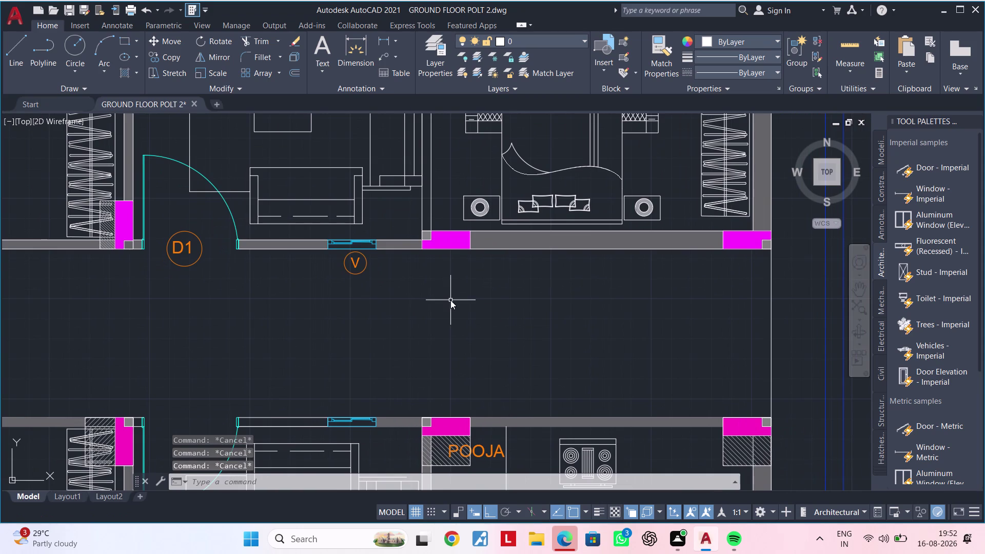
key(space)
Abandon the unfinished line from the column corner and clear all pending commands.
scroll(up, 3)
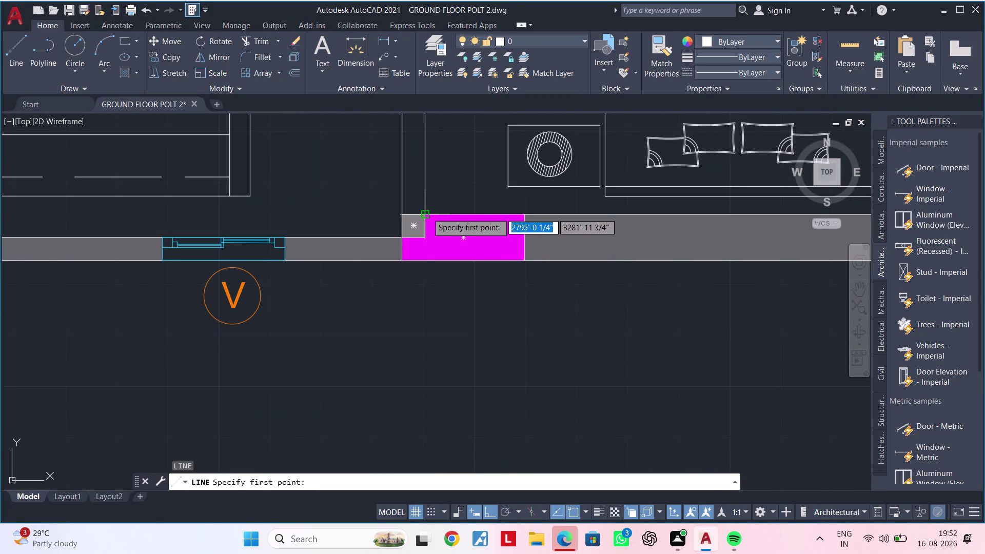
click(426, 262)
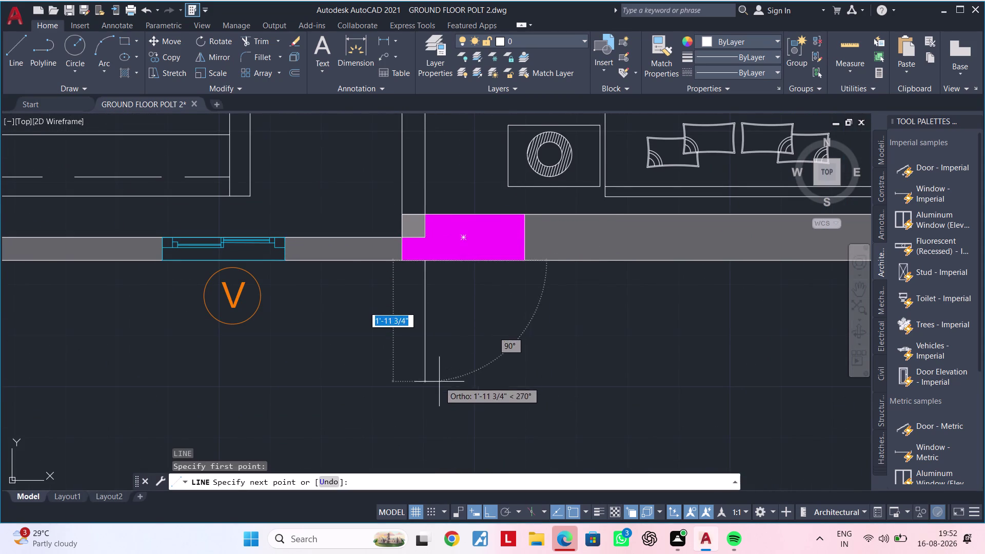
middle_drag(439, 381, 457, 173)
scroll(down, 3)
middle_drag(460, 273, 467, 223)
scroll(up, 3)
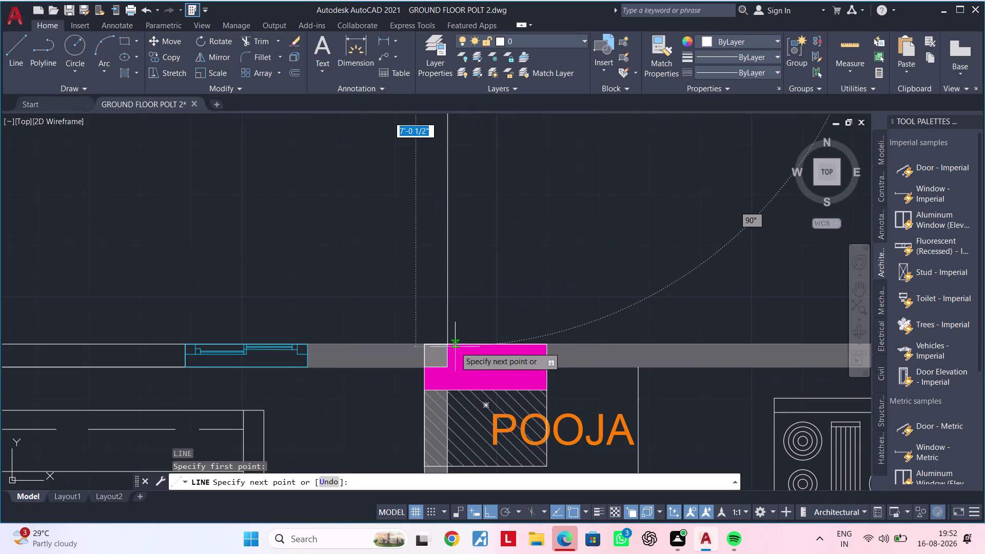
click(450, 343)
scroll(down, 3)
middle_drag(542, 245, 522, 314)
key(Escape)
key(Escape)
key(Escape)
key(Escape)
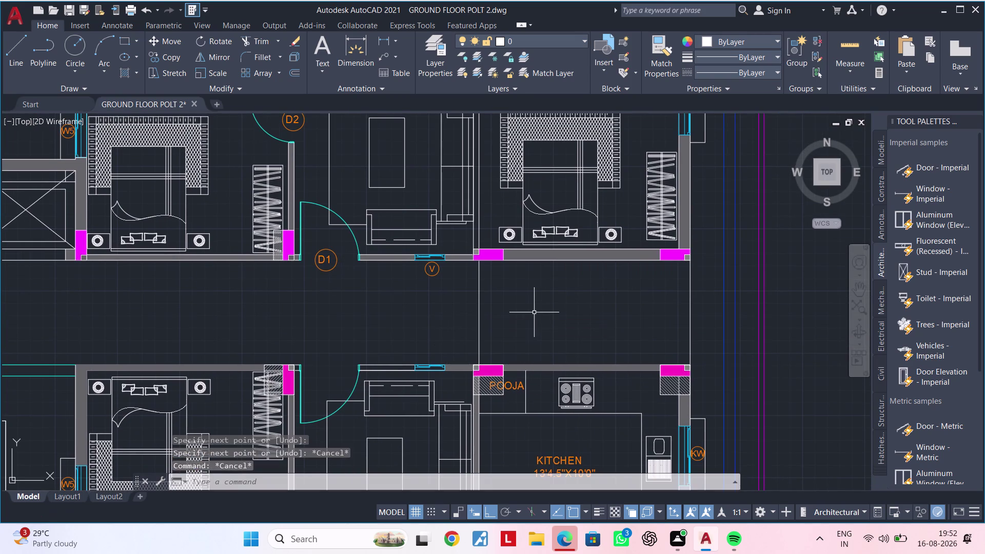
key(Escape)
key(Escape)
key(Escape)
key(Escape)
key(Escape)
key(Escape)
key(Escape)
Try 10" offsets of the vertical line between the rooms, then undo them.
text(O)
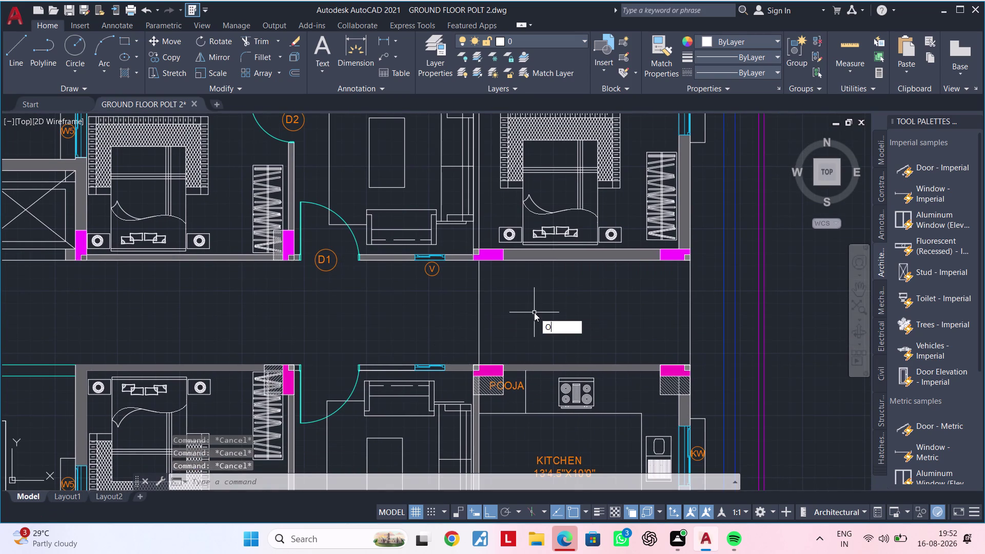
text(F)
key(space)
text(10)
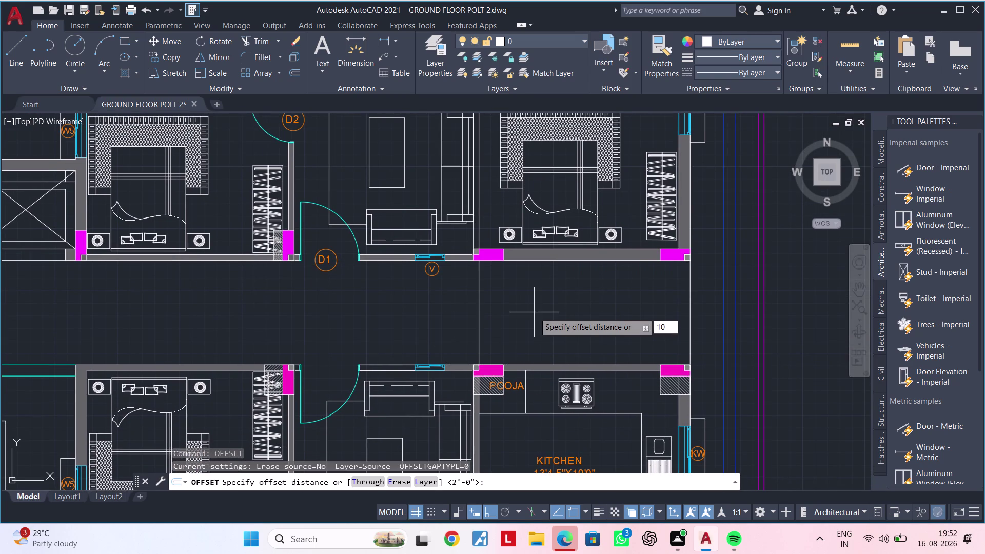
text(")
key(Return)
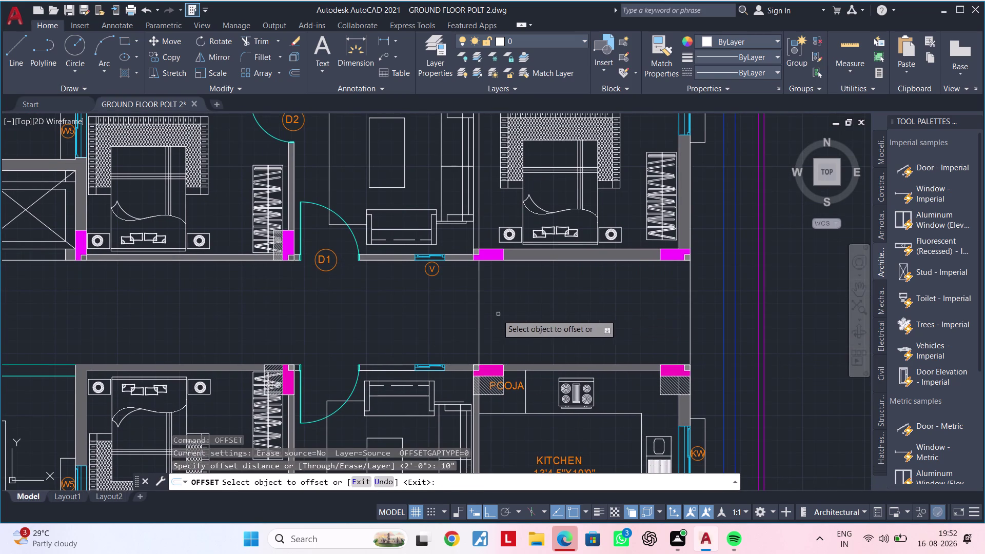
click(480, 321)
click(557, 322)
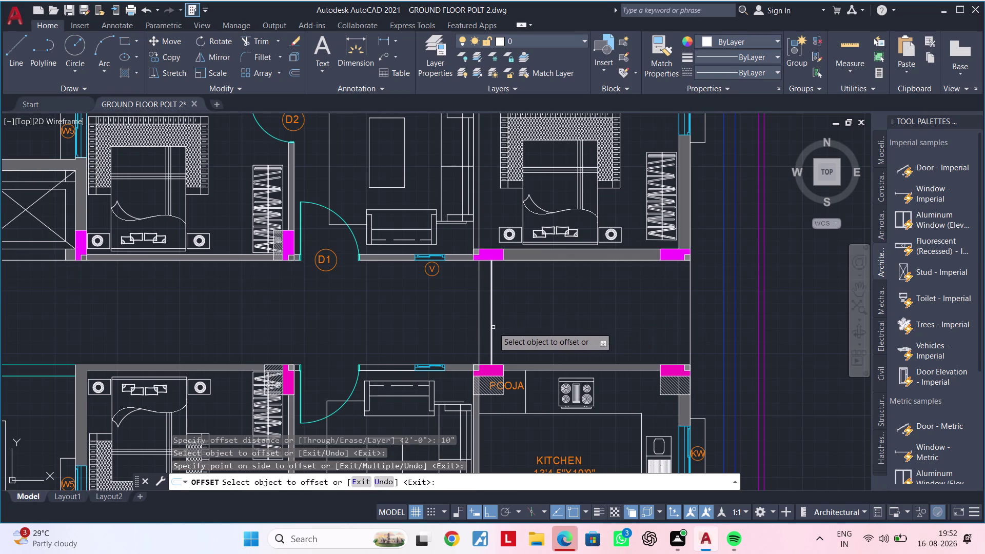
click(493, 327)
click(549, 324)
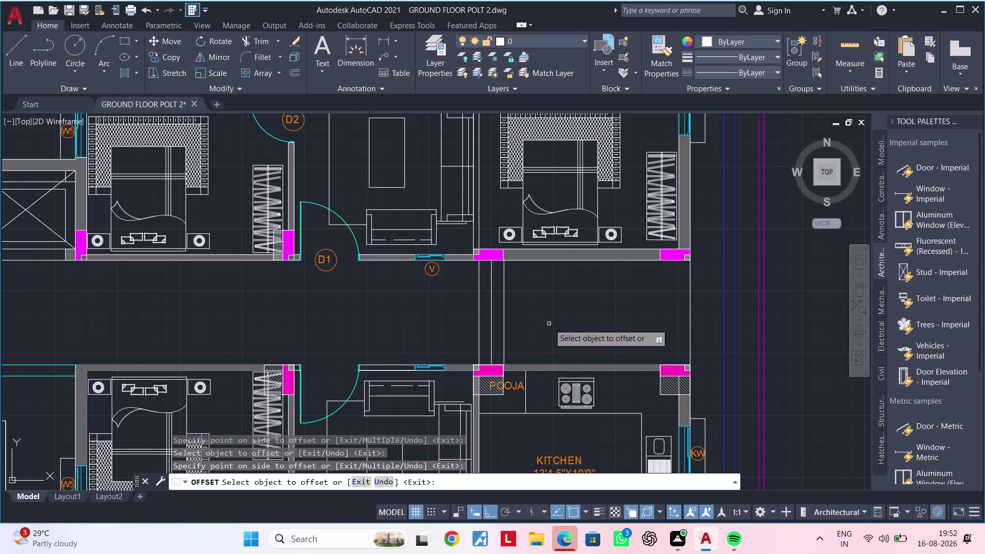
key(ctrl+z)
key(ctrl+z)
key(Escape)
key(Escape)
key(Escape)
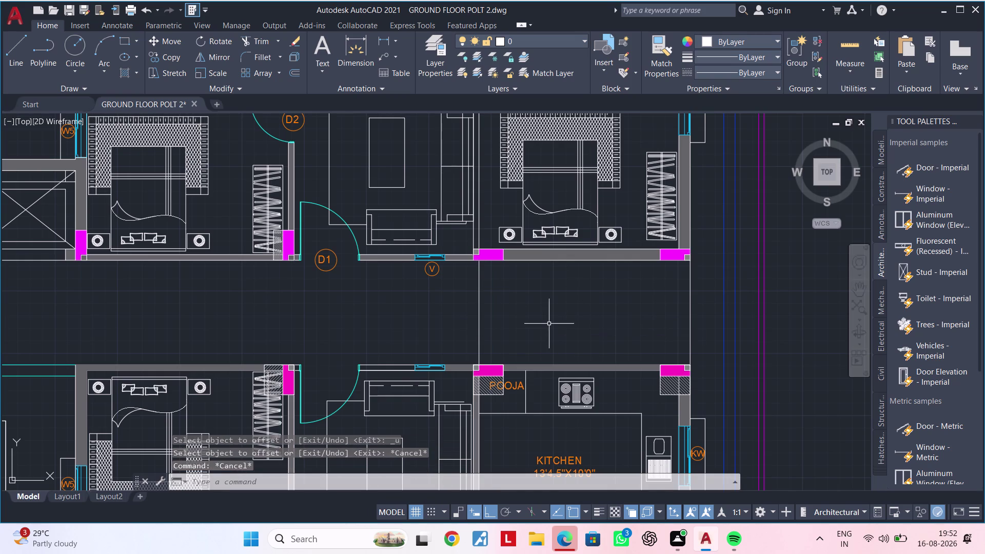
Offset the vertical line at 1' spacing to create the first tread lines.
text(OF)
key(space)
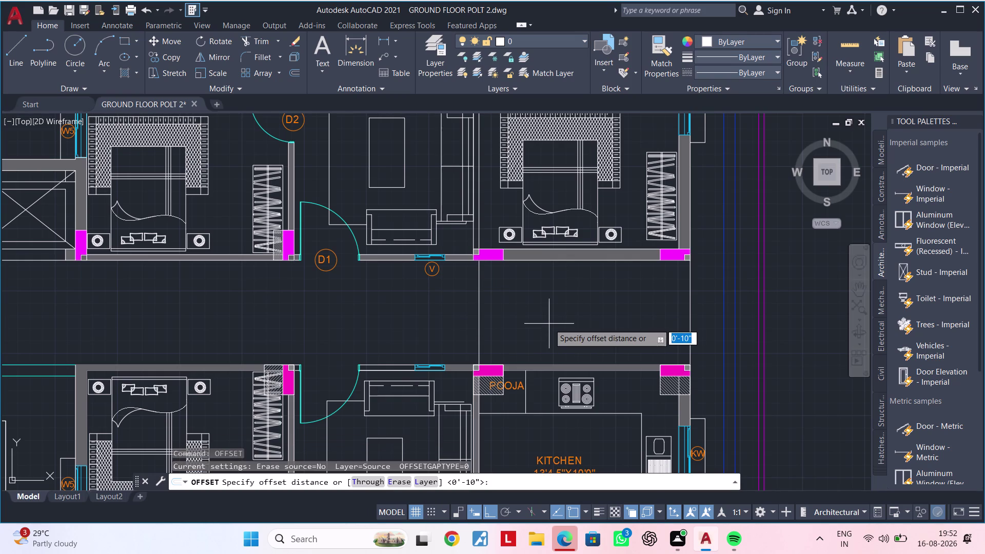
text(1')
key(Return)
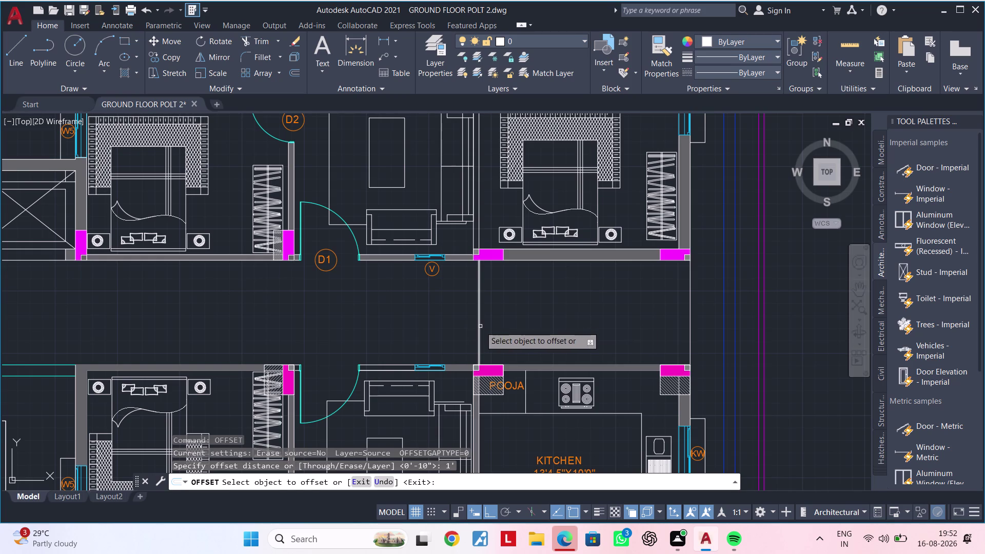
click(480, 326)
click(552, 327)
click(496, 332)
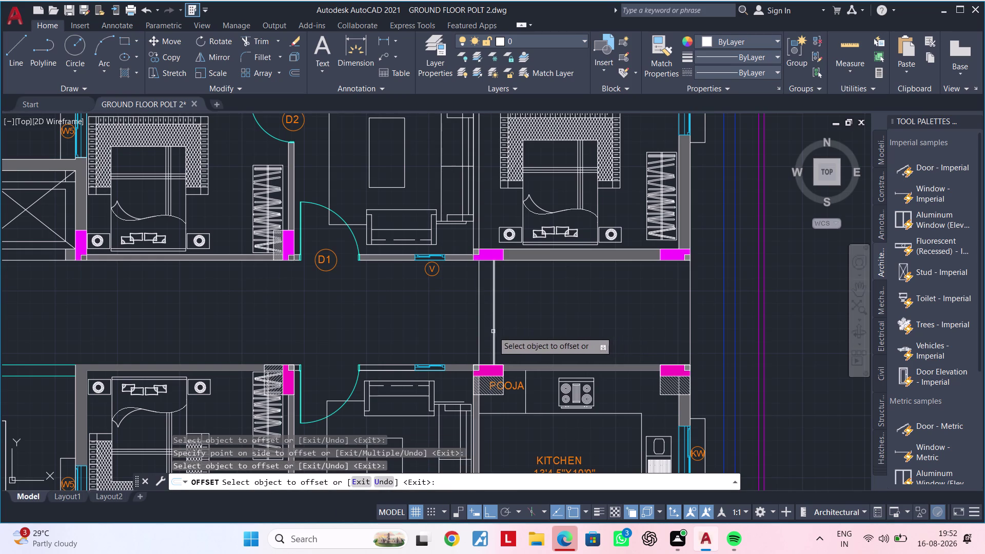
click(493, 331)
click(550, 327)
click(508, 330)
click(573, 325)
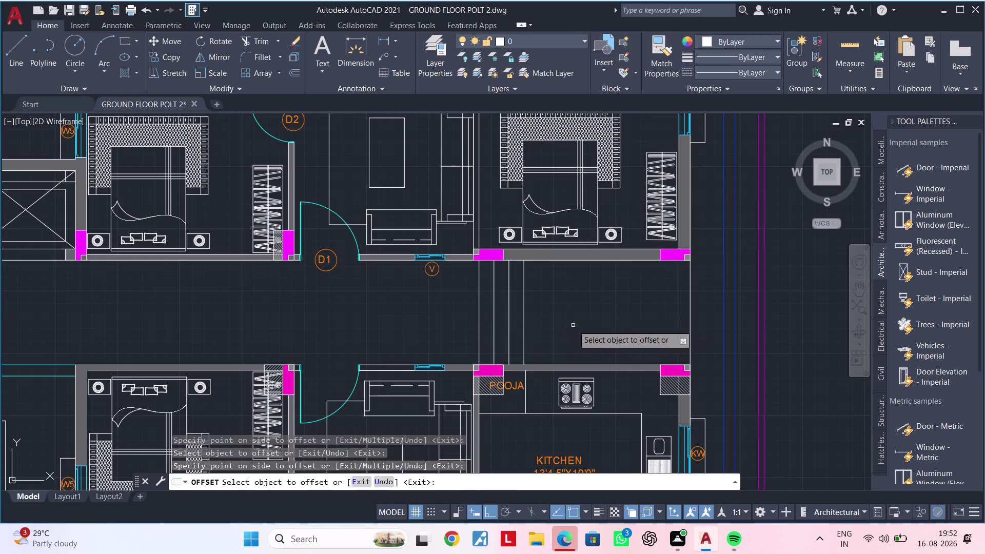
click(524, 328)
Add the remaining 1' tread lines across the passage above the Pooja room.
click(603, 325)
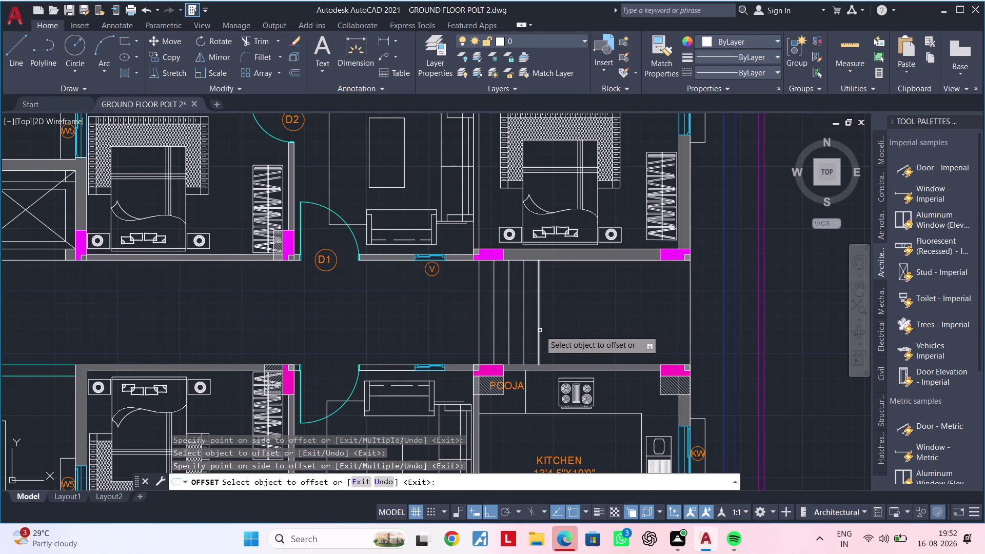
click(539, 330)
click(618, 326)
click(555, 331)
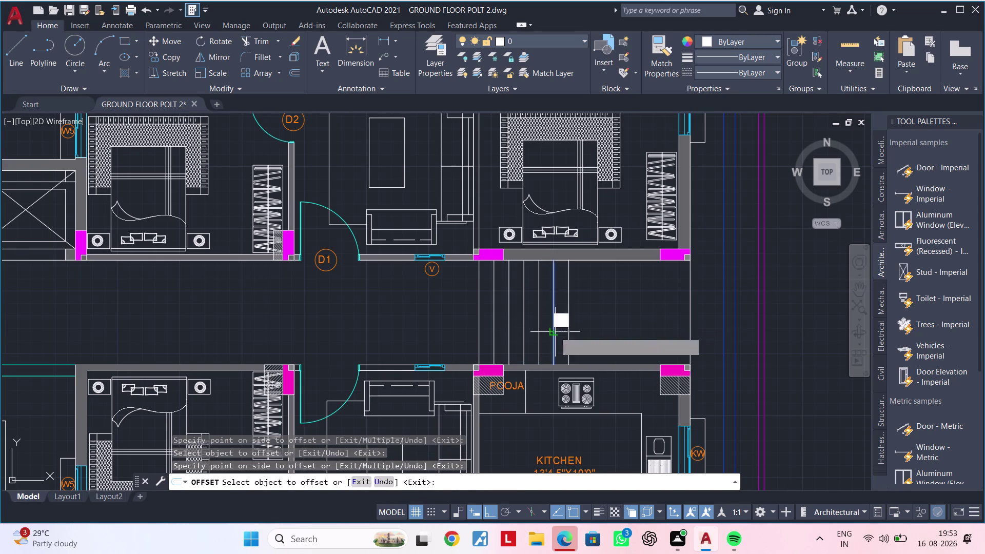
click(625, 331)
click(569, 332)
click(613, 325)
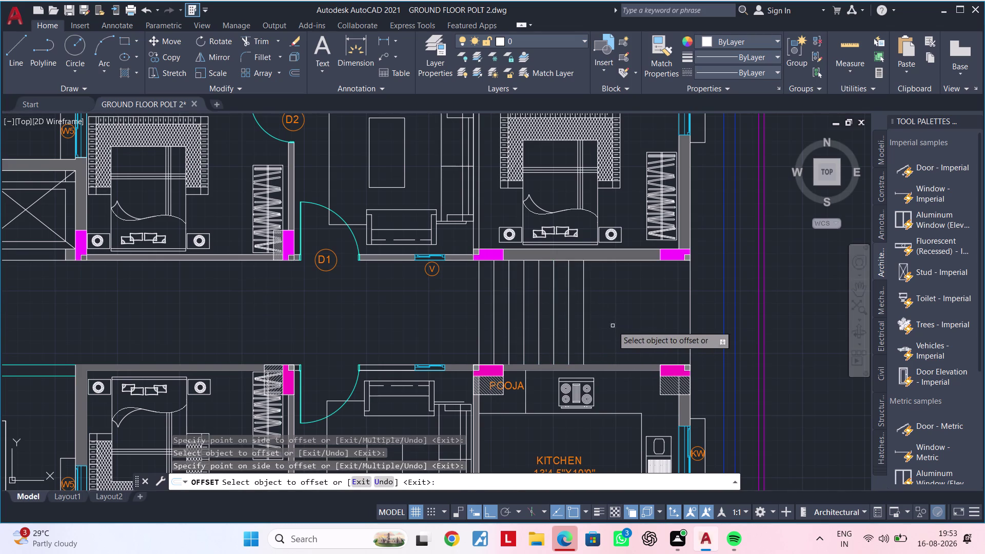
click(582, 327)
click(675, 325)
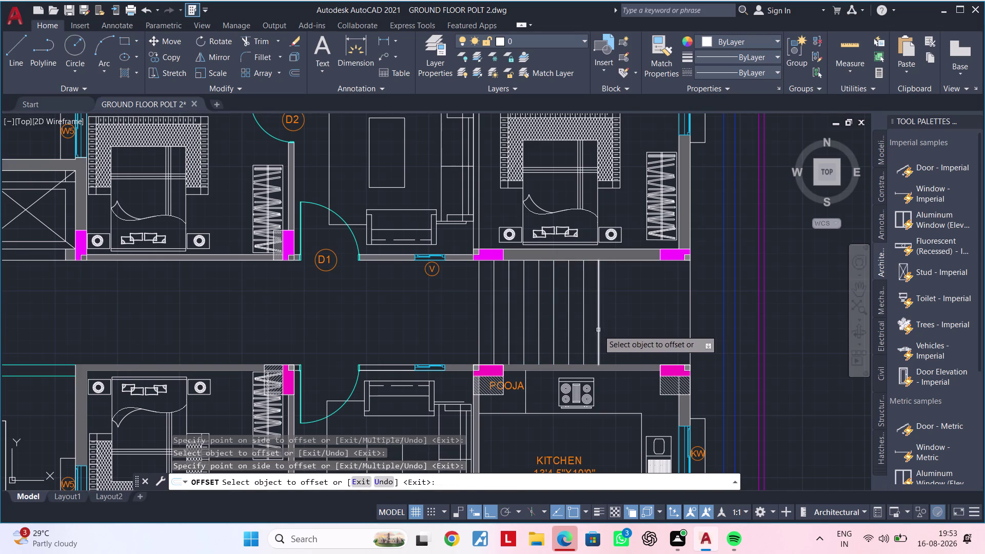
click(599, 330)
click(652, 325)
key(Escape)
key(Escape)
key(Escape)
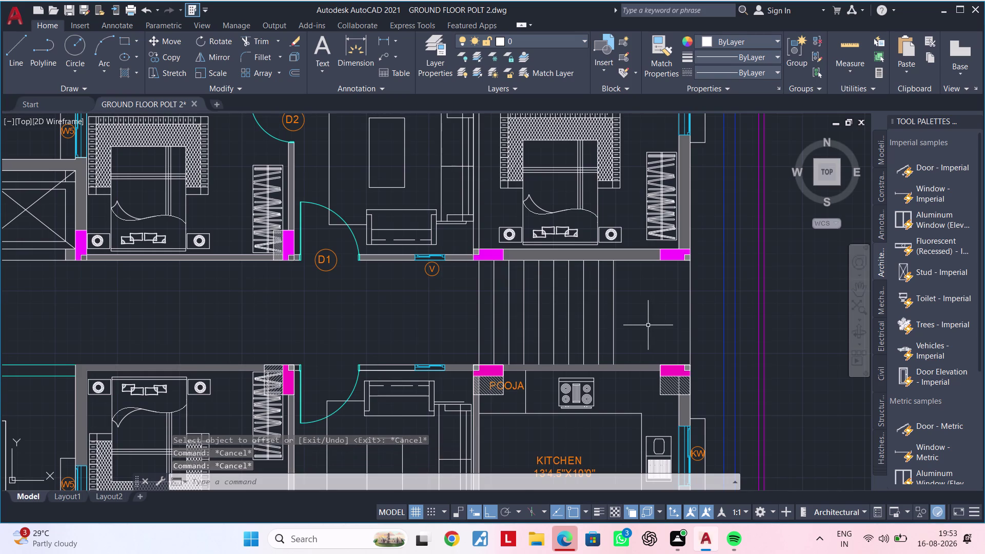
Begin a line across the treads, then cancel it.
scroll(up, 3)
middle_drag(625, 334, 713, 334)
key(Escape)
scroll(down, 3)
key(Escape)
text(L)
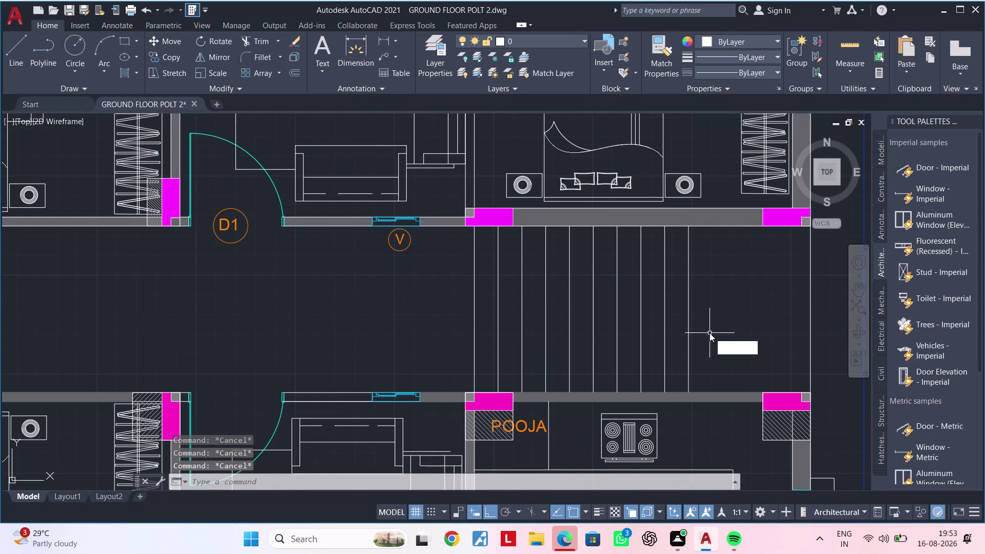
key(space)
scroll(up, 3)
double_click(709, 309)
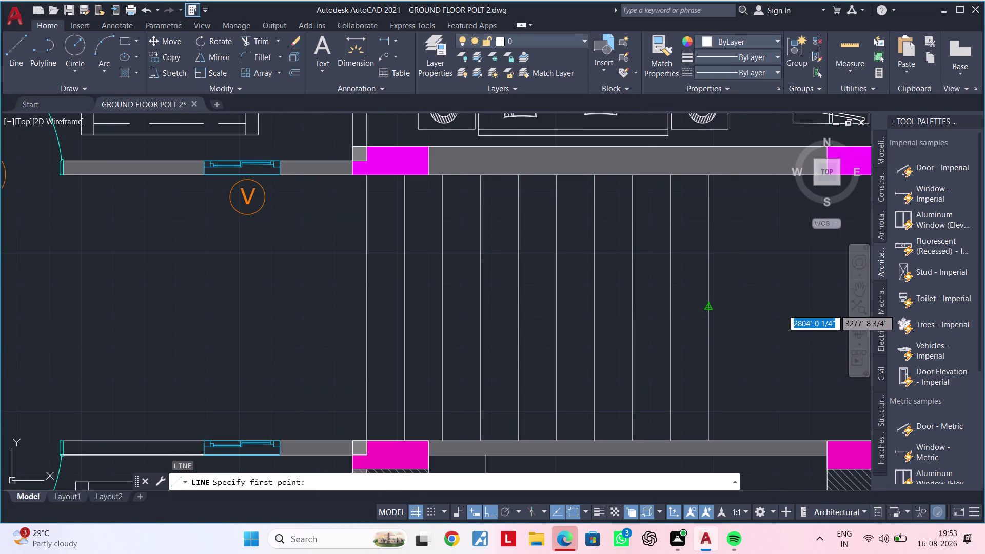
click(364, 306)
key(Escape)
key(Escape)
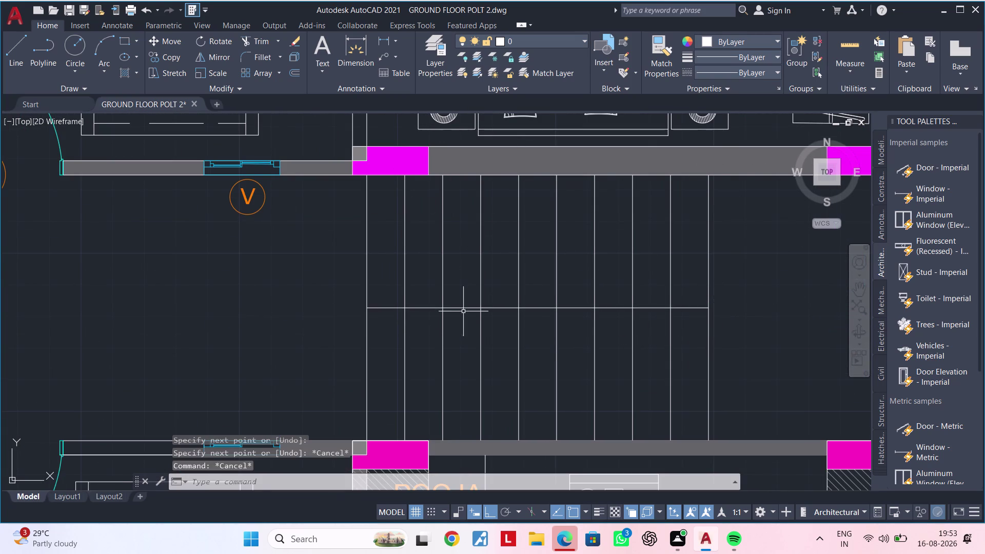
Offset the cross line 1" to either side.
text(OF 1)
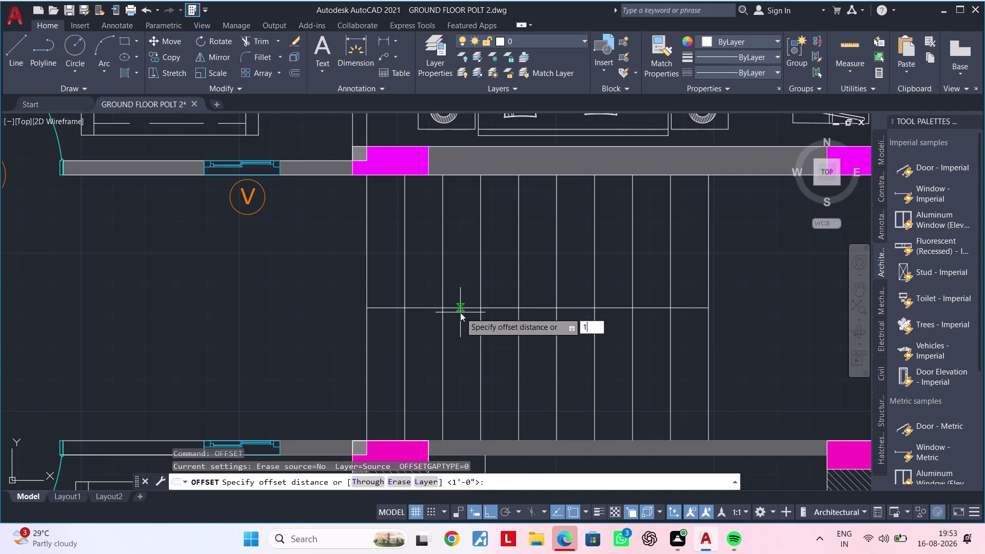
text(")
key(Return)
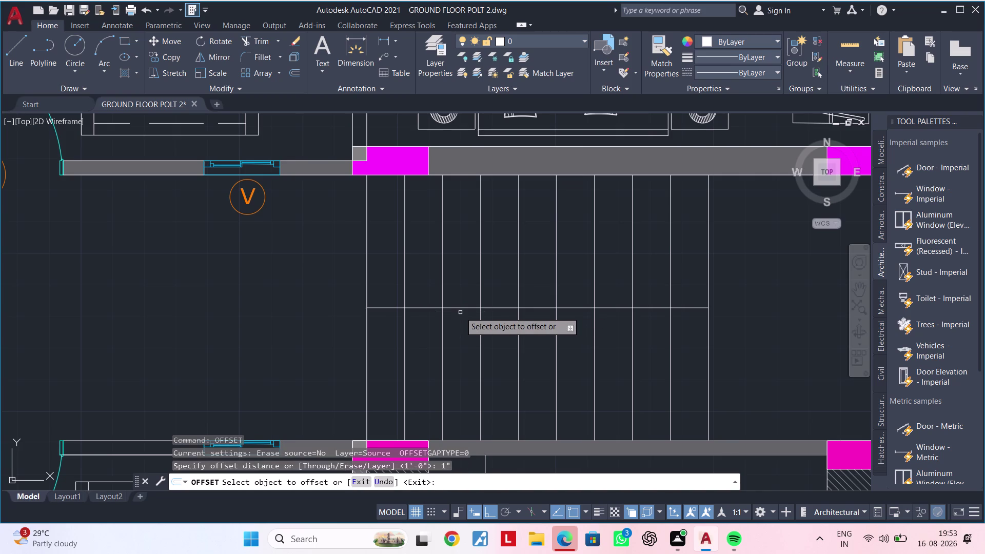
click(462, 307)
click(472, 268)
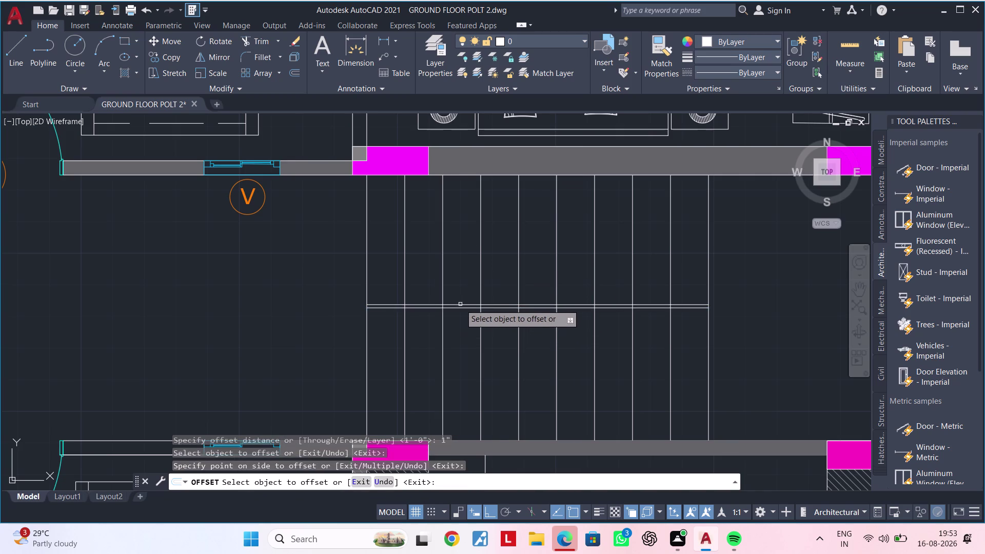
scroll(up, 3)
click(467, 309)
click(466, 336)
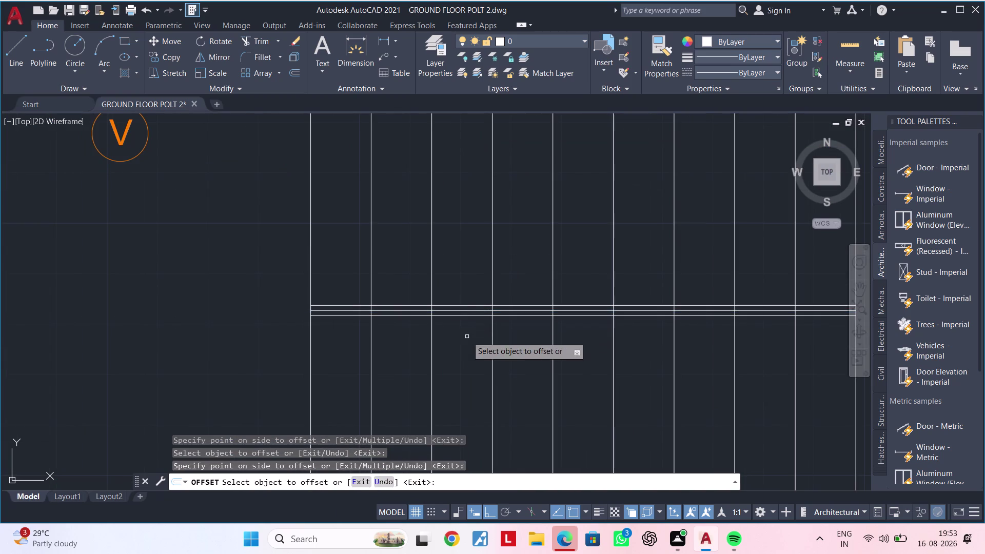
key(Escape)
key(Escape)
key(Escape)
key(Escape)
Restart Offset, then cancel the failed attempt.
text(OF)
key(space)
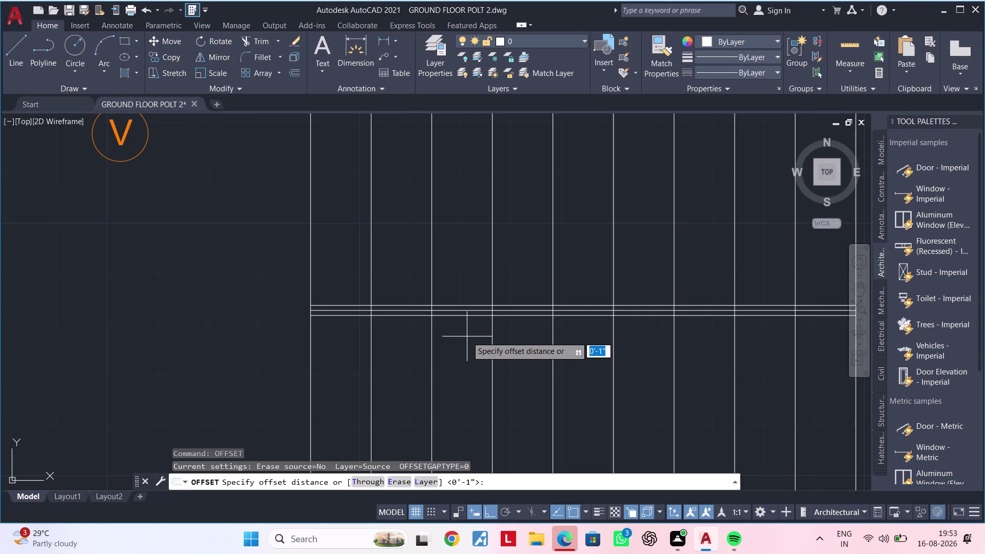
key(ctrl+z)
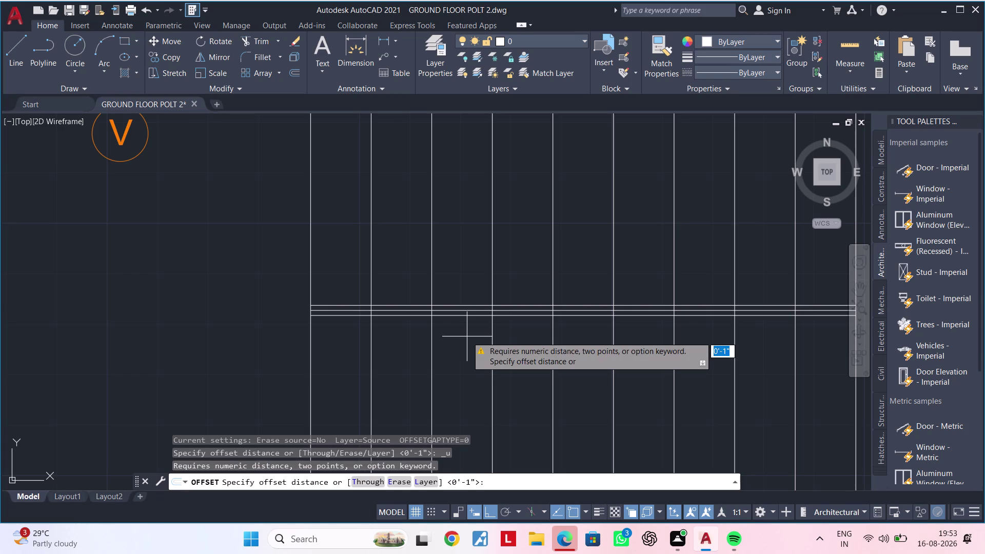
key(Escape)
key(Escape)
key(Escape)
key(Escape)
key(Escape)
key(Escape)
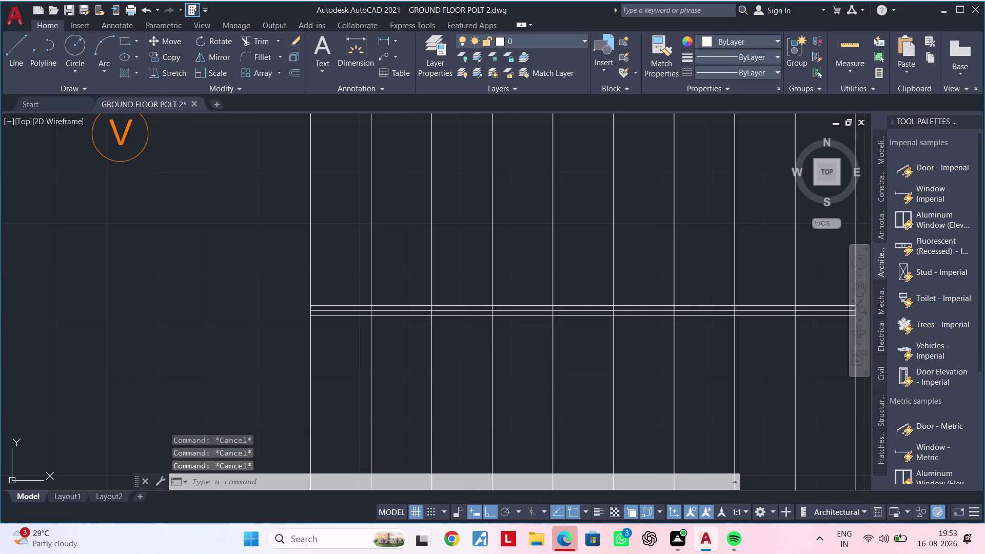
Create 1" parallel copies of the horizontal cross lines to form the band.
text(OF 1)
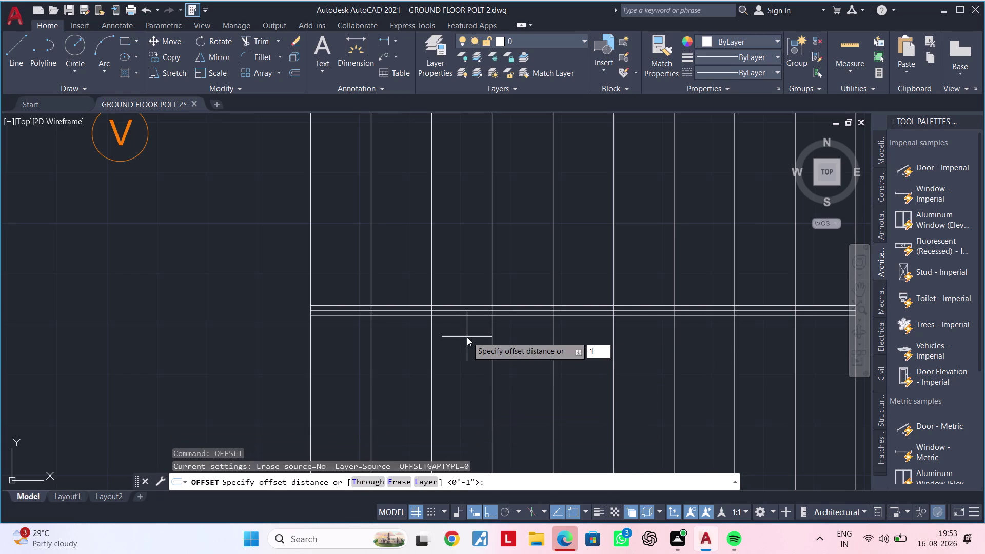
text(")
key(Return)
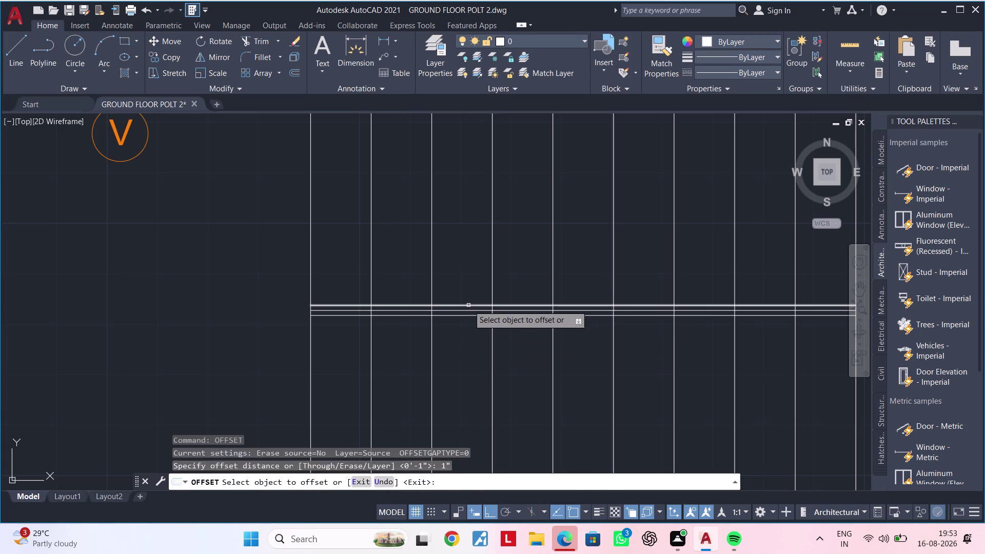
click(469, 305)
click(464, 251)
key(Escape)
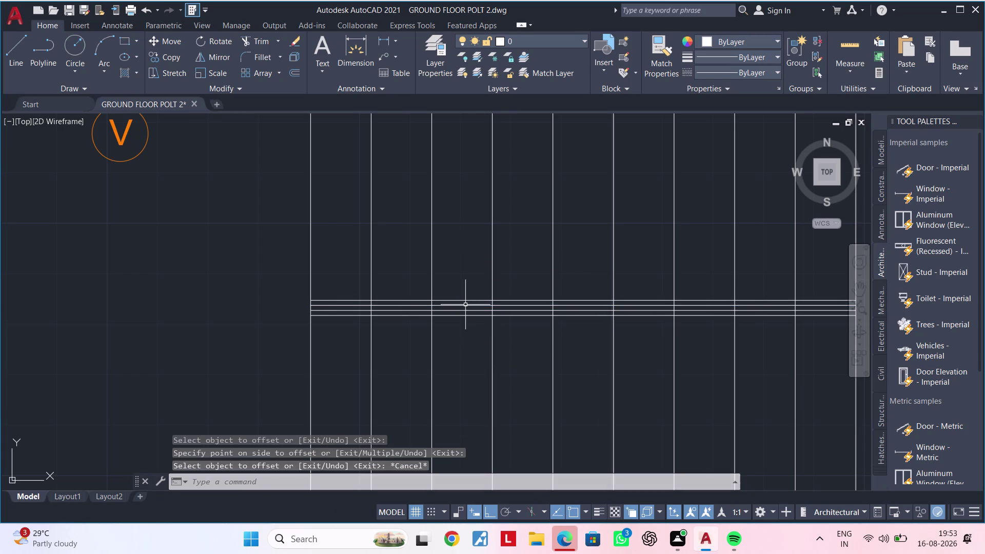
key(space)
scroll(up, 3)
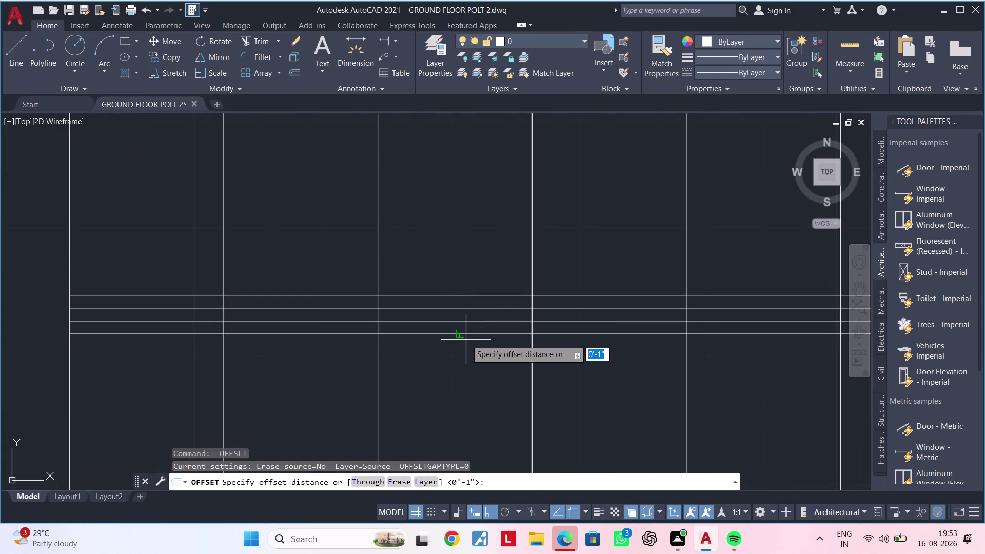
key(space)
click(464, 332)
click(467, 373)
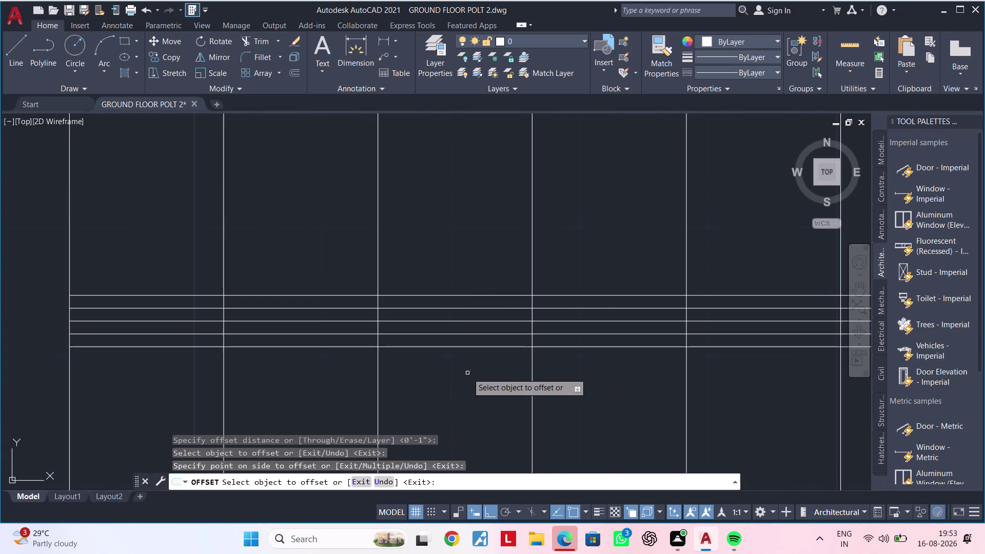
key(Escape)
key(Escape)
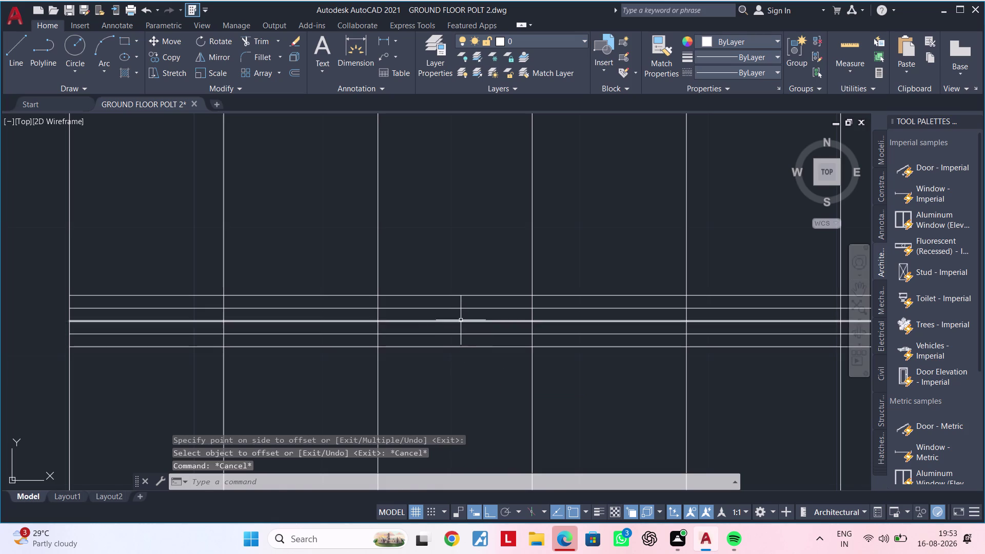
Erase the stray horizontal line inside the stair band.
click(460, 319)
click(458, 323)
key(Delete)
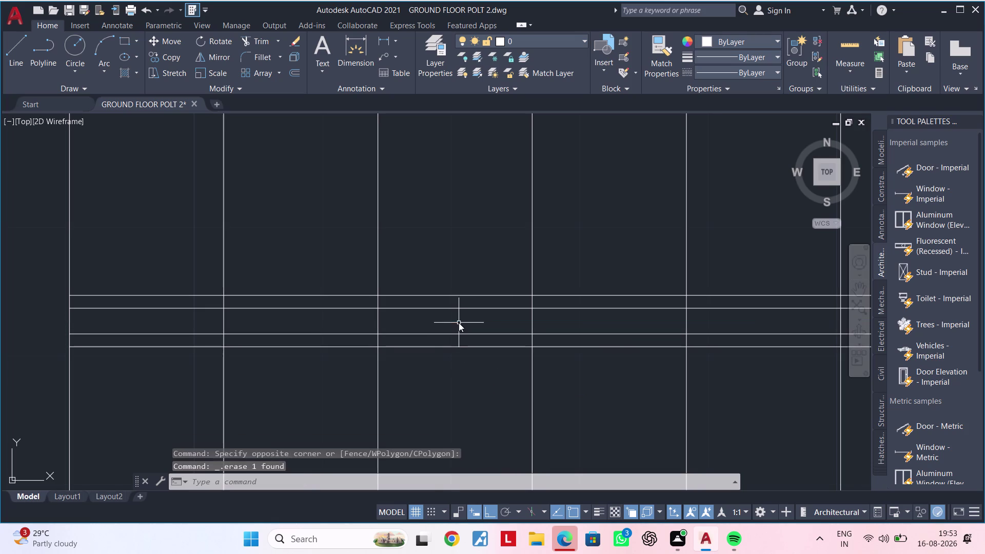
scroll(down, 3)
middle_drag(451, 318, 515, 305)
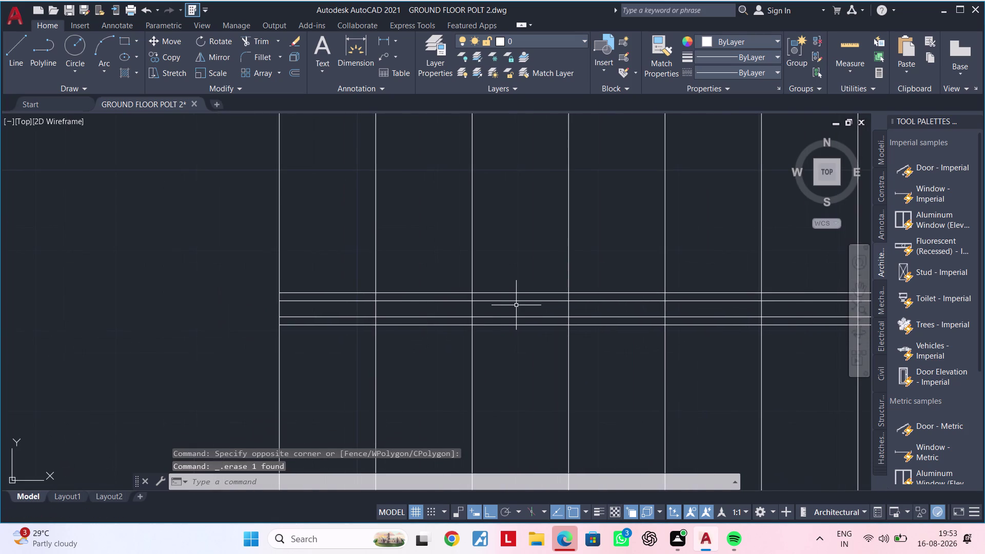
scroll(up, 3)
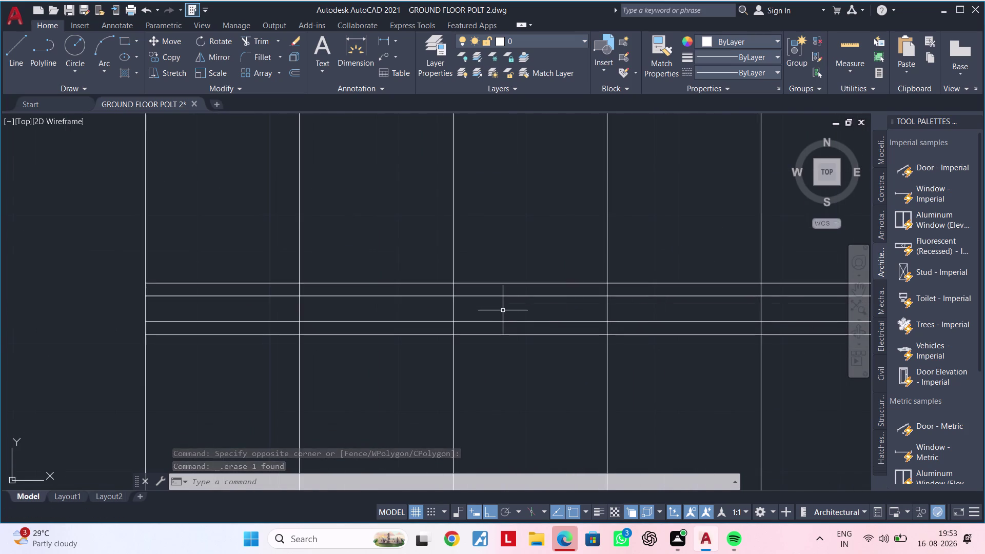
Fence-trim the tread segments between the horizontal band lines along the whole staircase.
text(TR)
key(space)
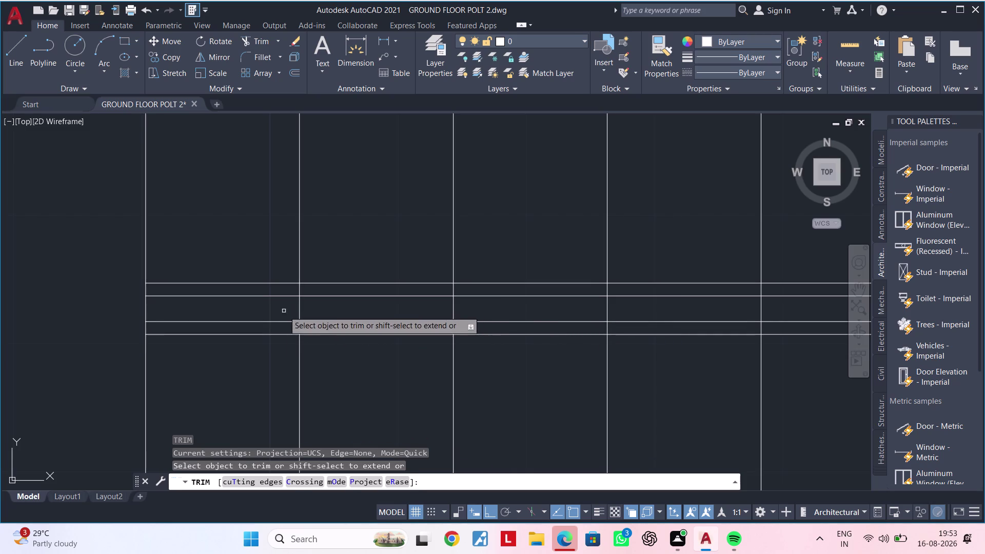
drag(284, 310, 499, 318)
middle_drag(523, 313, 291, 310)
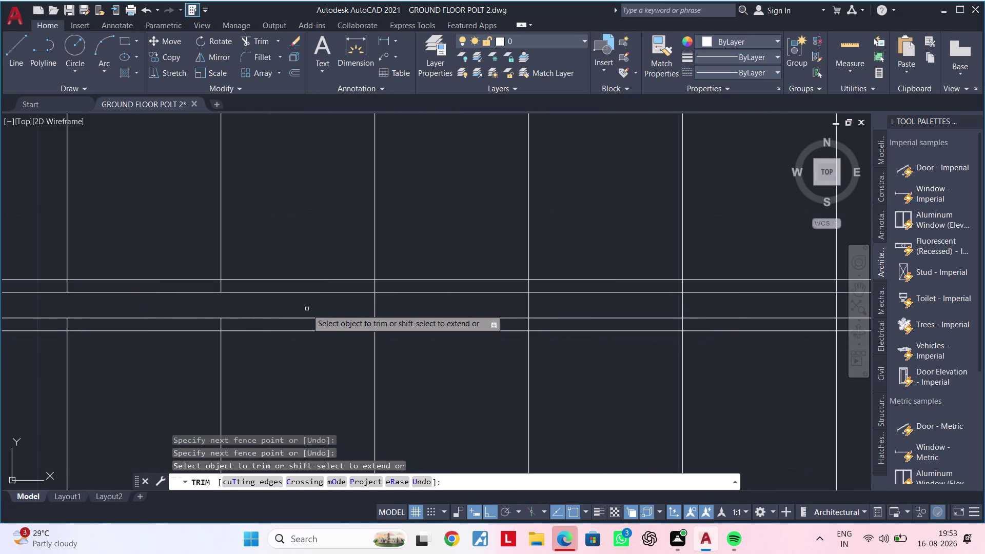
drag(304, 303, 573, 306)
middle_drag(587, 304, 305, 310)
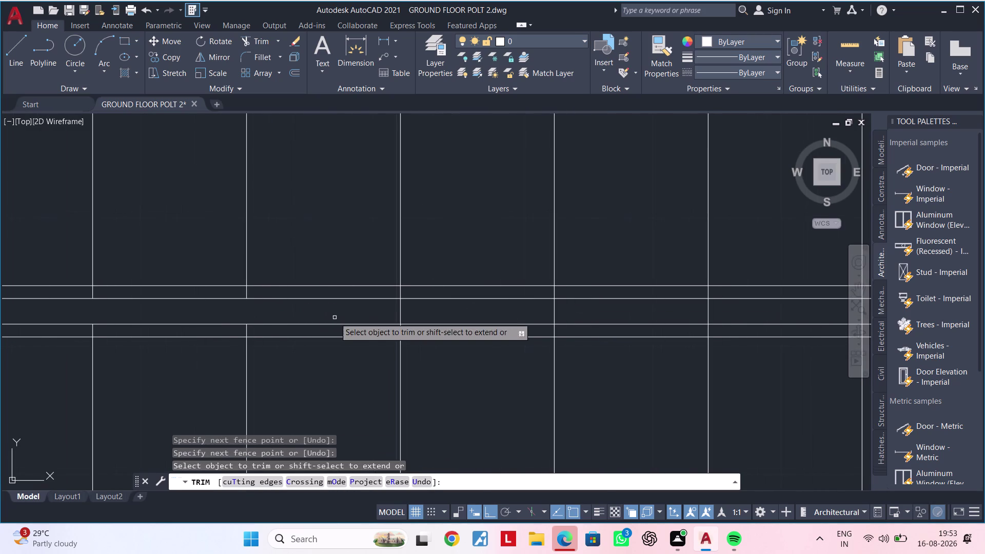
drag(369, 313, 619, 310)
scroll(down, 3)
middle_drag(623, 311, 248, 317)
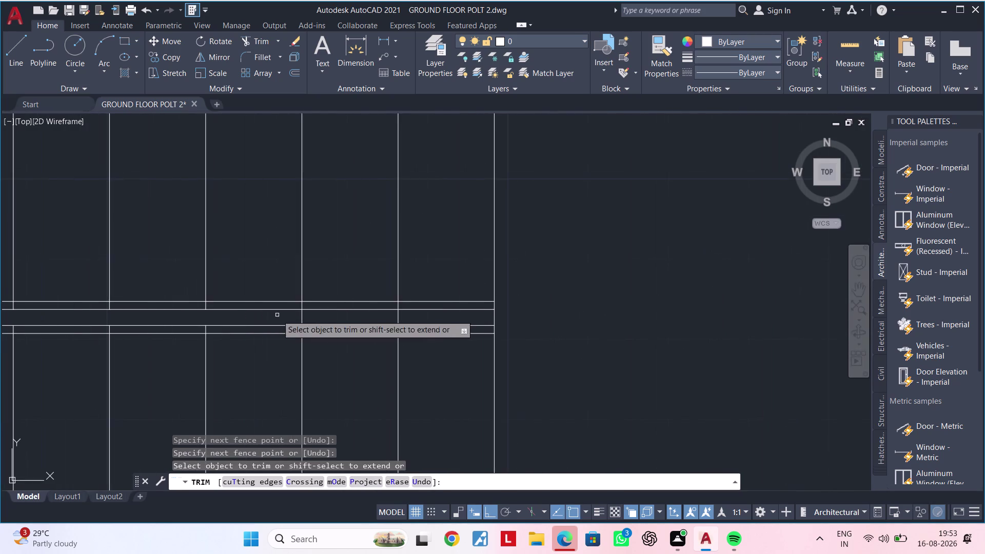
scroll(up, 3)
drag(252, 316, 493, 317)
scroll(down, 3)
middle_drag(488, 319, 628, 304)
Exit Trim and clear all pending commands.
key(Escape)
key(Escape)
scroll(up, 3)
middle_drag(385, 320, 406, 375)
key(Escape)
key(Escape)
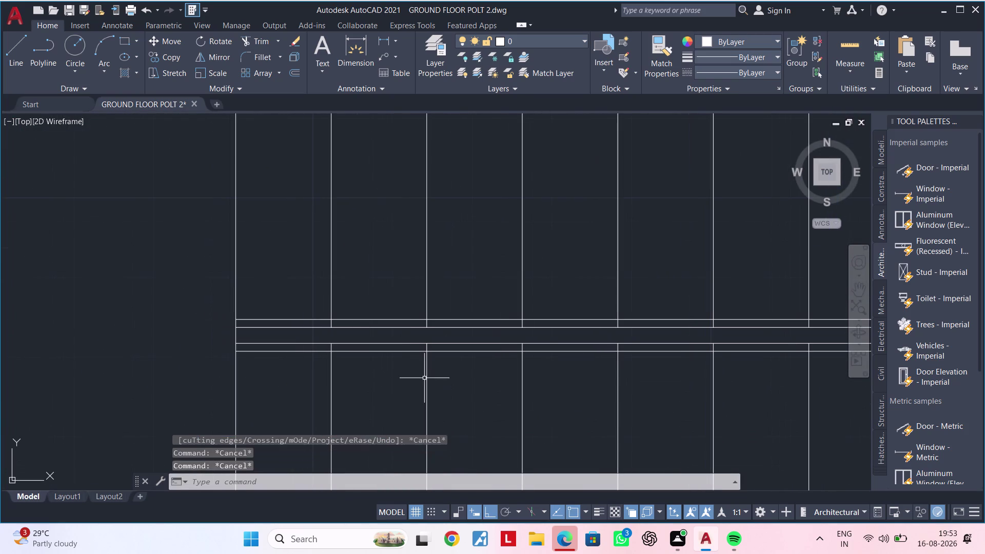
key(Escape)
key(Escape)
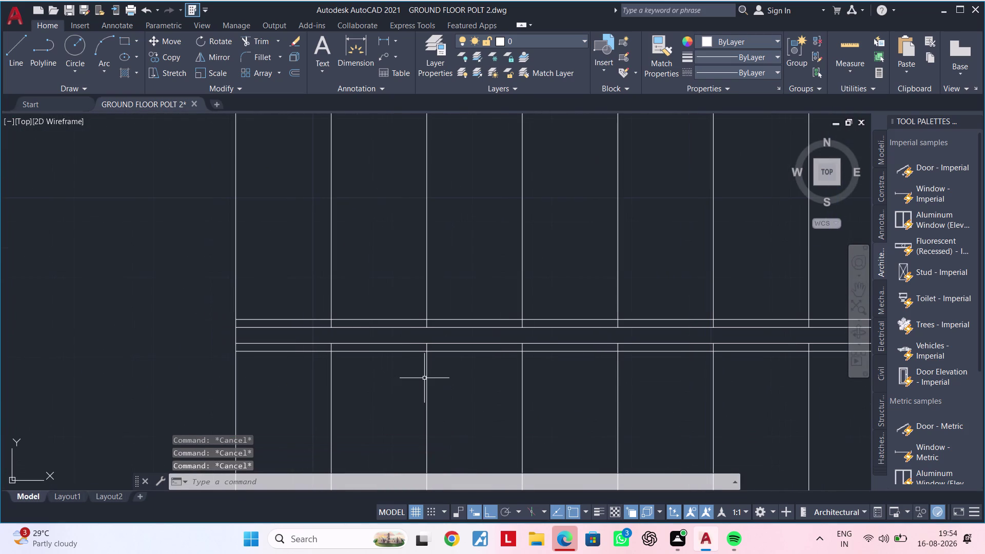
key(Escape)
key(Escape)
key(Escape)
key(Escape)
key(Escape)
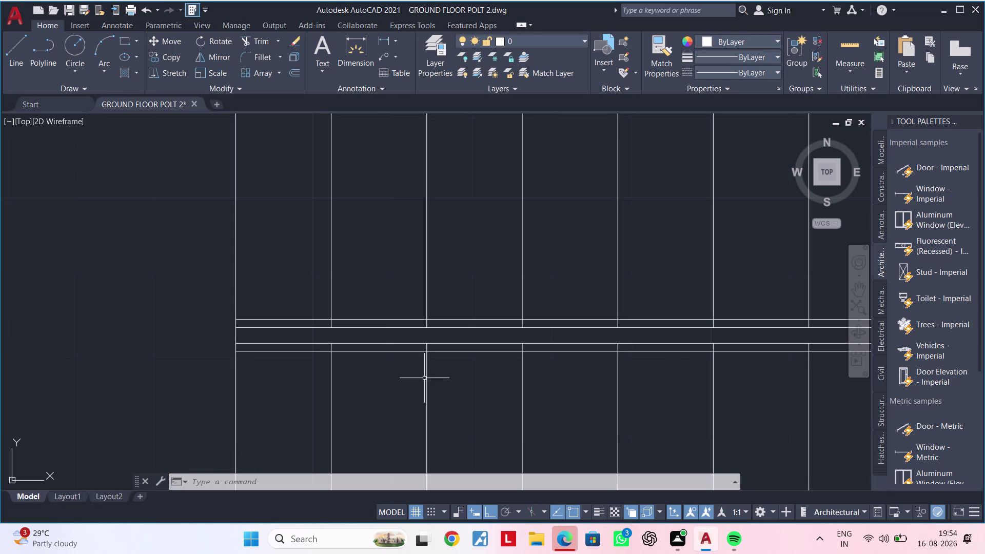
Offset the horizontal band lines 1" to create additional parallel lines.
text(OF)
key(space)
text(1")
key(Return)
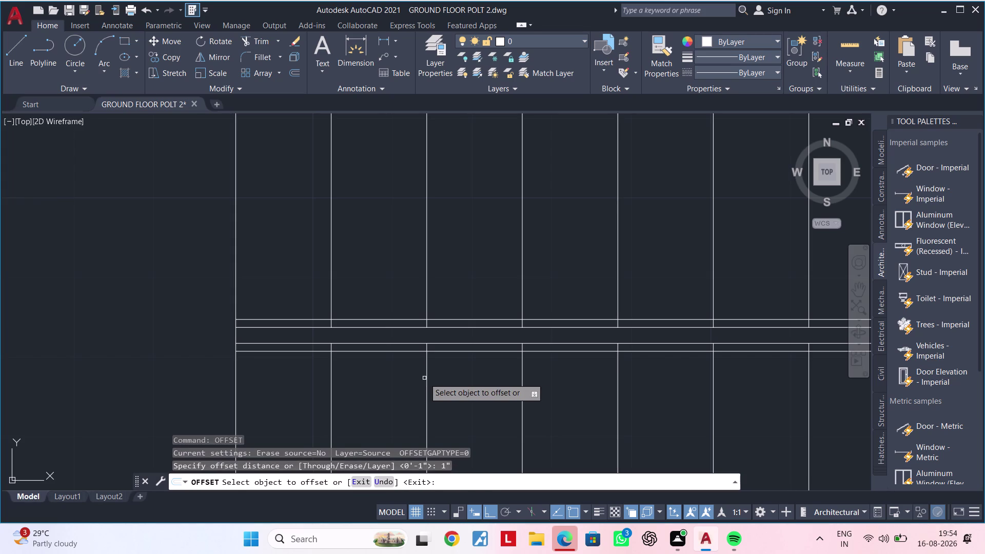
click(392, 318)
click(398, 284)
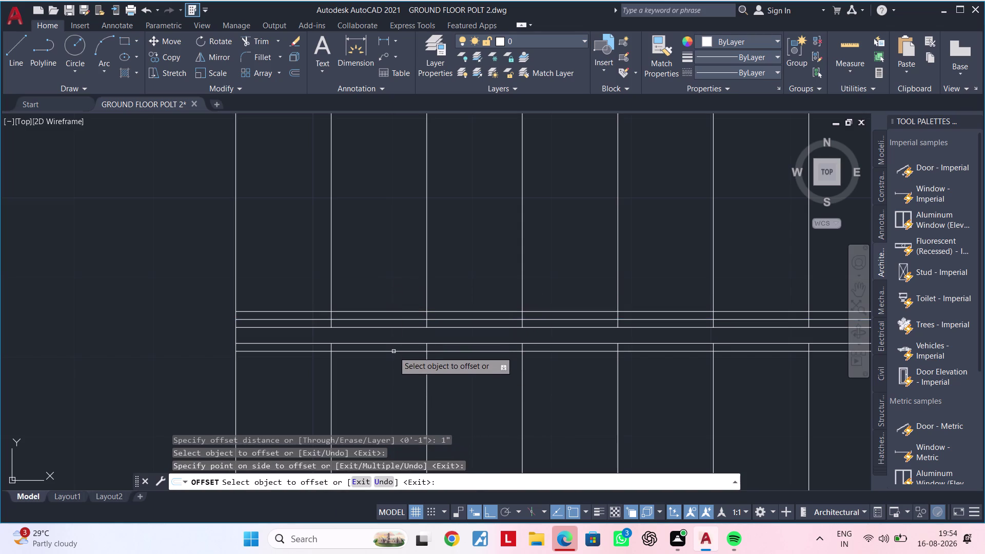
click(393, 355)
click(396, 351)
click(401, 382)
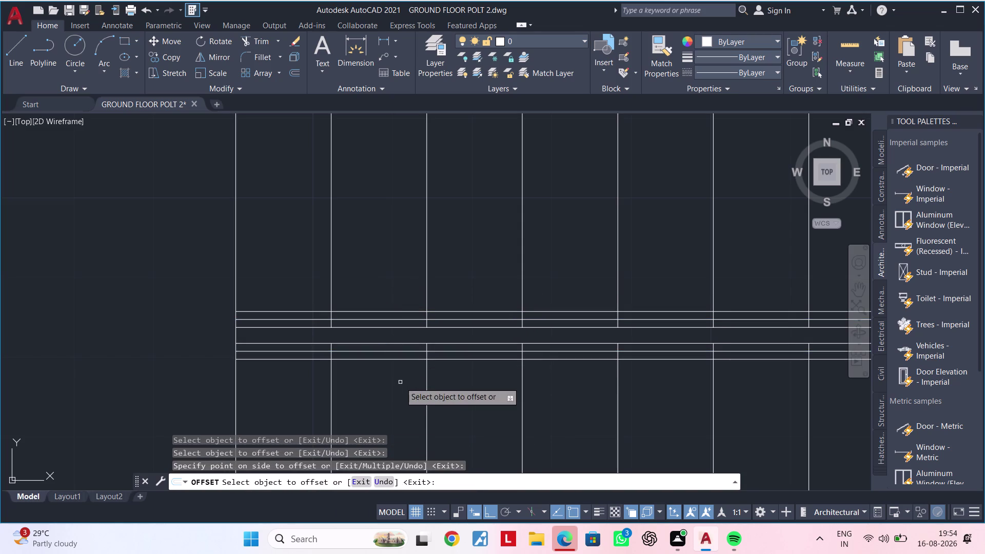
key(Escape)
key(Escape)
key(Escape)
Zoom and pan the view along the band lines.
scroll(up, 3)
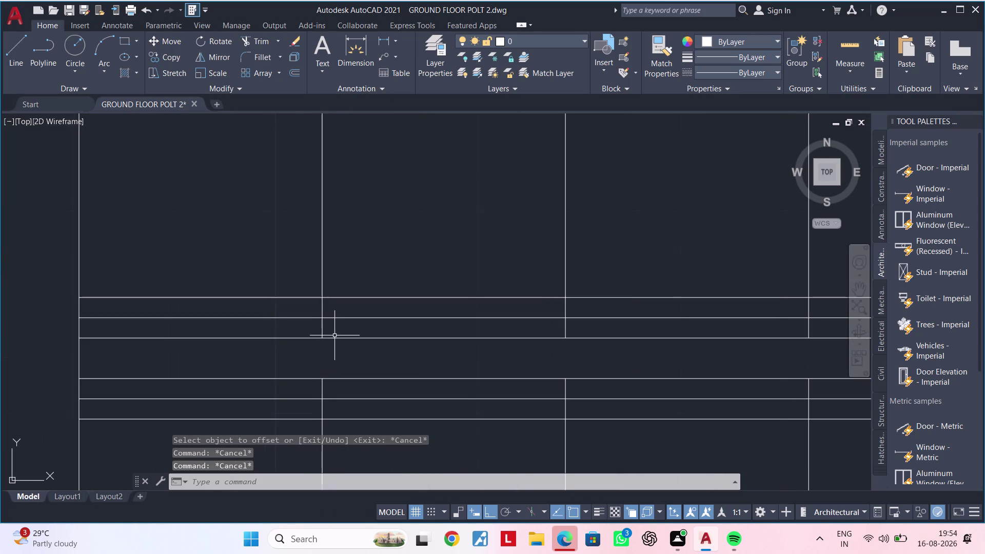
middle_drag(325, 336, 275, 327)
key(Escape)
key(Escape)
key(Escape)
Trim the first tread segments lying between the doubled band lines using TR.
key(Escape)
text(TR)
key(space)
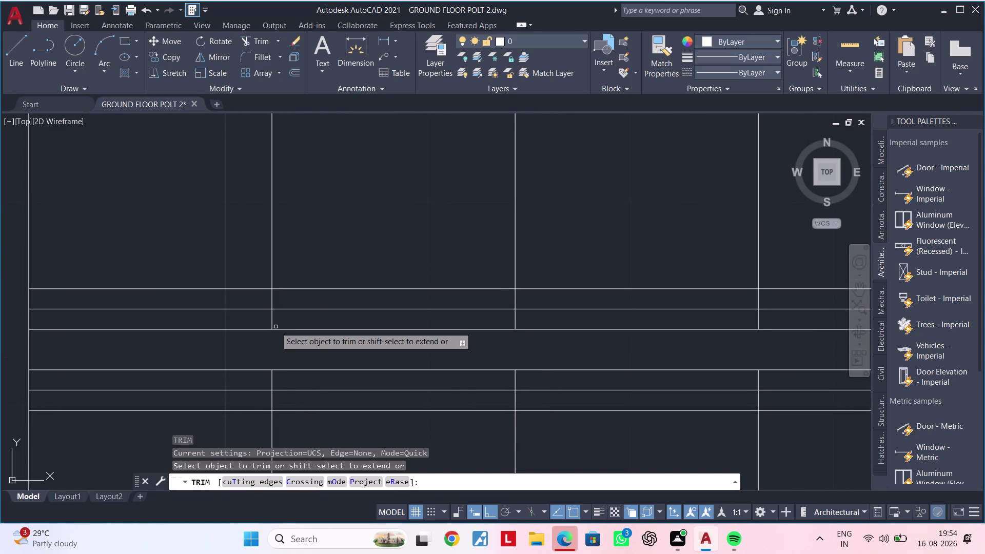
drag(247, 301, 538, 301)
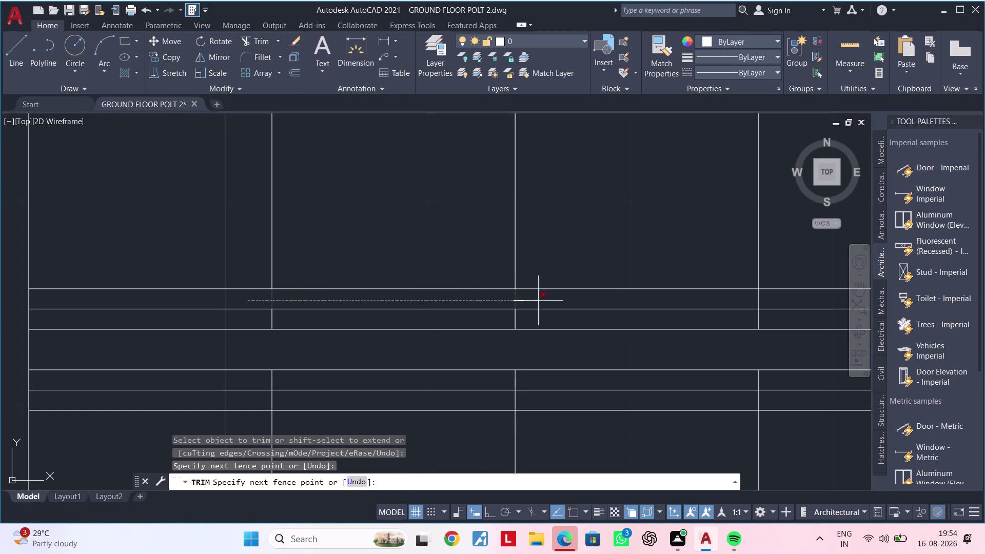
drag(538, 301, 543, 300)
middle_drag(560, 300, 206, 304)
scroll(up, 3)
drag(438, 301, 576, 301)
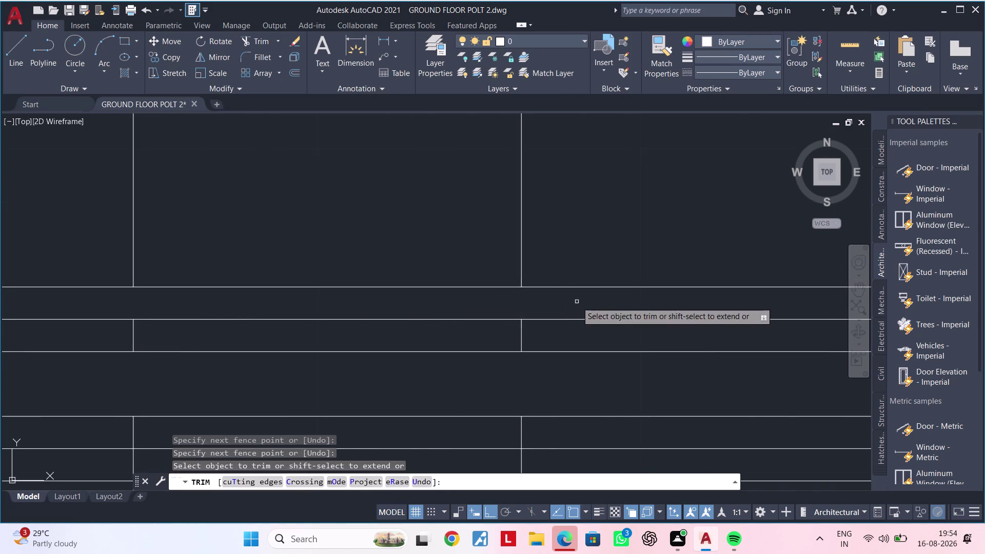
scroll(down, 3)
middle_drag(614, 308, 219, 308)
scroll(up, 3)
drag(299, 304, 491, 301)
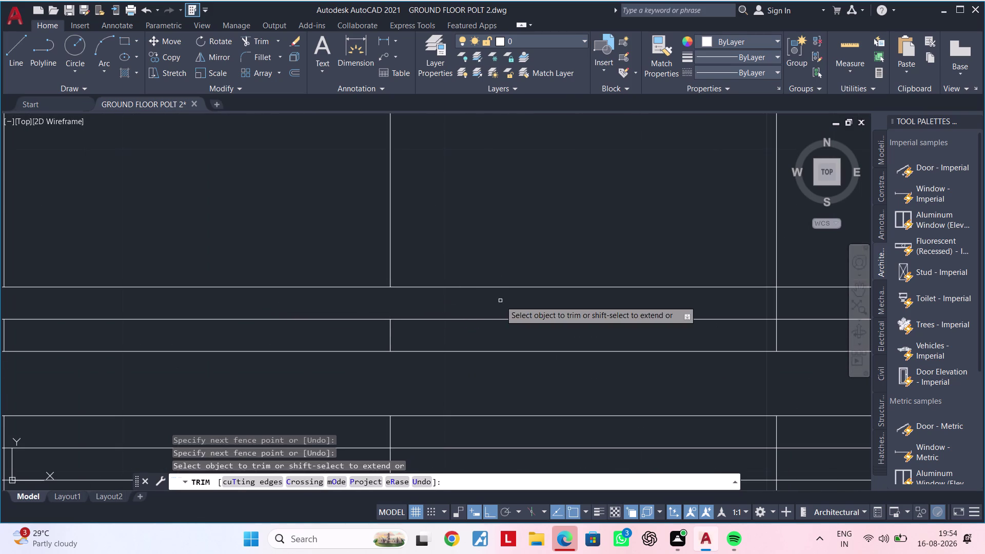
middle_drag(502, 301, 63, 306)
drag(309, 309, 433, 312)
scroll(down, 3)
middle_drag(456, 312, 177, 318)
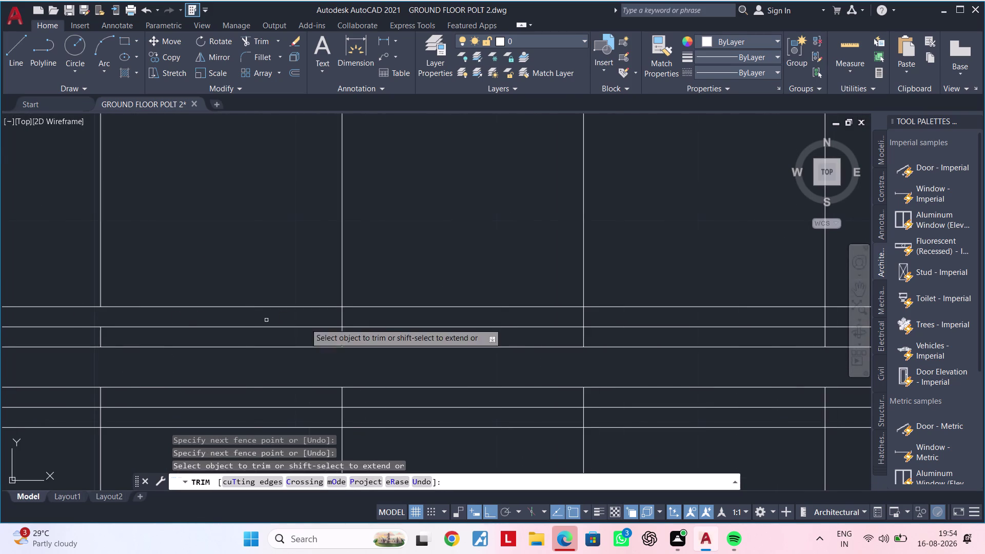
drag(322, 319, 384, 316)
drag(395, 316, 401, 314)
scroll(down, 3)
middle_drag(420, 315, 239, 321)
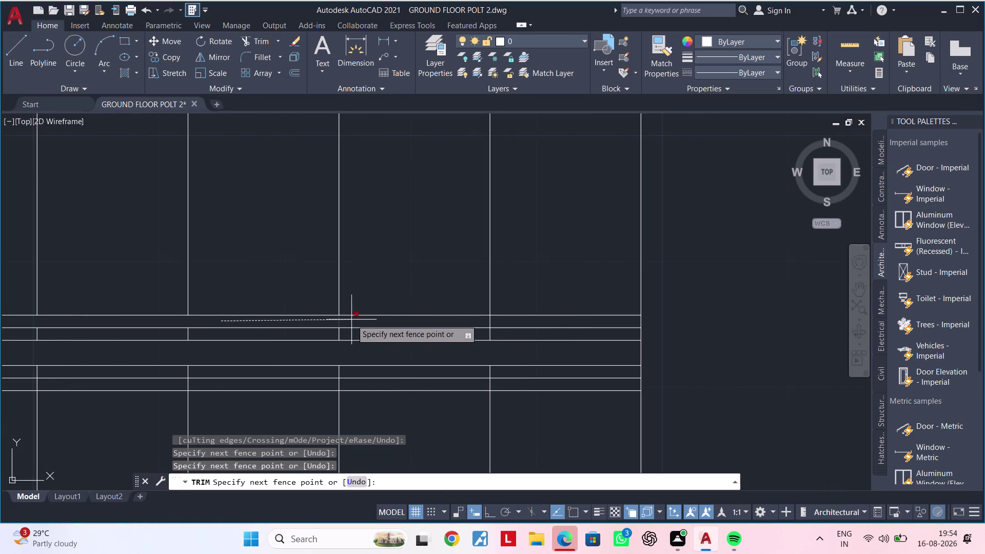
Trim the next tread segments in the band gap along the lower bands.
click(364, 320)
drag(480, 322, 514, 320)
scroll(down, 3)
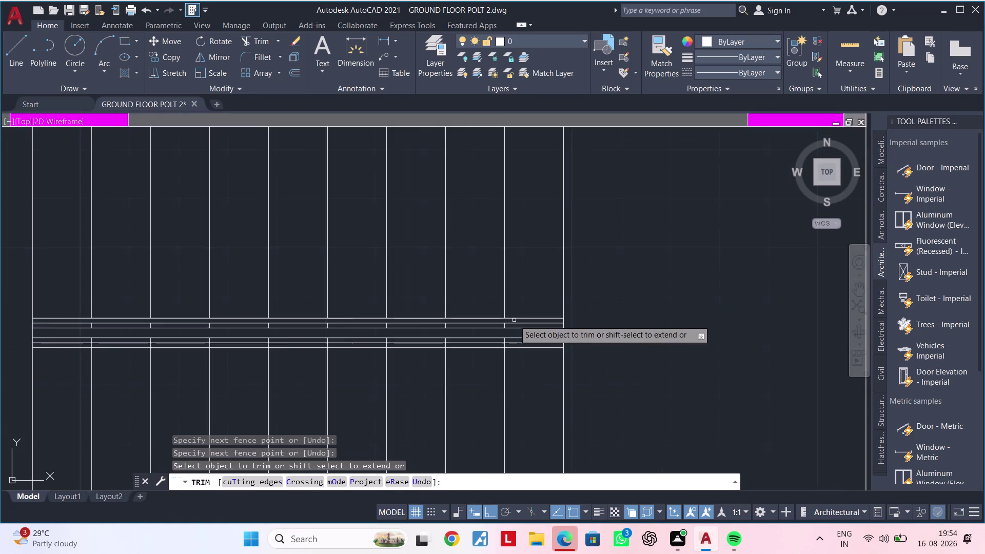
middle_drag(514, 320, 540, 317)
middle_drag(107, 365, 183, 351)
scroll(up, 3)
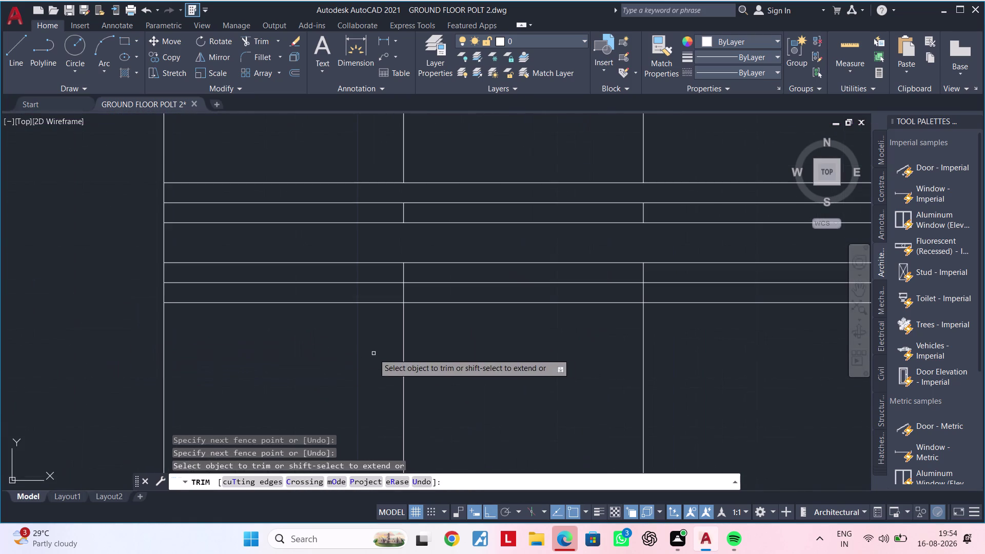
middle_drag(370, 356, 222, 415)
scroll(up, 3)
drag(221, 345, 324, 337)
scroll(down, 3)
middle_drag(329, 337, 34, 344)
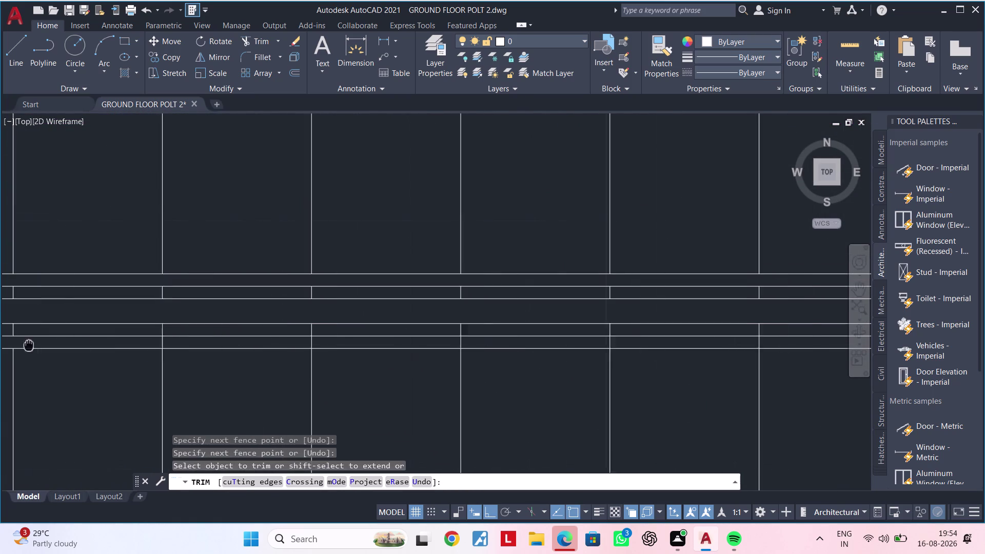
middle_drag(33, 344, 24, 345)
scroll(up, 3)
drag(129, 341, 227, 343)
scroll(down, 3)
middle_drag(240, 350, 39, 355)
scroll(up, 3)
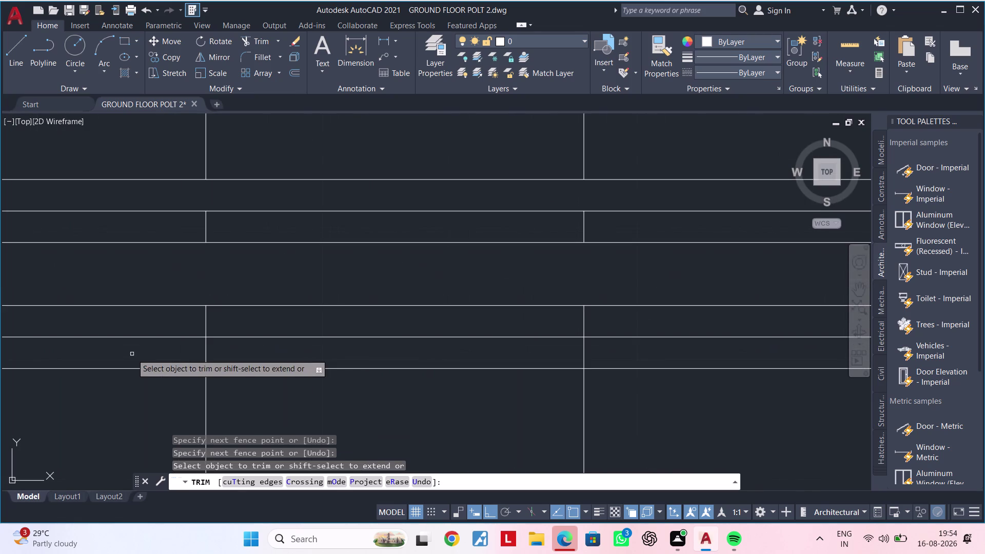
drag(132, 353, 263, 358)
scroll(down, 3)
middle_drag(268, 358, 37, 362)
scroll(up, 3)
drag(142, 362, 212, 362)
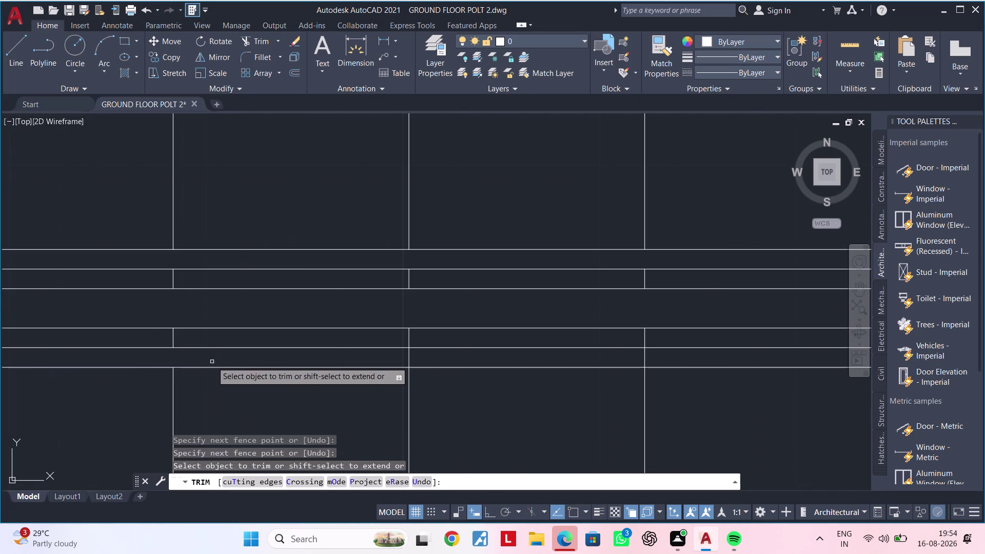
Trim the remaining tread segments crossing the gap.
scroll(down, 3)
middle_drag(171, 368, 50, 367)
scroll(up, 3)
drag(215, 360, 343, 366)
scroll(down, 3)
middle_drag(350, 365, 81, 381)
drag(275, 372, 309, 372)
middle_drag(329, 377, 47, 383)
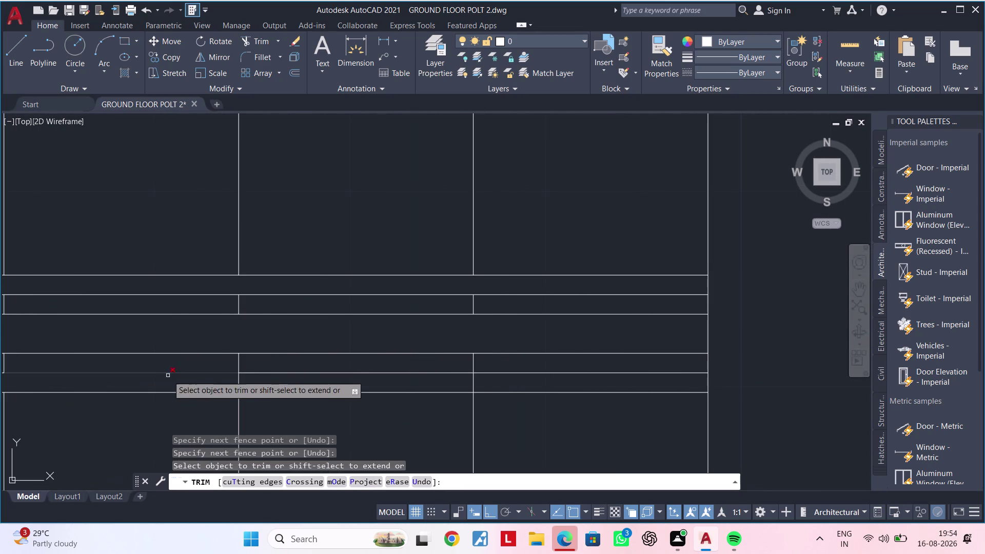
drag(208, 385, 291, 385)
middle_drag(306, 385, 115, 395)
scroll(up, 3)
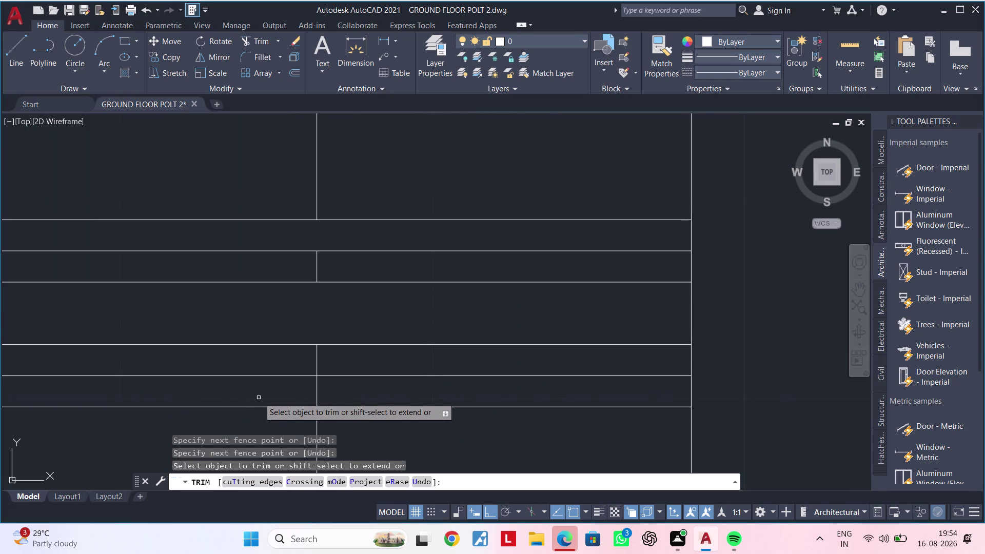
drag(260, 397, 350, 396)
Zoom and pan the view back over the stair edge.
scroll(down, 3)
scroll(down, 3)
middle_drag(300, 397, 431, 403)
middle_drag(325, 402, 513, 395)
scroll(down, 3)
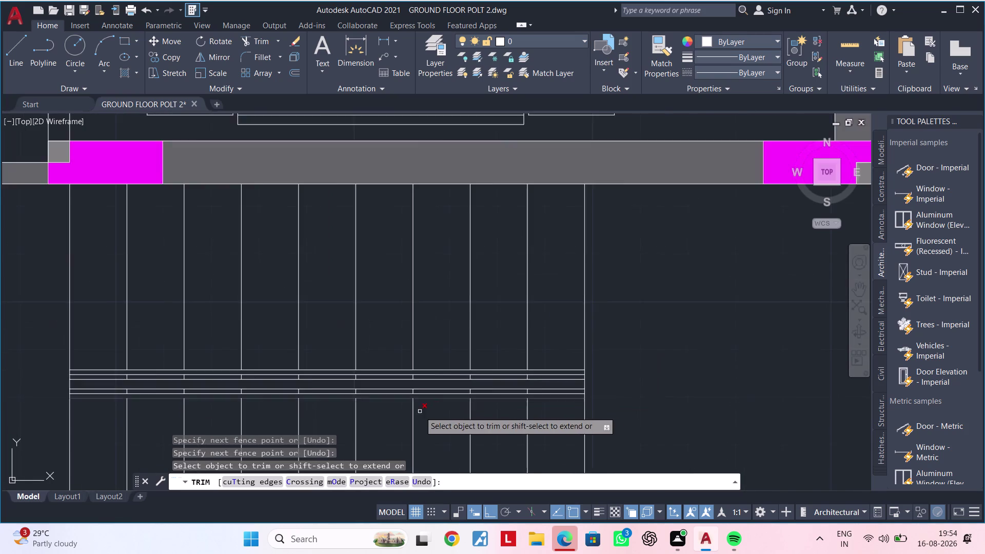
scroll(down, 3)
middle_drag(324, 408, 525, 355)
scroll(up, 3)
scroll(up, 3)
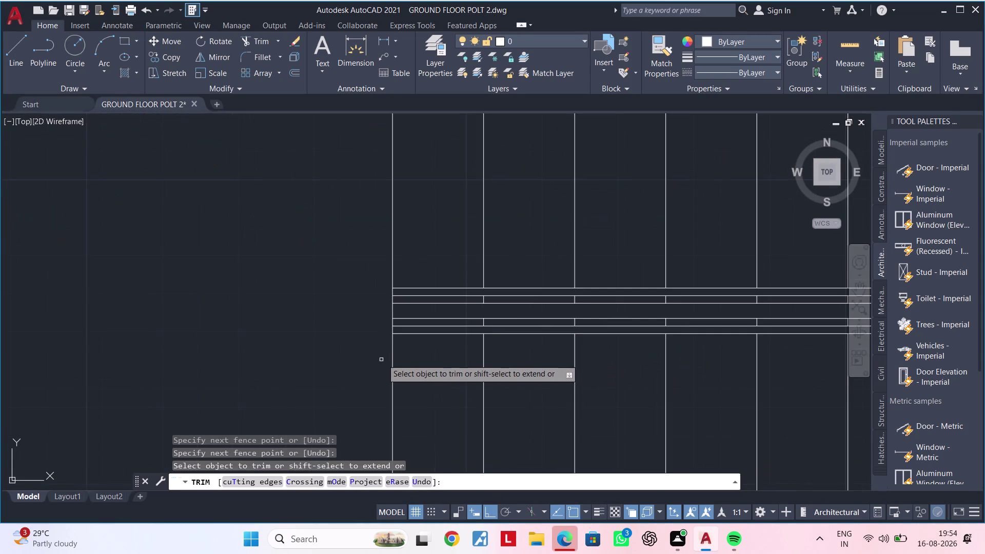
scroll(up, 3)
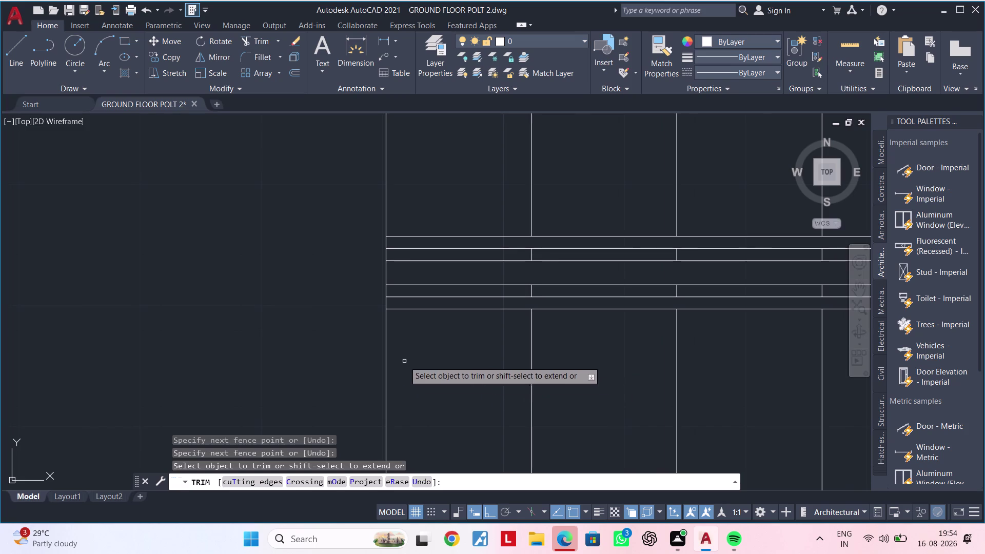
middle_drag(401, 358, 379, 450)
scroll(up, 3)
middle_drag(320, 372, 329, 357)
Offset the vertical stair edge line 1" to its left.
key(Escape)
key(Escape)
key(Escape)
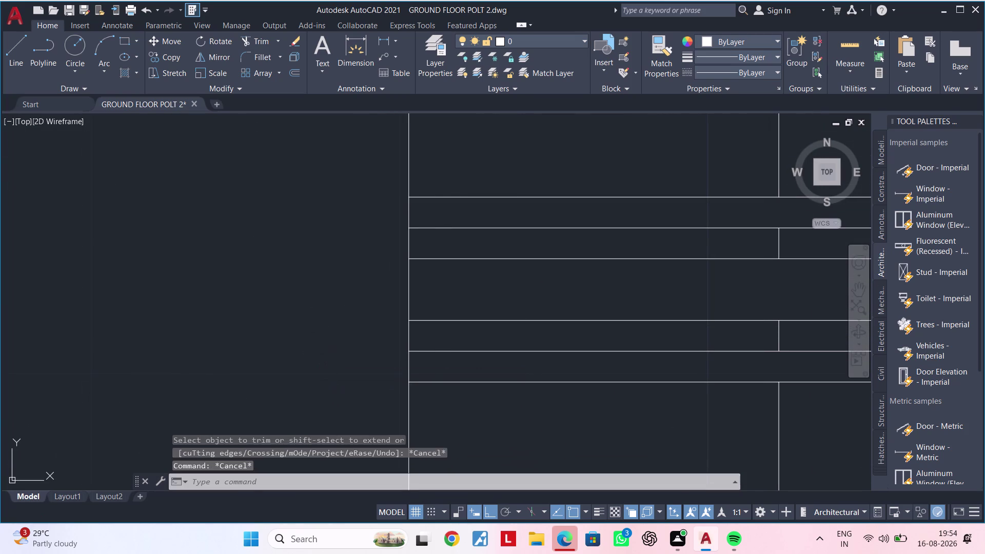
key(Escape)
key(Escape)
key(Escape)
text(OF)
key(space)
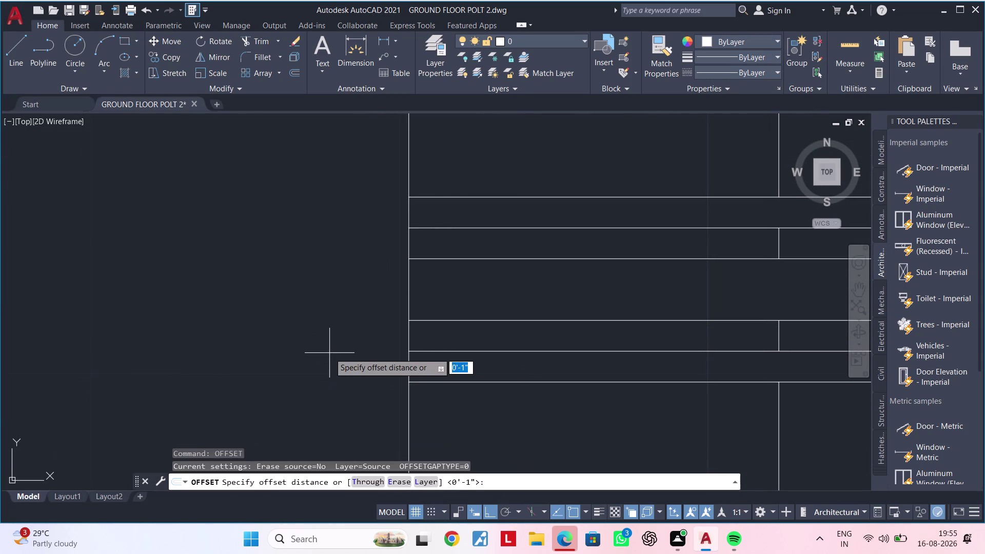
text(1")
key(Return)
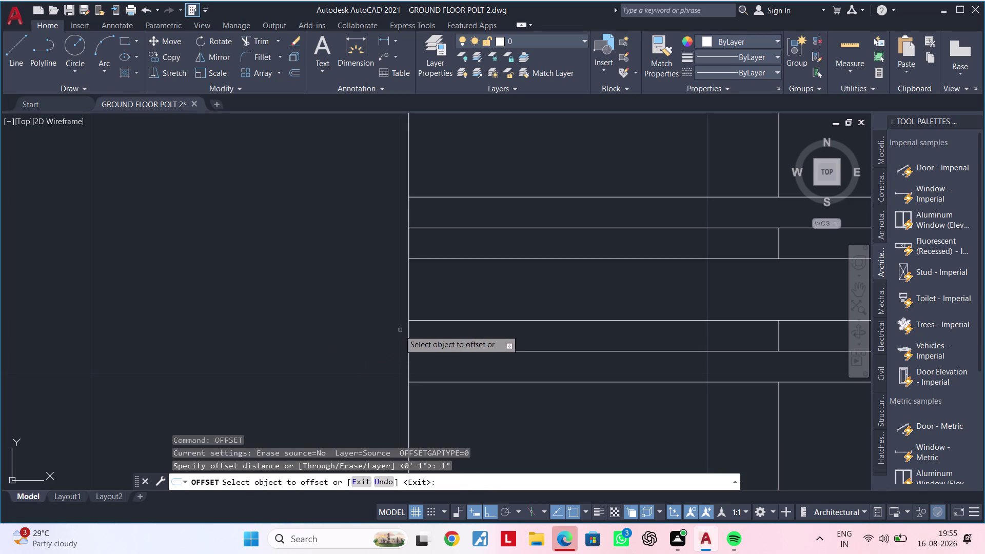
click(407, 286)
click(374, 298)
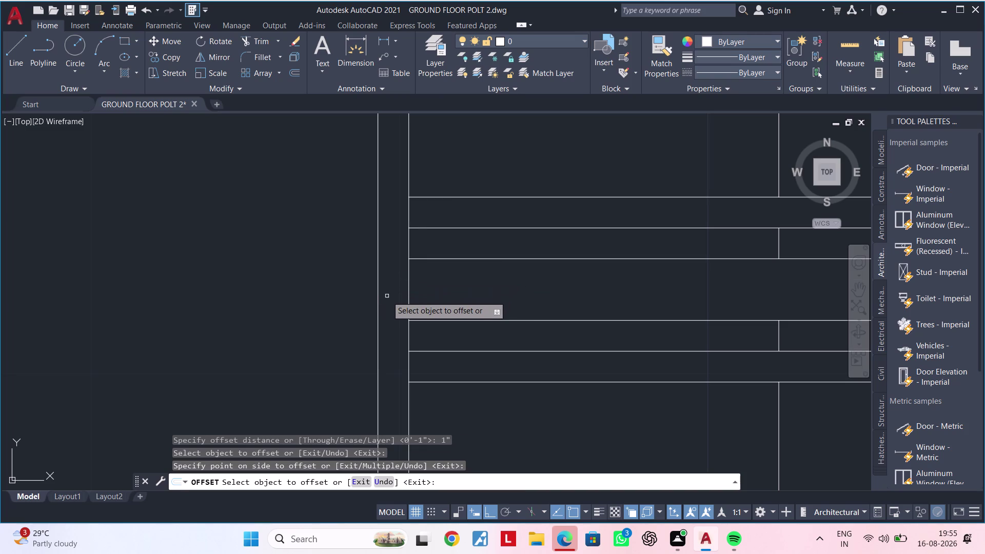
key(Escape)
Extend the nearby tread lines to the new offset edge line with EX.
key(Escape)
key(r)
key(Escape)
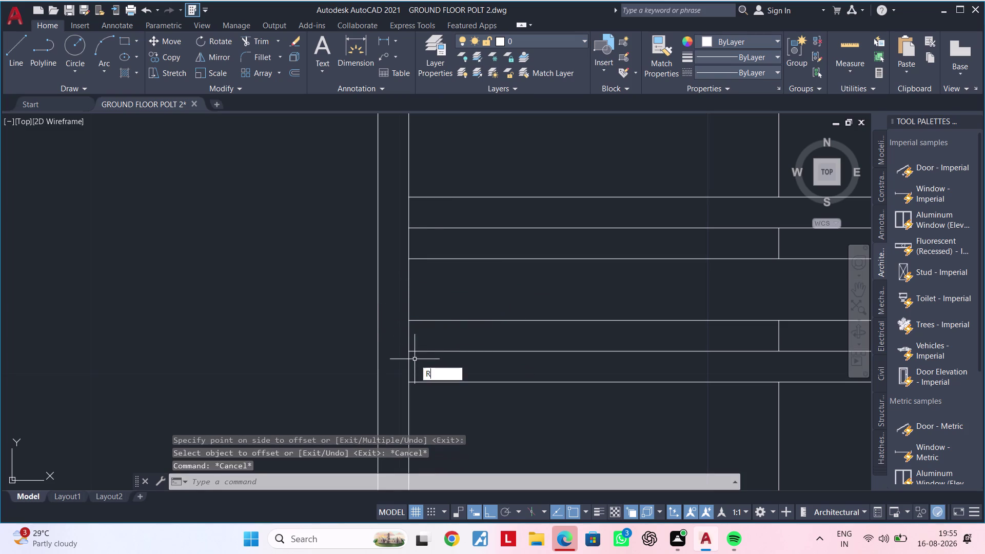
key(Escape)
text(EX)
key(space)
click(426, 342)
drag(427, 358, 429, 377)
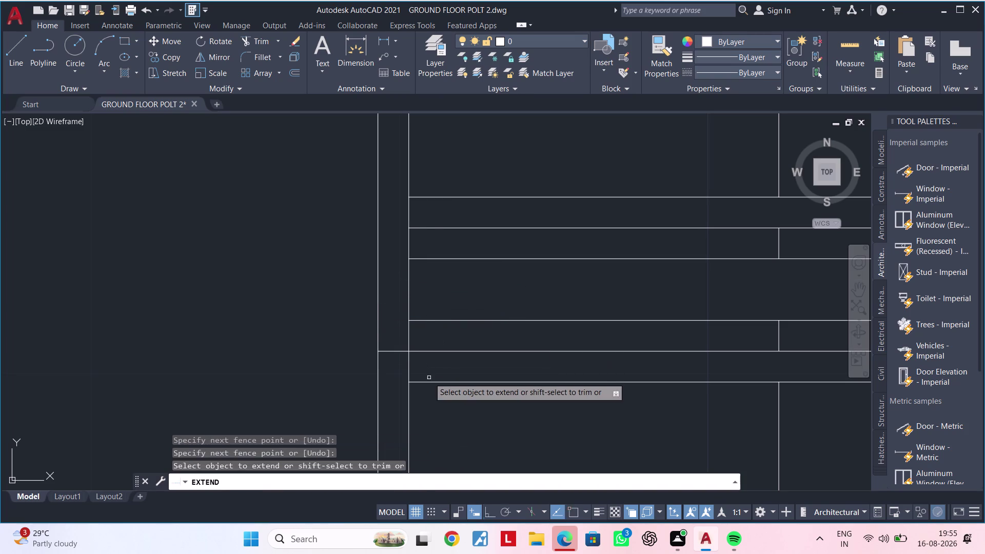
drag(428, 377, 433, 398)
click(429, 381)
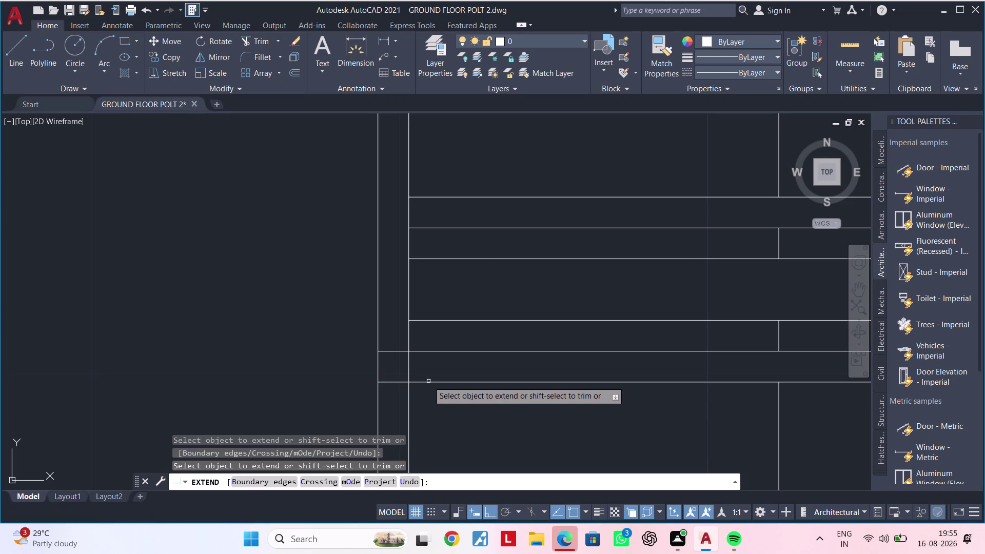
scroll(up, 3)
key(Escape)
Offset the stair edge line 0.5" inward, placing the copy between the two edge lines.
key(Escape)
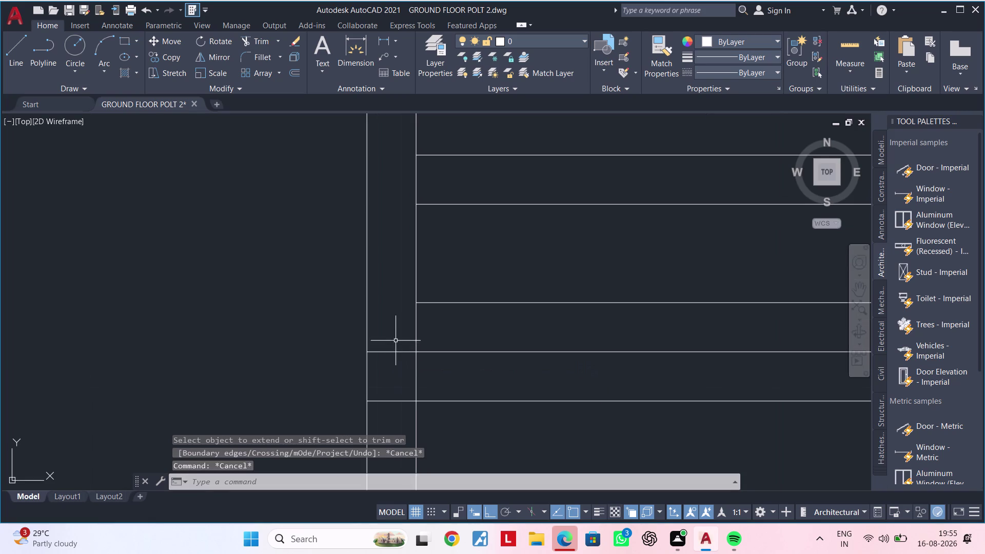
key(Escape)
text(OF)
key(space)
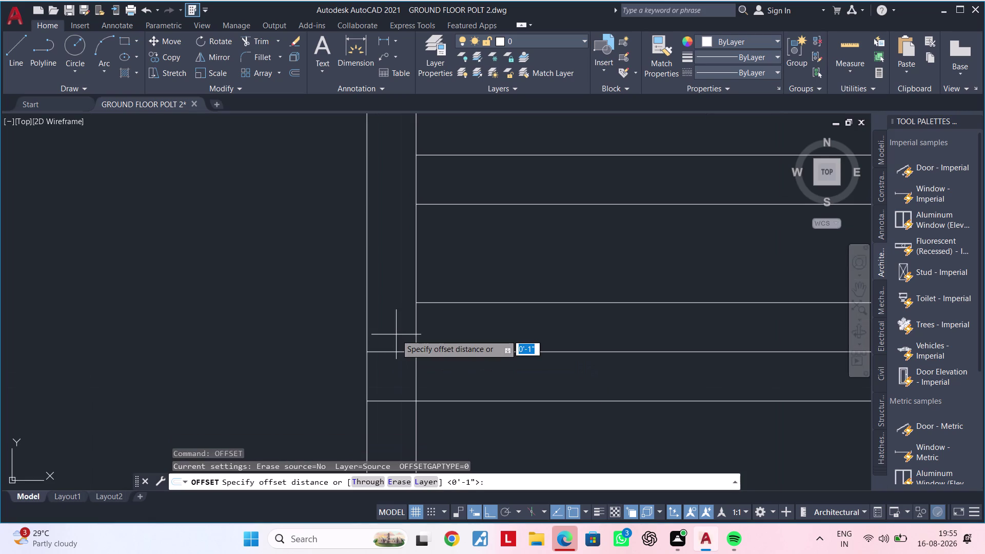
text(0.5")
key(Return)
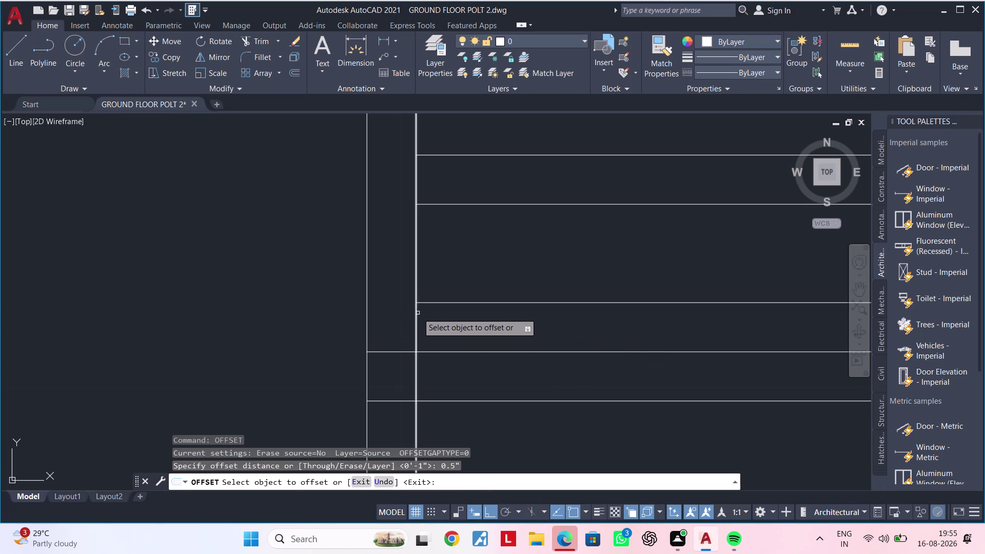
click(418, 313)
click(377, 319)
key(Escape)
key(Escape)
Trim the vertical edge-line ends that cross the lower tread line.
text(T)
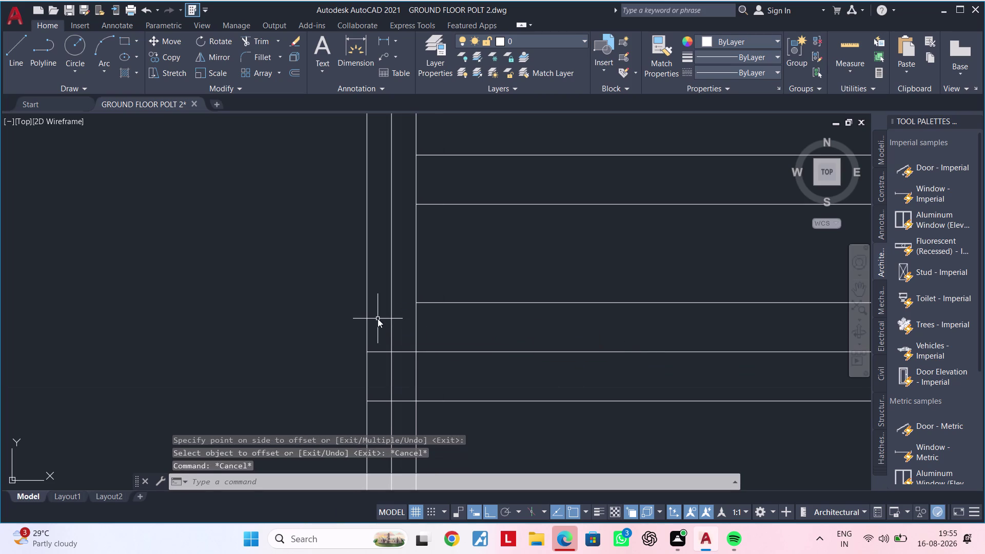
text(R)
key(space)
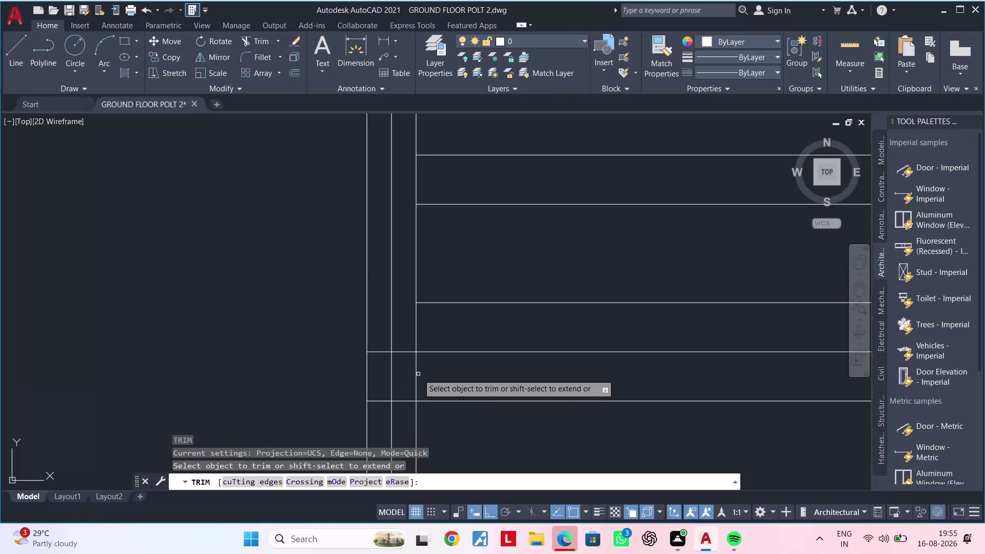
click(423, 374)
click(388, 374)
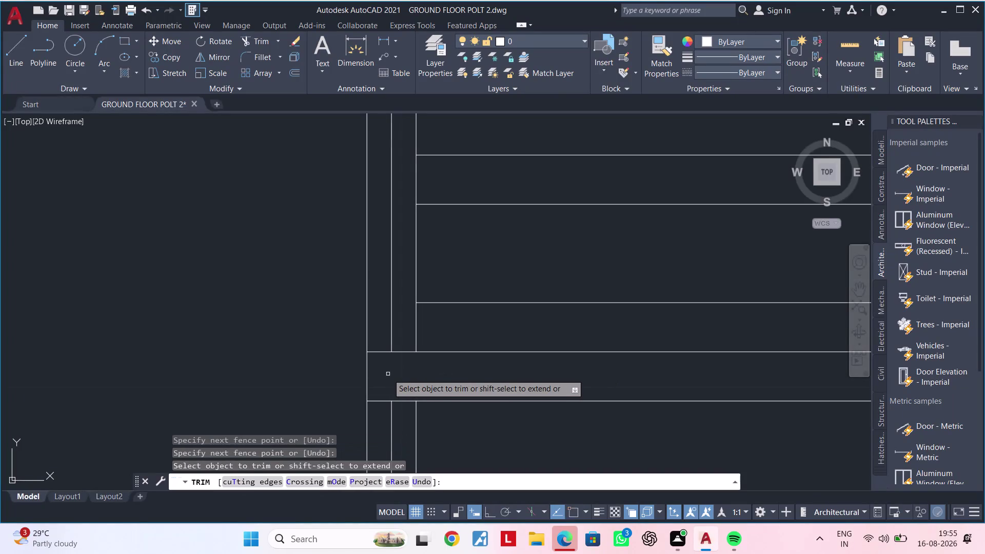
drag(383, 350, 382, 360)
click(383, 360)
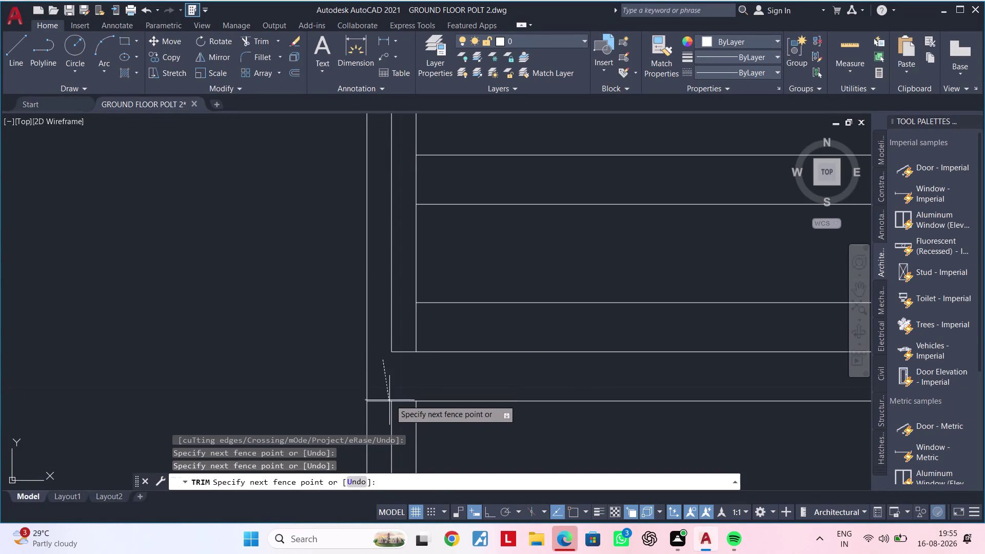
middle_drag(393, 389, 384, 419)
key(Escape)
Pan the view along the stair toward the stair corner.
scroll(down, 3)
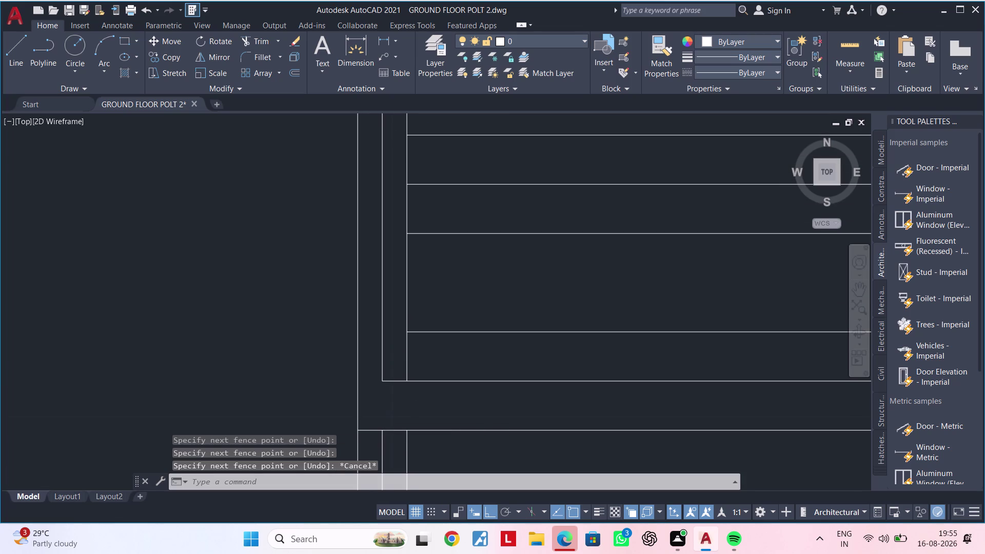
middle_drag(388, 406, 388, 358)
middle_drag(388, 358, 383, 424)
key(Escape)
key(Escape)
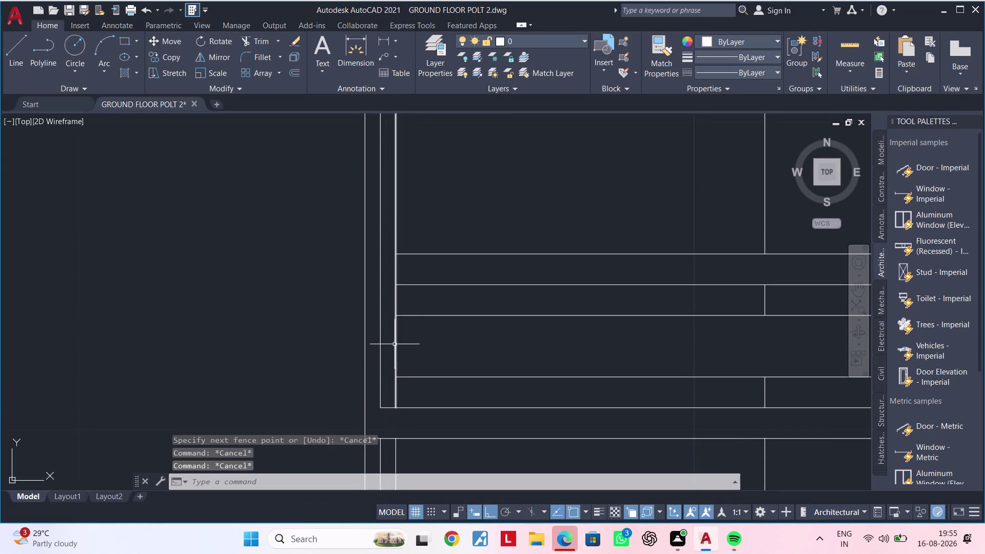
middle_drag(393, 347, 385, 403)
key(Escape)
key(Escape)
key(Escape)
key(Escape)
key(Escape)
key(Escape)
key(Escape)
key(Escape)
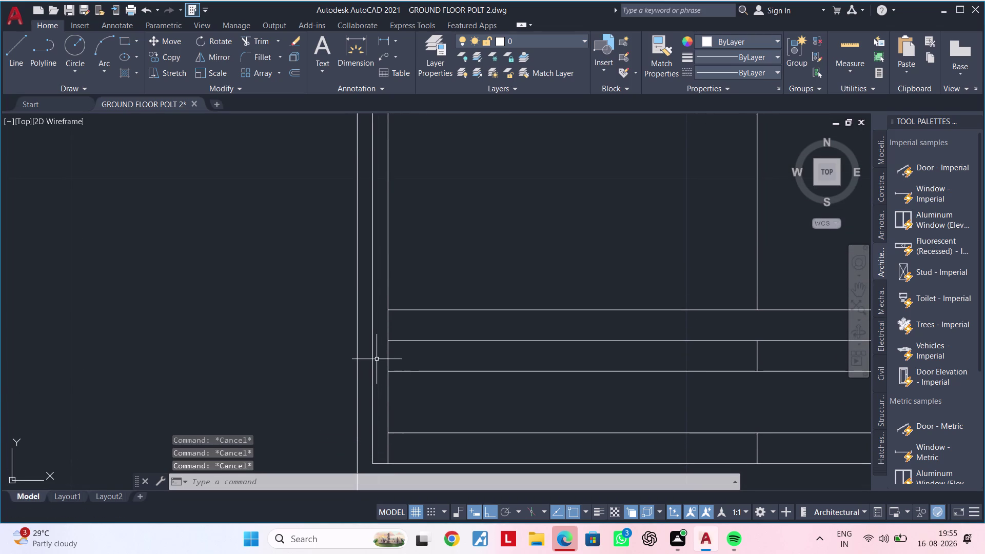
middle_drag(377, 358, 365, 377)
Extend a tread line to meet the stair edge line.
text(EX)
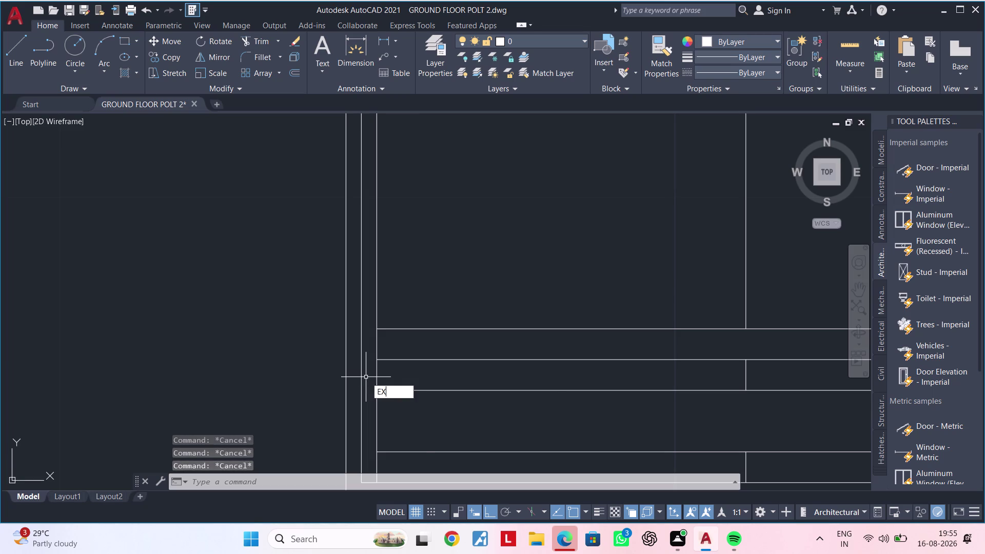
key(space)
click(390, 329)
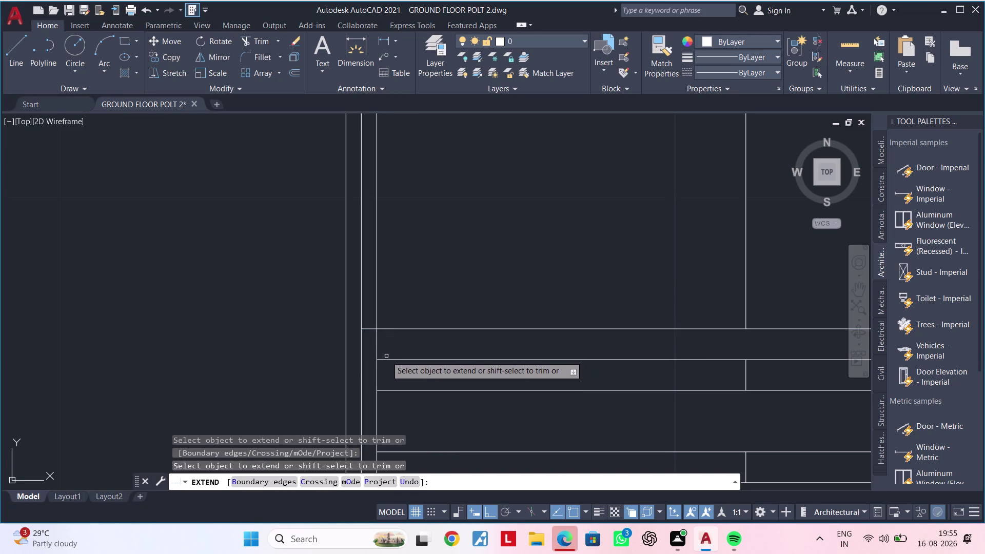
click(386, 359)
key(Escape)
key(Escape)
Trim a stray line piece at the stair corner after two abandoned circle attempts.
text(C)
key(space)
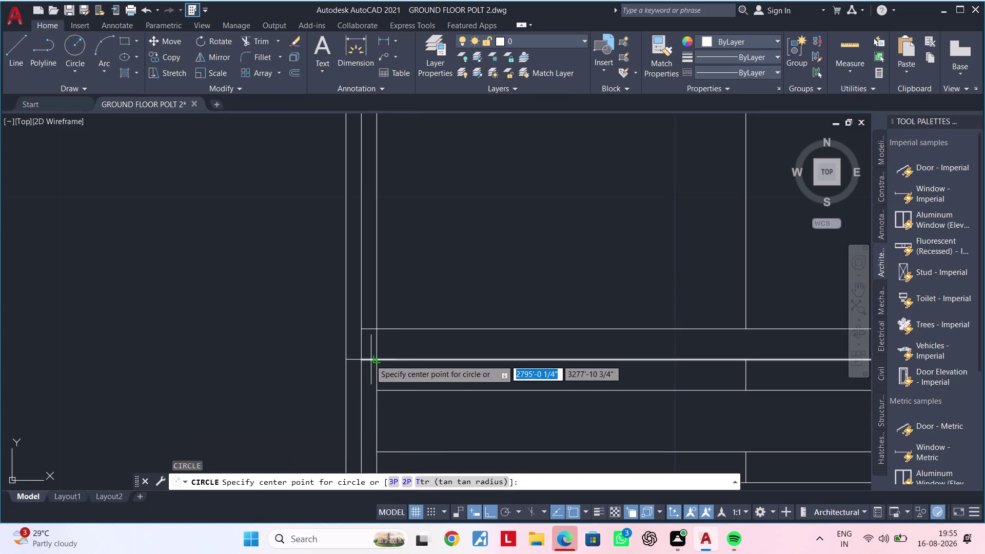
click(361, 359)
key(Escape)
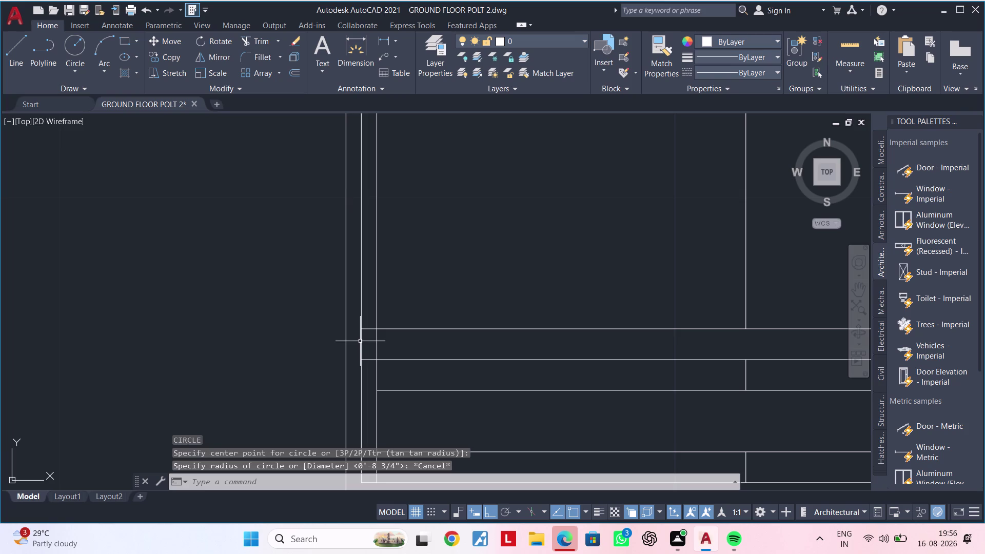
text(C)
key(space)
scroll(up, 3)
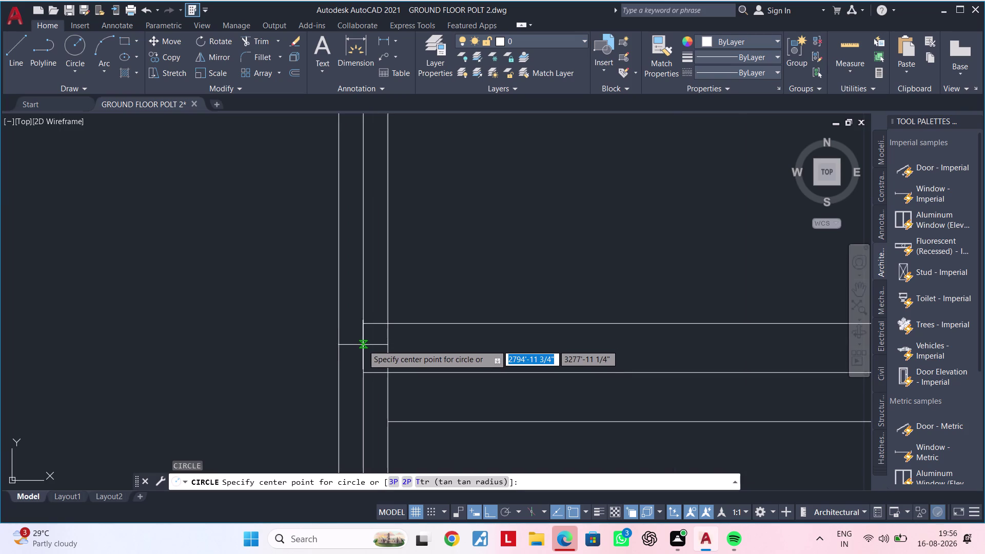
key(Escape)
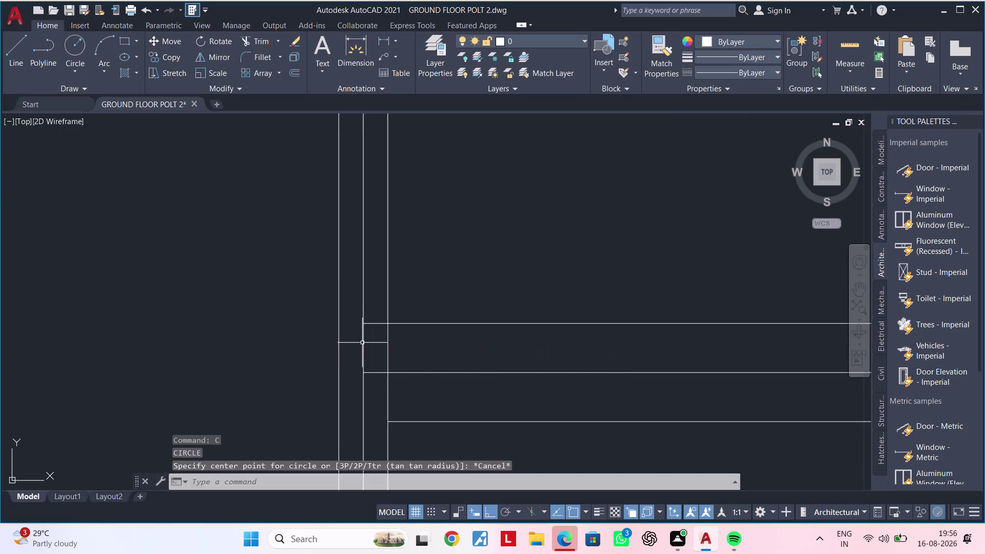
key(Escape)
text(TR)
key(space)
click(363, 343)
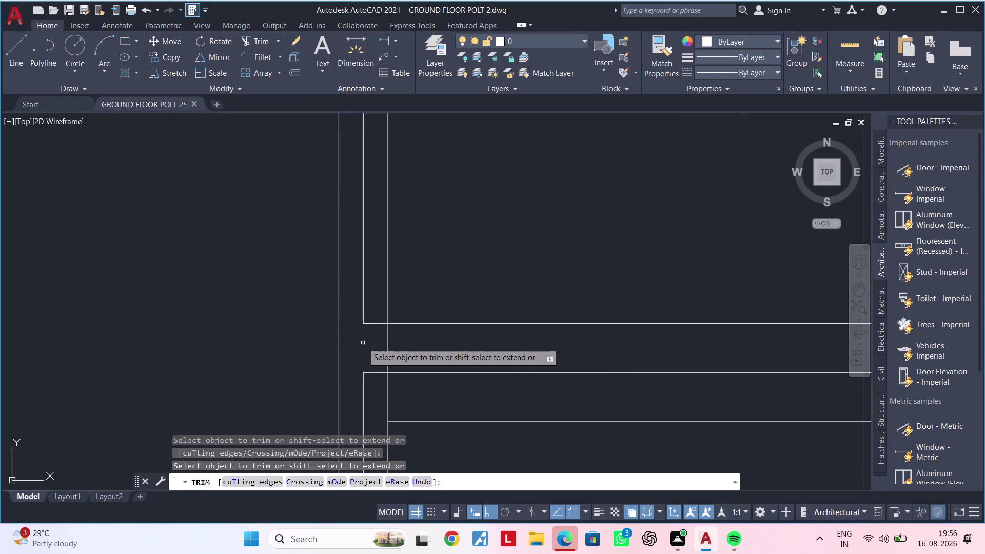
key(Escape)
Draw a circle centred on the tread corner, sized to span the tread.
text(L)
key(space)
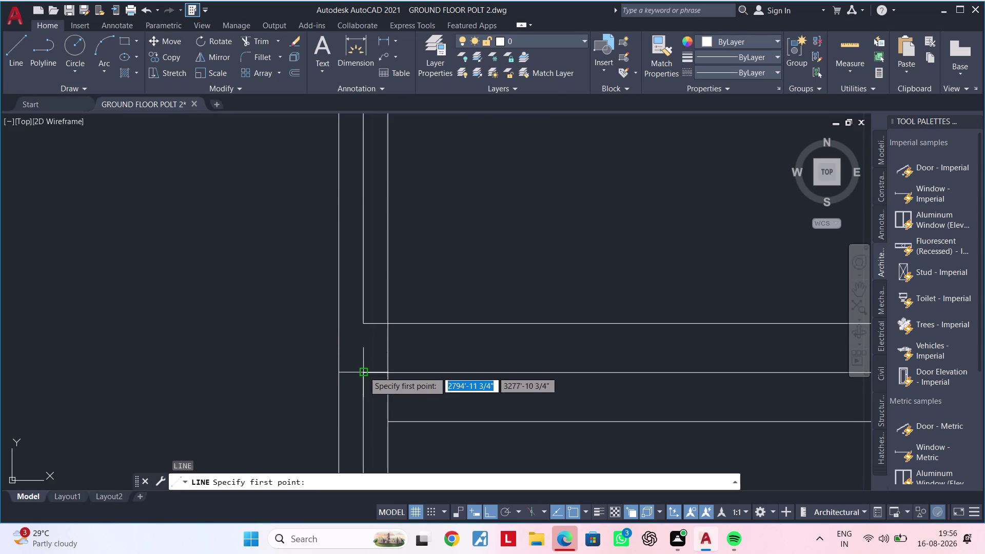
click(364, 371)
click(364, 322)
key(Escape)
text(C)
key(space)
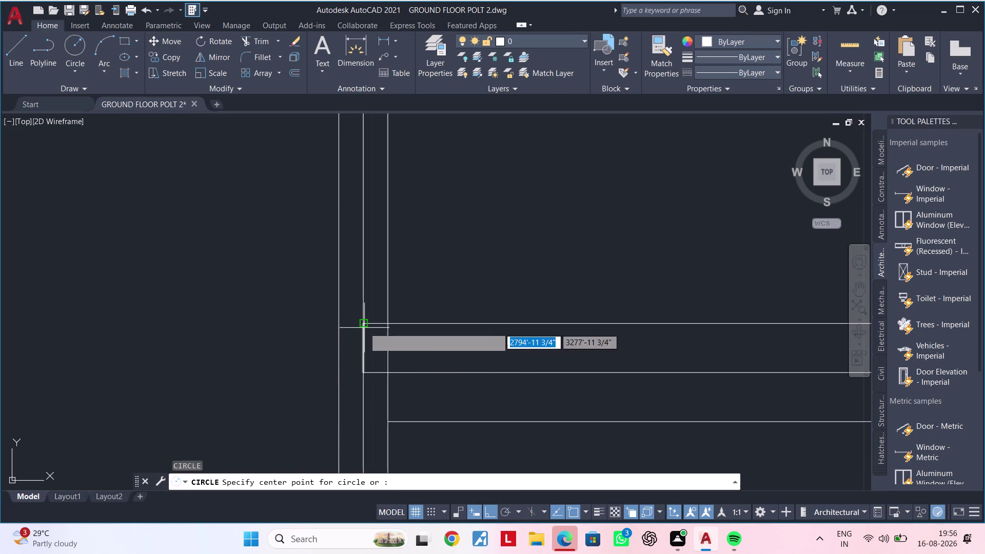
click(363, 348)
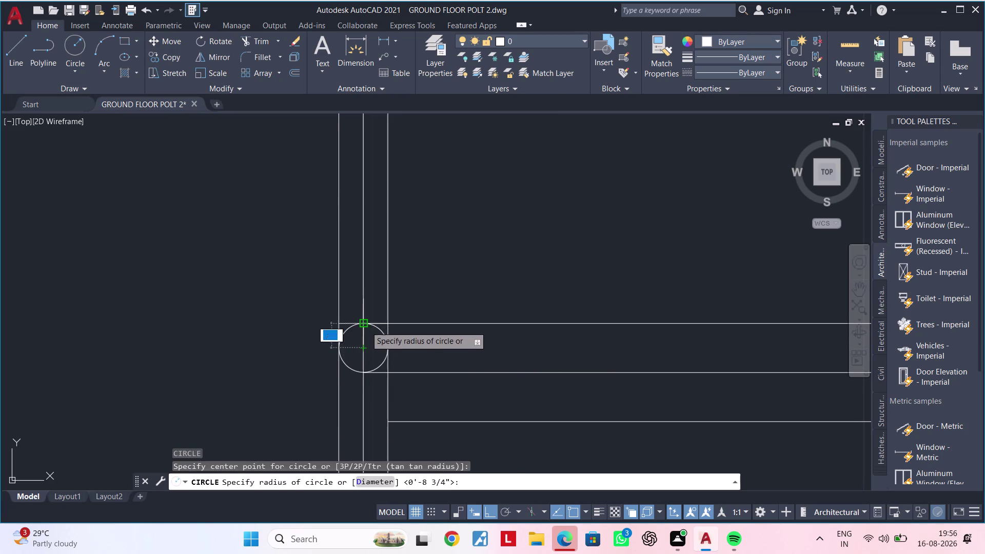
click(366, 325)
key(Escape)
key(Escape)
Trim the circle's inner half and the line pieces inside it at the handrail end.
text(TR)
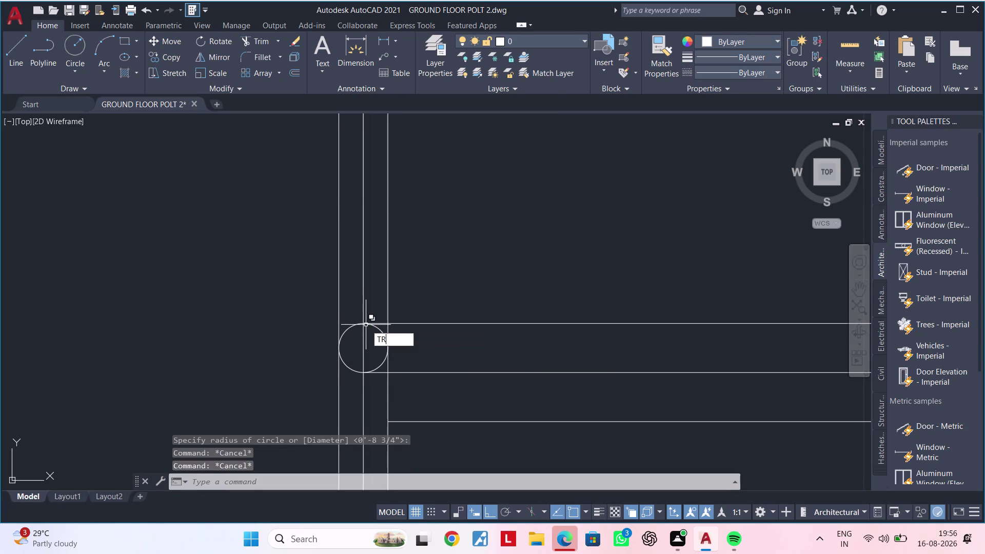
key(space)
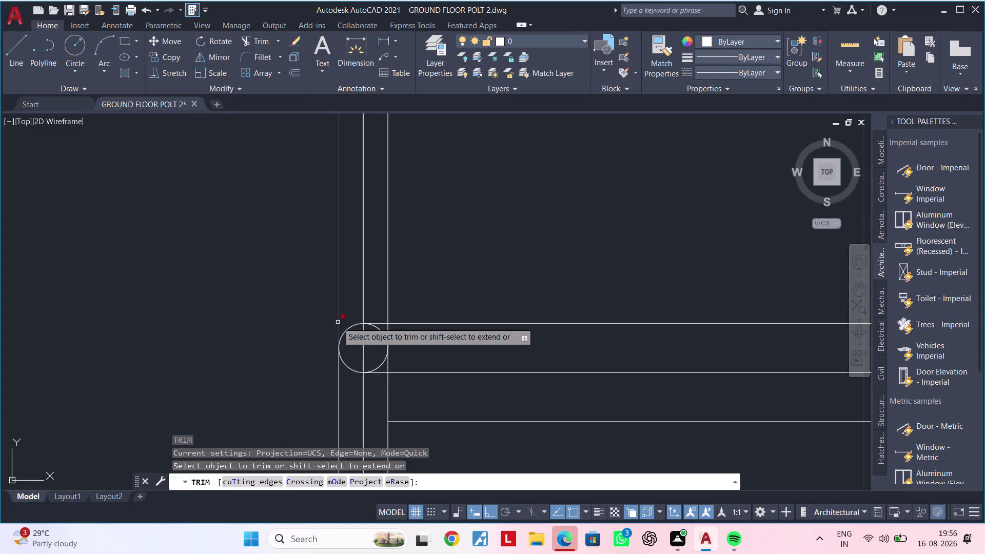
click(338, 323)
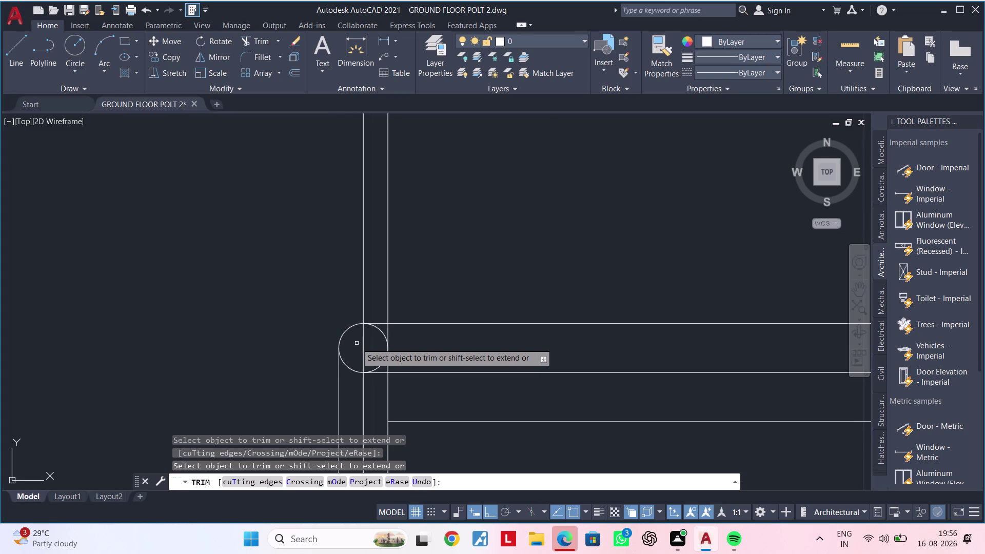
click(361, 343)
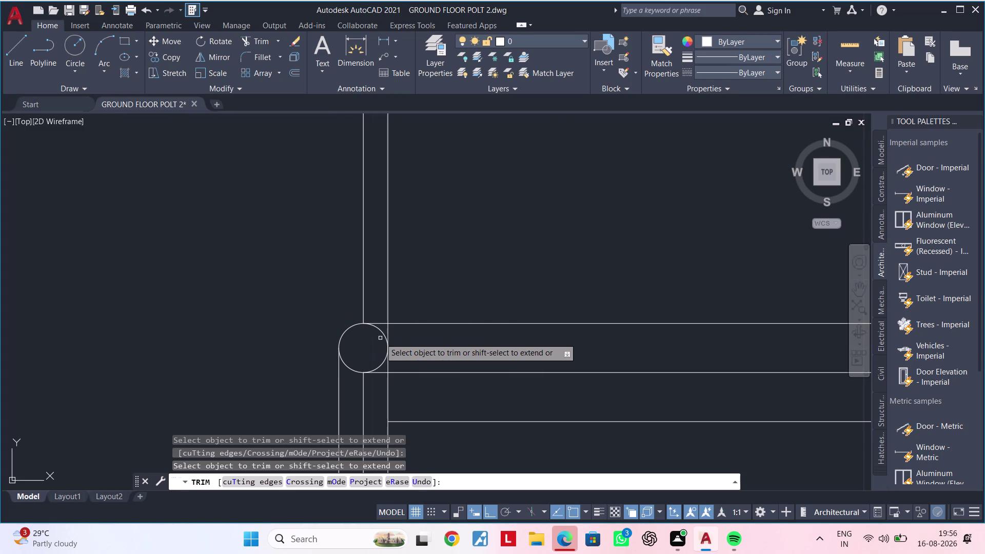
click(383, 337)
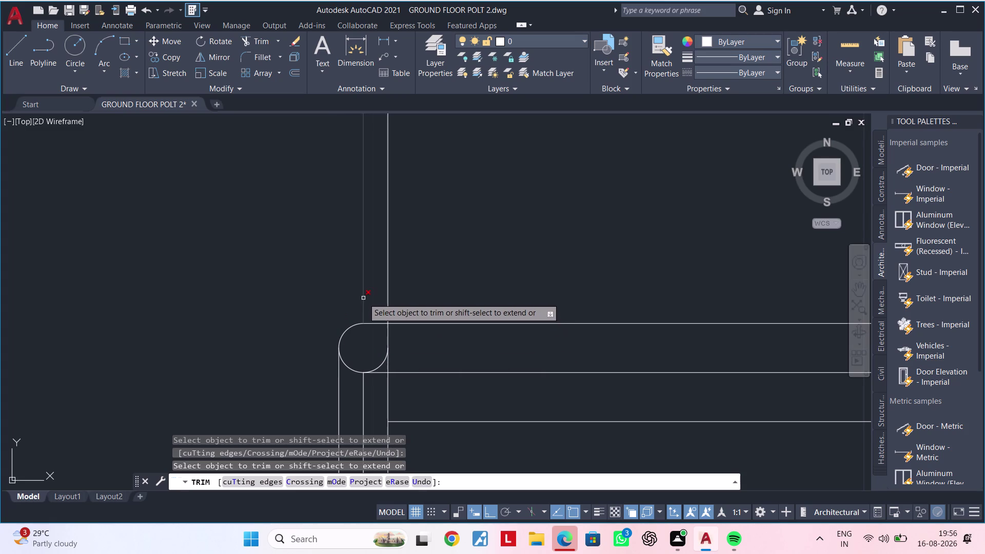
click(362, 297)
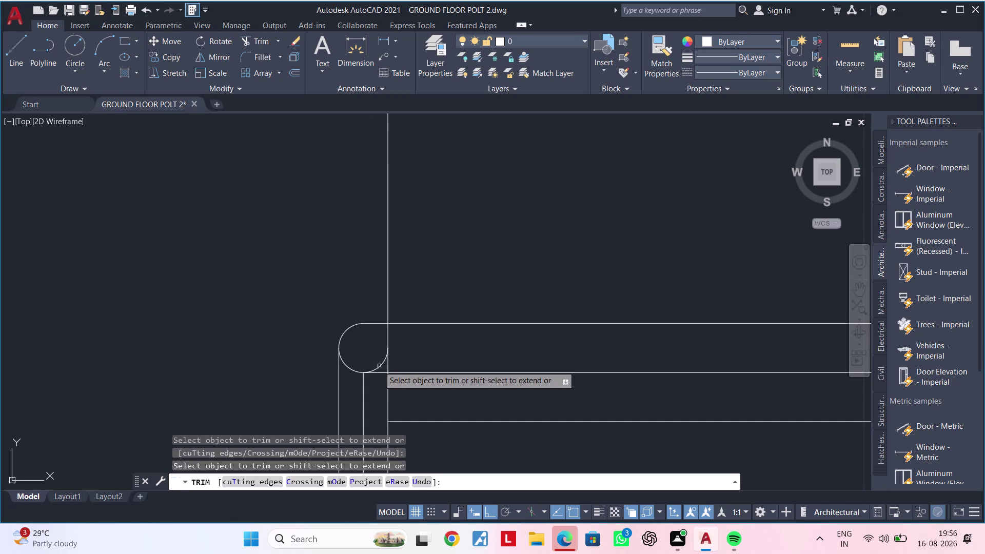
click(376, 367)
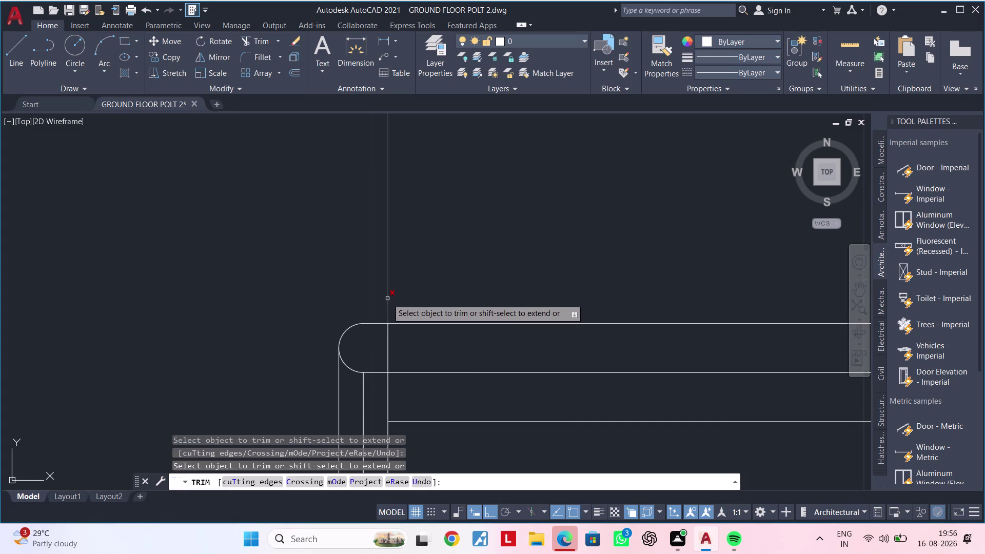
scroll(down, 3)
scroll(down, 3)
scroll(down, 3)
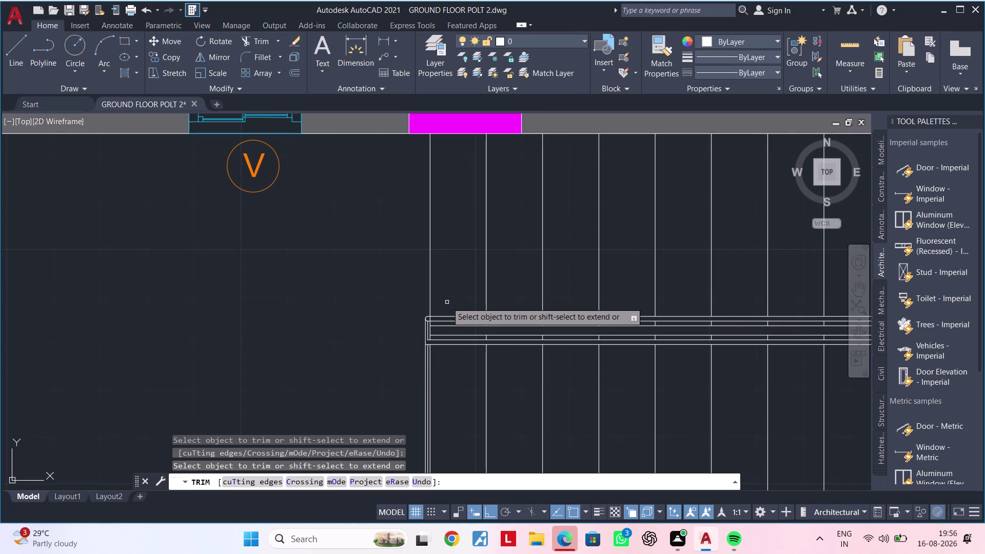
middle_drag(443, 293, 440, 255)
scroll(up, 3)
click(431, 343)
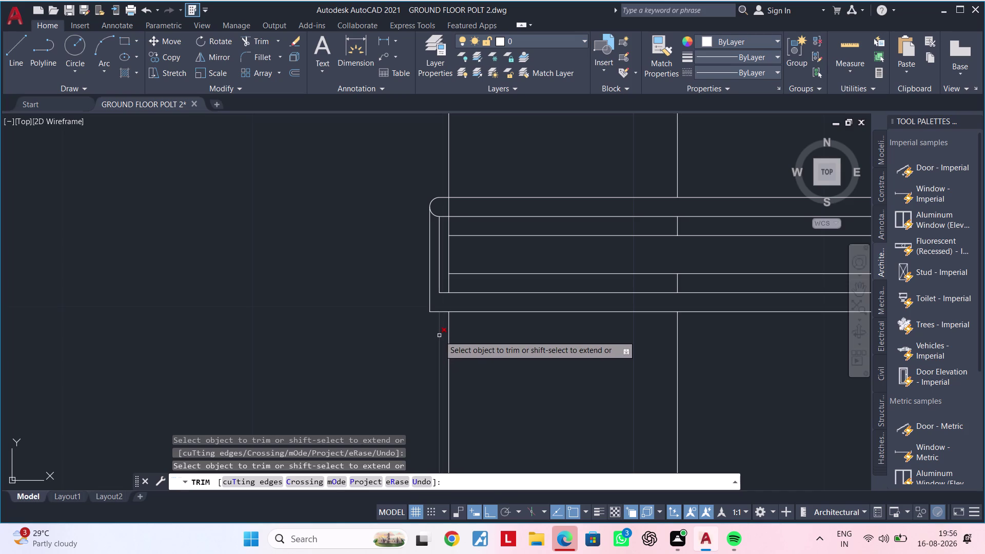
click(439, 335)
middle_drag(423, 339, 365, 378)
scroll(down, 3)
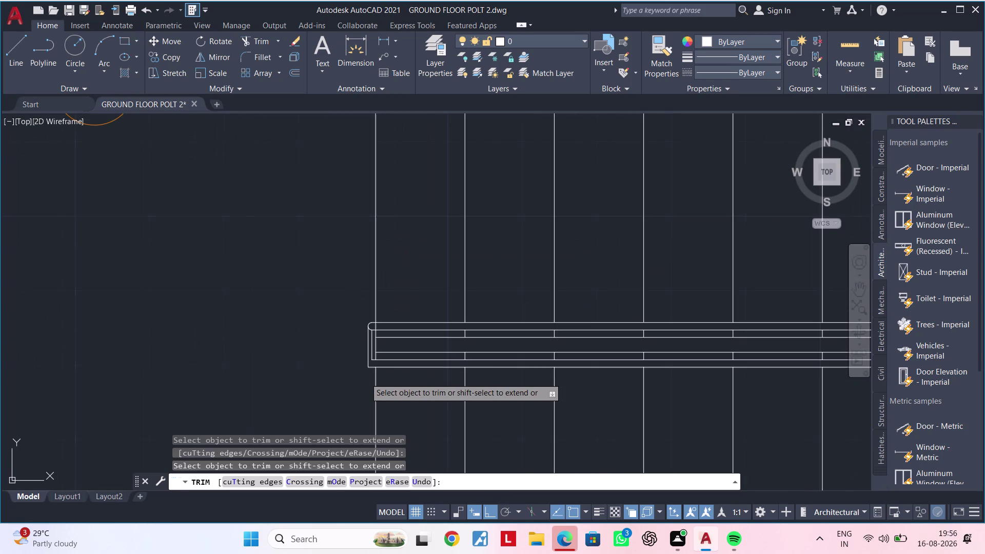
middle_drag(366, 378, 305, 378)
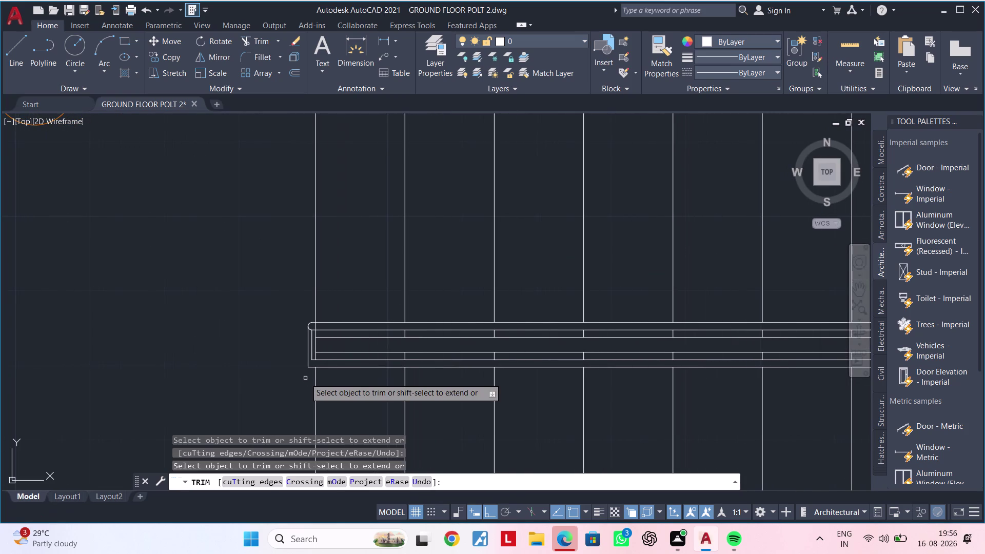
scroll(down, 3)
key(Escape)
key(Escape)
scroll(down, 3)
middle_drag(359, 395, 224, 385)
scroll(up, 3)
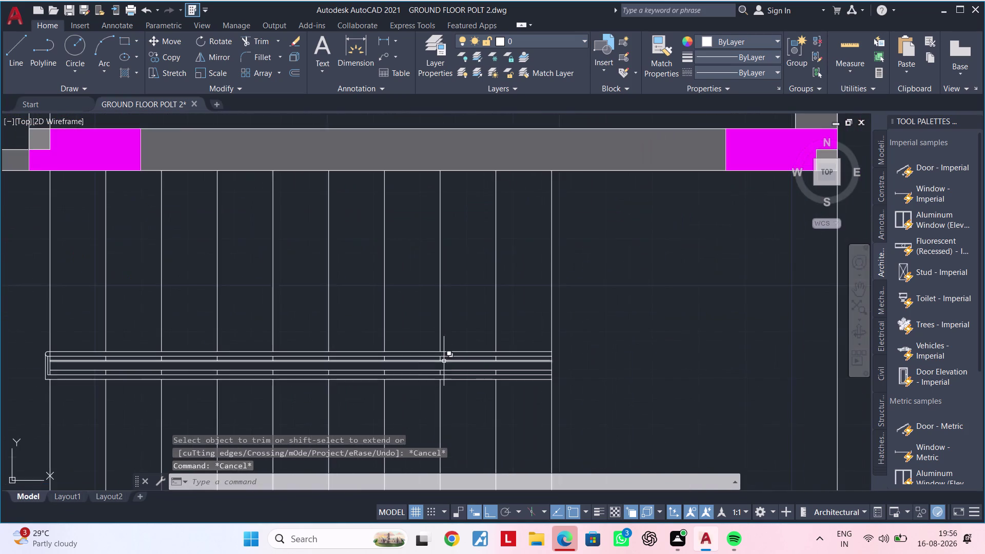
middle_drag(438, 369, 277, 376)
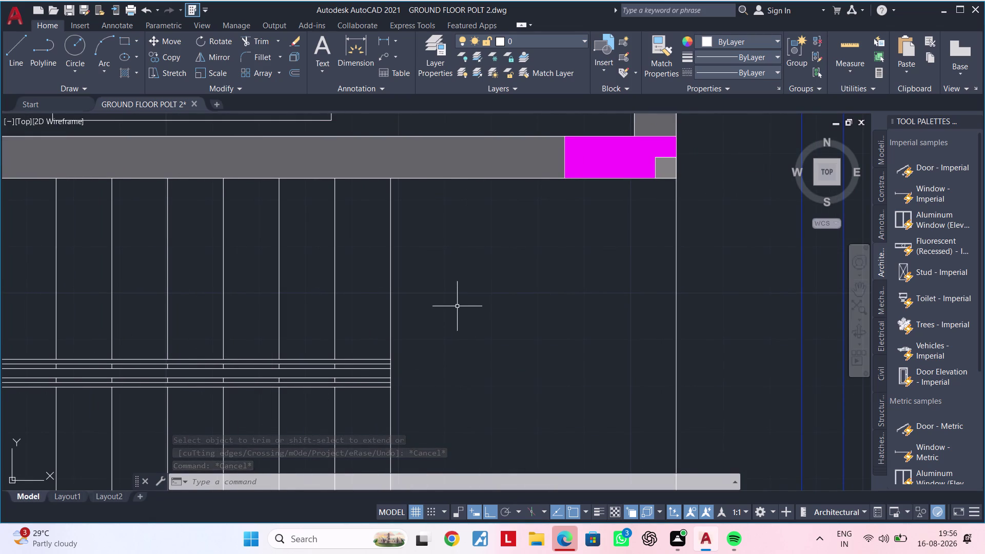
scroll(down, 3)
middle_drag(434, 376, 497, 346)
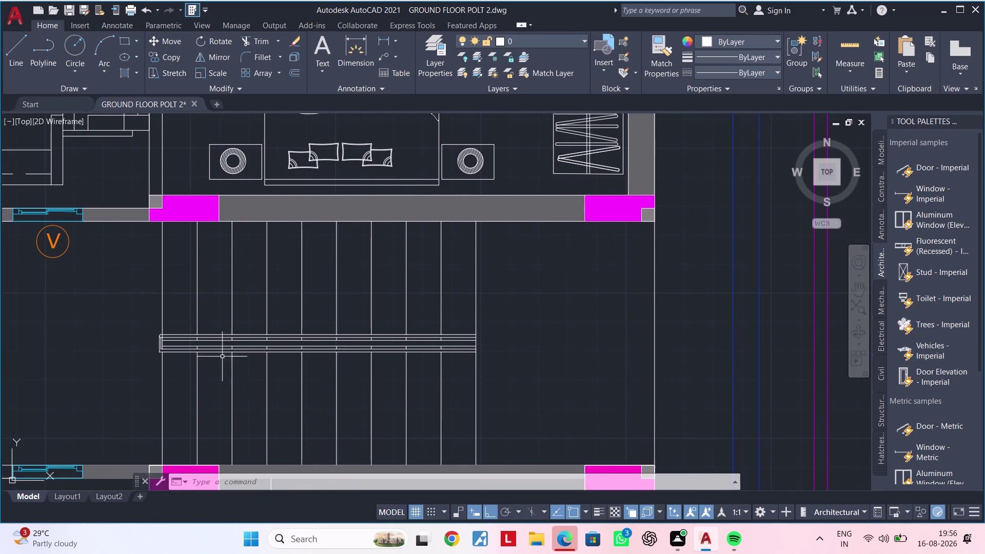
scroll(up, 3)
middle_click(157, 349)
scroll(up, 3)
scroll(down, 3)
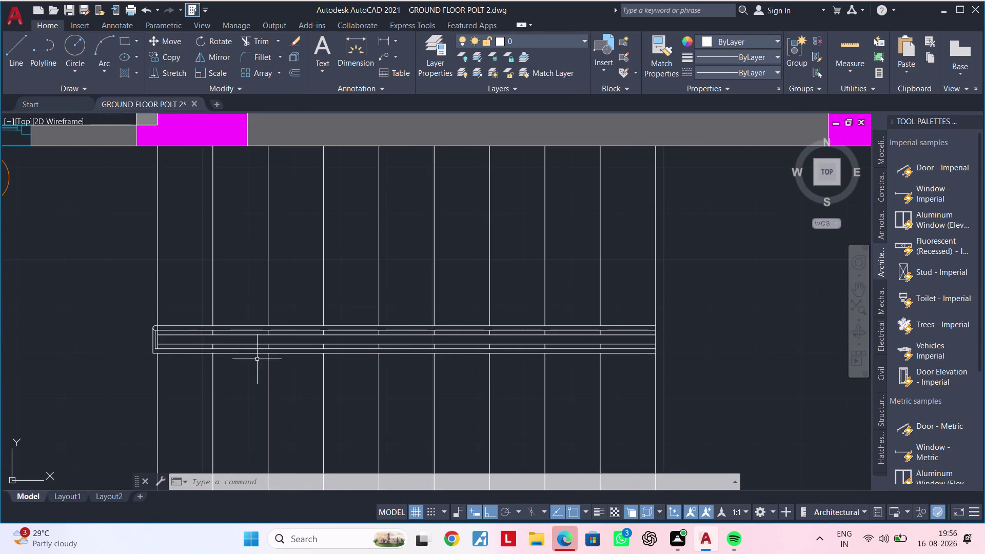
middle_drag(438, 361, 192, 361)
scroll(up, 3)
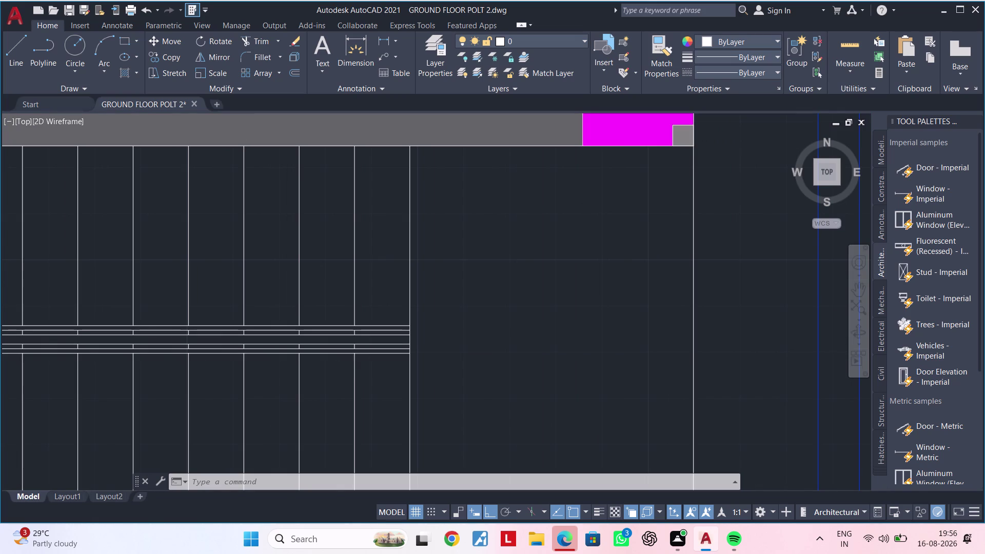
middle_drag(389, 368, 352, 380)
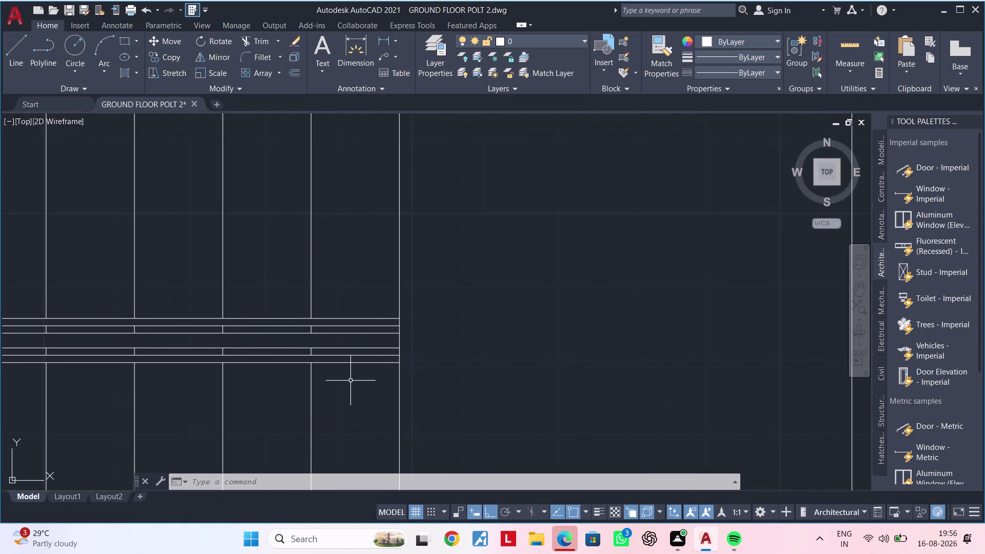
scroll(up, 3)
scroll(up, 3)
middle_drag(406, 347, 383, 376)
key(Escape)
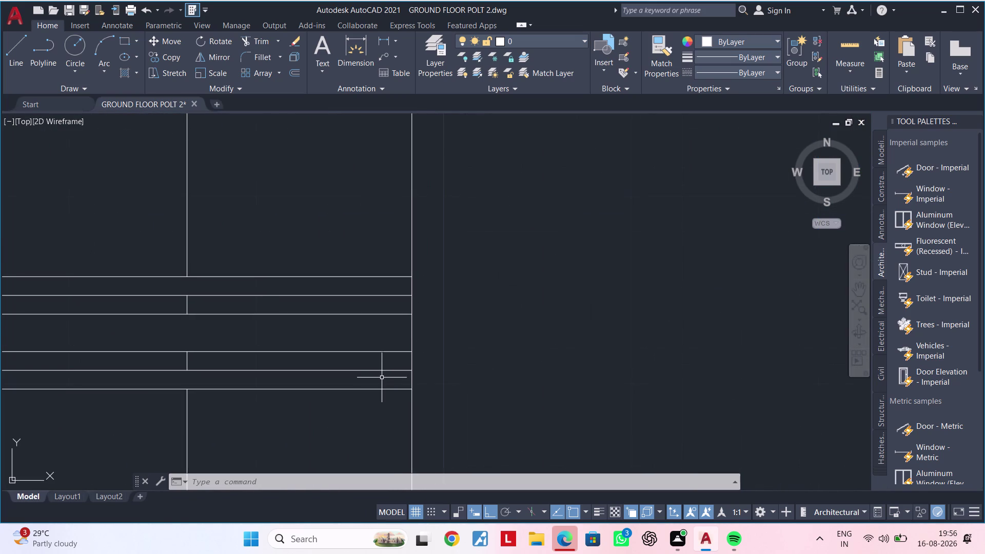
Offset the handrail end line 1" outward, then 0.5" to the right.
key(Escape)
text(OF 1)
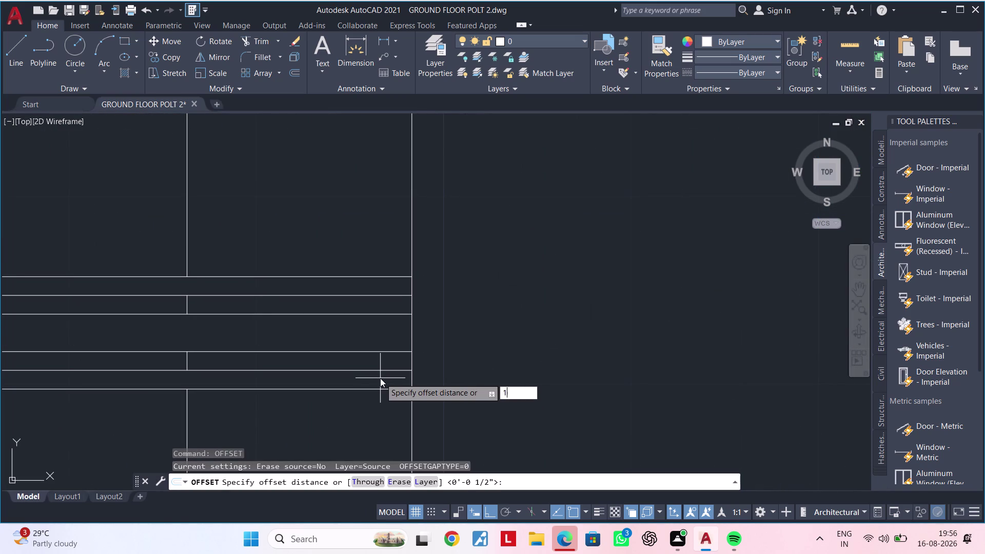
text(")
key(Return)
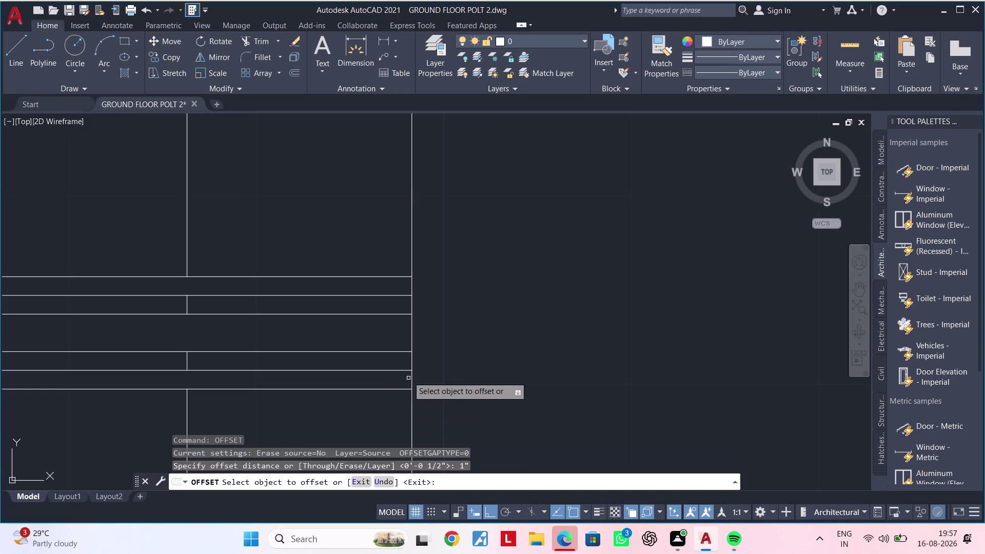
click(412, 331)
click(462, 325)
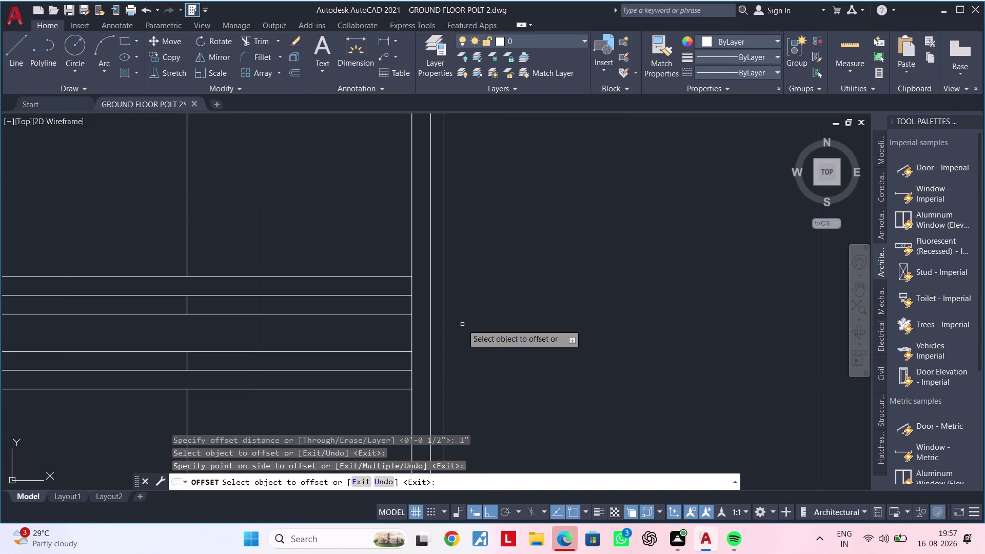
key(space)
key(space)
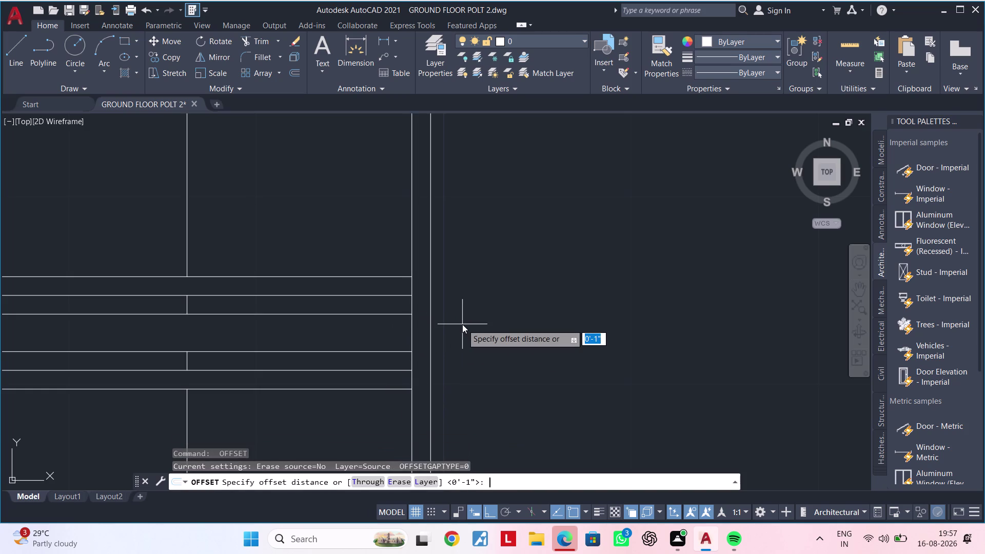
text(0.5")
key(Return)
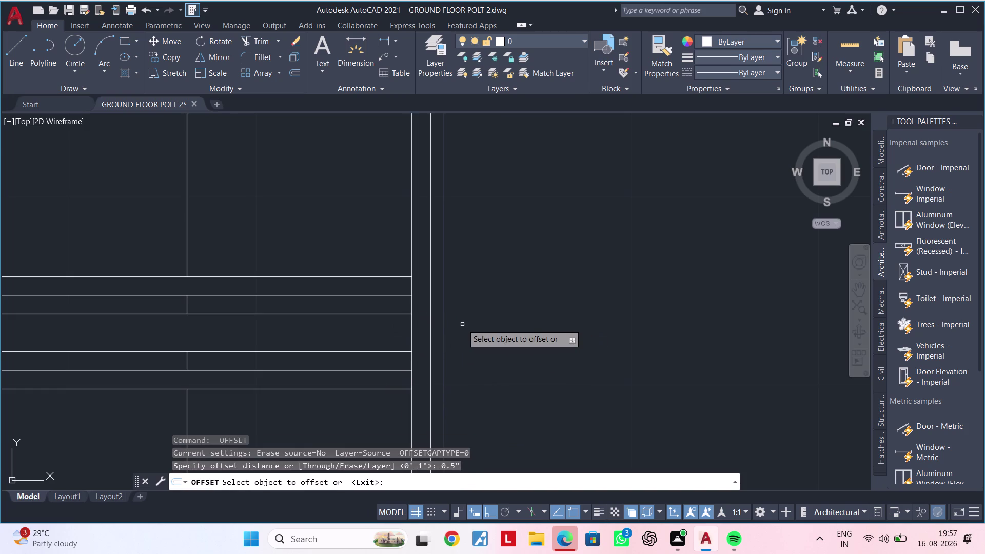
click(411, 322)
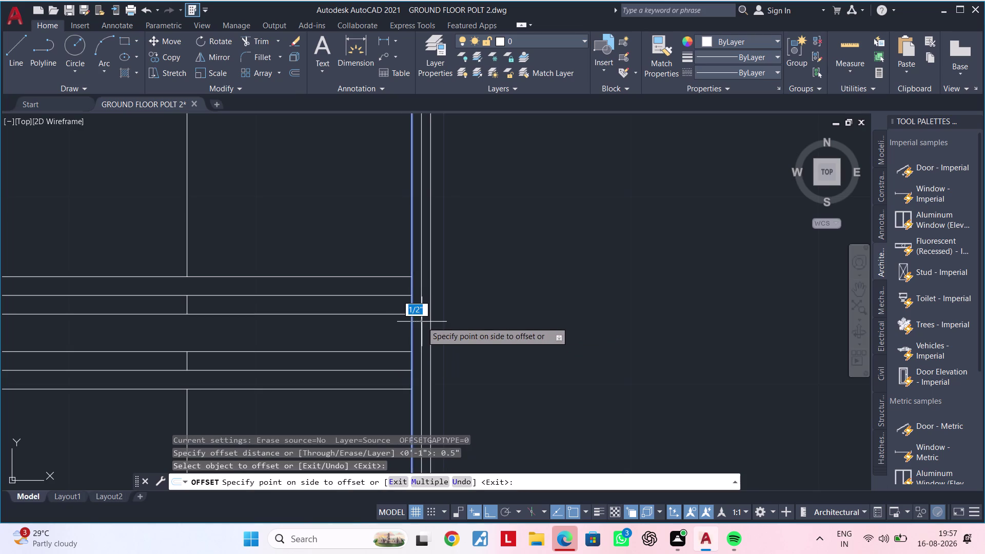
click(422, 321)
key(Escape)
Extend the upper and lower rail lines to the new end edge.
key(Escape)
text(EX)
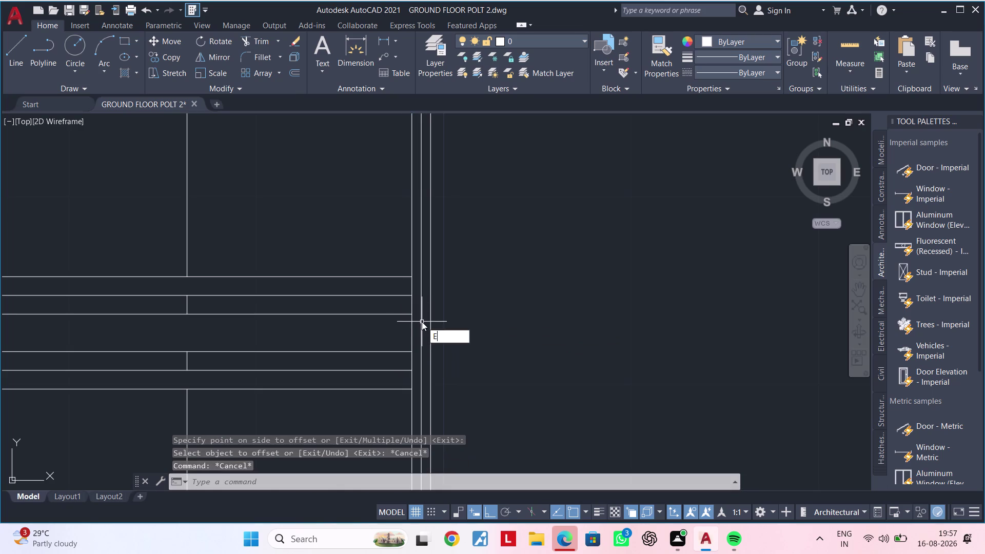
key(space)
click(394, 275)
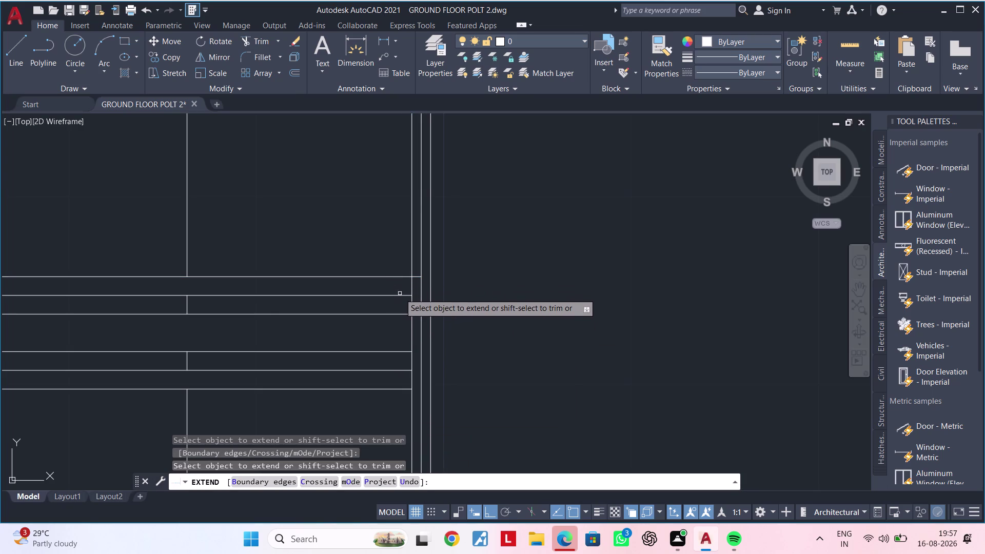
click(399, 298)
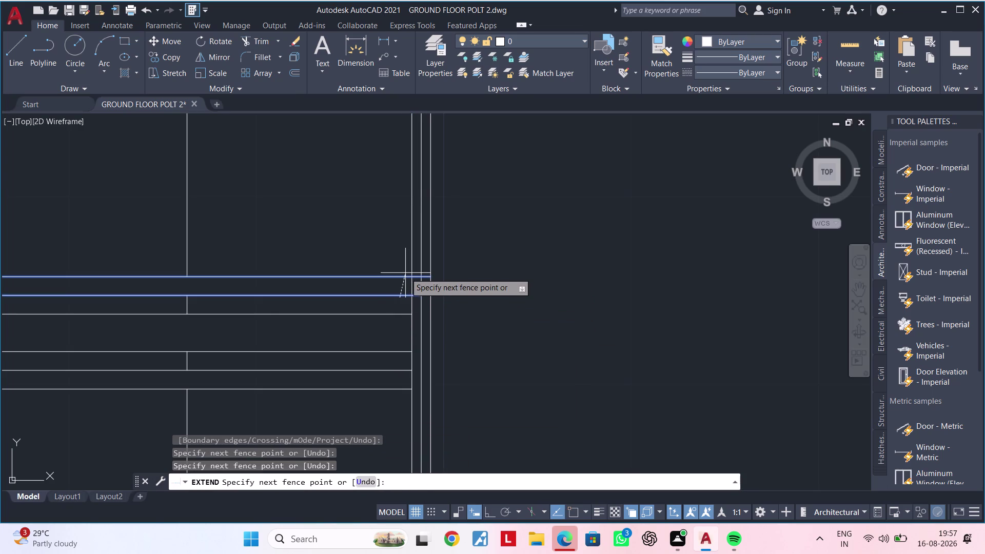
click(393, 276)
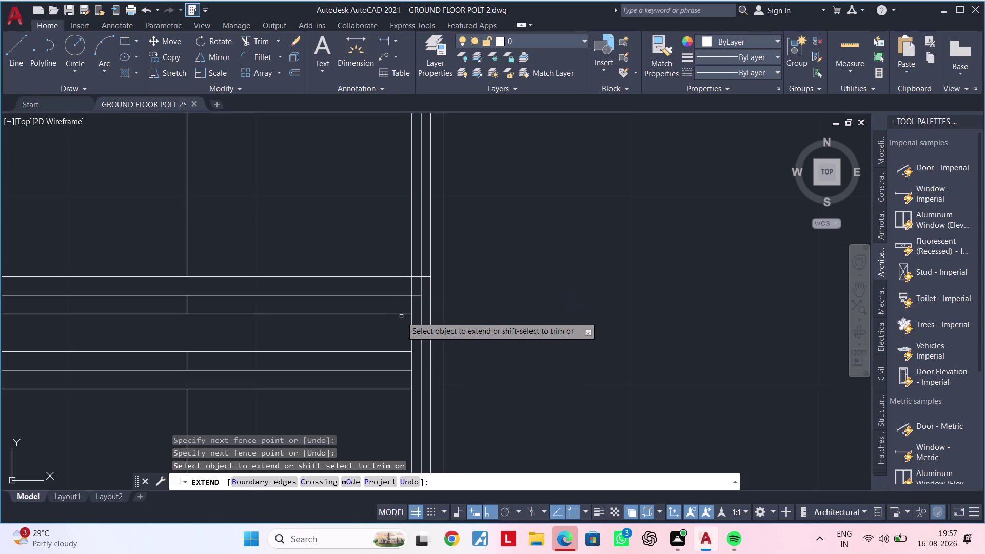
drag(405, 367, 405, 380)
drag(405, 389, 405, 395)
click(405, 396)
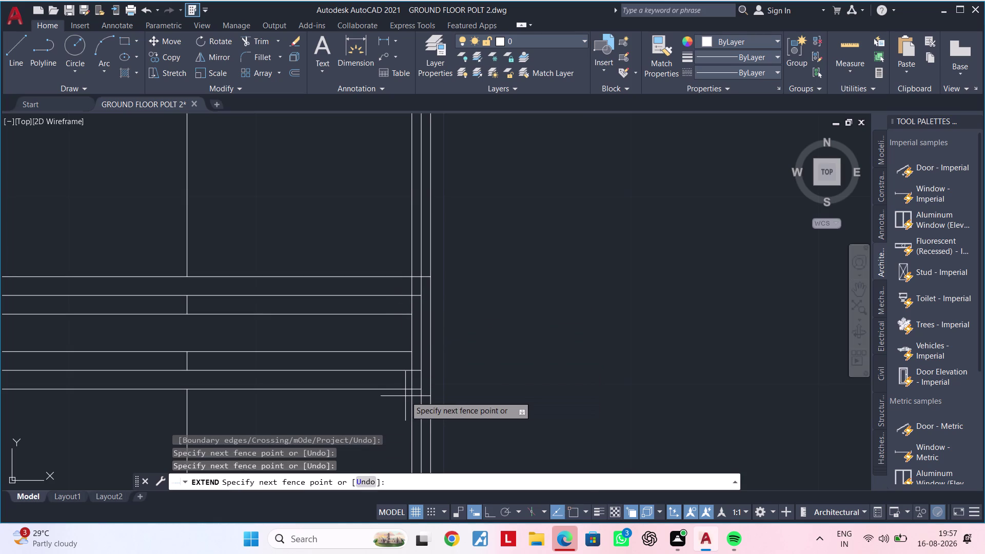
click(402, 383)
key(Escape)
key(Escape)
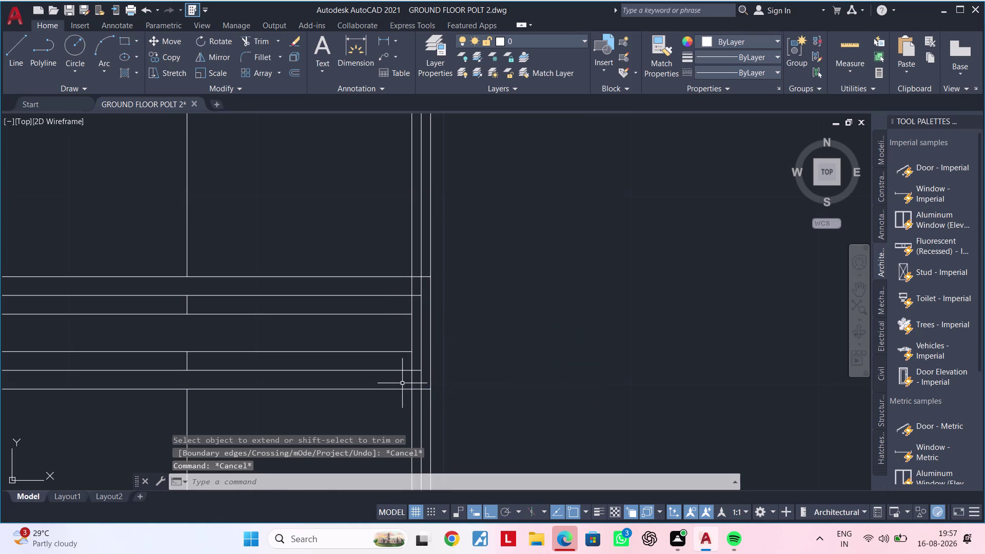
Trim the overhanging vertical line ends at the rail corner.
text(TR)
key(space)
click(419, 415)
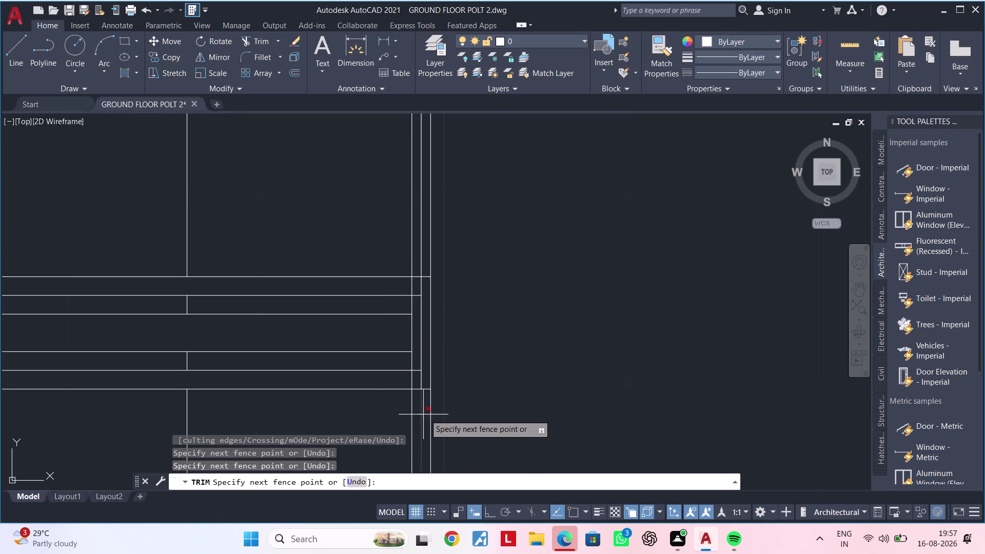
click(434, 414)
middle_drag(451, 401, 448, 451)
drag(419, 313, 435, 312)
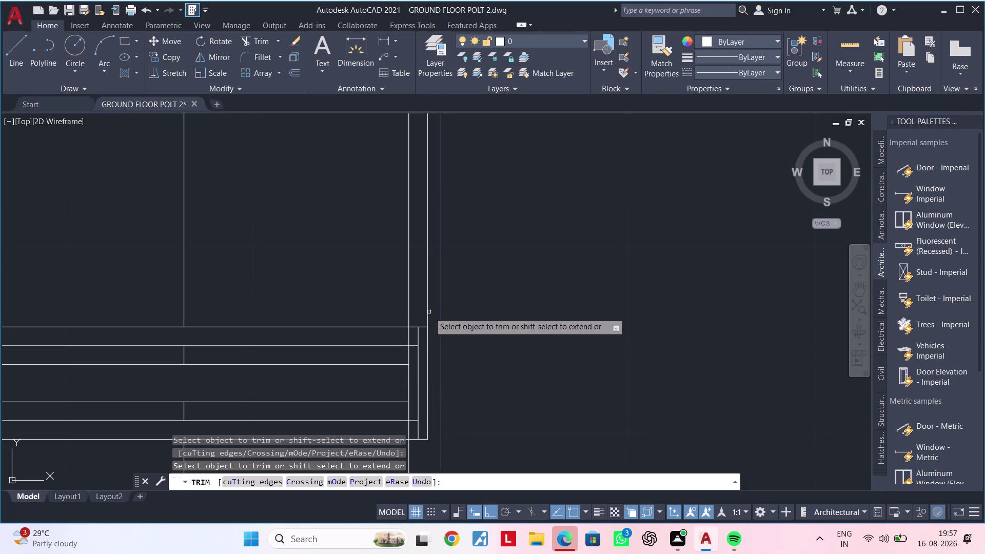
click(427, 311)
click(420, 336)
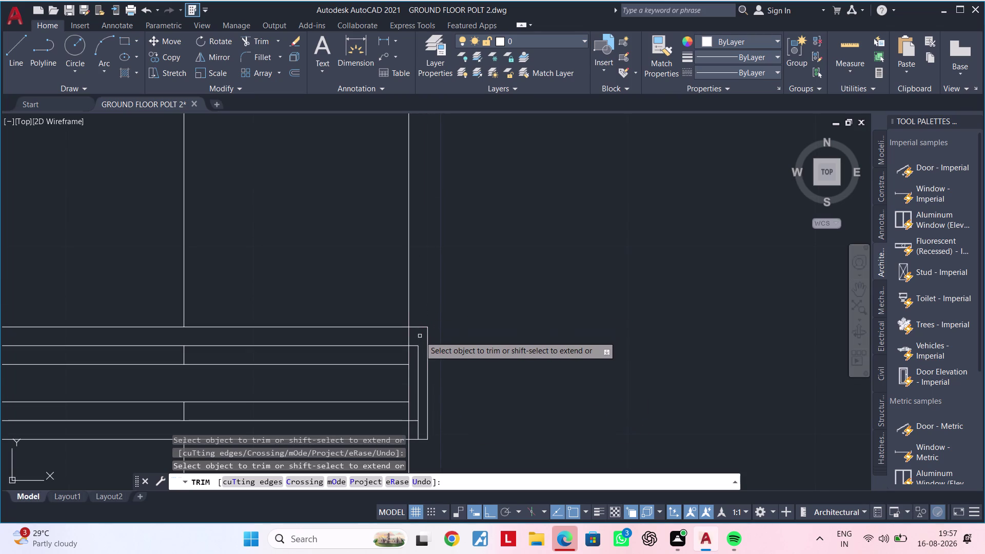
Trim the inner rail line's overhang and leftover segments at the rail end.
scroll(up, 3)
click(416, 428)
scroll(down, 3)
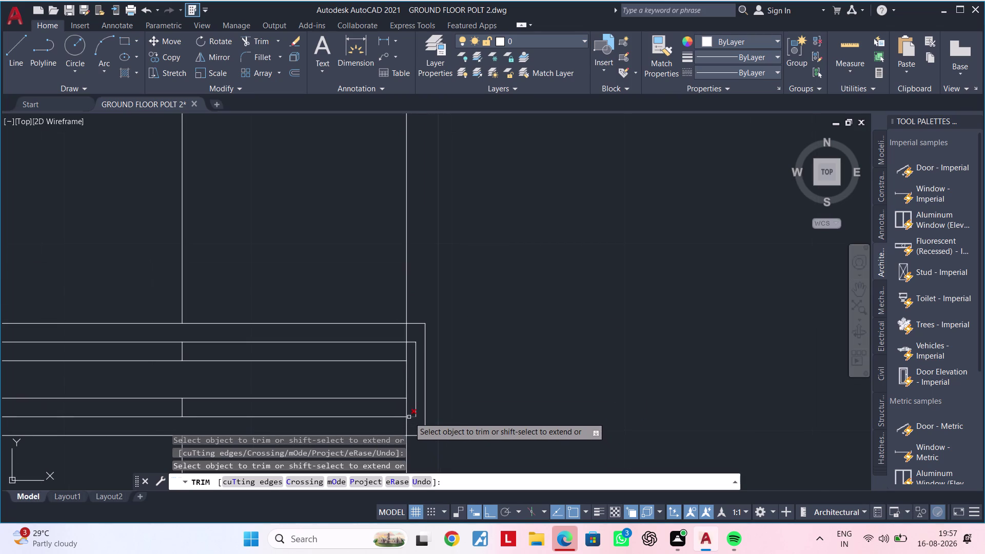
scroll(up, 3)
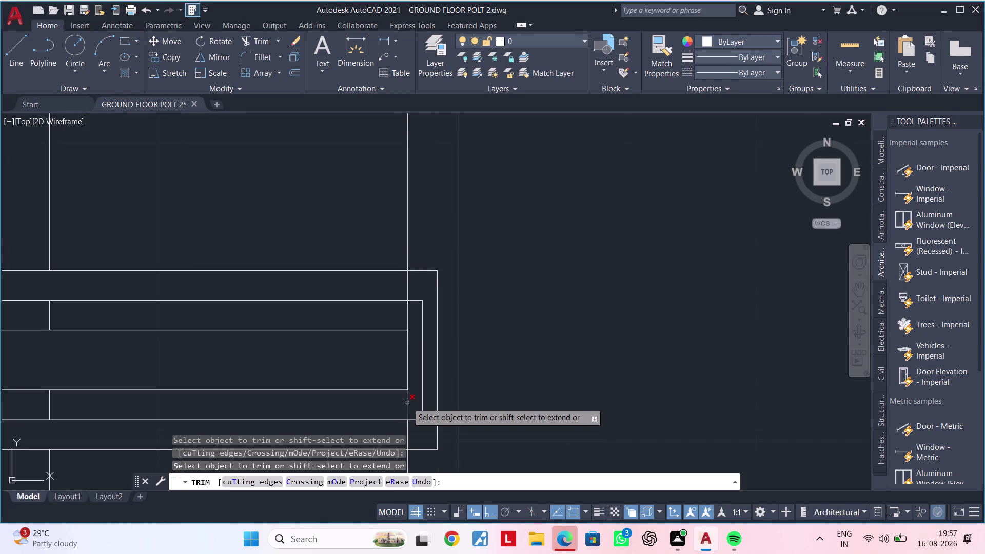
click(407, 402)
scroll(down, 3)
middle_drag(408, 420, 409, 435)
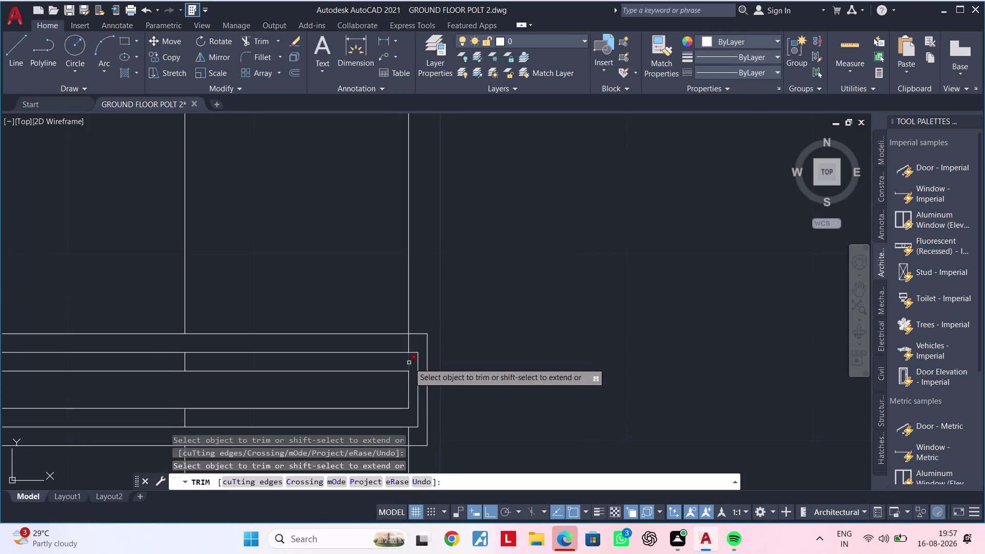
click(409, 363)
scroll(down, 3)
key(Escape)
middle_drag(461, 357, 495, 352)
key(Escape)
scroll(down, 3)
middle_drag(494, 362, 567, 331)
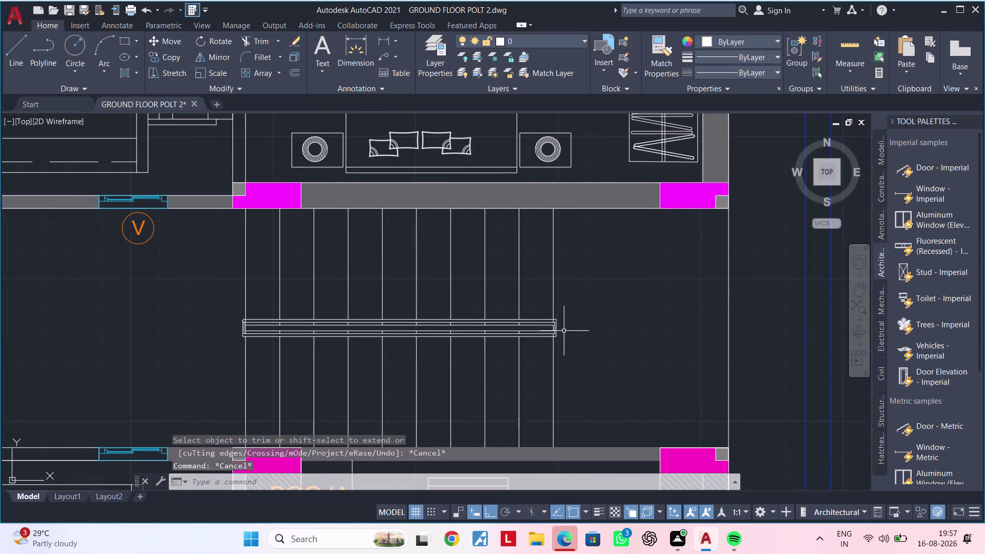
Select all the staircase lines with a crossing window.
middle_drag(473, 376, 512, 366)
middle_drag(512, 366, 535, 365)
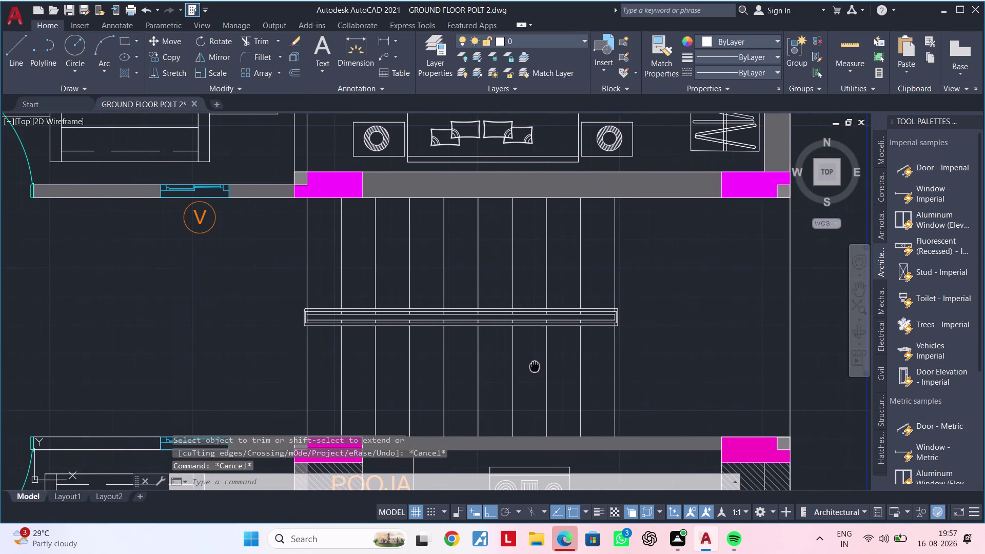
middle_drag(535, 365, 536, 366)
key(Escape)
drag(655, 254, 650, 258)
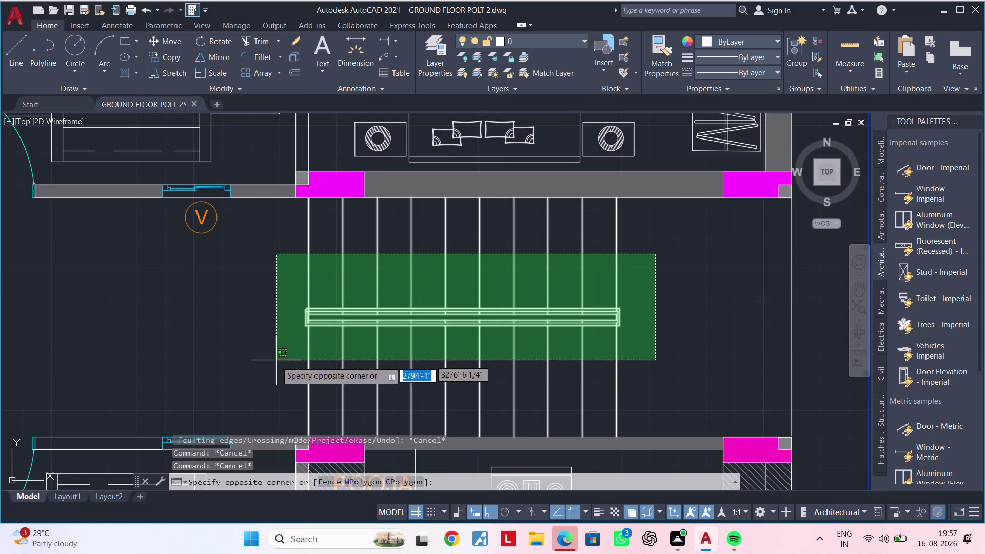
click(273, 366)
middle_drag(264, 352, 292, 352)
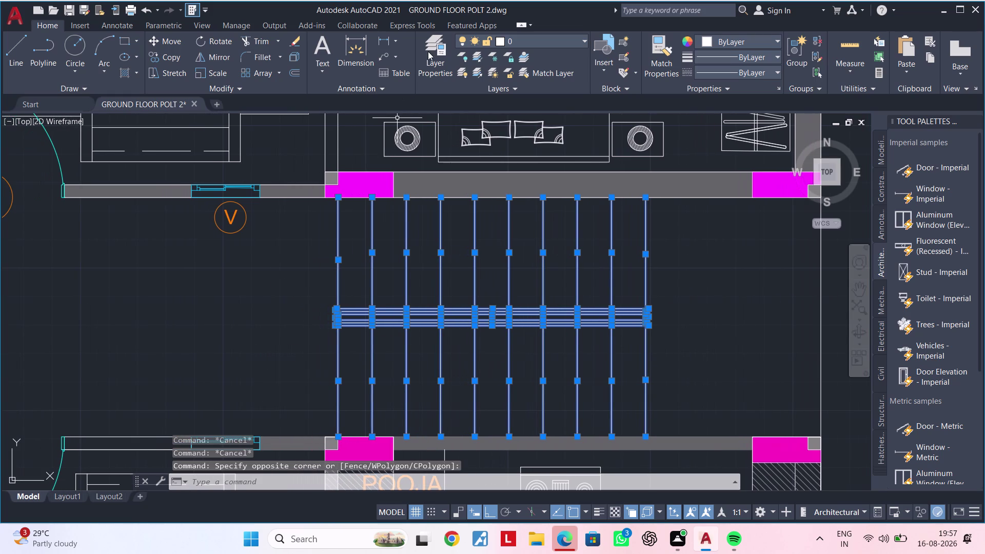
Create a new layer named 'Stair case' in Layer Properties.
click(427, 52)
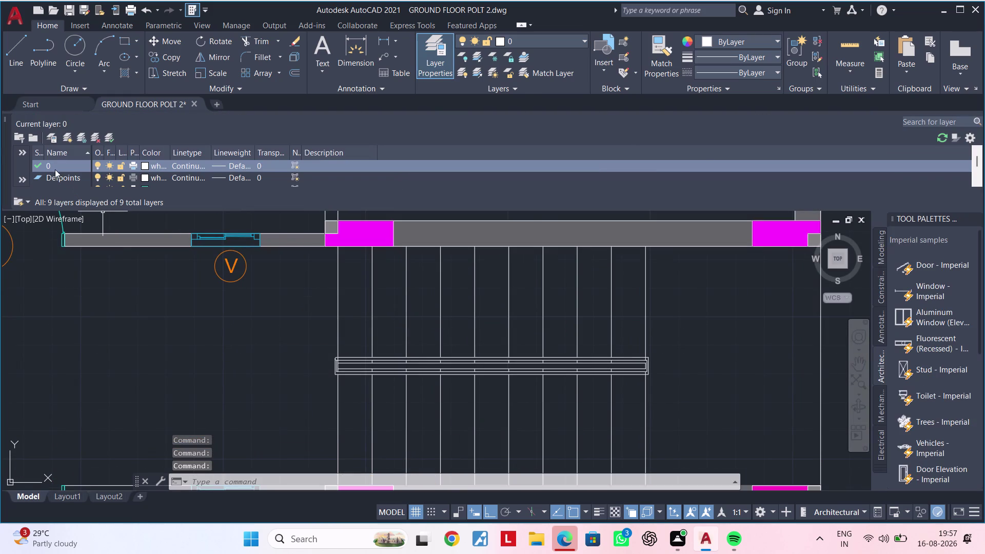
click(67, 136)
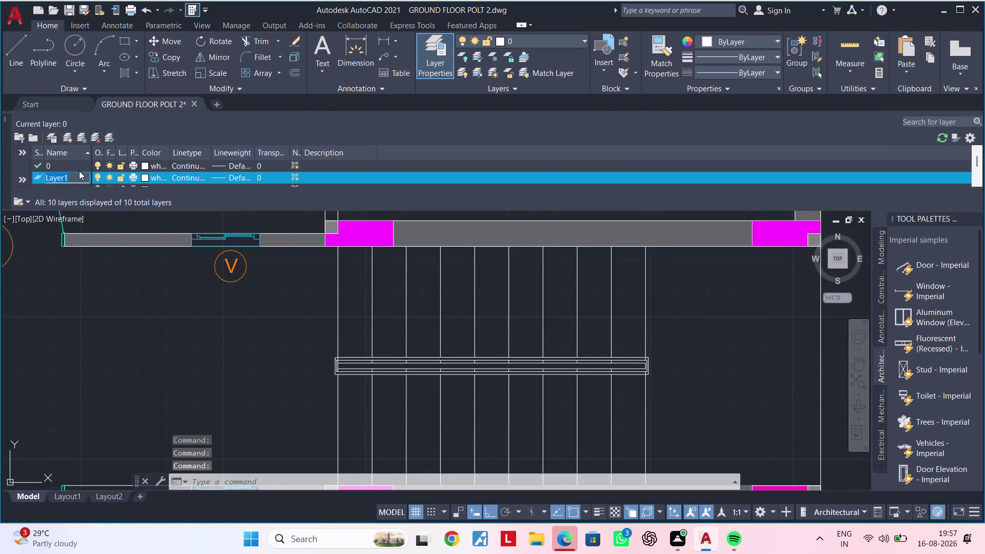
key(BackSpace)
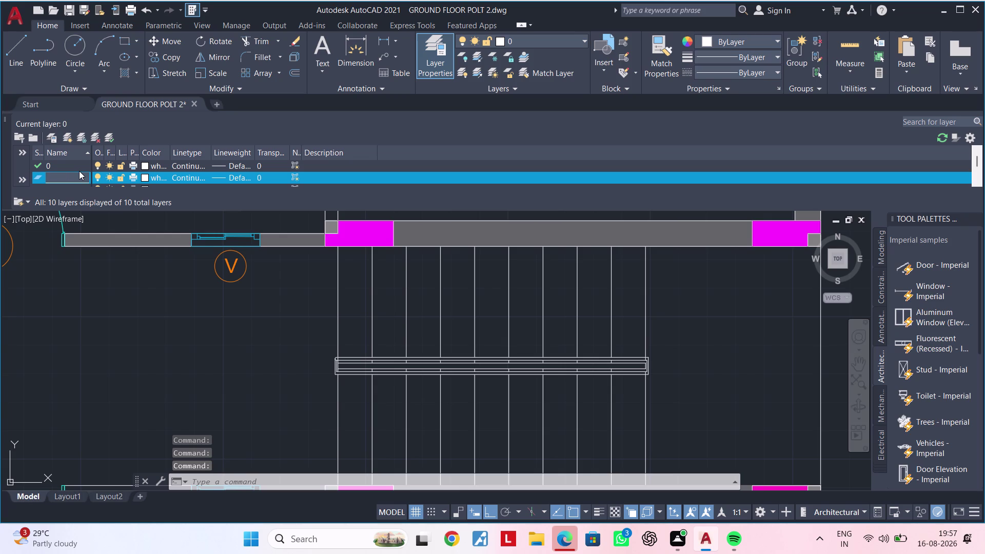
key(s)
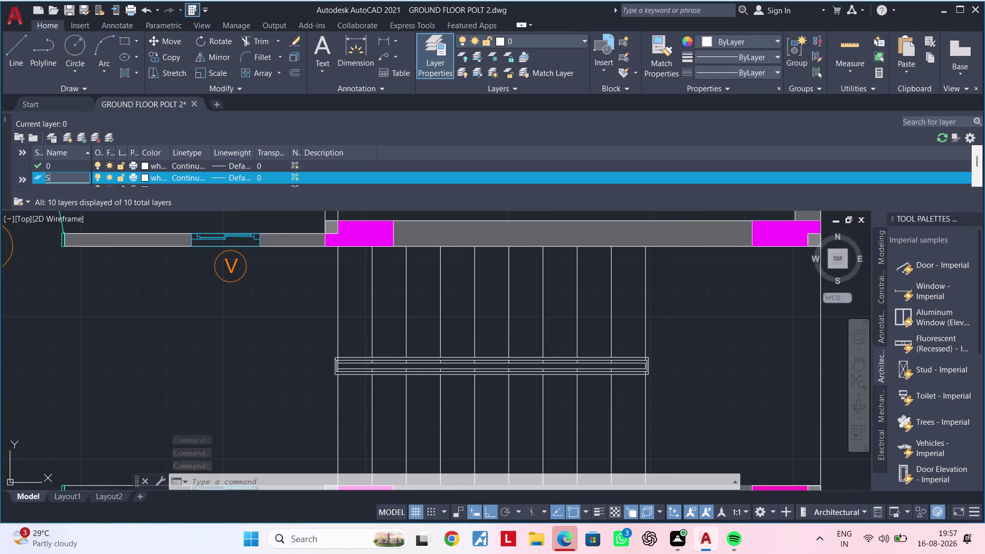
text(tau)
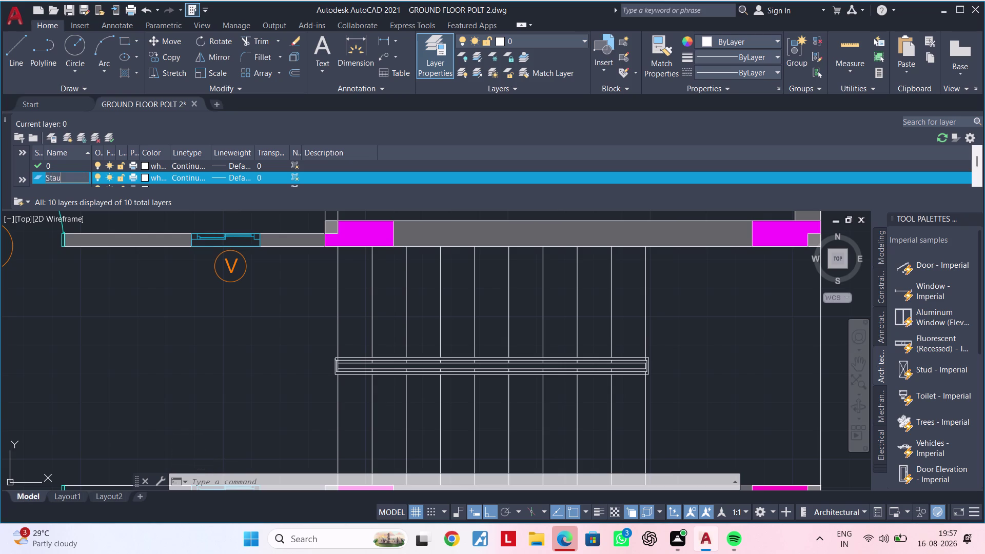
key(BackSpace)
text(ir)
key(space)
text(case)
Give the Stair case layer red colour 10.
click(146, 177)
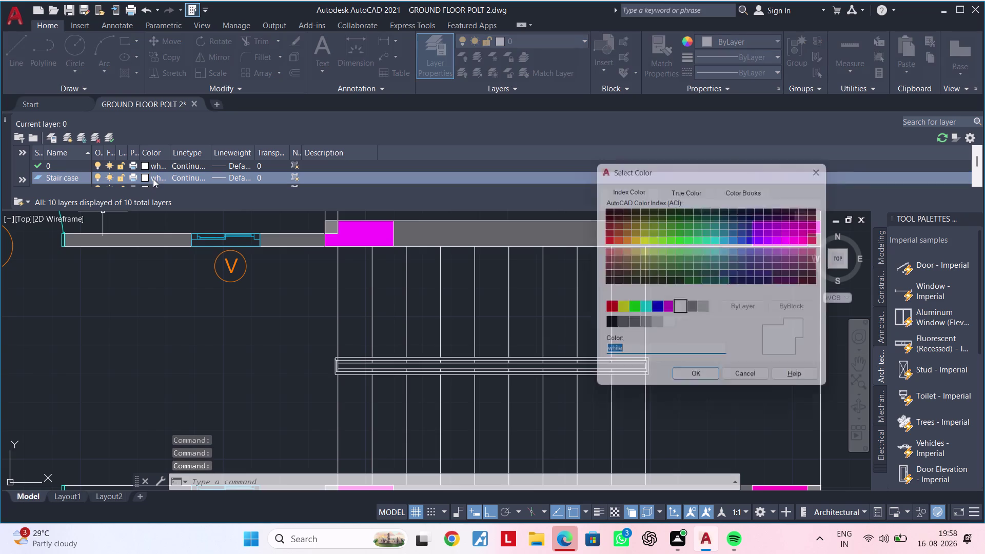
click(605, 239)
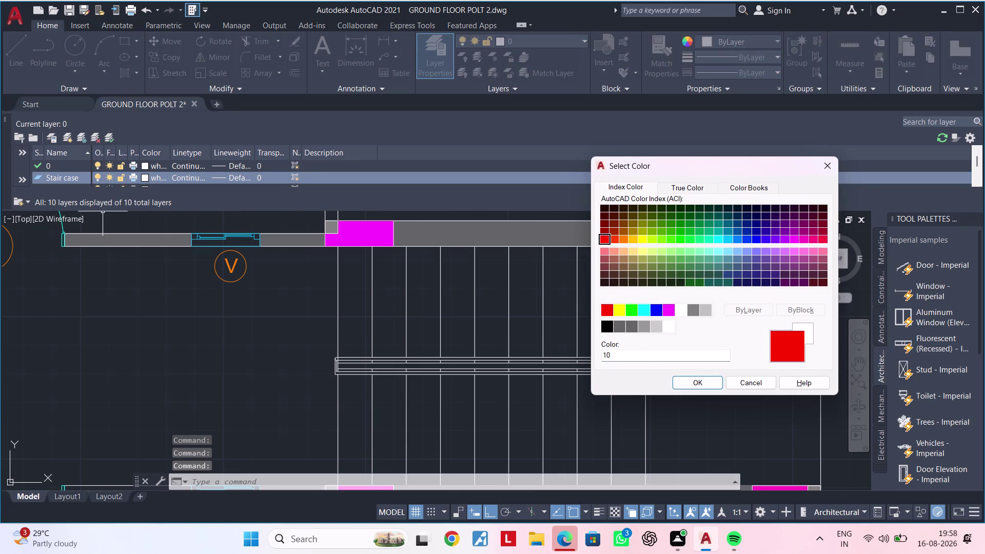
click(704, 382)
middle_drag(680, 408, 663, 349)
scroll(down, 3)
middle_drag(671, 329, 669, 355)
click(674, 308)
click(427, 385)
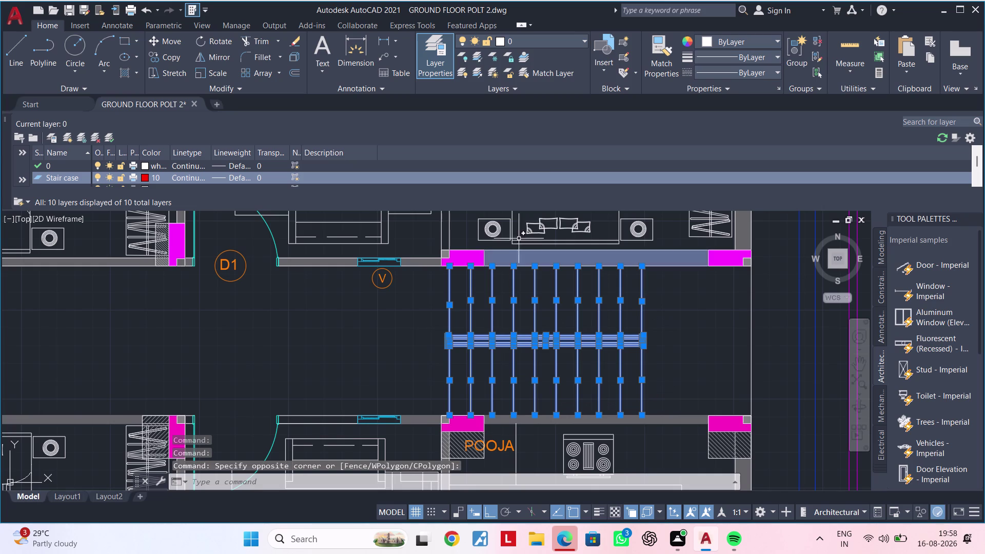
Move the selected staircase lines onto the Stair case layer.
click(562, 43)
click(549, 160)
key(Escape)
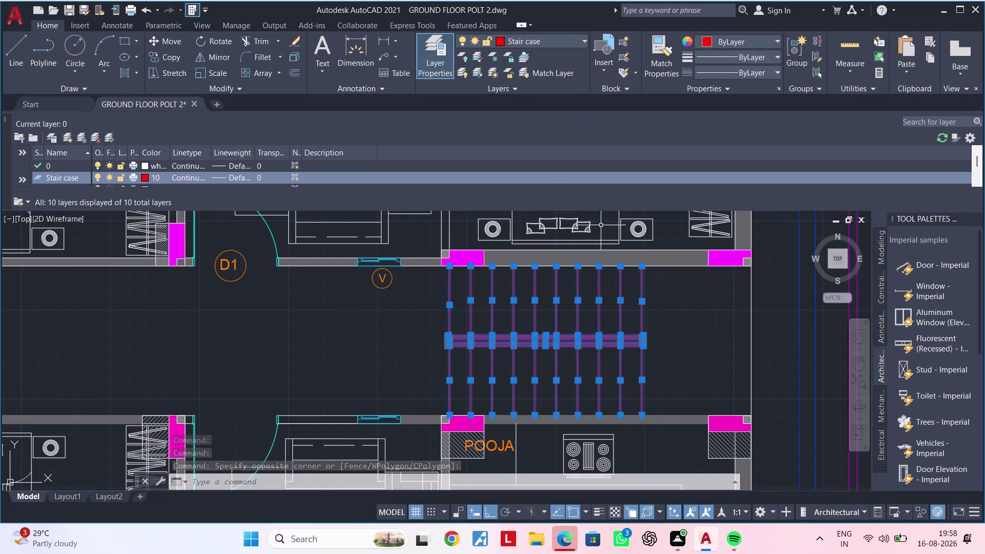
Cancel pending commands and pan around the floor plan near the staircase.
middle_drag(661, 319, 625, 319)
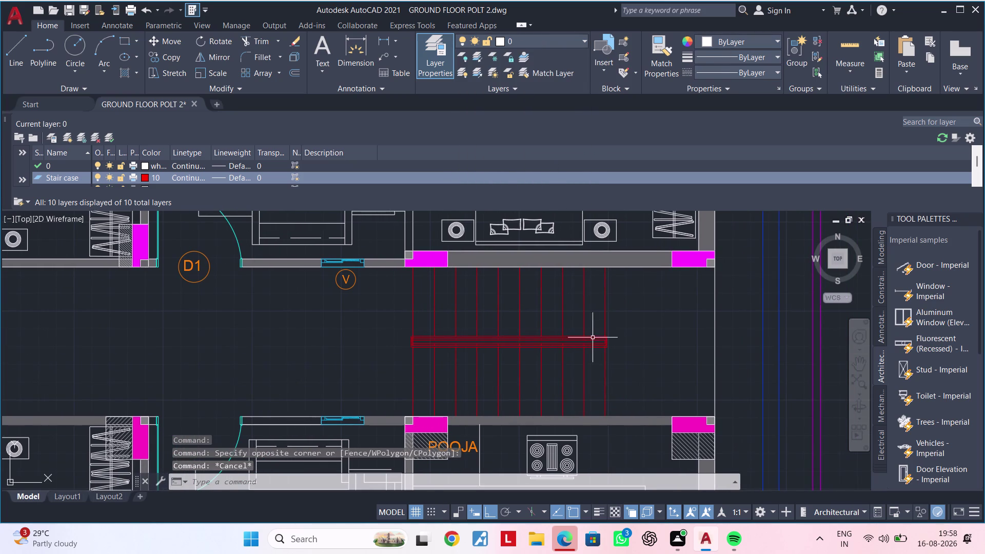
middle_drag(589, 340, 636, 312)
key(Escape)
key(Escape)
key(Escape)
key(Escape)
key(Escape)
key(Escape)
key(Escape)
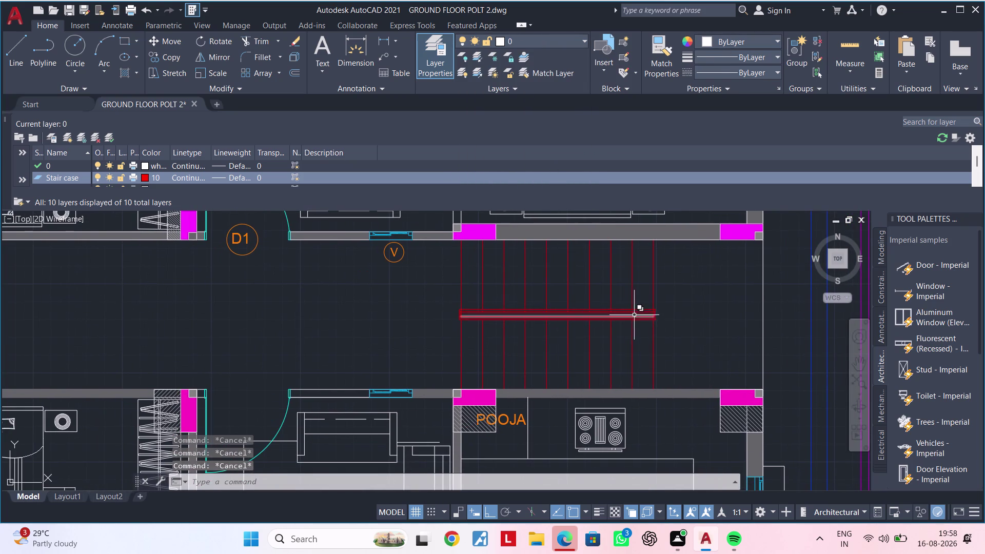
middle_drag(629, 317, 577, 251)
key(Escape)
key(Escape)
key(Escape)
middle_drag(519, 277, 562, 283)
key(Escape)
key(Escape)
key(Escape)
key(Escape)
key(Escape)
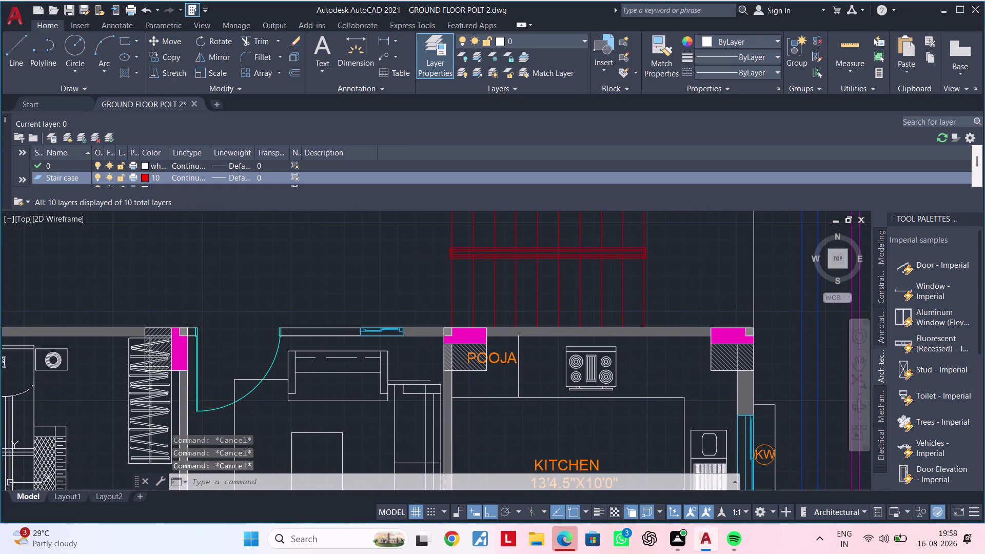
key(Escape)
key(Escape)
key(Escape)
key(Escape)
key(Escape)
key(Escape)
key(Escape)
key(Escape)
key(Escape)
key(Escape)
key(Escape)
key(Escape)
scroll(down, 3)
middle_drag(448, 303, 443, 357)
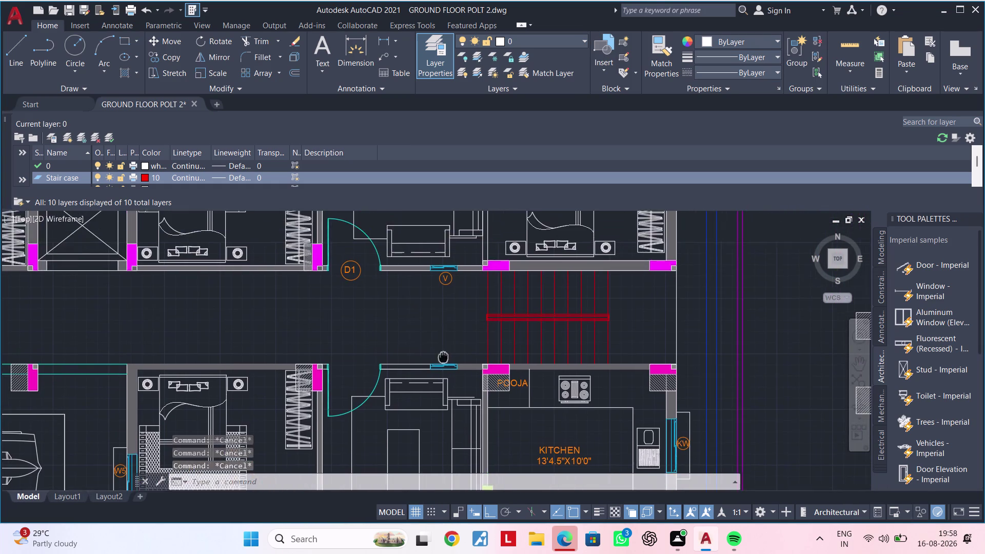
scroll(up, 3)
middle_drag(447, 301, 444, 372)
scroll(up, 3)
Copy the circled V marker to a spot near the staircase.
click(480, 316)
click(392, 332)
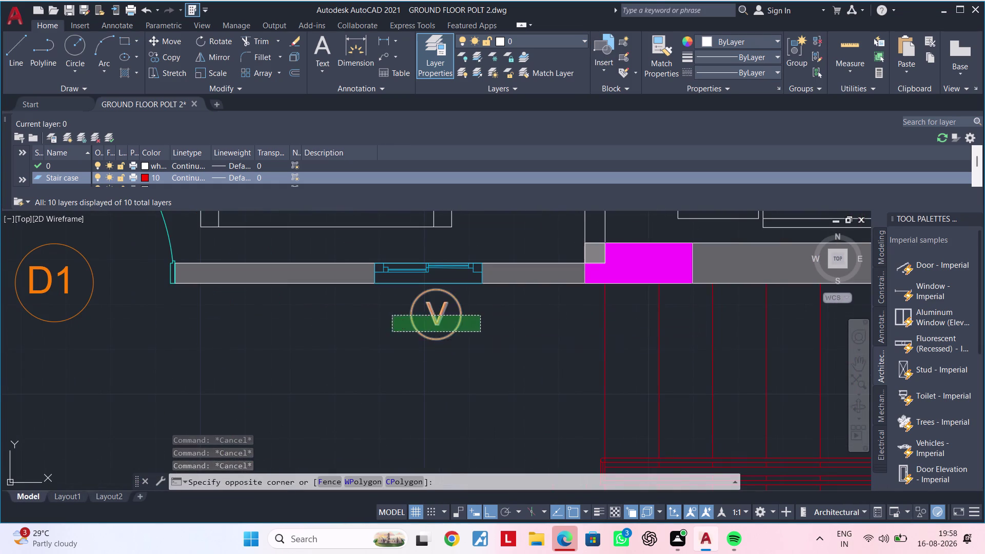
text(c)
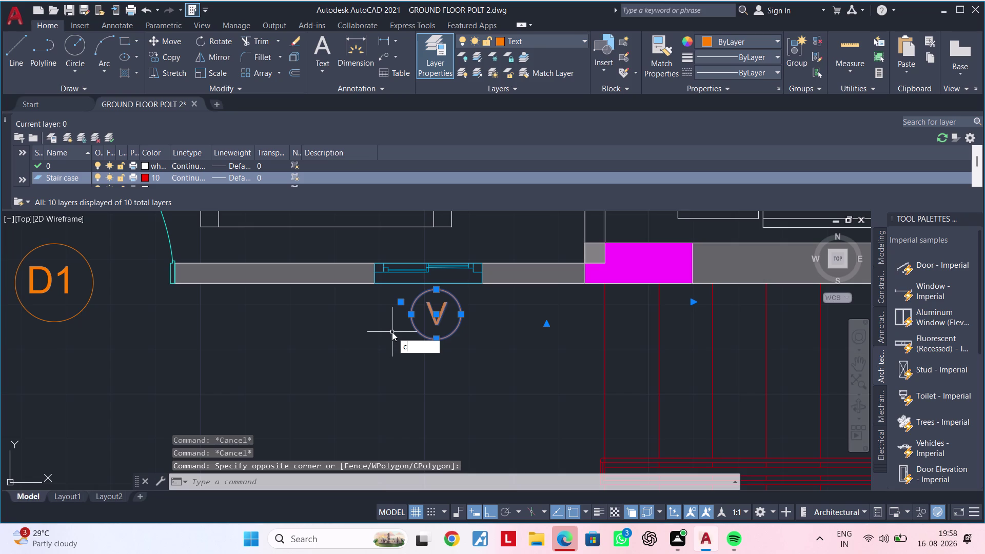
text(o)
key(space)
click(424, 323)
scroll(down, 3)
middle_drag(452, 396, 459, 271)
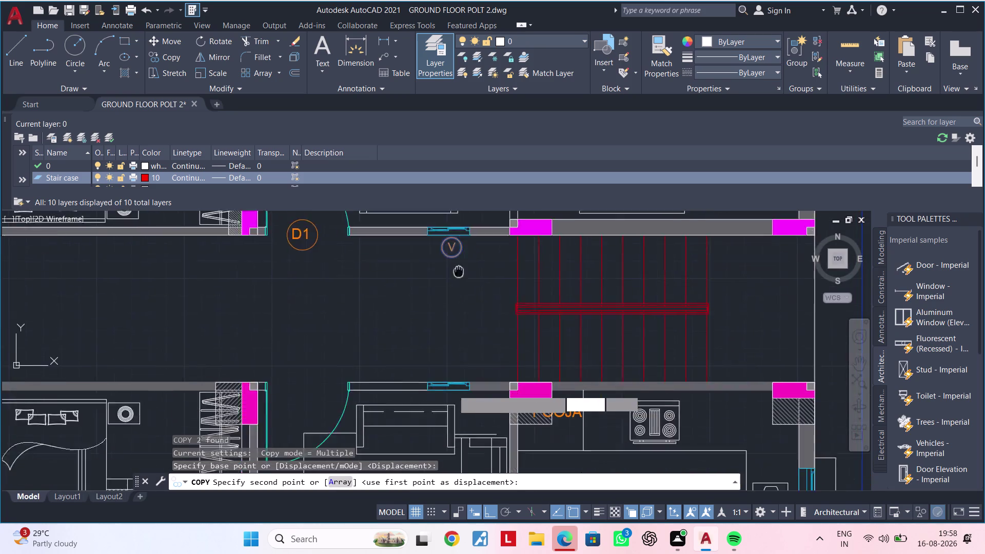
middle_drag(459, 271, 463, 234)
scroll(up, 3)
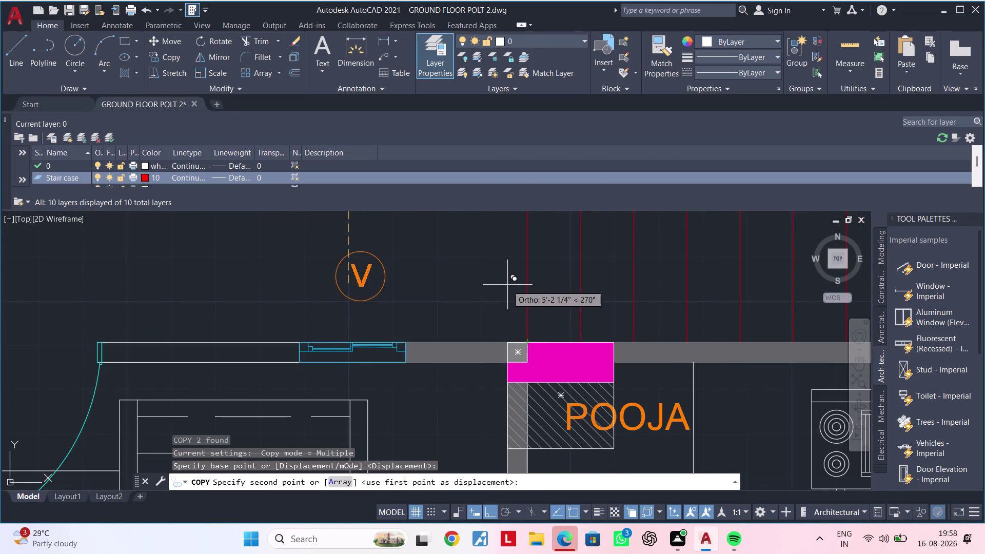
click(506, 283)
key(Escape)
scroll(down, 3)
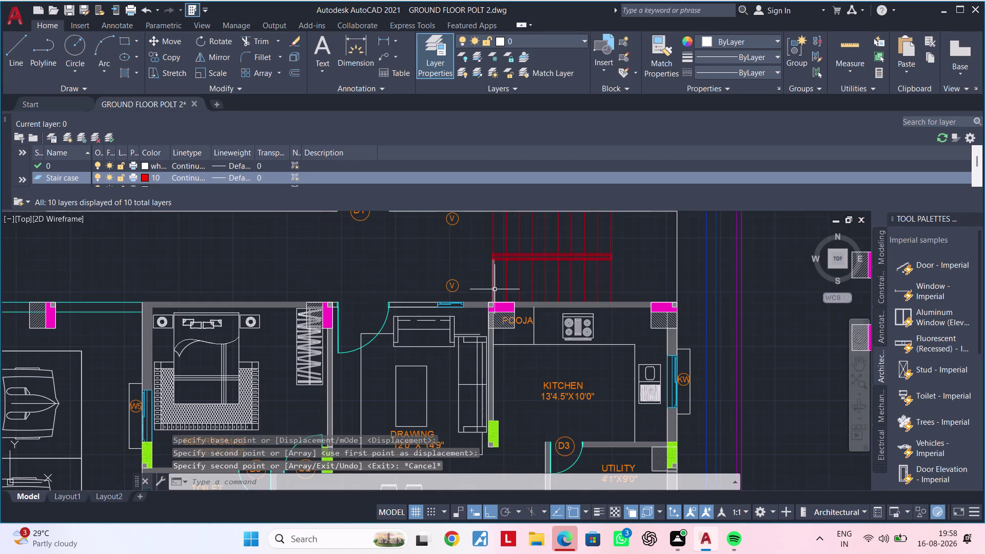
scroll(up, 3)
middle_click(461, 288)
Select the copied marker and cancel an accidental offset command.
click(458, 248)
drag(458, 249, 434, 276)
click(401, 300)
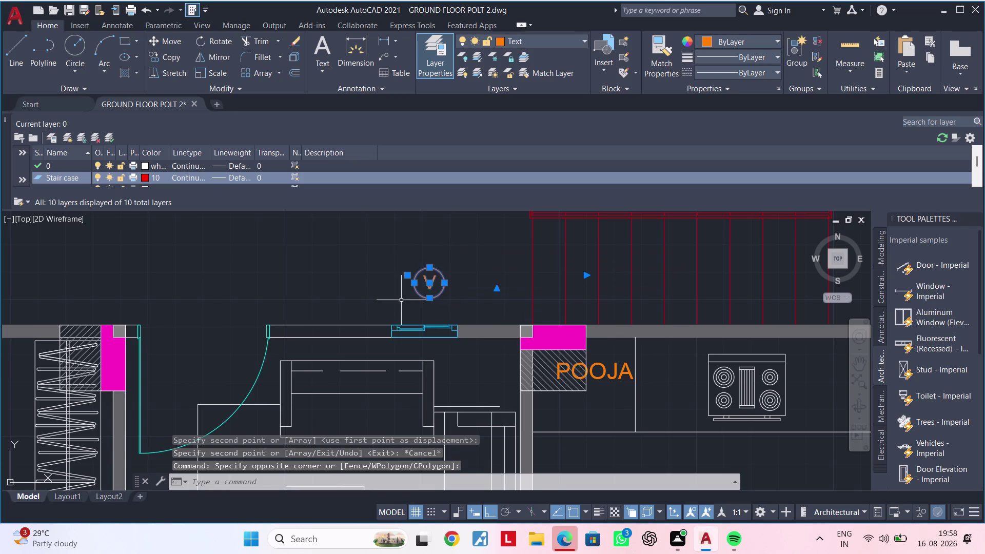
text(r o)
key(space)
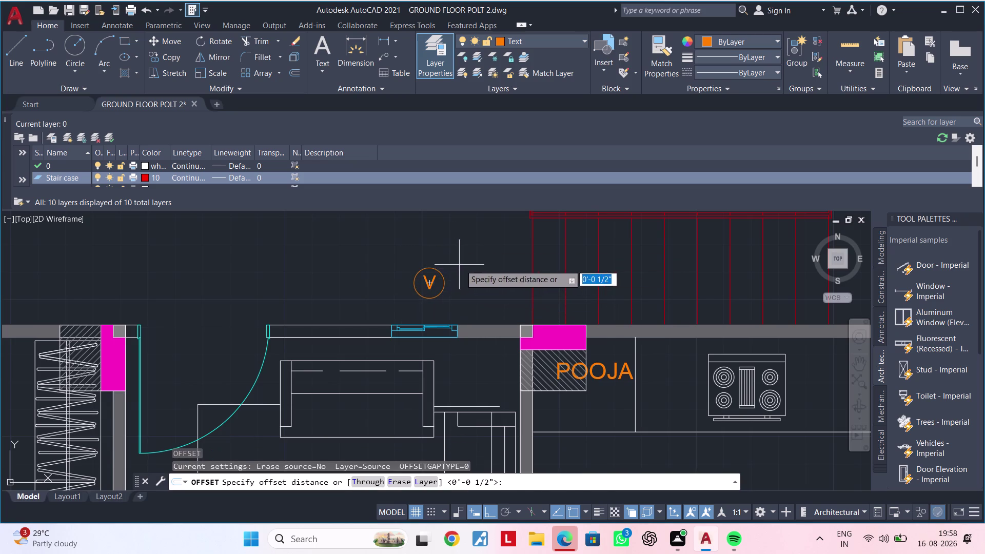
click(463, 264)
click(460, 302)
key(Escape)
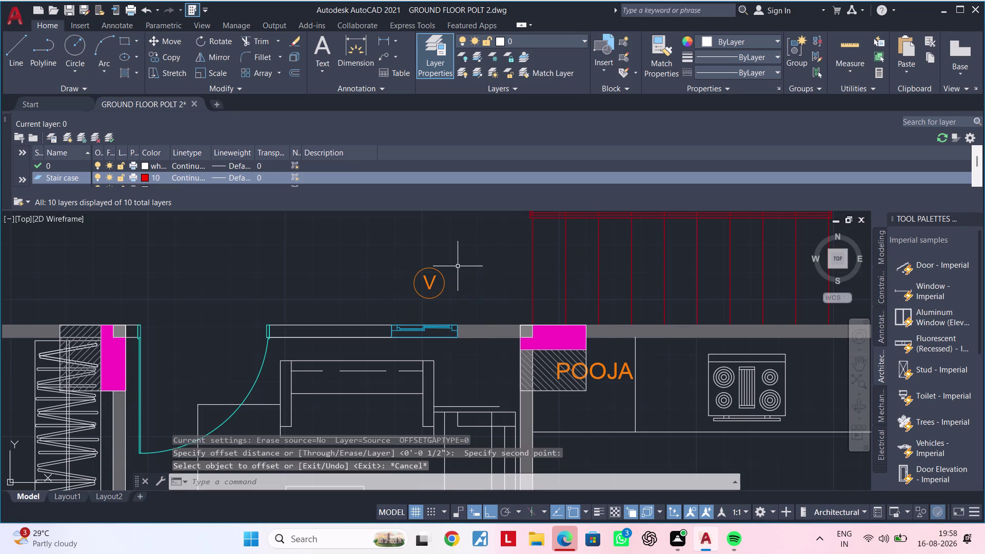
key(Escape)
Rotate the copied V marker 270° about its centre.
drag(468, 251, 451, 267)
click(403, 301)
text(ro)
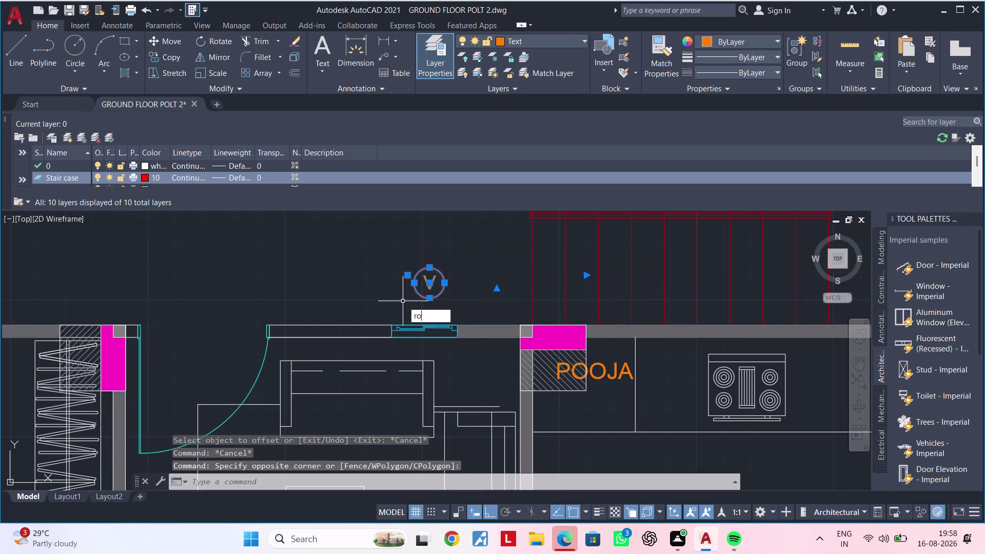
key(space)
click(468, 255)
middle_drag(459, 281, 468, 342)
click(468, 343)
key(Escape)
key(Escape)
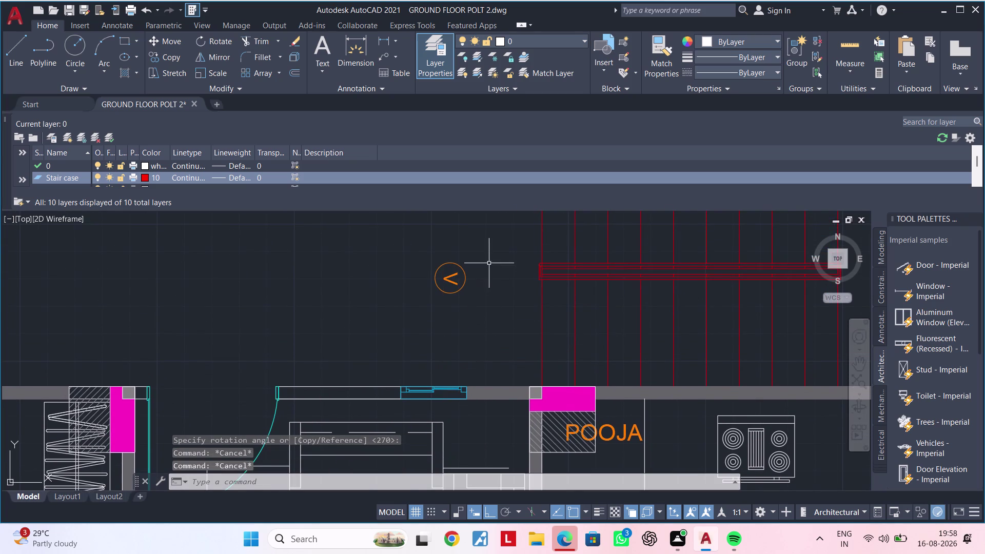
Move the rotated marker onto the staircase beside the first tread.
click(489, 264)
click(411, 312)
text(m)
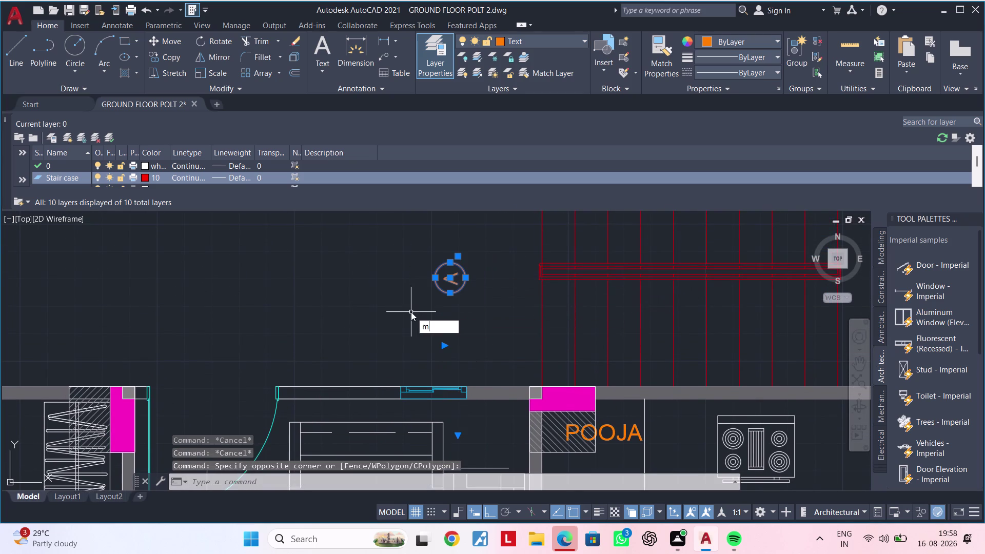
key(space)
click(451, 286)
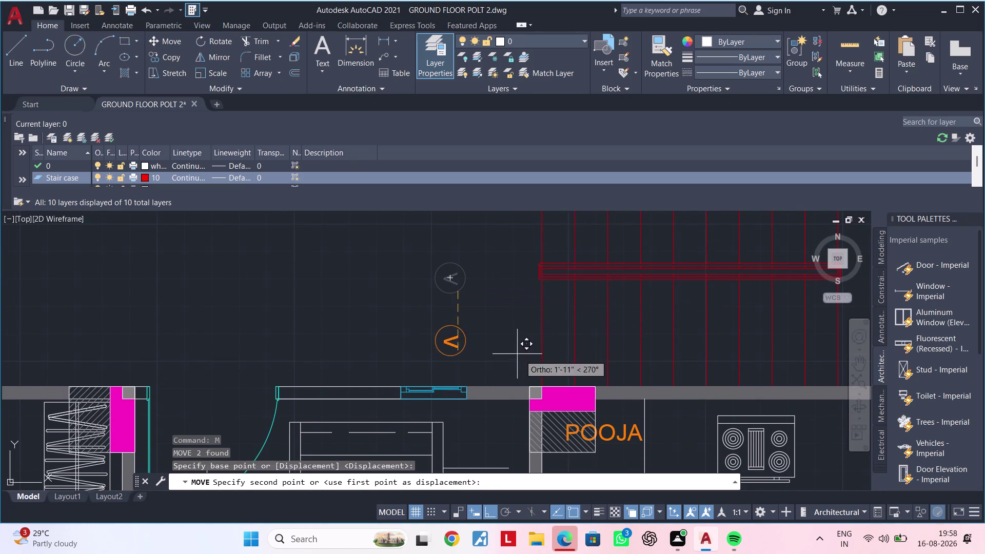
click(489, 504)
scroll(up, 3)
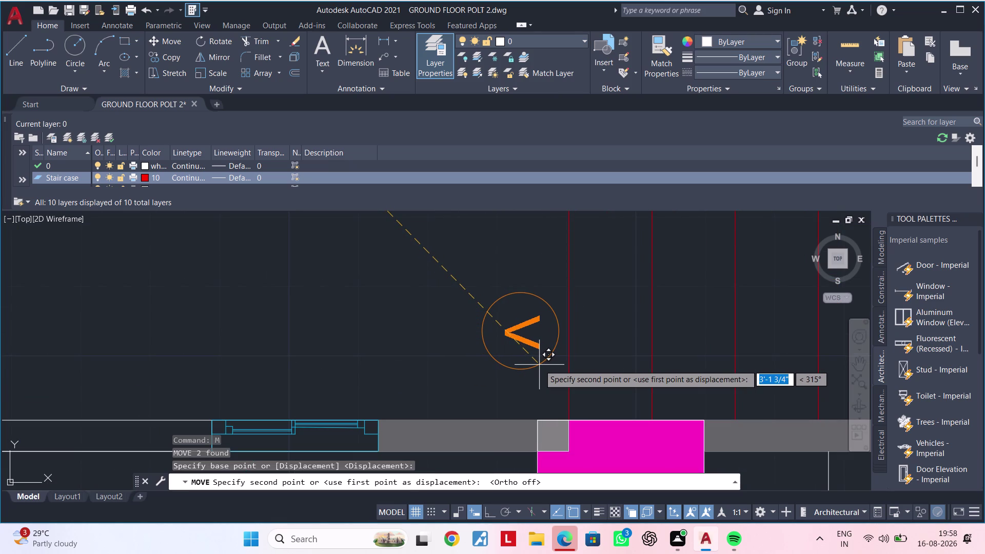
click(540, 379)
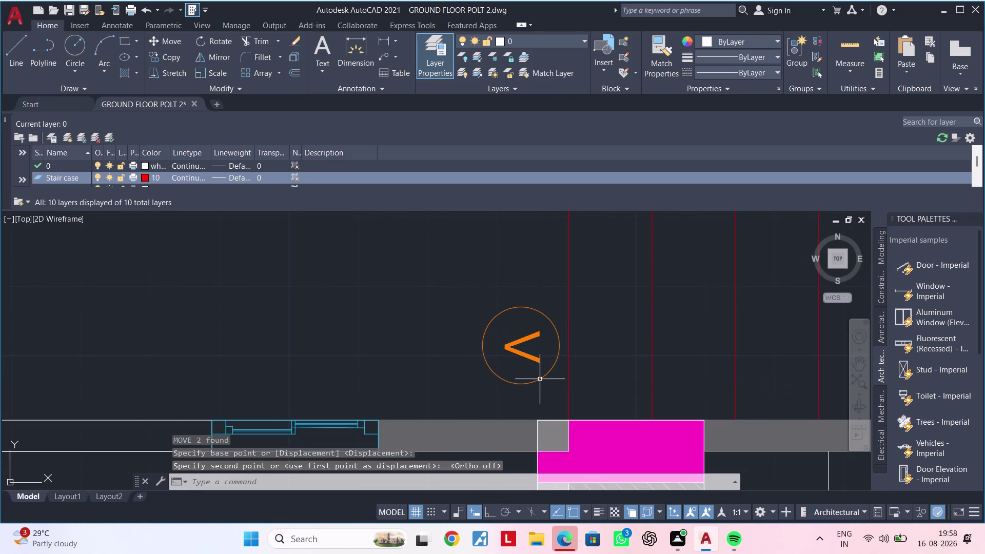
key(Escape)
Replace the marker's letter V with the number 20, then select it.
double_click(532, 359)
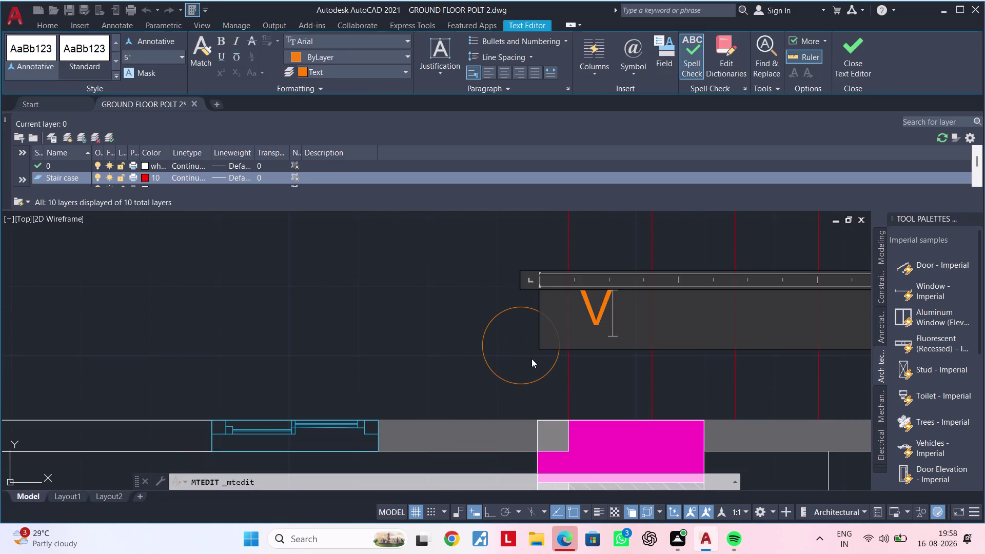
key(BackSpace)
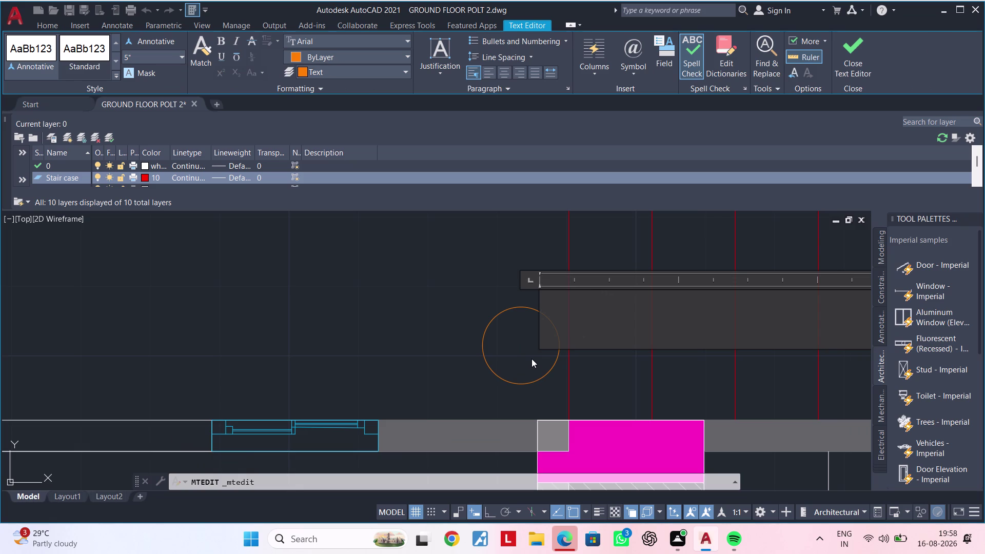
text(20)
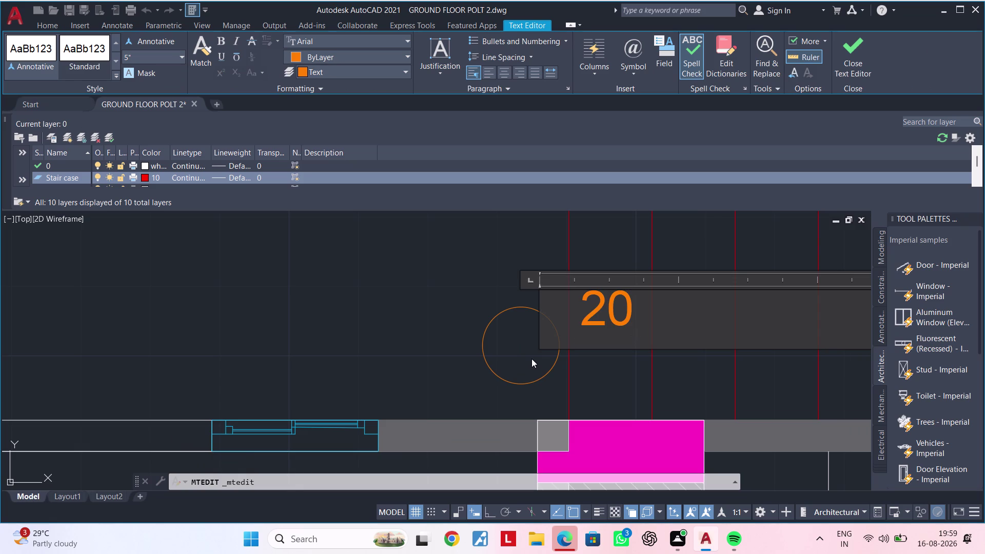
key(Return)
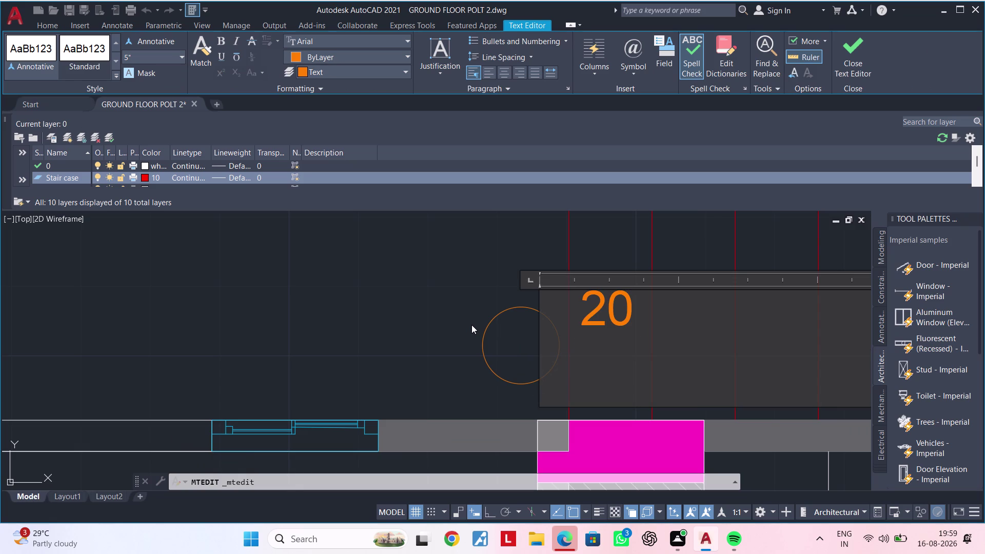
key(BackSpace)
click(387, 305)
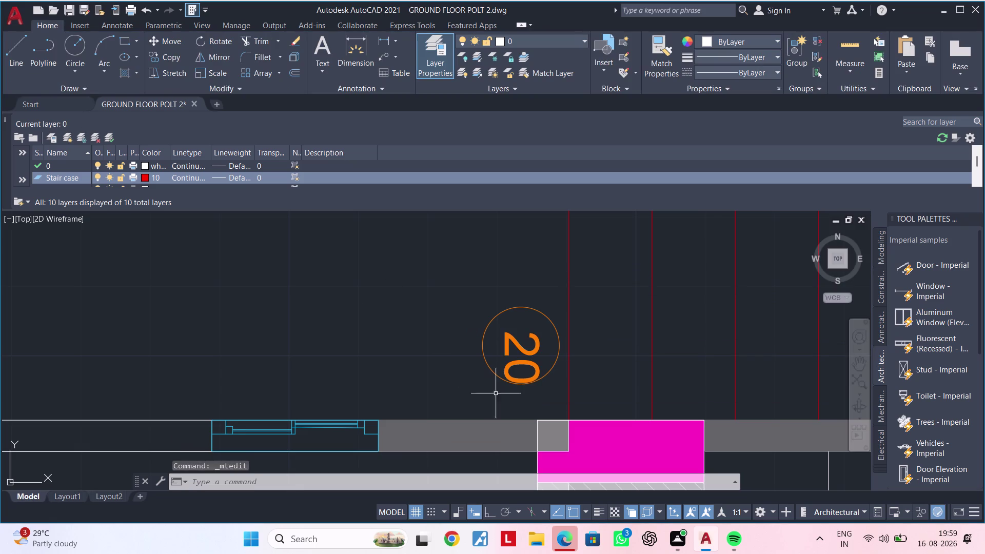
click(522, 363)
Move the 20 text to the centre of its circle with MOVE.
text(m)
key(space)
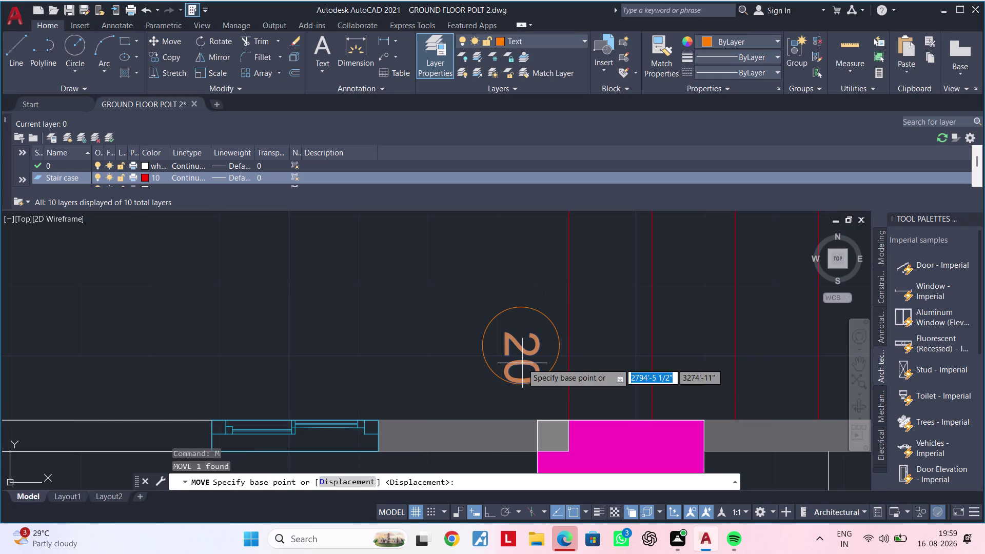
click(523, 363)
click(522, 351)
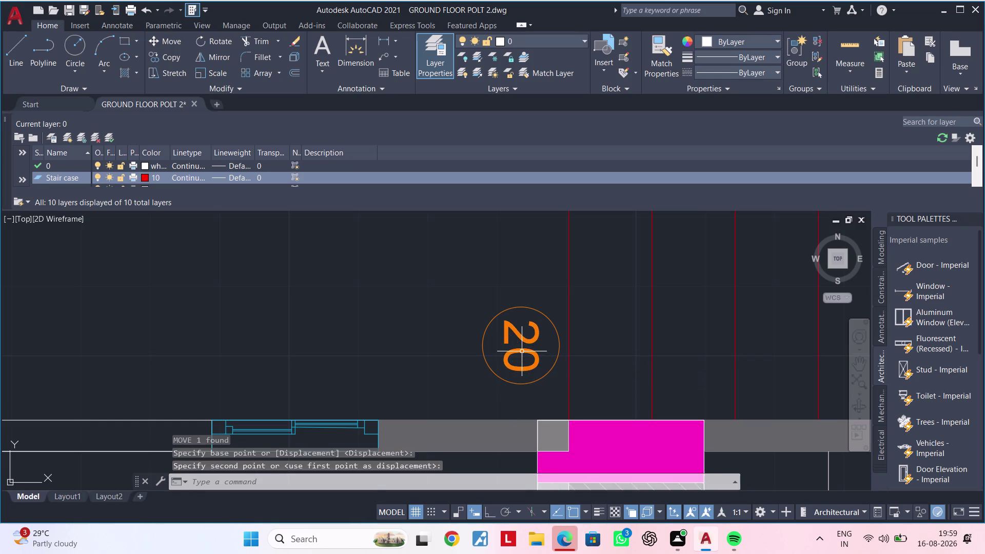
scroll(down, 3)
middle_drag(518, 351, 445, 347)
key(Escape)
scroll(up, 3)
middle_drag(448, 341, 406, 324)
scroll(down, 3)
key(Escape)
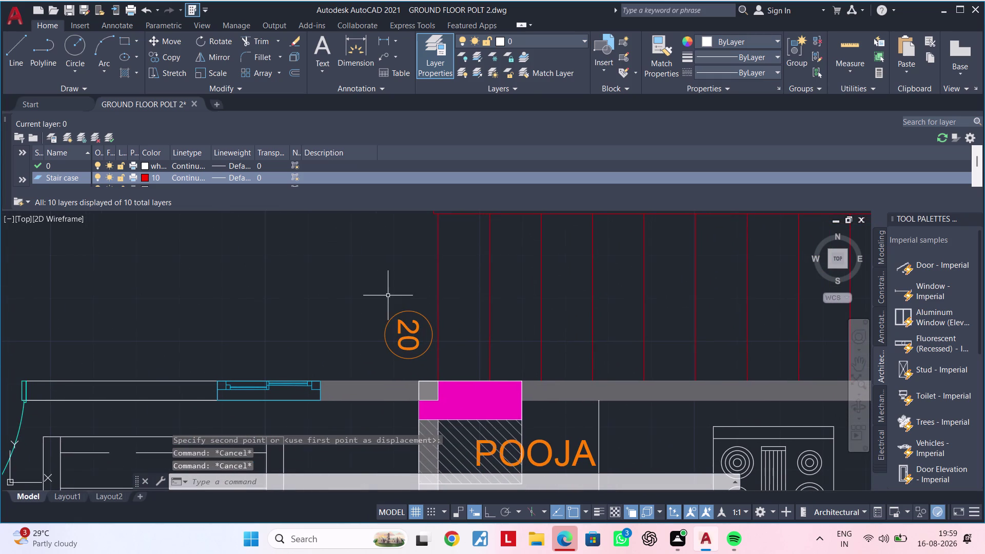
Select the circle marker together with its 20 text.
click(386, 293)
click(424, 357)
key(Escape)
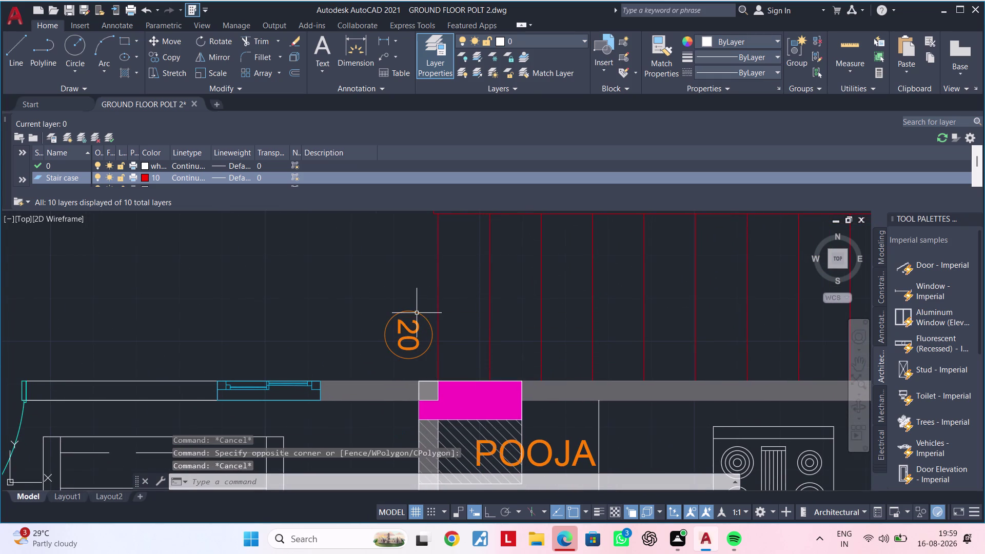
click(417, 312)
scroll(up, 3)
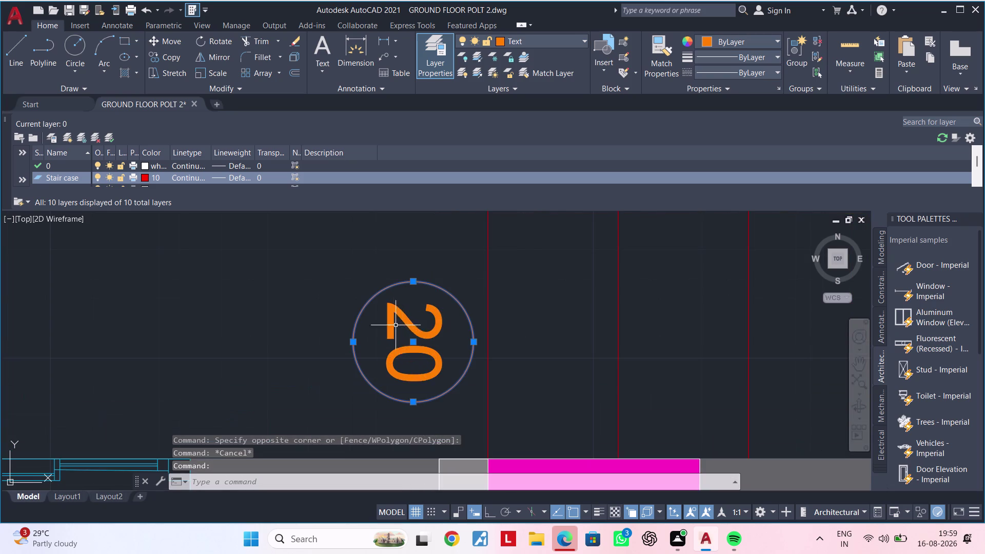
click(392, 314)
scroll(down, 3)
middle_drag(367, 317, 313, 307)
Copy the circled 20 marker onto the next two stair treads with CO.
key(c)
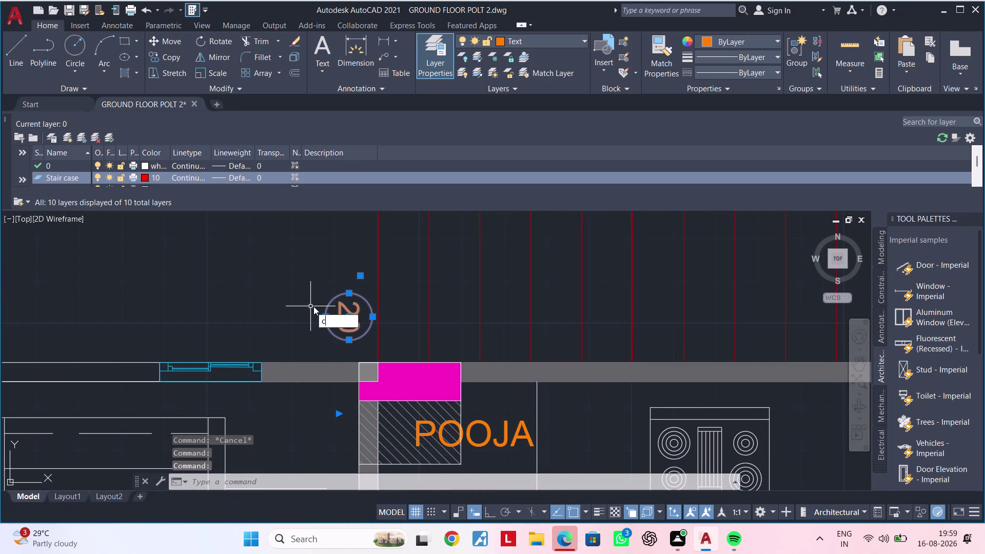
text(o)
key(space)
click(342, 308)
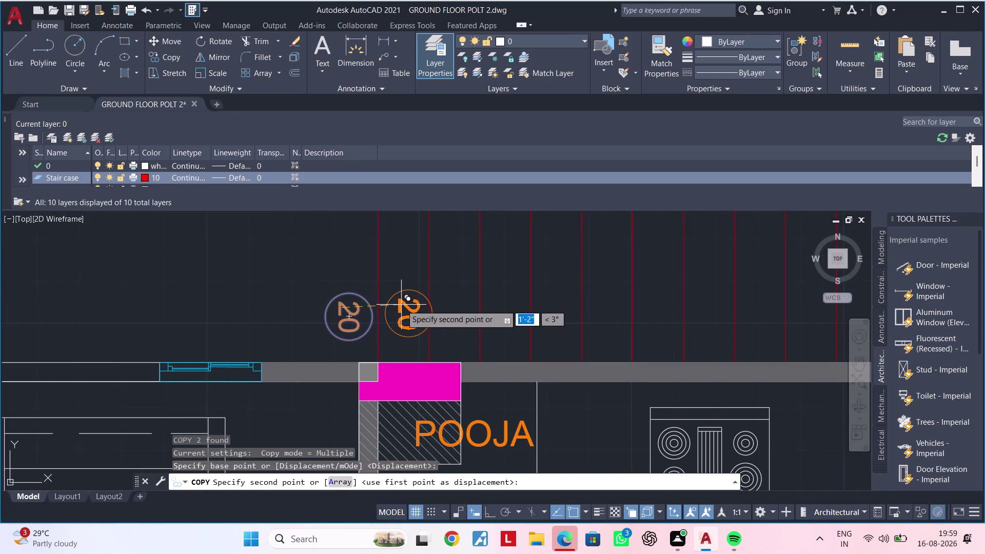
click(399, 305)
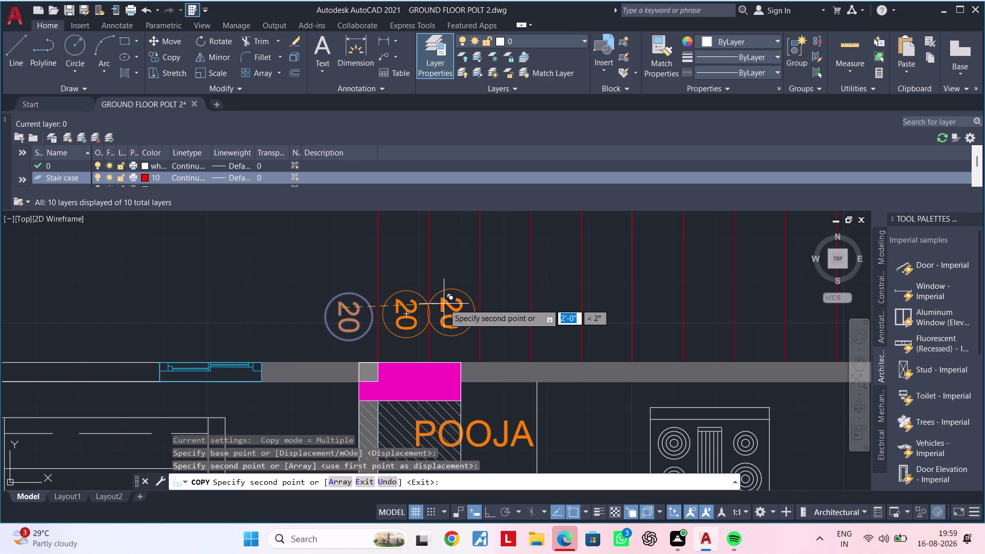
click(449, 303)
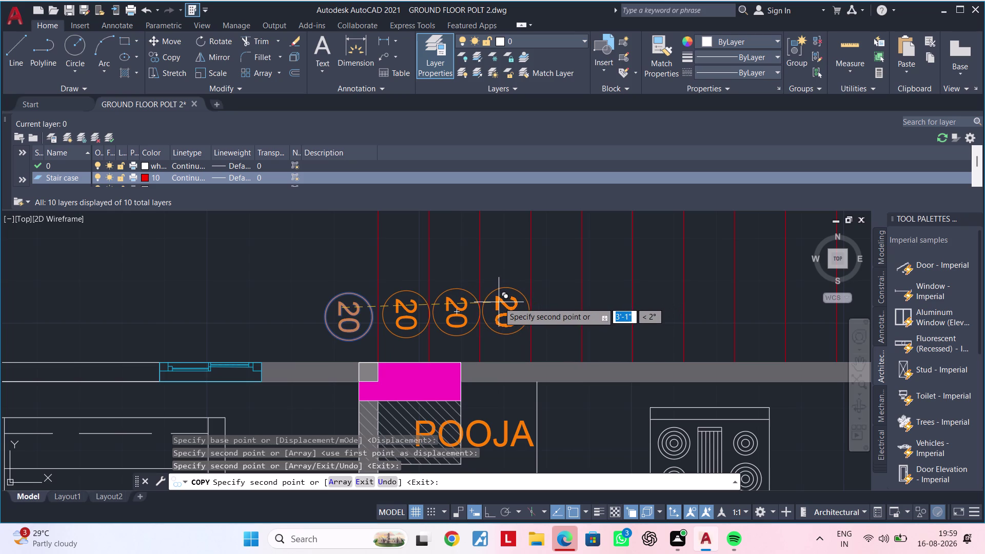
scroll(up, 3)
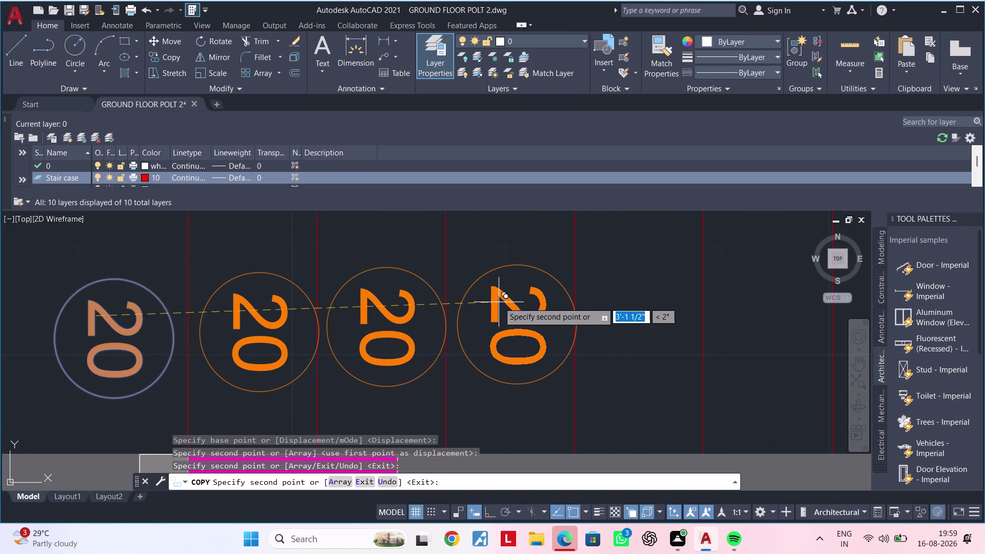
key(Escape)
key(Escape)
middle_drag(489, 318, 530, 314)
key(Escape)
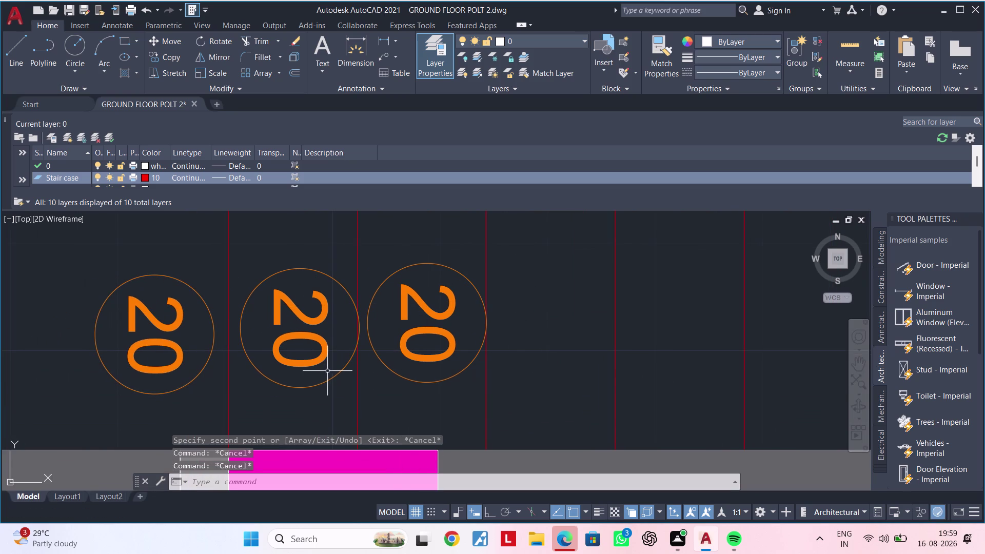
click(327, 379)
click(310, 356)
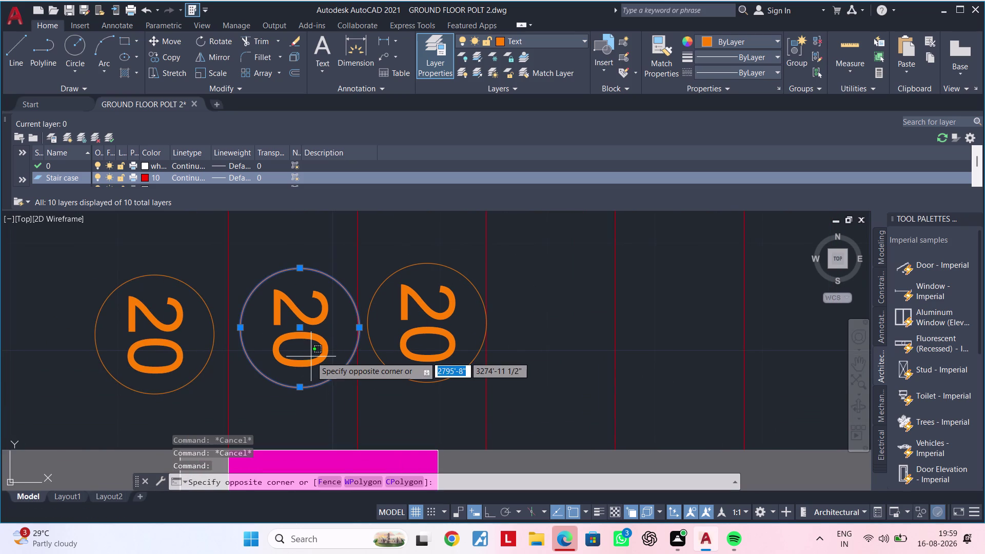
click(328, 351)
click(322, 345)
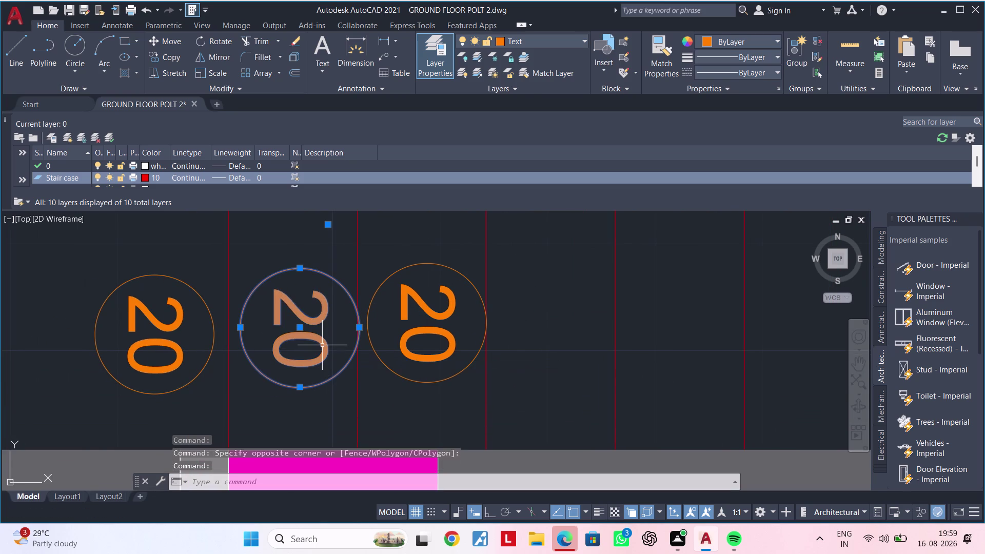
text(m)
key(space)
click(322, 345)
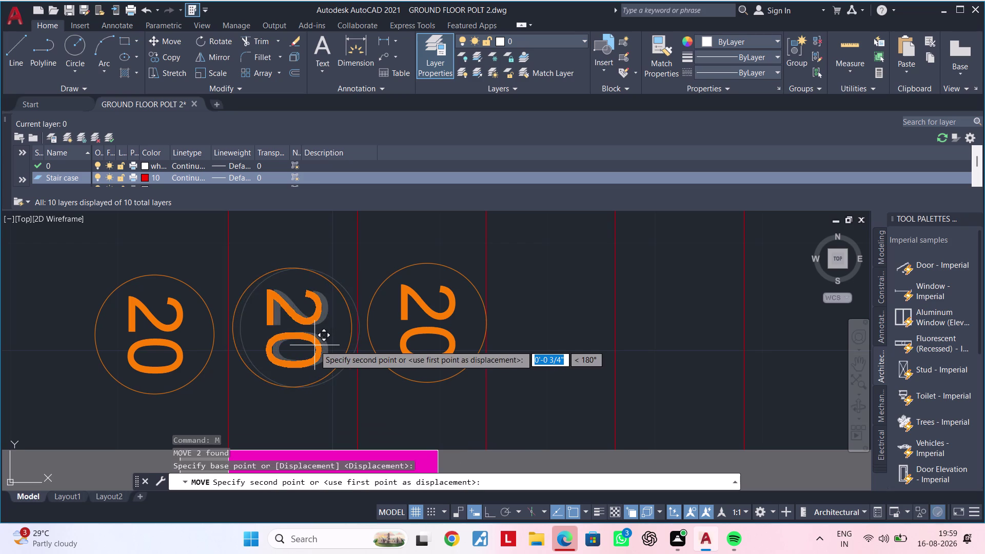
click(314, 345)
key(Escape)
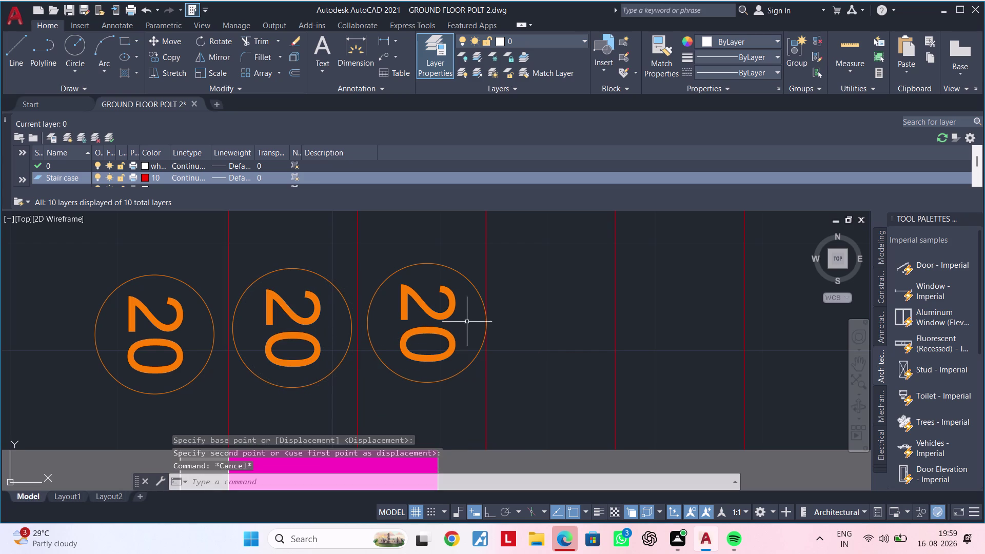
click(486, 316)
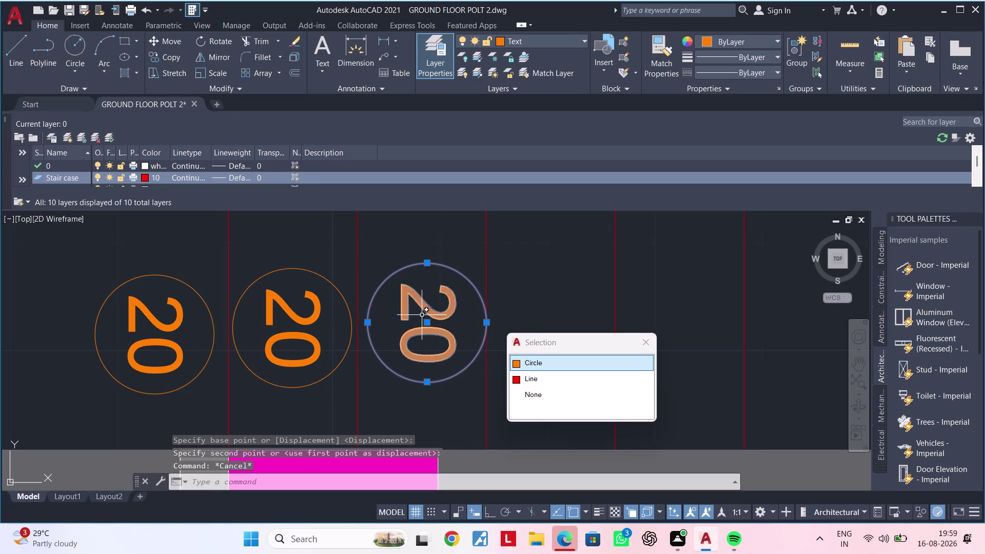
click(425, 323)
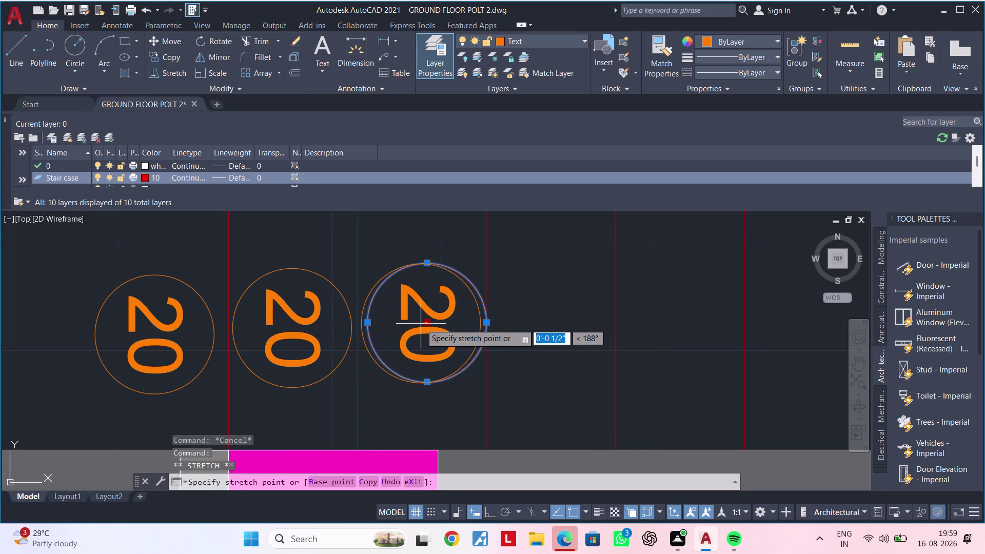
click(420, 323)
scroll(down, 3)
key(Escape)
key(Escape)
middle_drag(428, 324, 397, 335)
key(Escape)
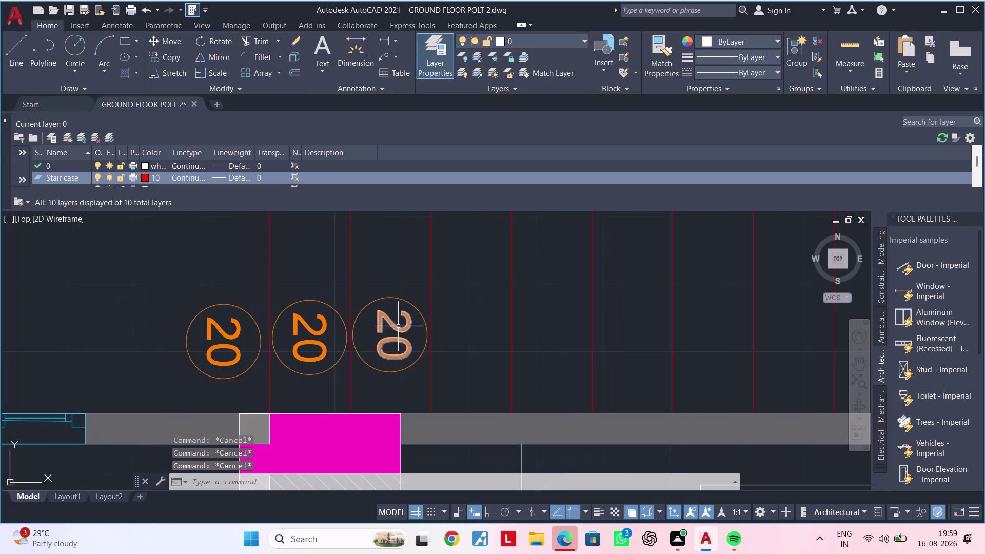
click(404, 303)
click(403, 317)
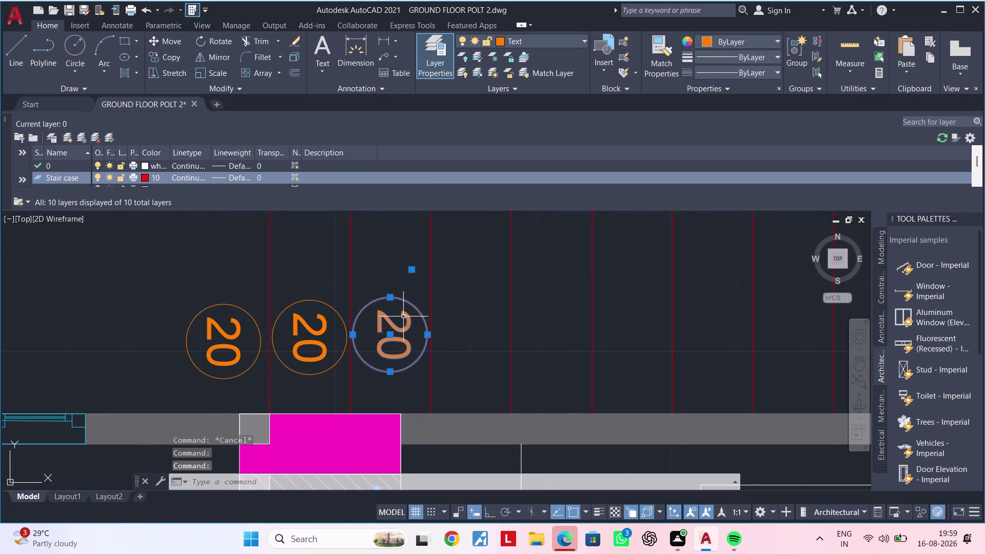
text(m)
key(space)
click(394, 327)
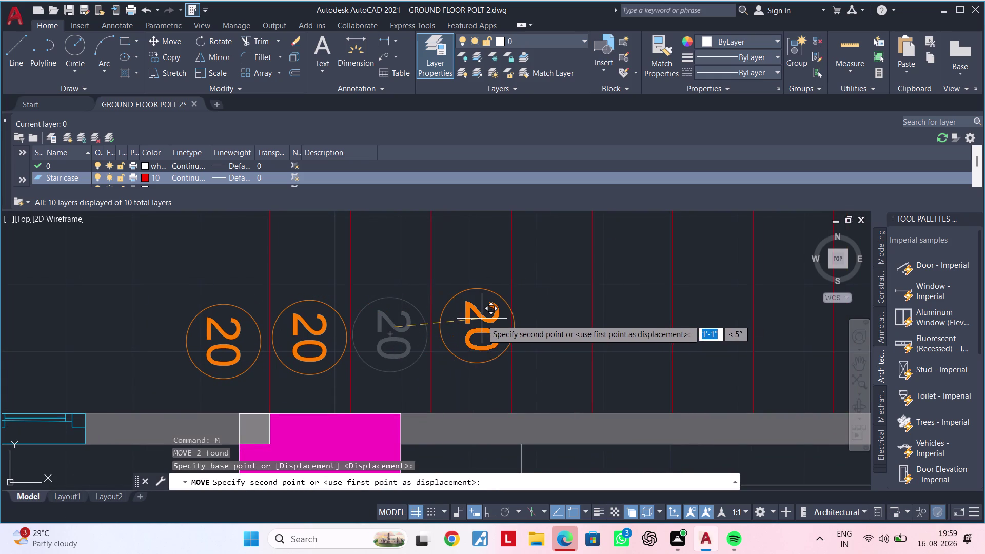
key(Escape)
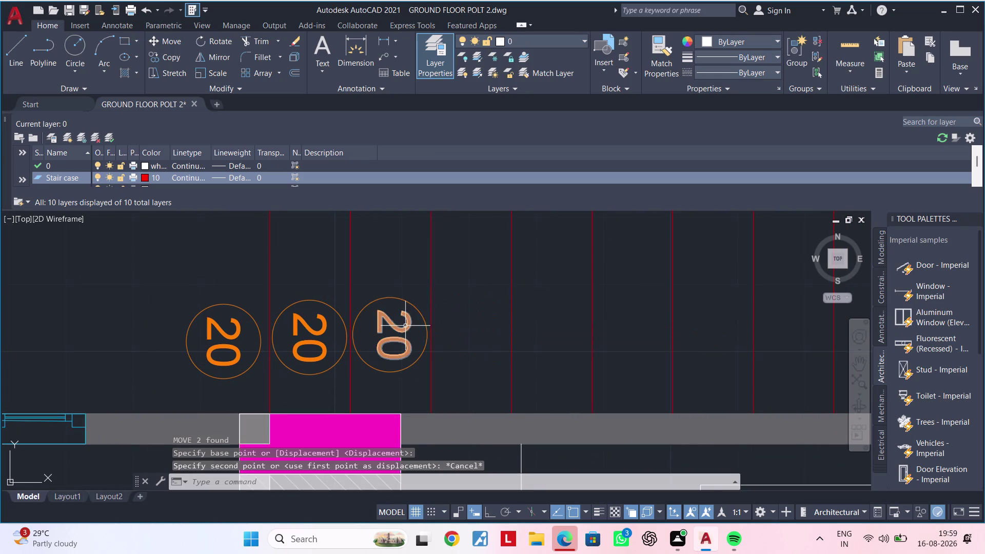
click(405, 326)
click(413, 308)
text(c)
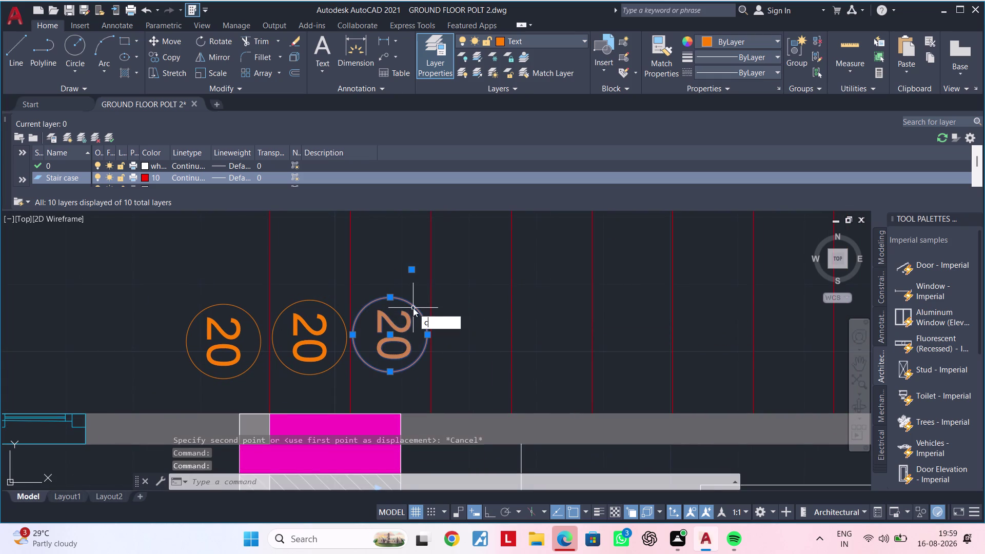
text(o)
key(space)
Place six horizontally aligned copies of the 20 marker along the first tread run.
click(397, 332)
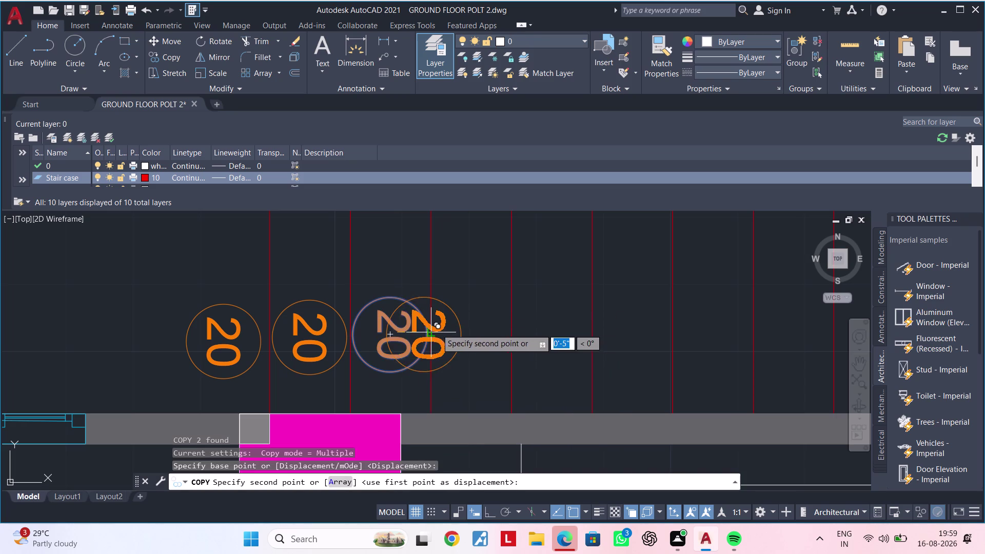
click(479, 328)
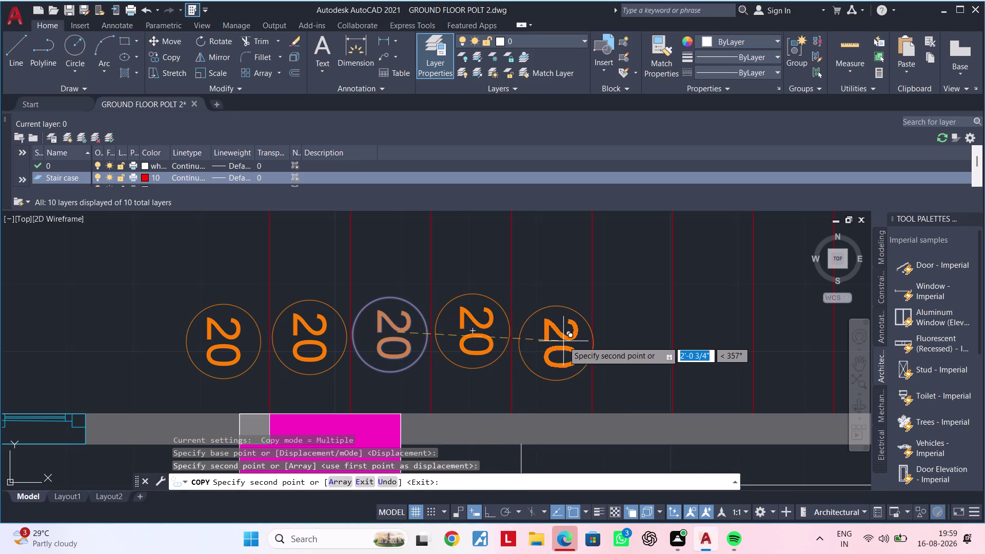
middle_drag(564, 341, 377, 359)
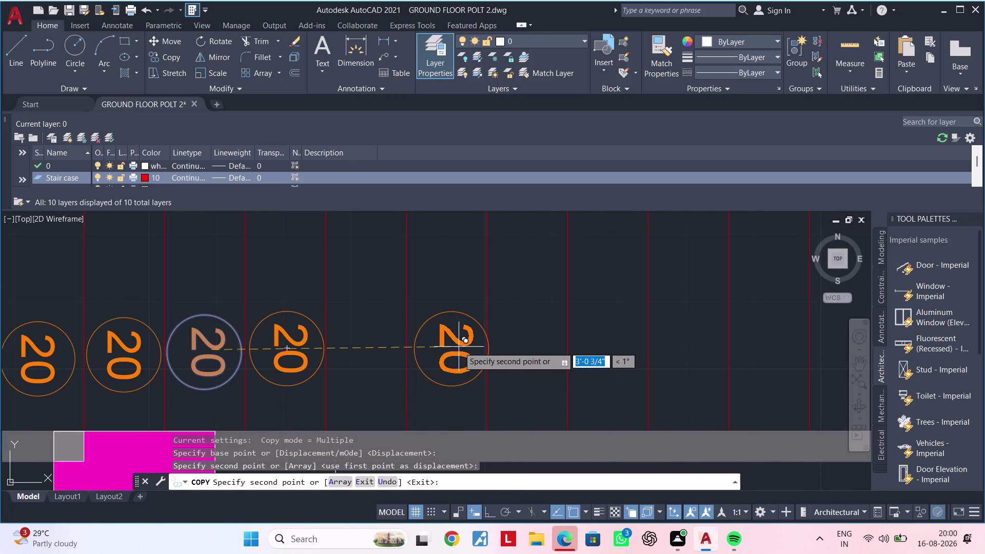
scroll(down, 3)
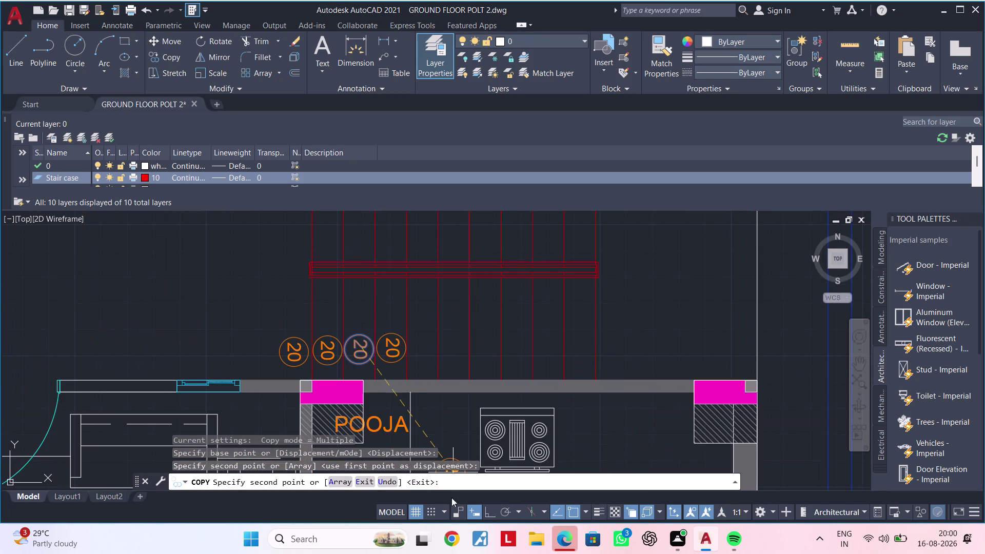
click(490, 510)
scroll(up, 3)
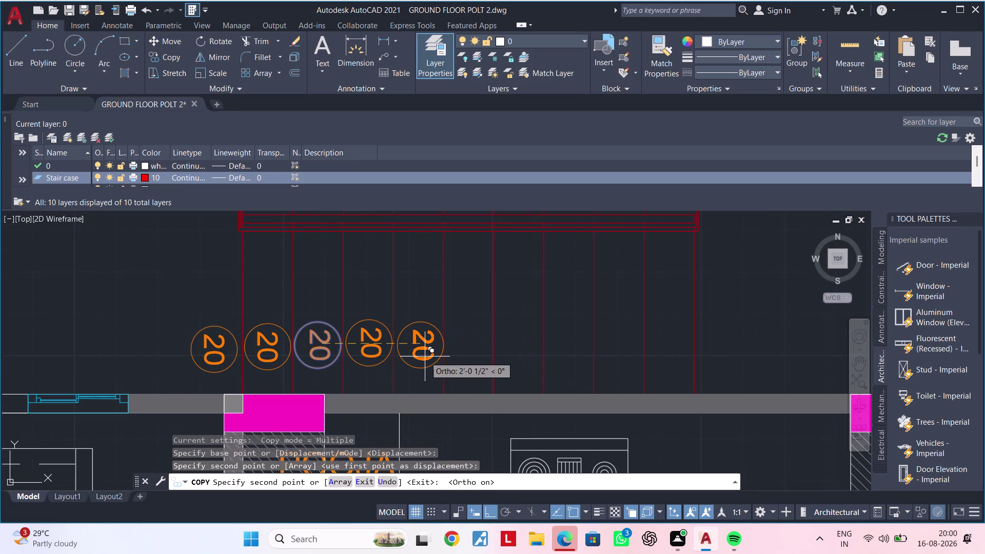
click(476, 357)
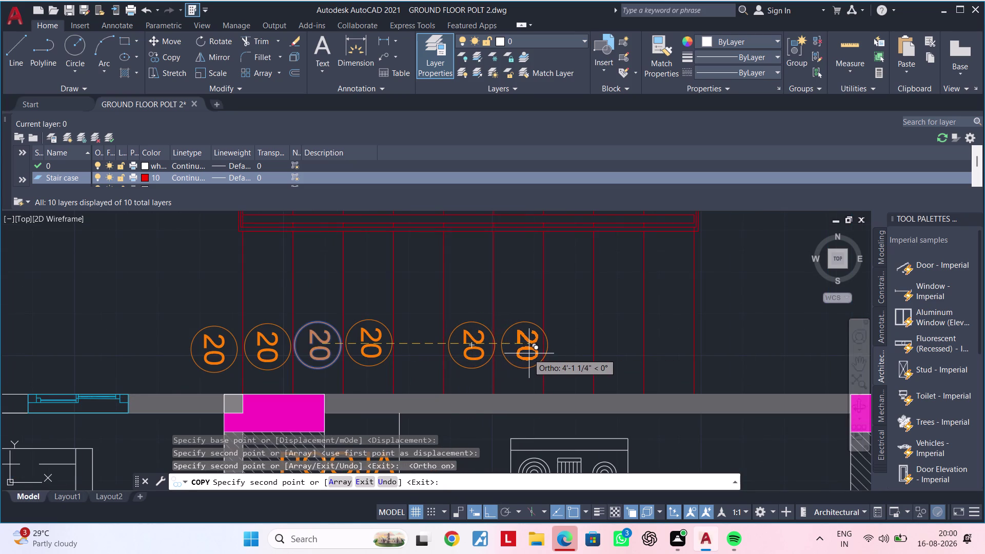
click(522, 354)
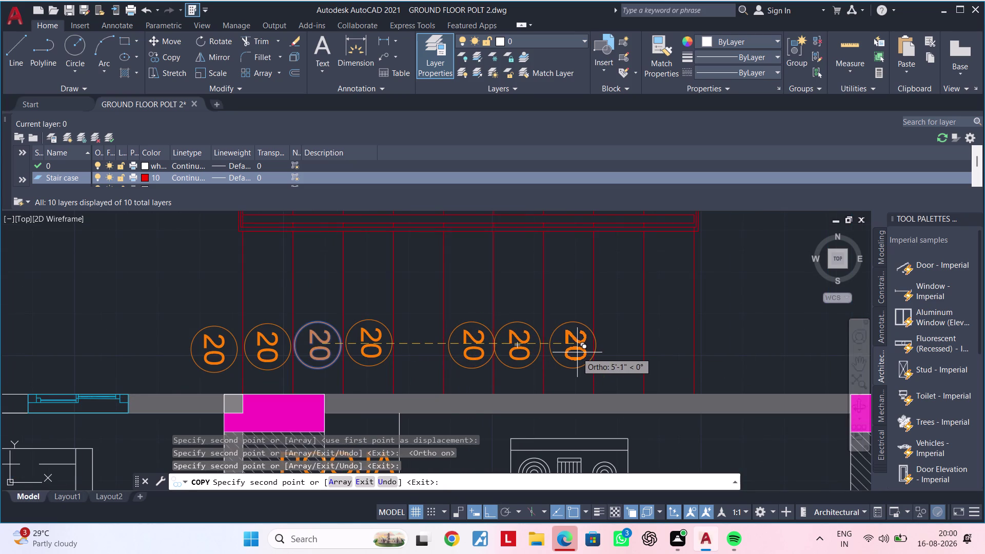
click(572, 353)
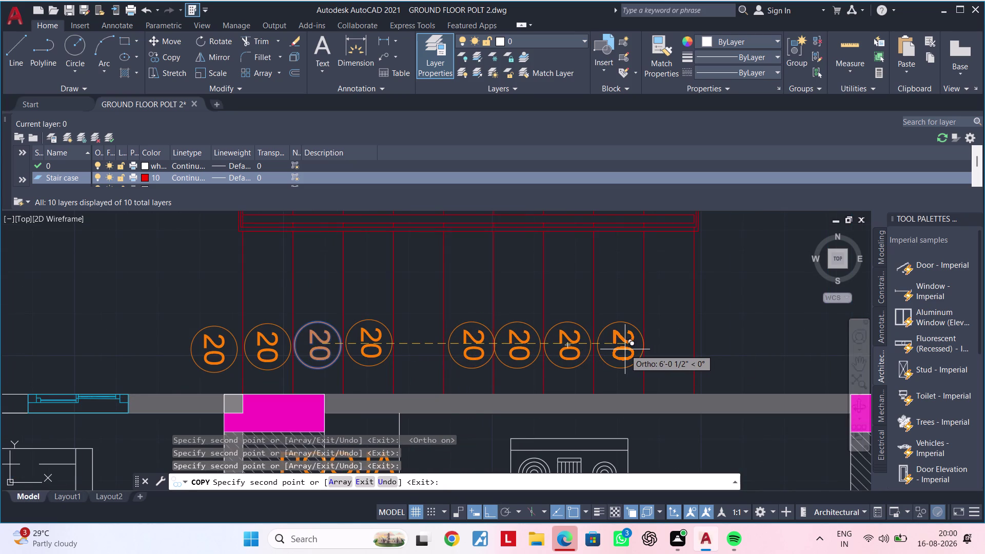
click(625, 350)
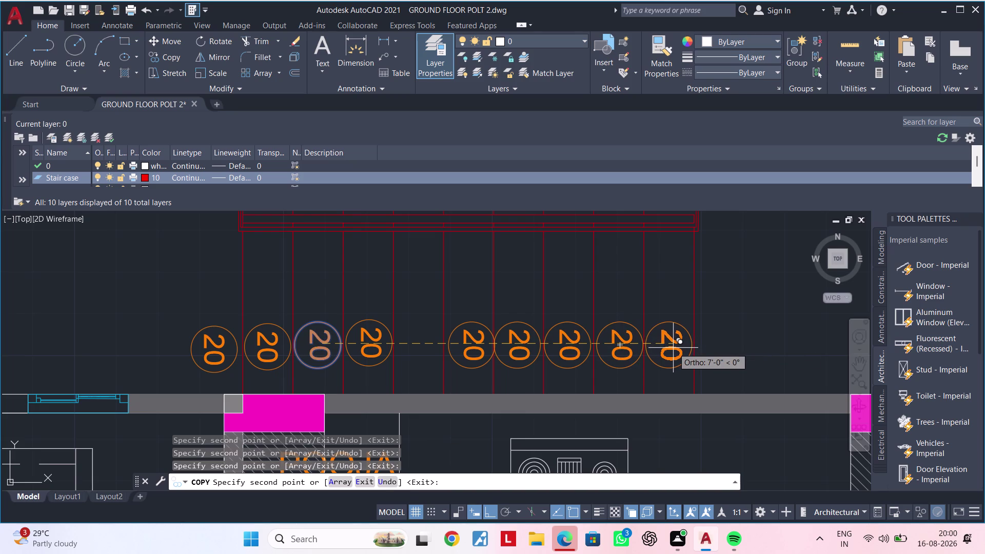
click(673, 348)
Turn Ortho off with F8 and place two marker copies on the other tread run.
scroll(down, 3)
middle_drag(709, 348, 605, 374)
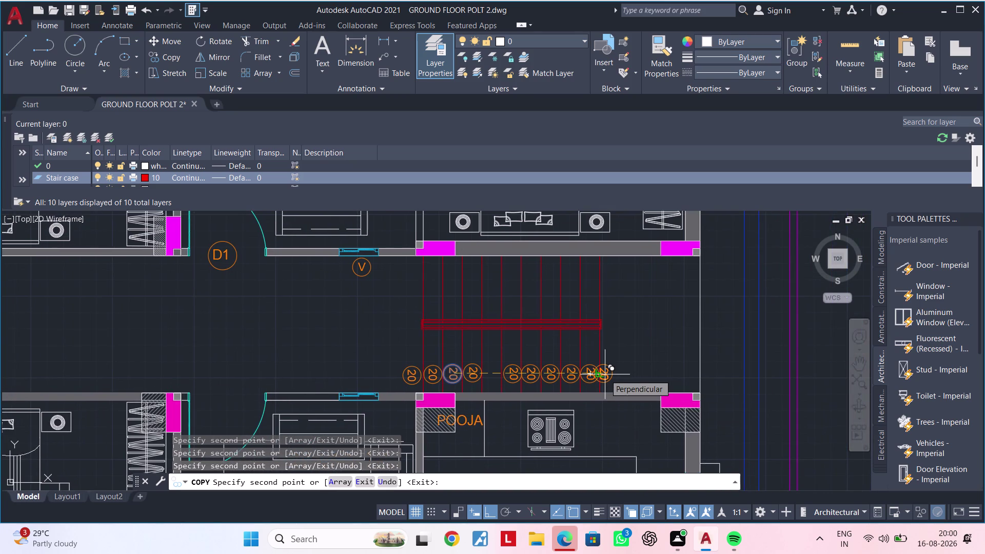
key(F8)
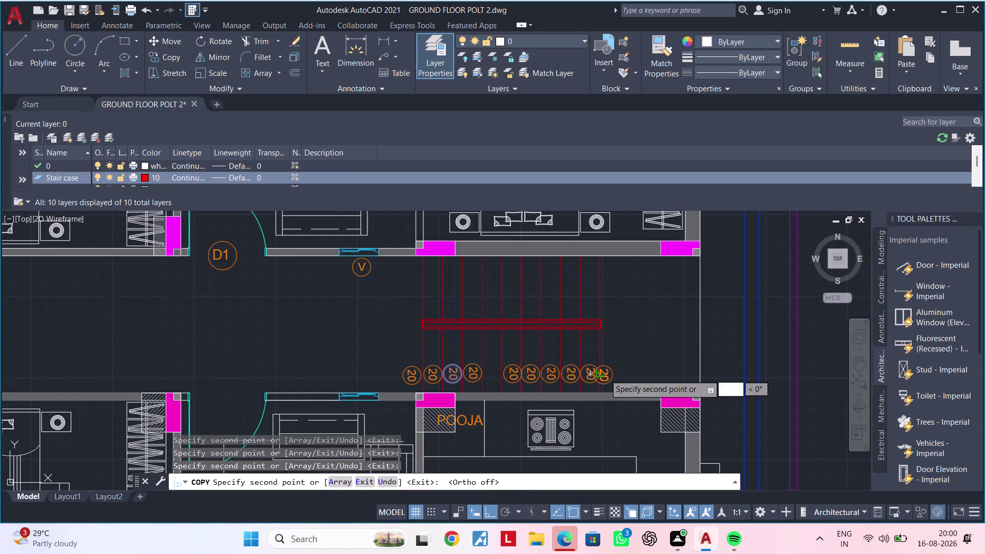
middle_drag(596, 324, 595, 398)
scroll(up, 3)
scroll(up, 3)
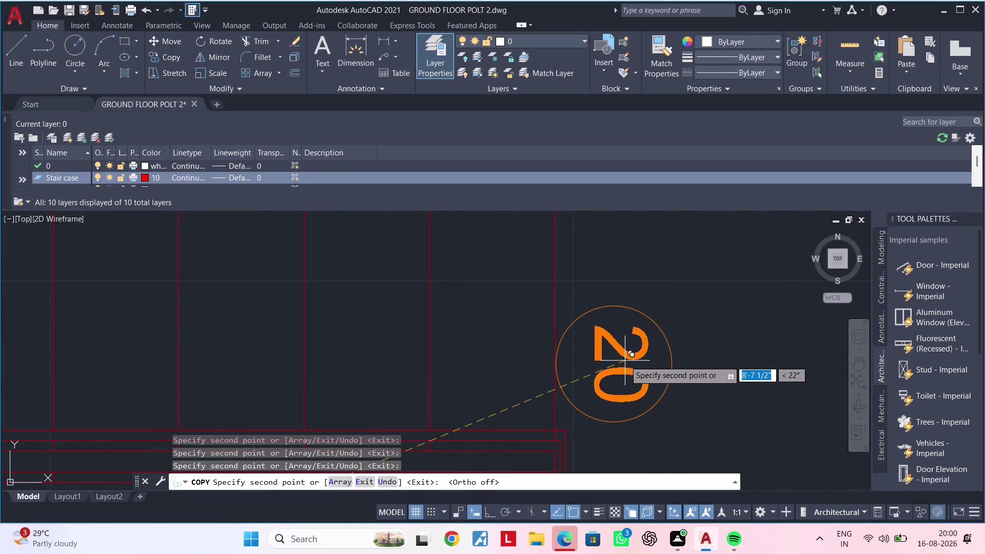
click(630, 359)
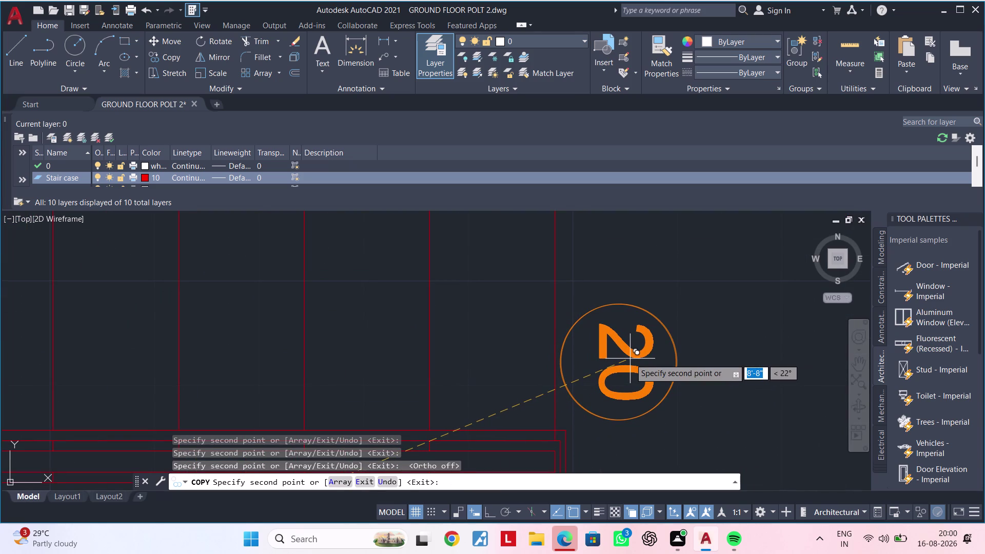
click(508, 362)
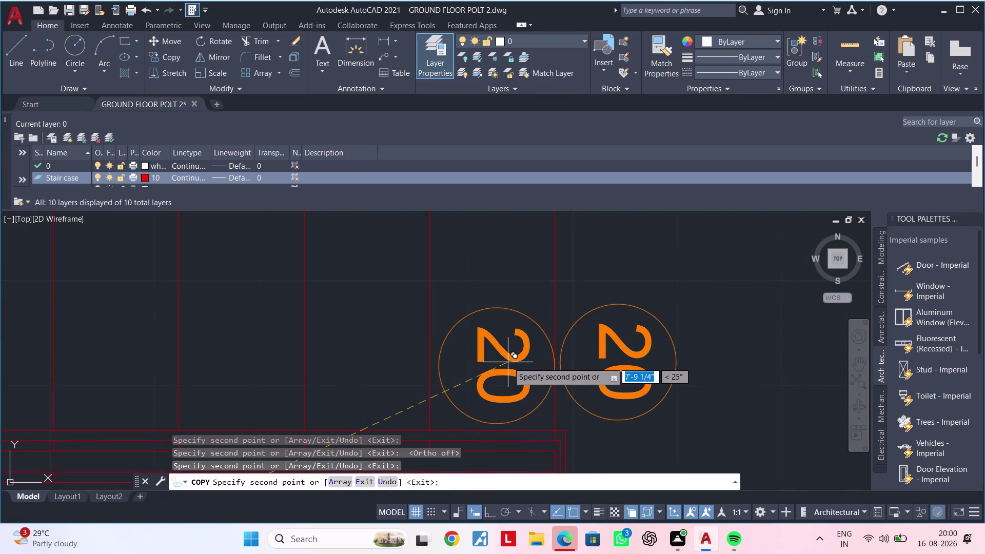
middle_drag(451, 362, 555, 357)
Place six more 20 marker copies on the remaining treads, panning between them.
click(492, 360)
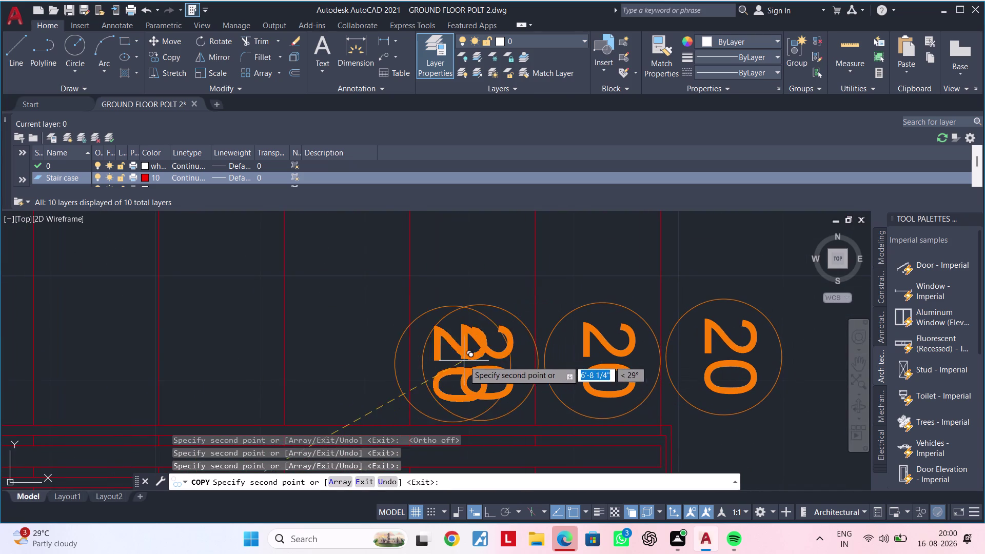
middle_drag(492, 357, 579, 343)
click(450, 352)
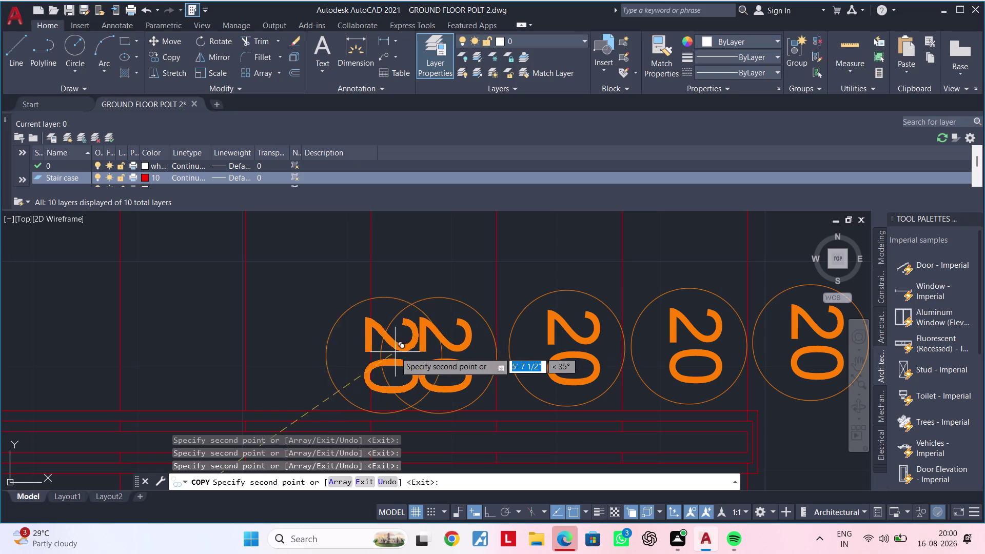
middle_drag(397, 352, 549, 337)
click(470, 337)
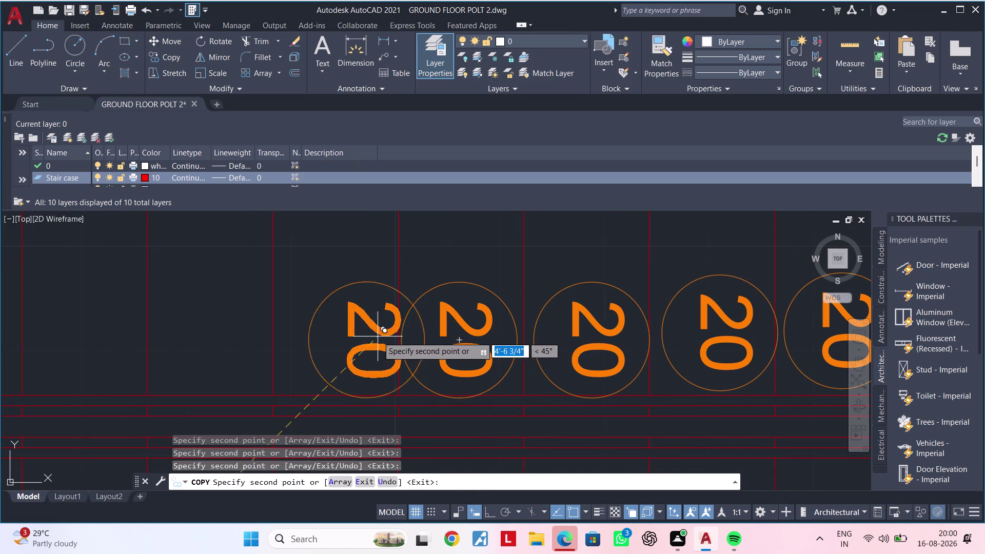
middle_drag(377, 337, 499, 335)
click(473, 324)
middle_drag(410, 333, 442, 333)
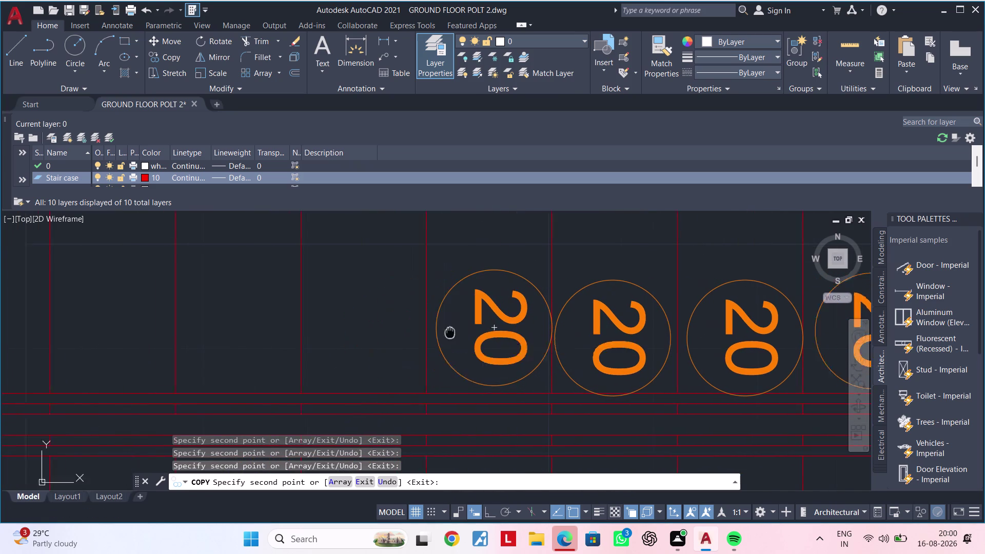
middle_drag(442, 332, 560, 332)
click(501, 329)
middle_drag(609, 333, 632, 331)
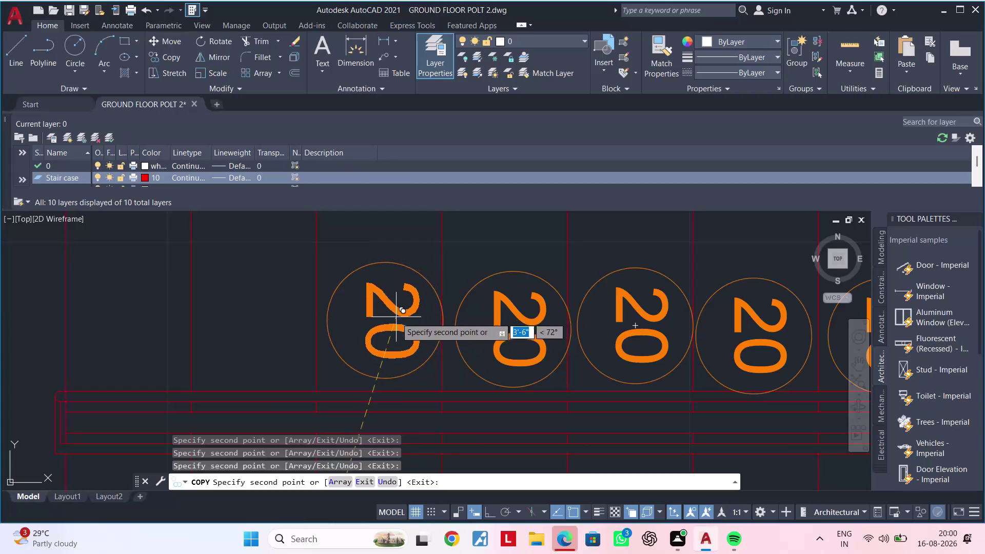
click(388, 320)
middle_drag(362, 321, 705, 321)
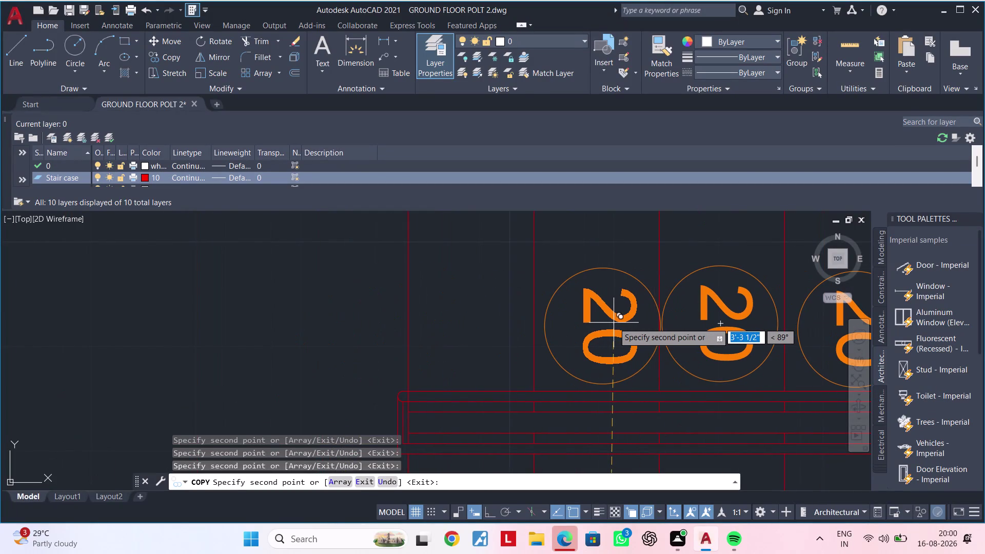